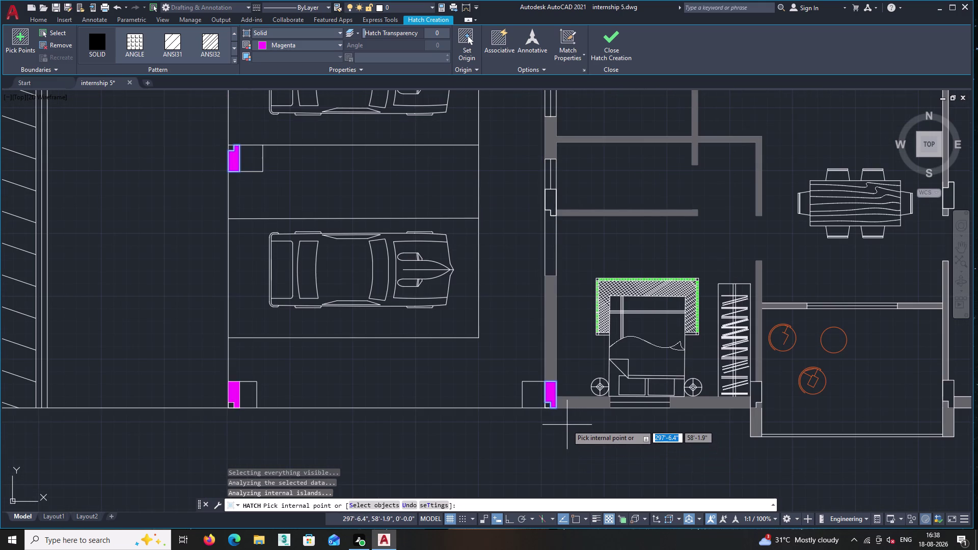
Undo the last notch fill, then fill the column notch beside the lower bedroom's wardrobe magenta.
key(ctrl+z)
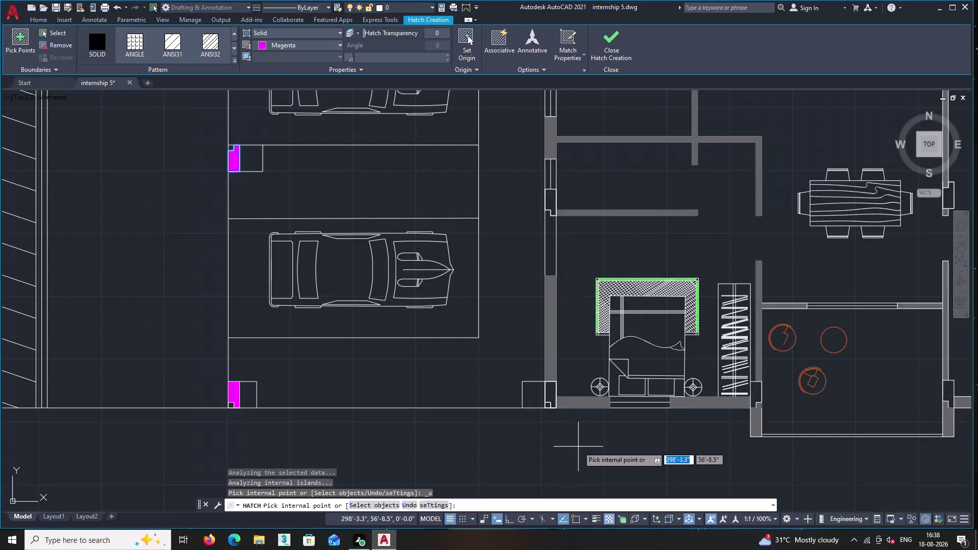
middle_drag(576, 448, 494, 438)
middle_drag(562, 457, 421, 527)
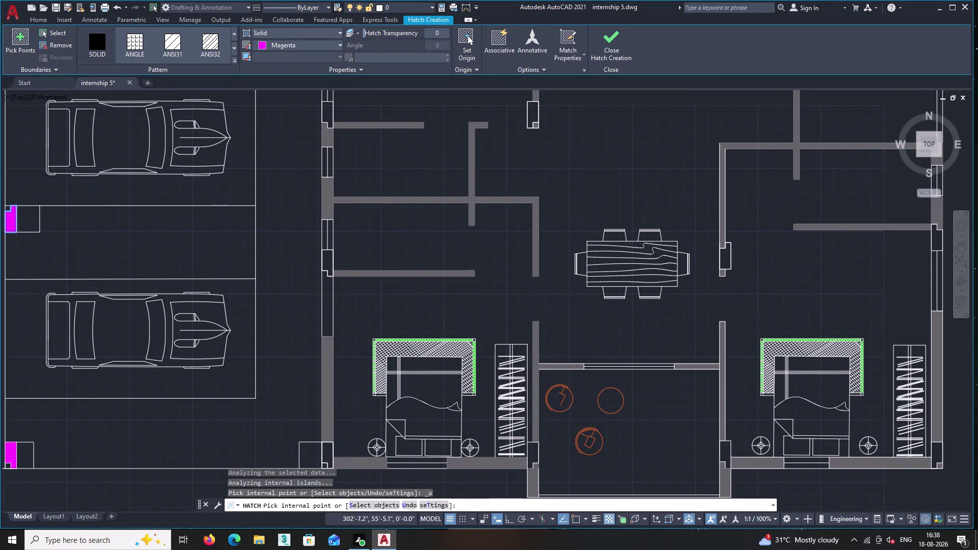
middle_drag(420, 526, 418, 474)
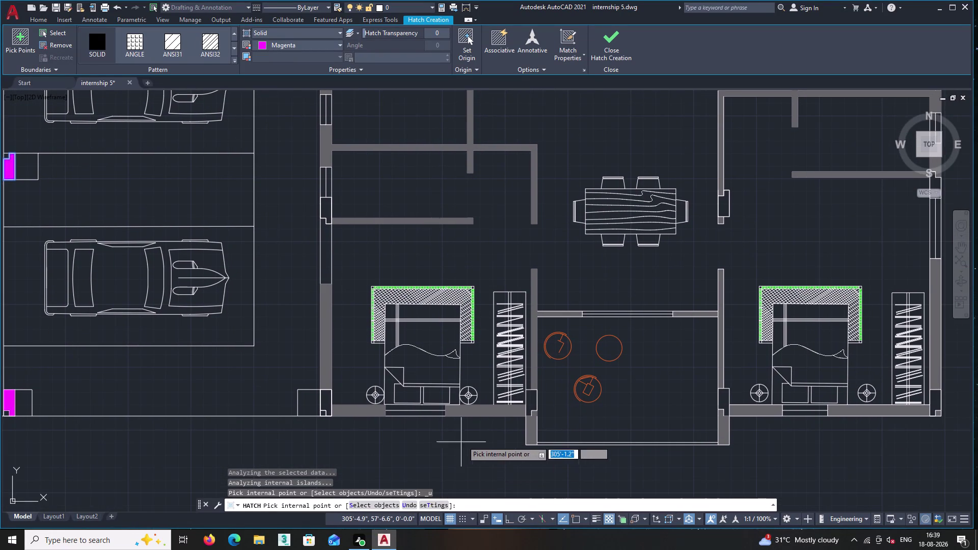
click(528, 400)
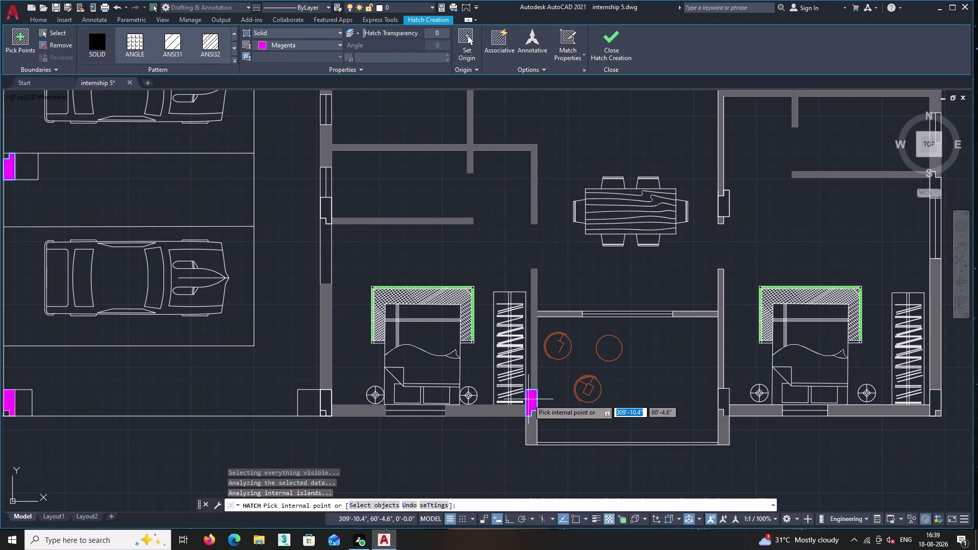
Fill the notch at the right bedroom's corner and a nearby column notch.
middle_drag(581, 271, 507, 301)
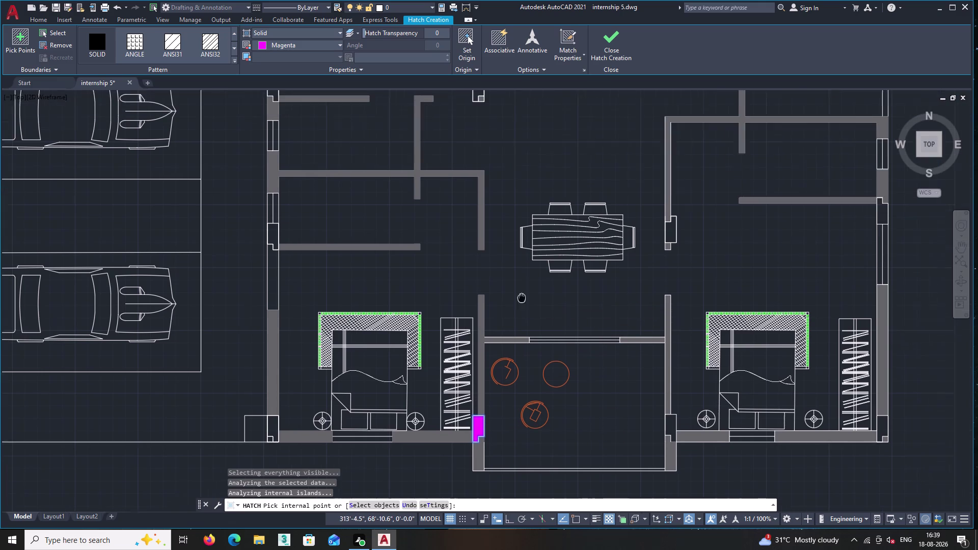
middle_drag(507, 301, 456, 310)
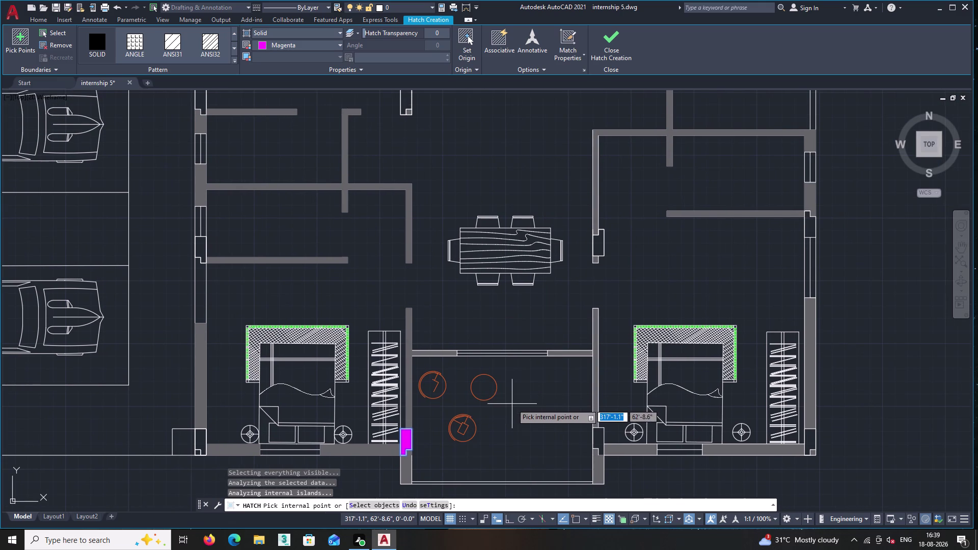
middle_drag(722, 468, 612, 454)
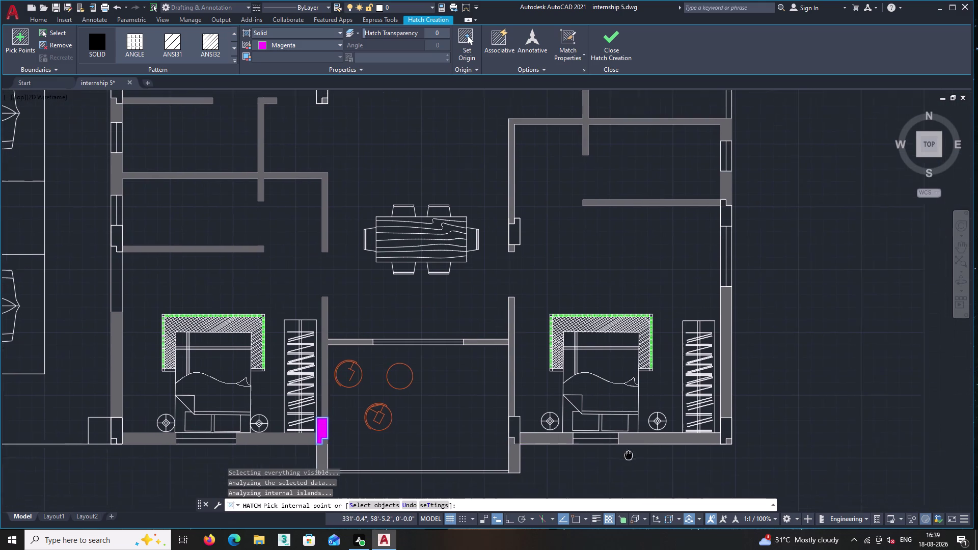
middle_drag(612, 453, 496, 450)
click(586, 424)
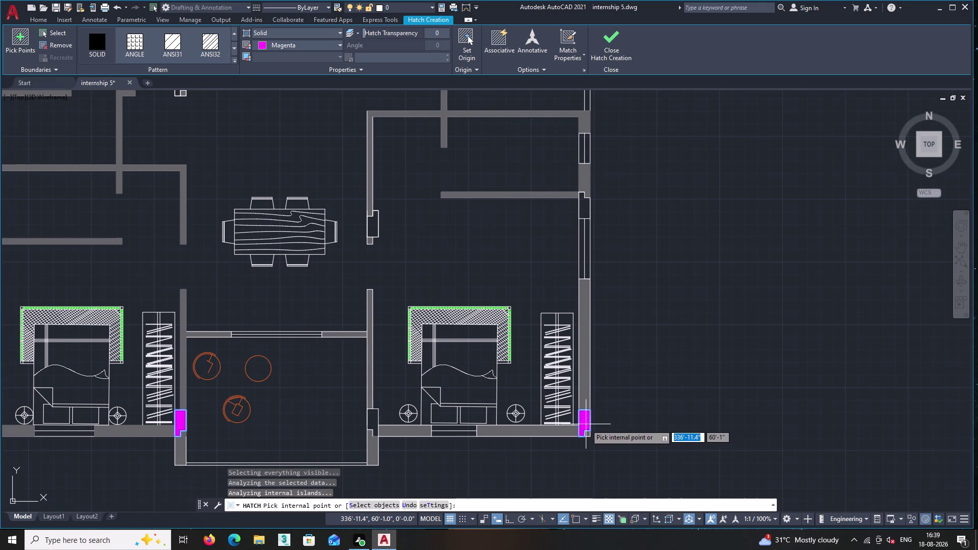
middle_drag(625, 357, 622, 536)
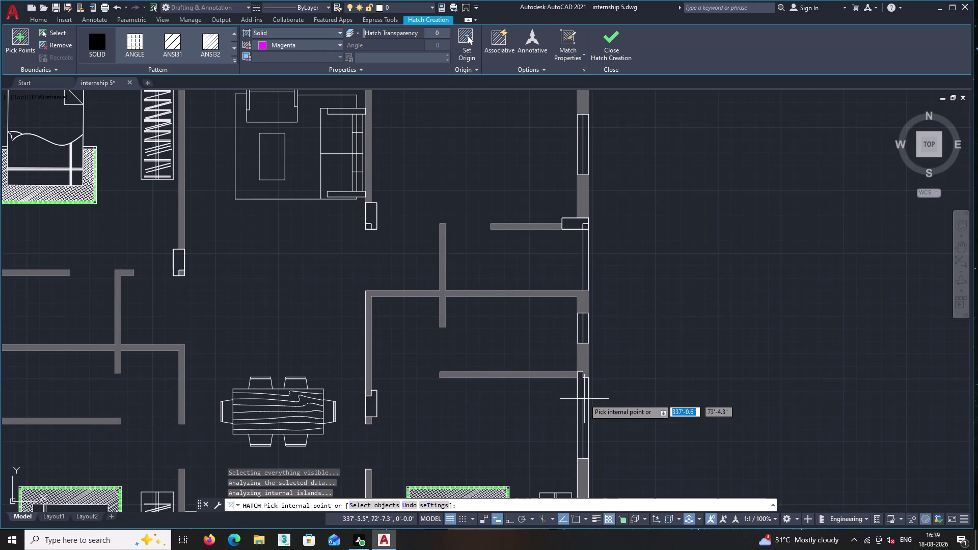
click(579, 386)
middle_drag(623, 368, 635, 465)
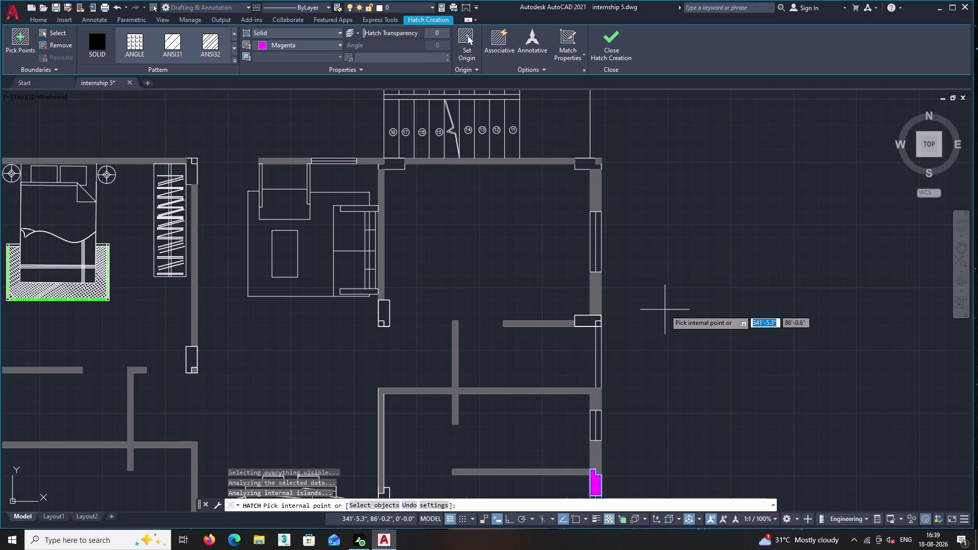
scroll(down, 3)
scroll(up, 3)
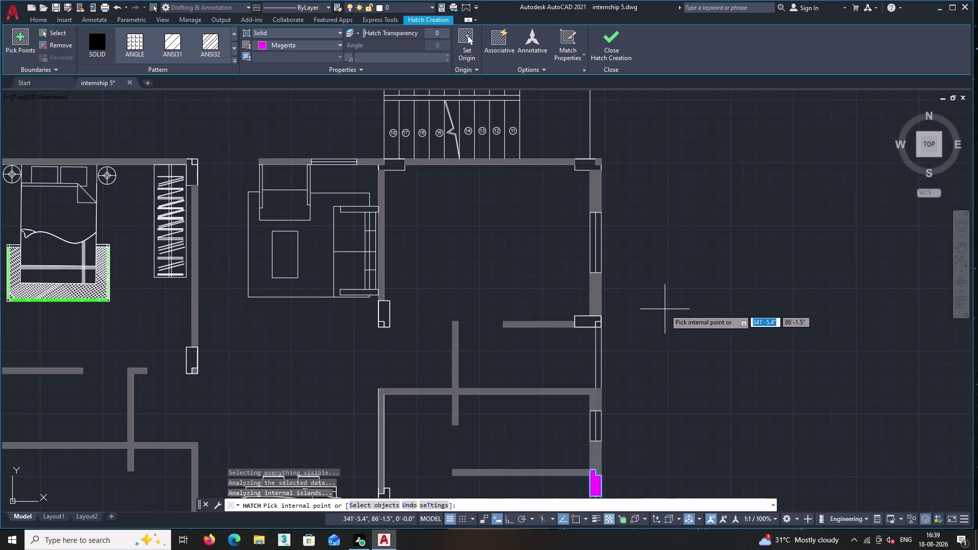
middle_drag(666, 342, 630, 356)
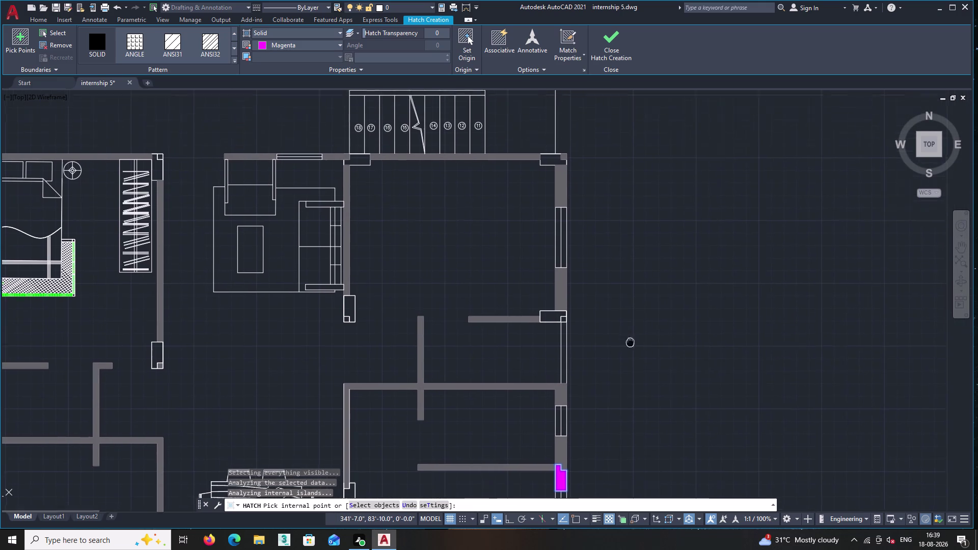
middle_drag(630, 356, 631, 419)
Fill the staircase column notches, including its lower-left corner, and the upper-left wardrobe notch.
click(546, 239)
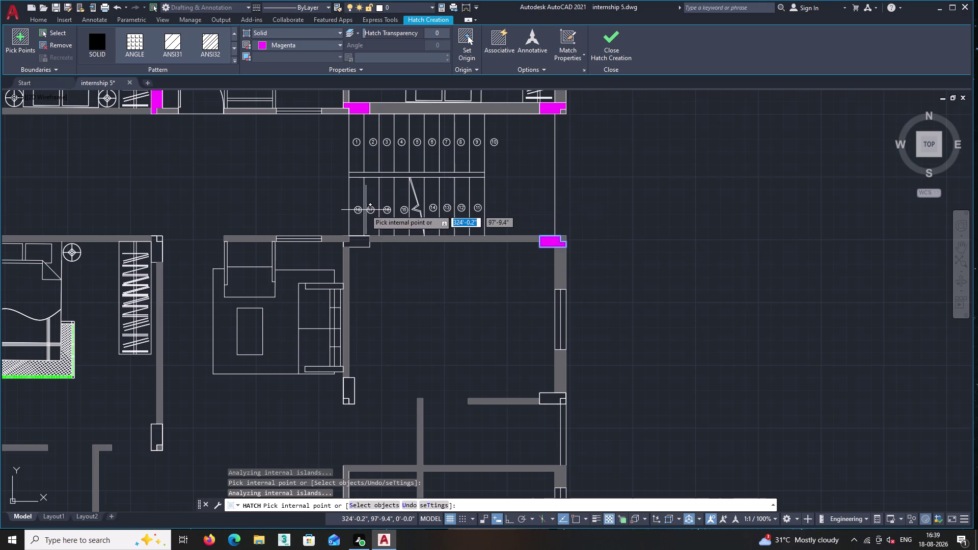
click(361, 240)
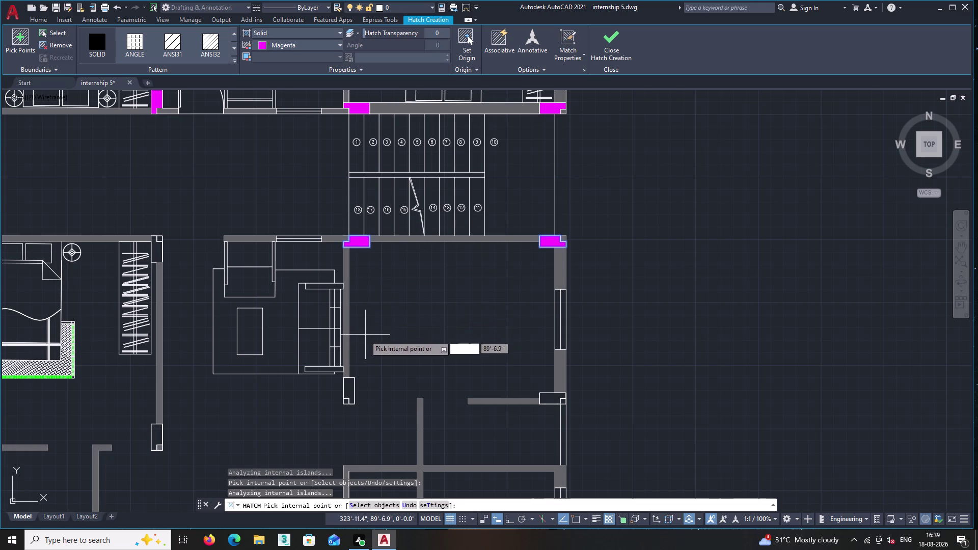
click(154, 255)
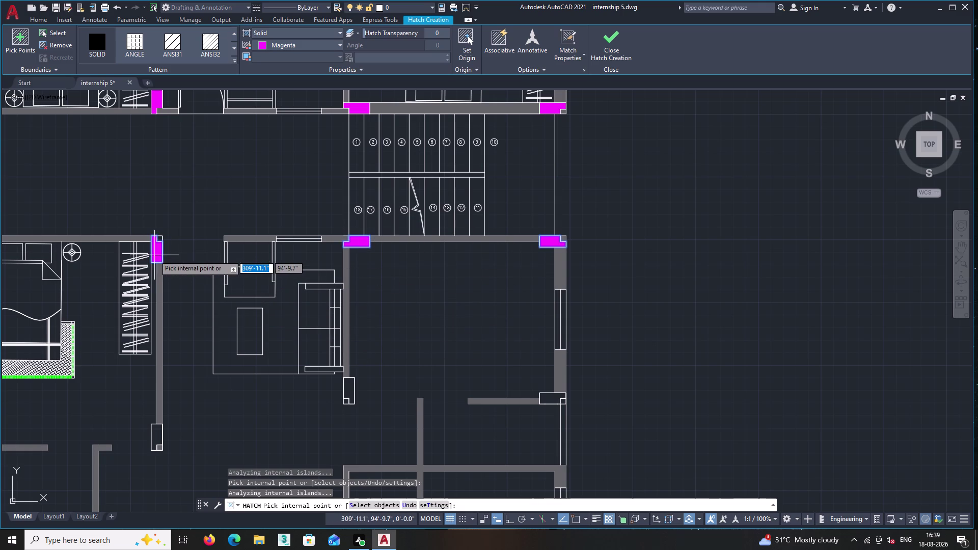
Fill the upper-left bedroom's corner notch, check the plan, and finish the hatch.
middle_drag(170, 328, 359, 308)
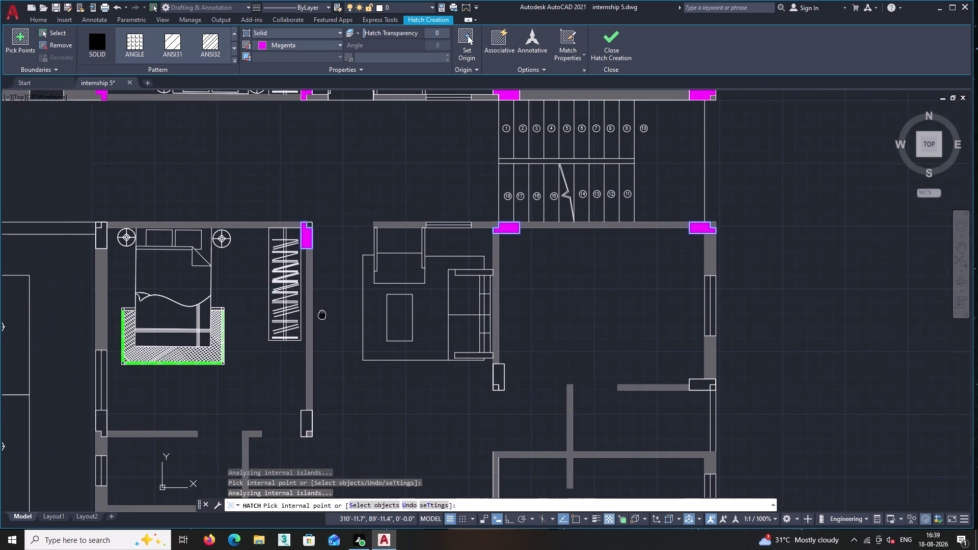
middle_drag(359, 309, 391, 305)
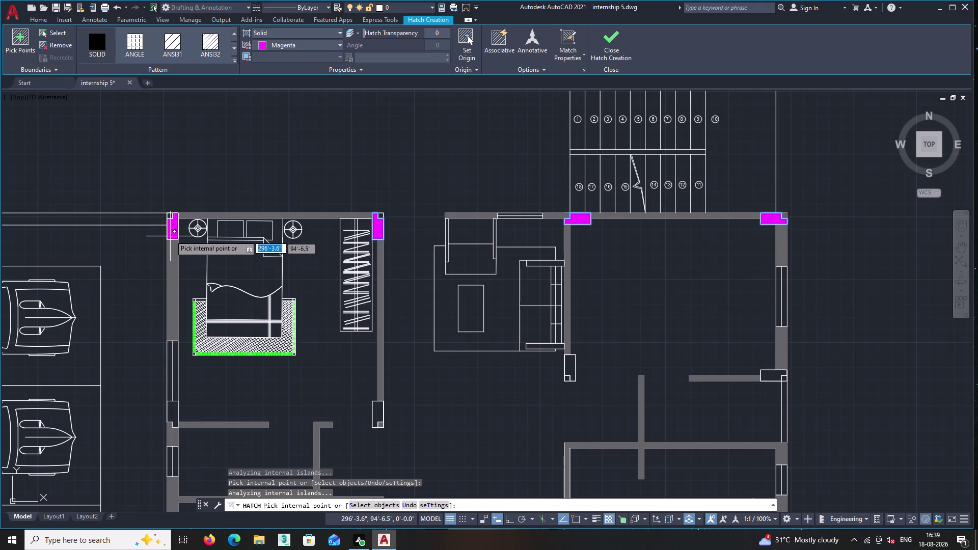
click(172, 232)
middle_drag(279, 360, 419, 348)
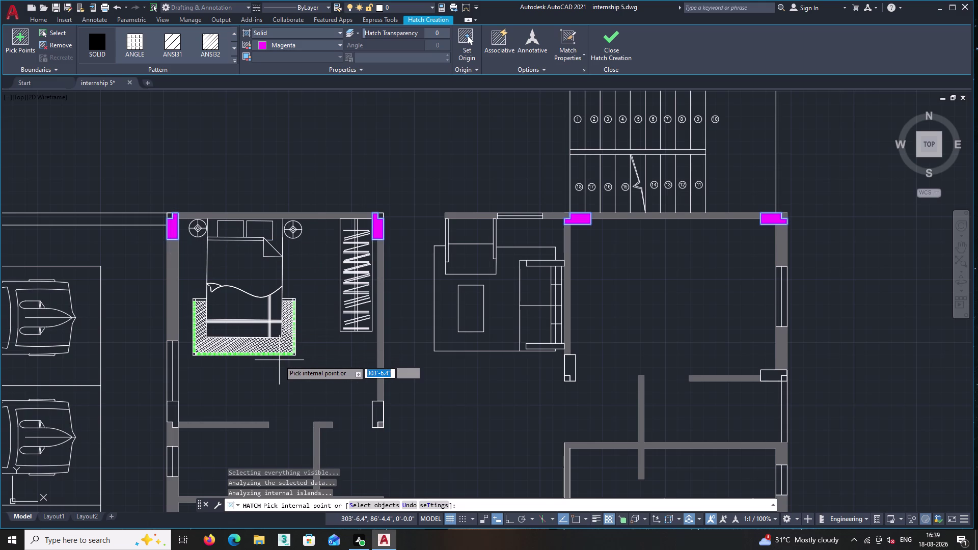
middle_drag(419, 347, 433, 345)
scroll(down, 3)
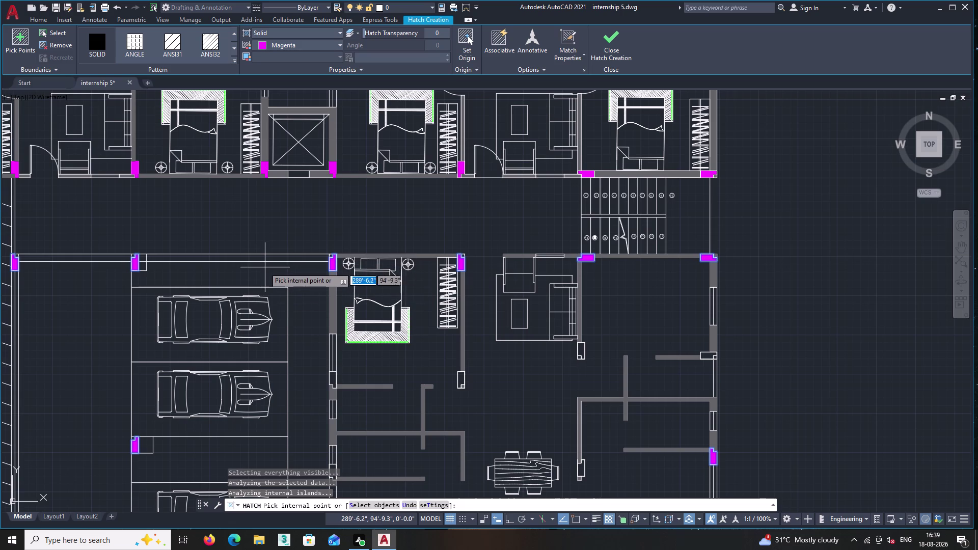
middle_drag(227, 270, 506, 267)
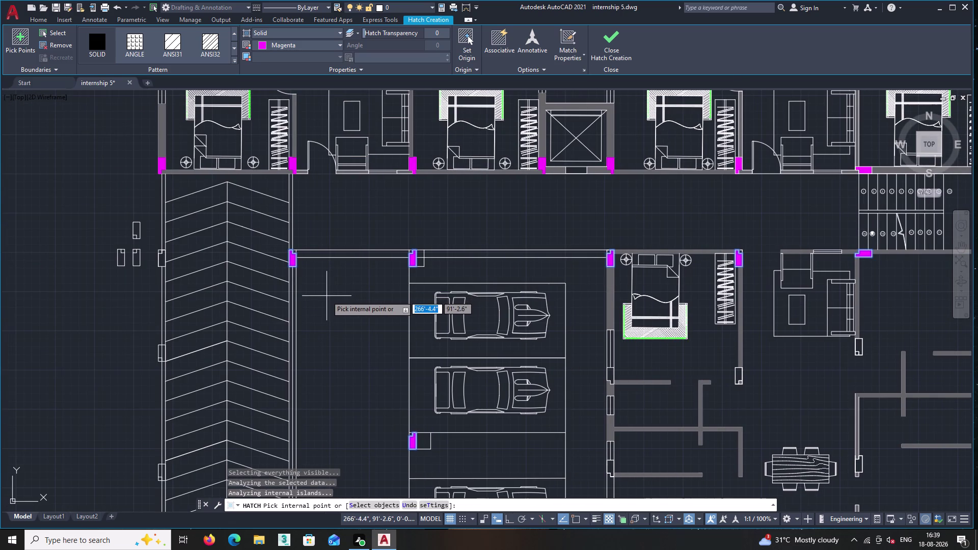
scroll(down, 3)
middle_drag(325, 302, 331, 247)
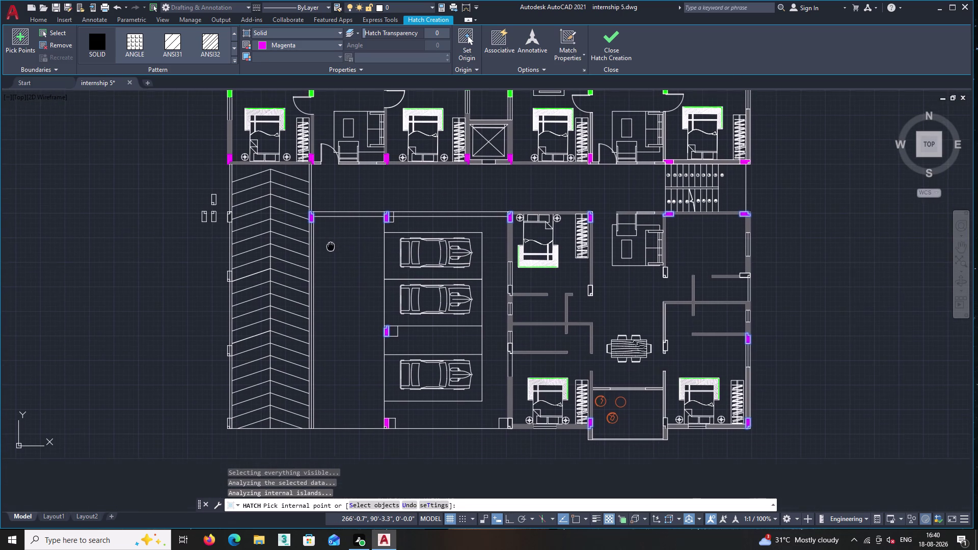
key(Return)
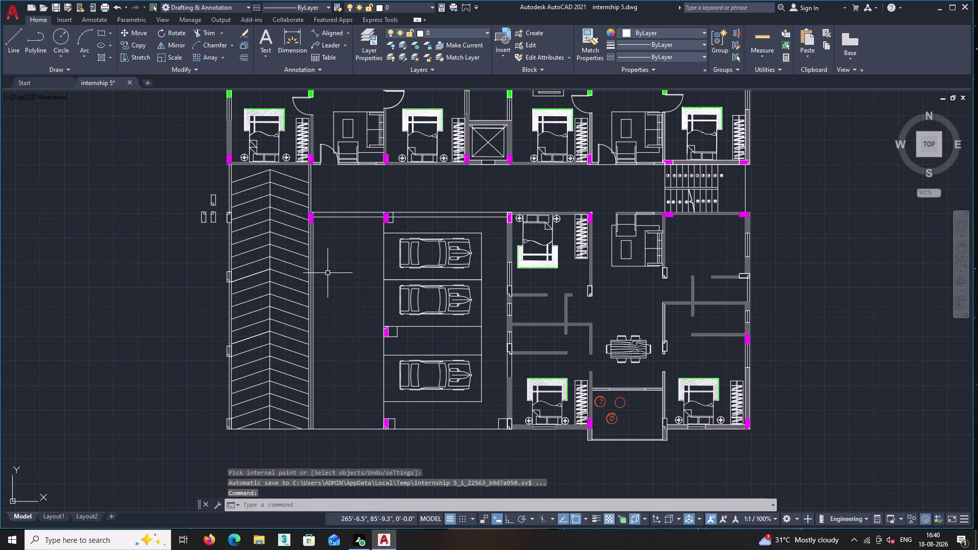
Select the small upper rectangle left of the parking ramp.
scroll(up, 3)
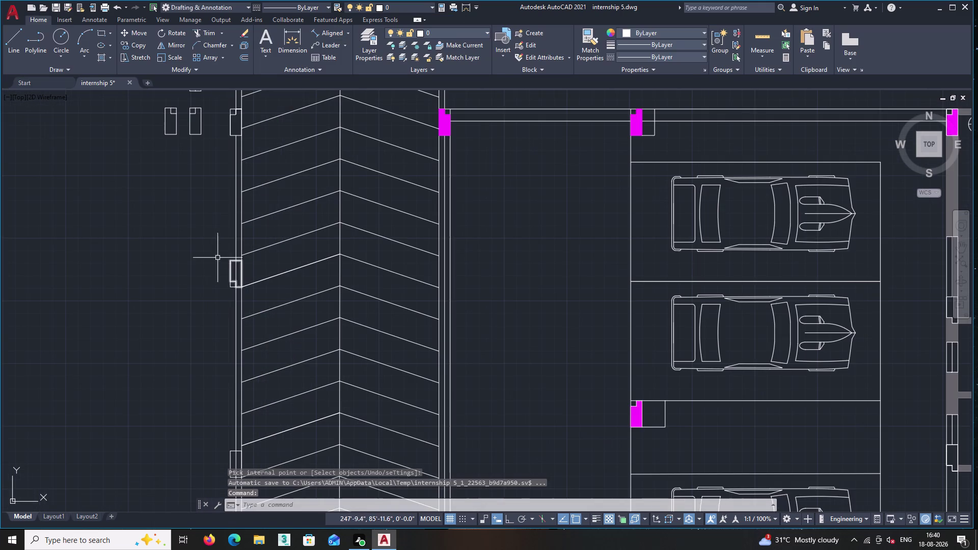
middle_drag(197, 227, 214, 293)
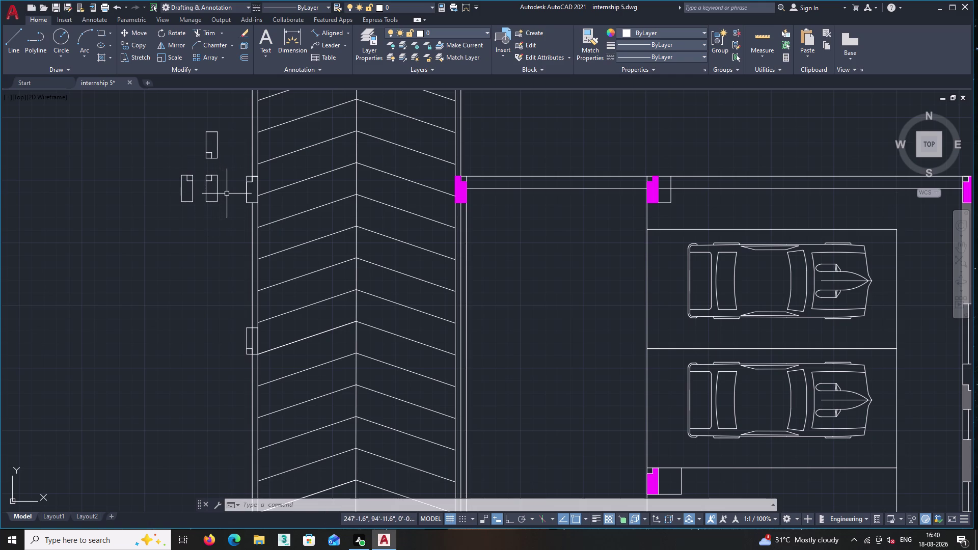
middle_drag(220, 211, 229, 239)
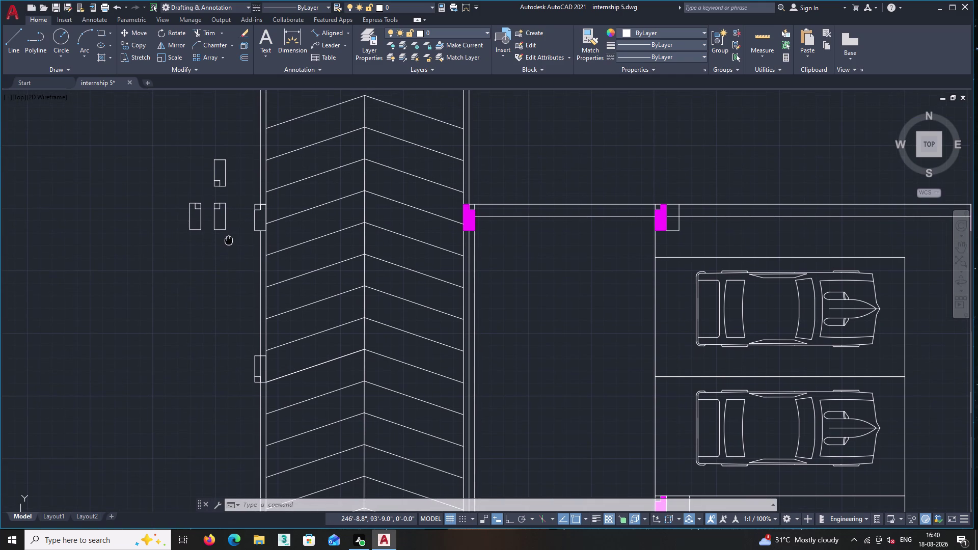
middle_drag(229, 239, 226, 223)
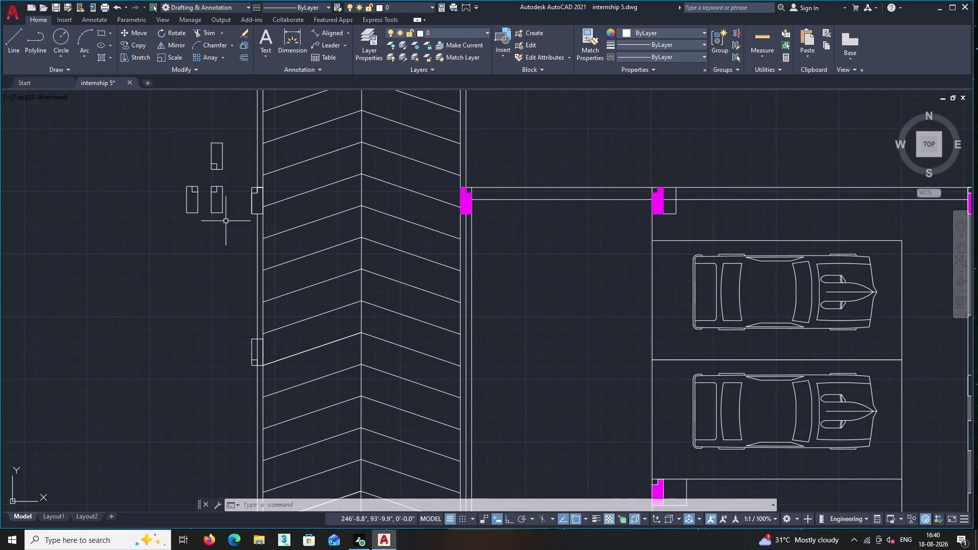
scroll(up, 3)
middle_drag(218, 174, 216, 278)
click(234, 261)
click(169, 148)
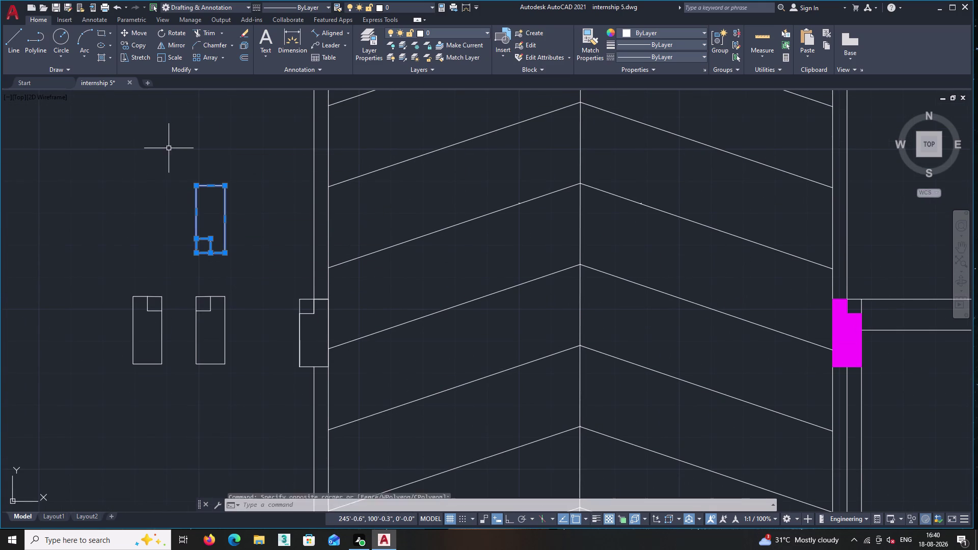
Mirror the rectangle about a vertical axis, erasing the original, and reselect the flipped element.
click(171, 45)
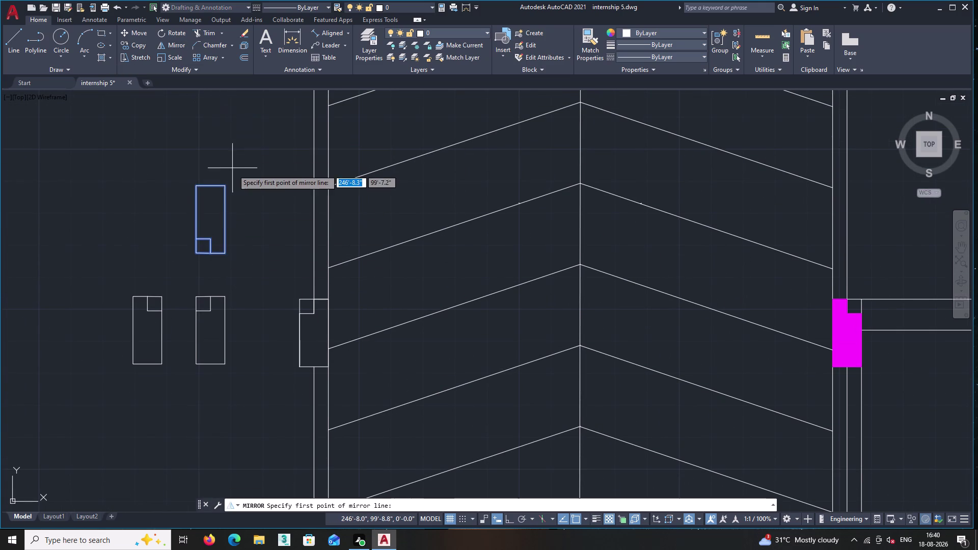
click(224, 187)
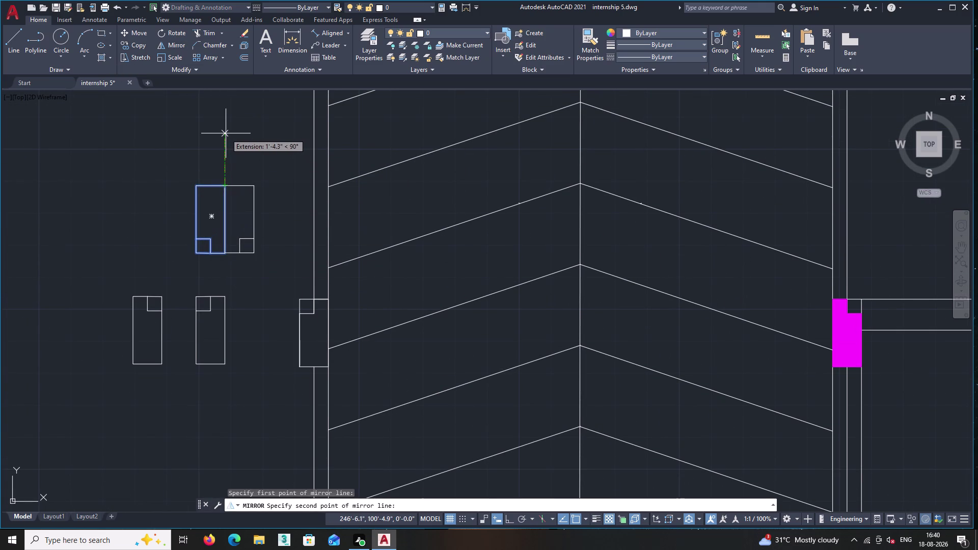
click(225, 133)
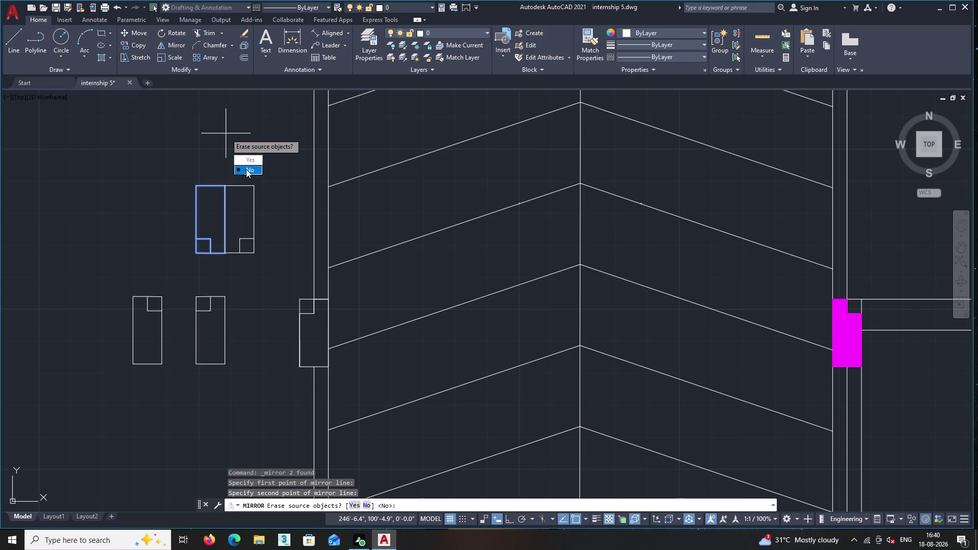
drag(250, 158, 226, 133)
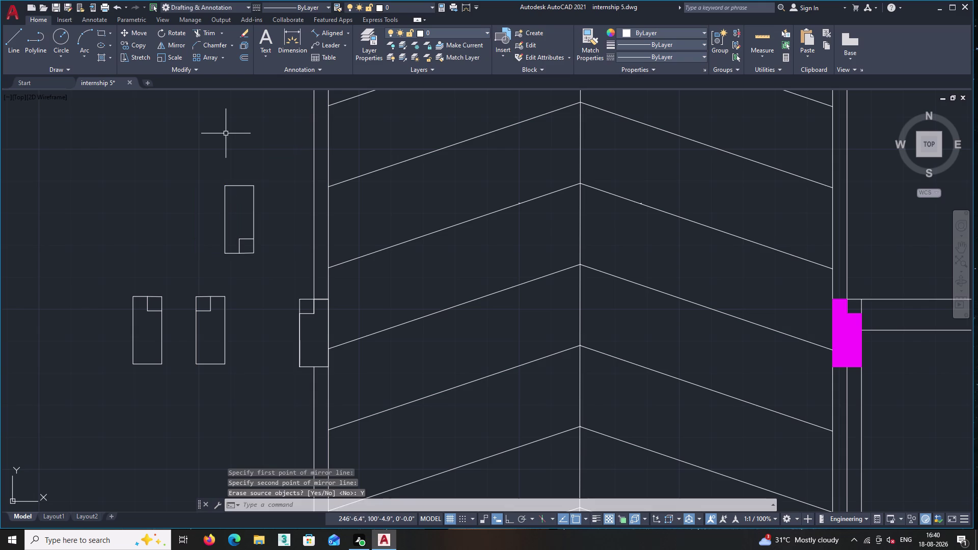
click(272, 261)
click(215, 158)
Copy the selected element from its corner and place one copy against the ramp wall.
right_click(214, 152)
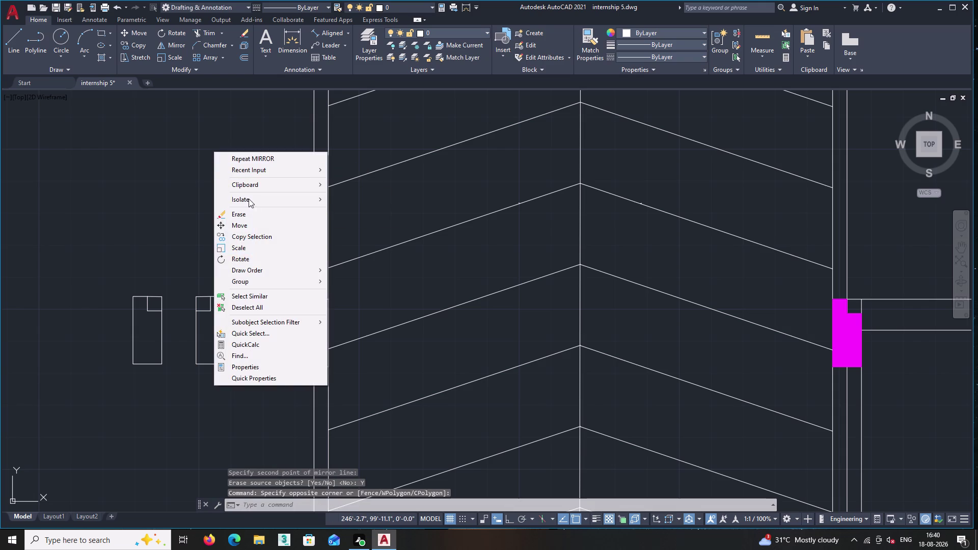
click(251, 234)
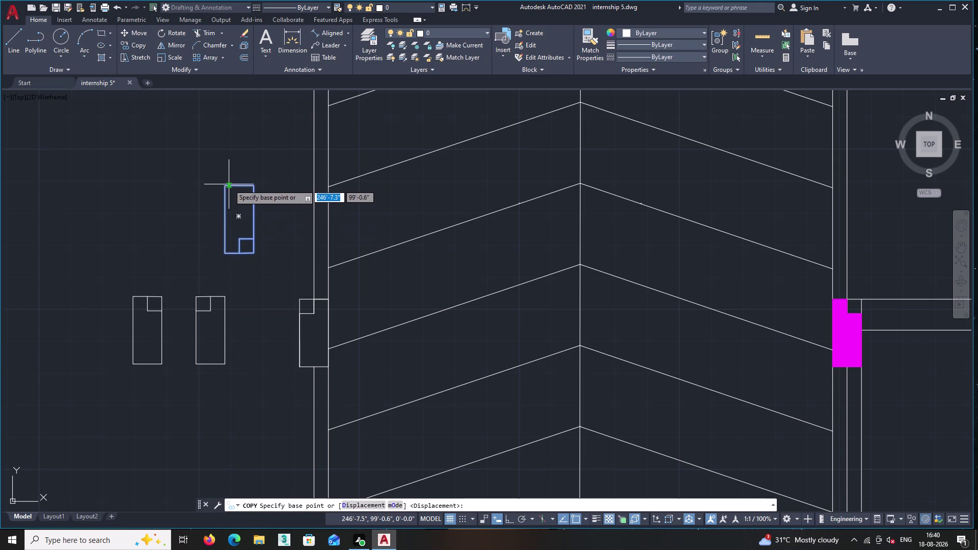
click(225, 185)
middle_drag(363, 283, 199, 179)
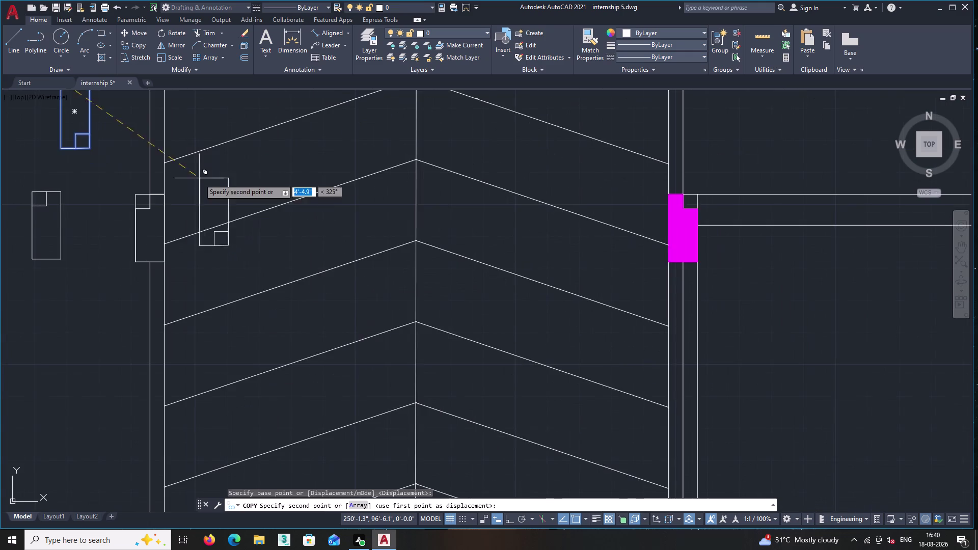
scroll(down, 3)
scroll(down, 3)
middle_drag(424, 284, 381, 235)
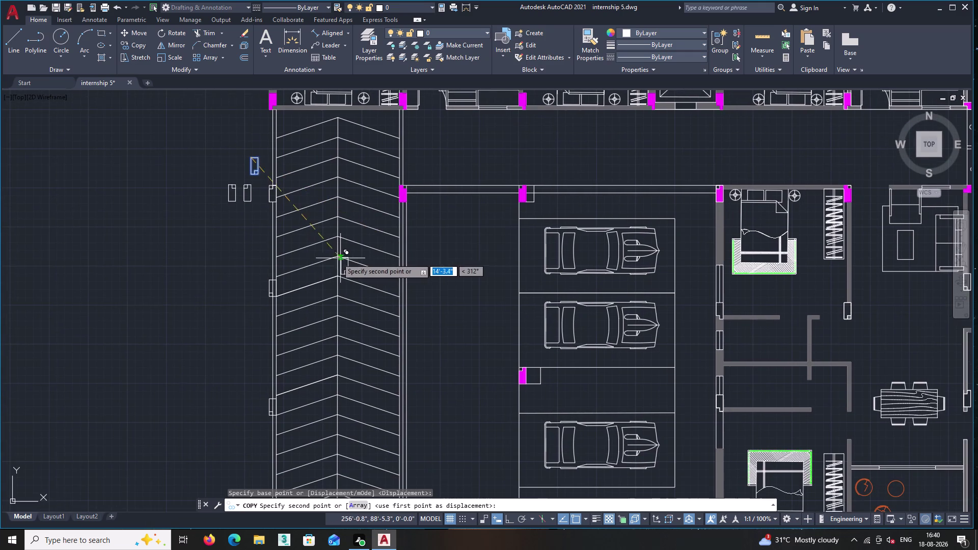
scroll(up, 3)
middle_drag(296, 252, 347, 175)
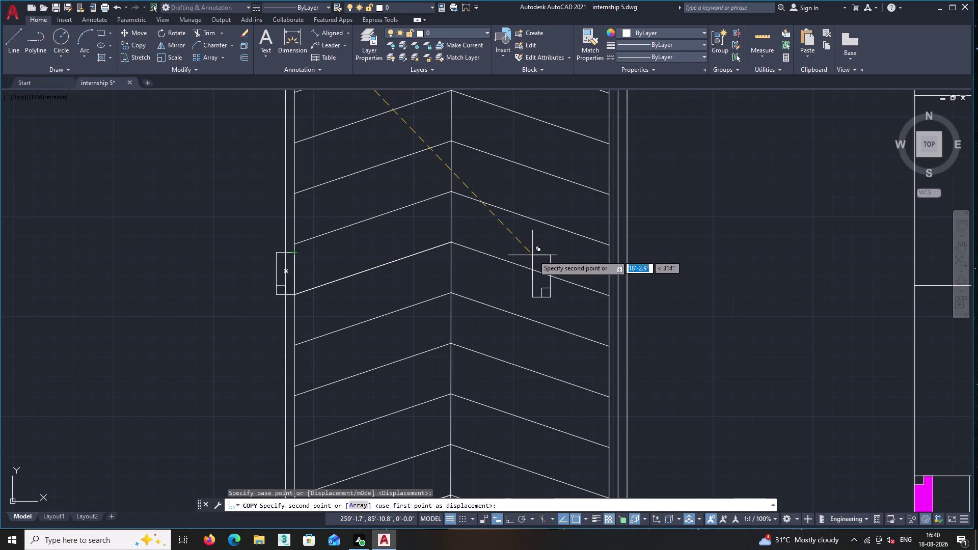
click(609, 251)
Place a second copy on the right ramp wall and end copying.
middle_drag(563, 269, 543, 259)
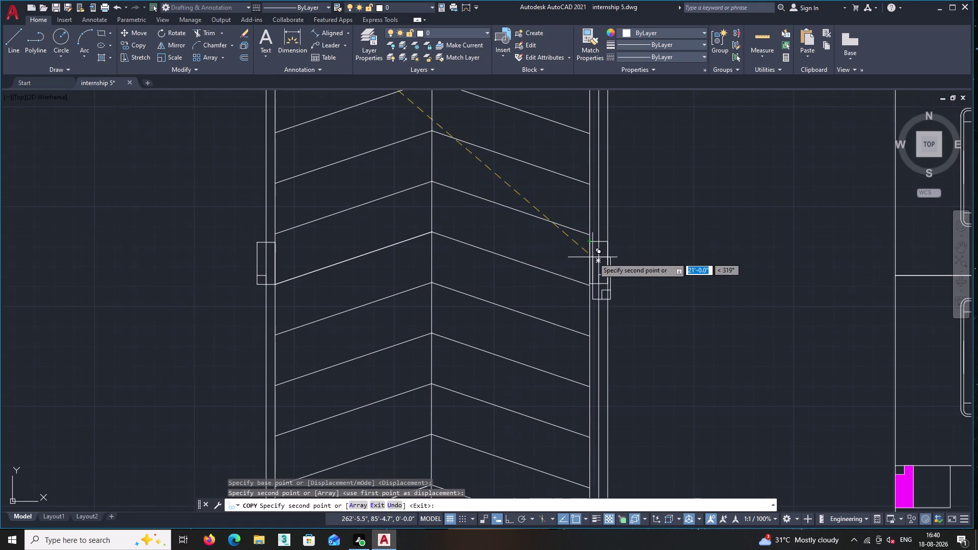
scroll(up, 3)
middle_drag(532, 295, 541, 272)
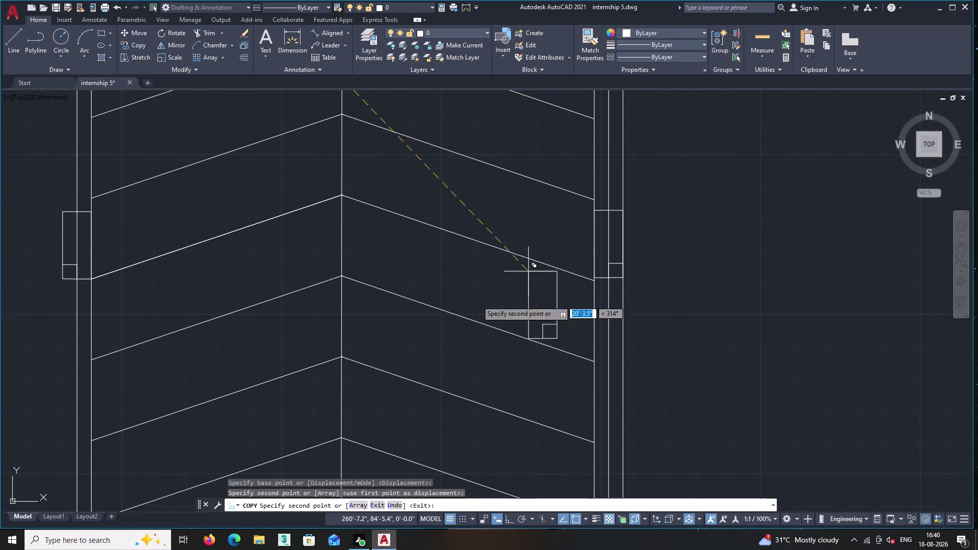
middle_drag(376, 360, 421, 192)
scroll(down, 3)
middle_drag(320, 333, 316, 207)
scroll(up, 3)
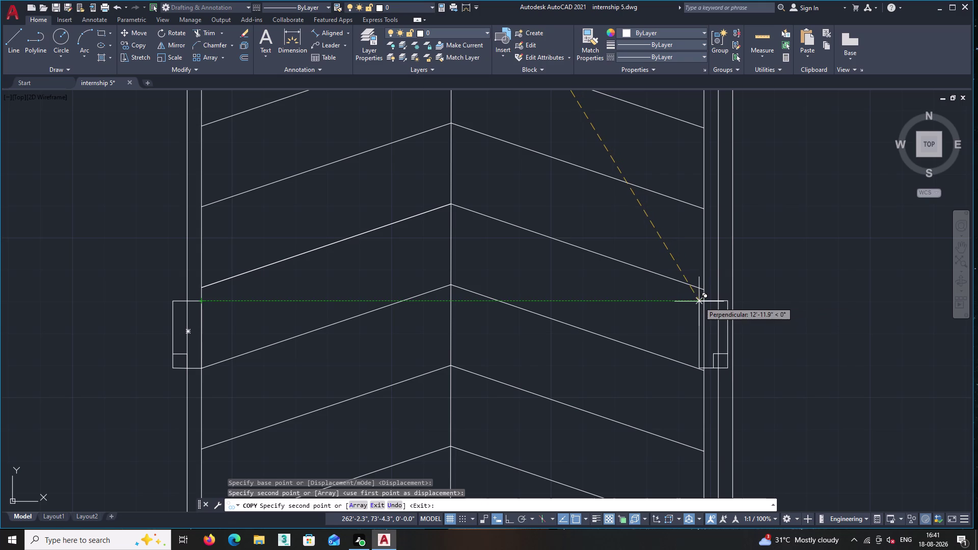
click(702, 302)
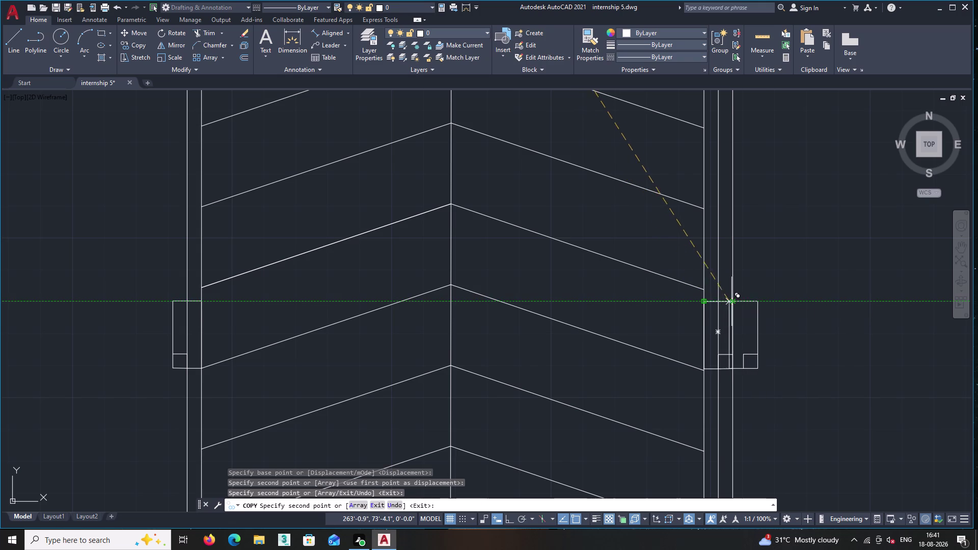
key(Escape)
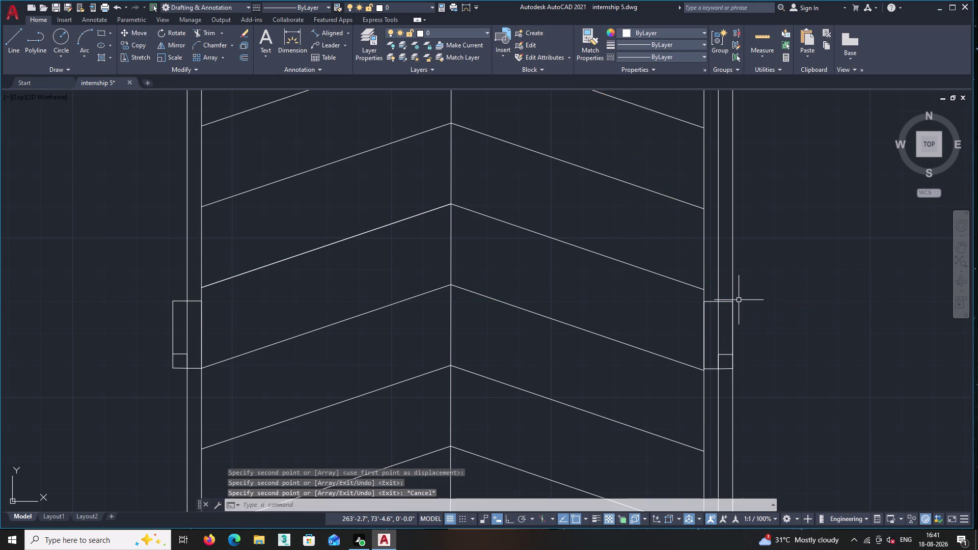
With TR, fence-trim the wall lines crossing the first ramp element.
middle_drag(723, 293, 639, 240)
scroll(down, 3)
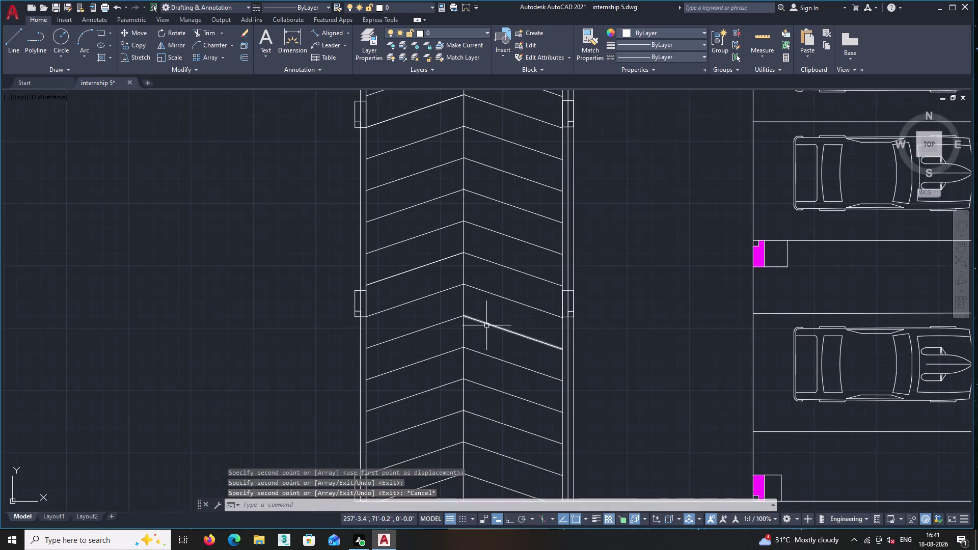
middle_drag(486, 325, 465, 203)
scroll(up, 3)
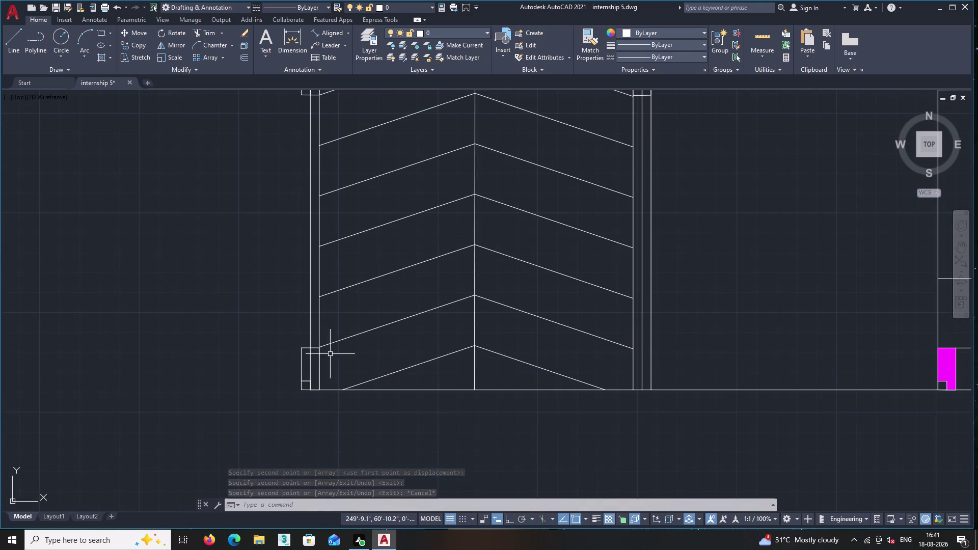
middle_drag(611, 252, 618, 355)
scroll(down, 3)
middle_drag(368, 201, 394, 362)
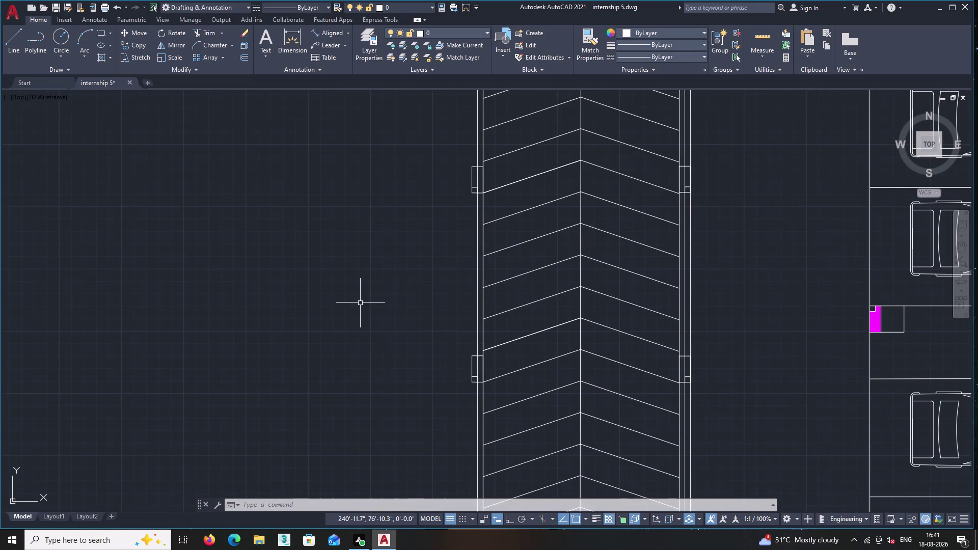
text(tr)
key(Return)
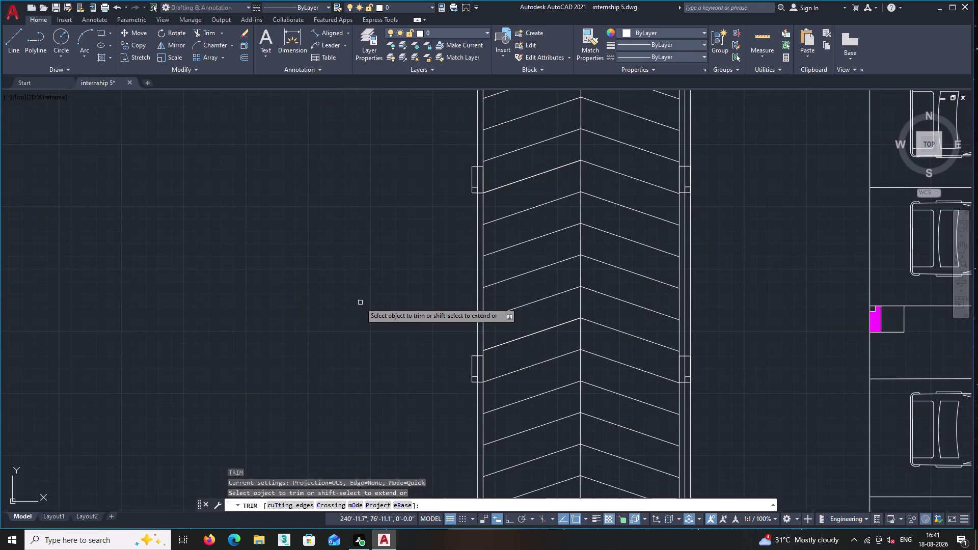
scroll(up, 3)
scroll(up, 3)
click(503, 207)
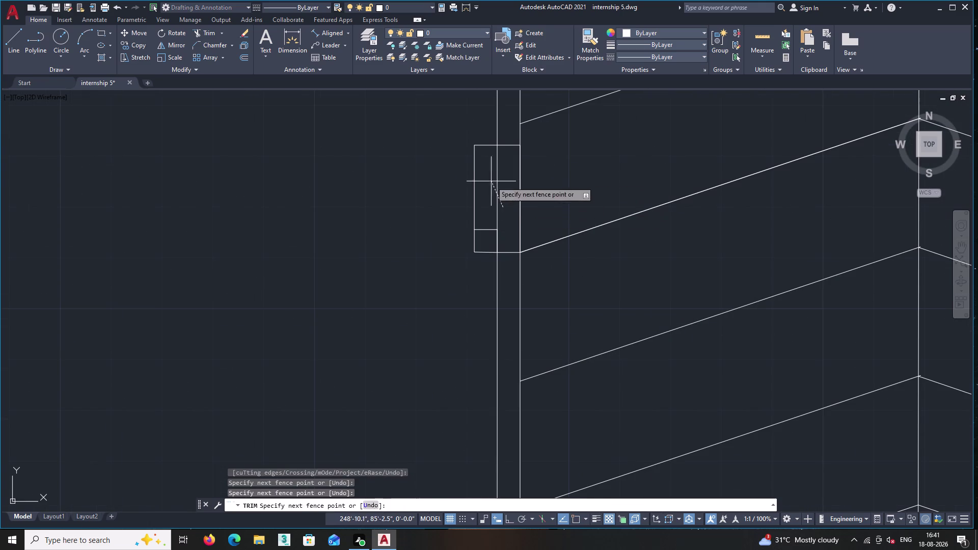
click(486, 174)
scroll(down, 3)
scroll(down, 3)
middle_drag(394, 253, 387, 331)
scroll(up, 3)
scroll(up, 3)
click(554, 341)
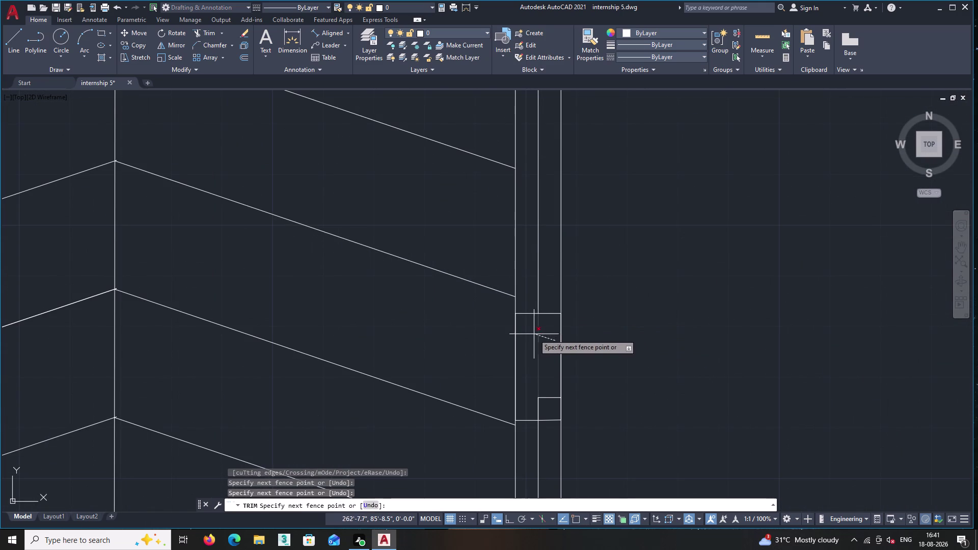
double_click(532, 334)
Trim the line inside the next element and the wall line at the bottom element.
scroll(down, 3)
middle_drag(608, 333, 586, 224)
middle_drag(595, 302, 533, 142)
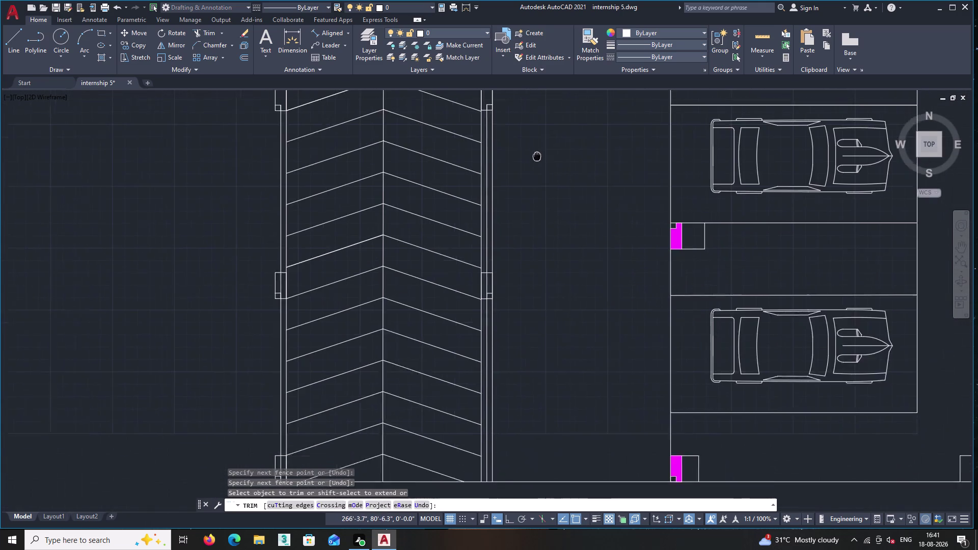
scroll(up, 3)
click(465, 258)
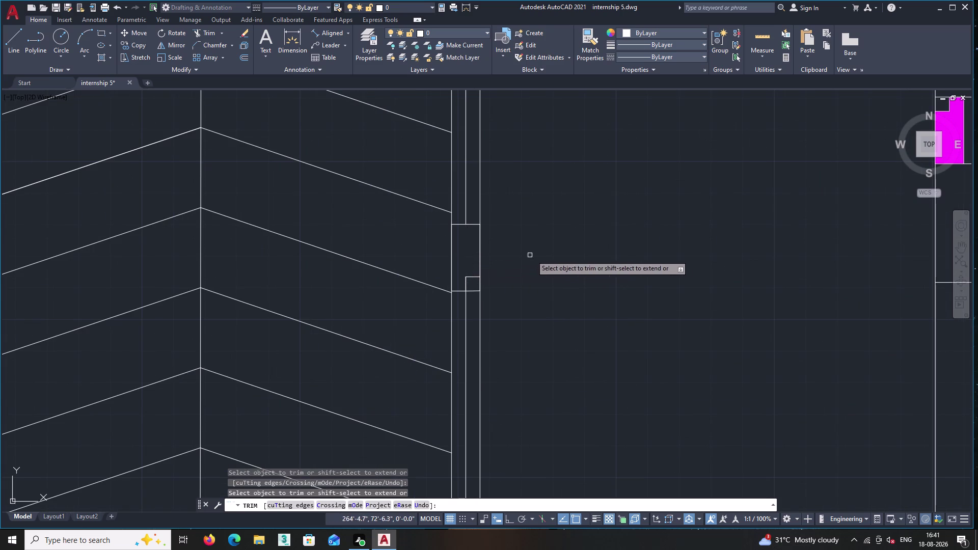
middle_drag(545, 271, 640, 125)
scroll(down, 3)
scroll(up, 3)
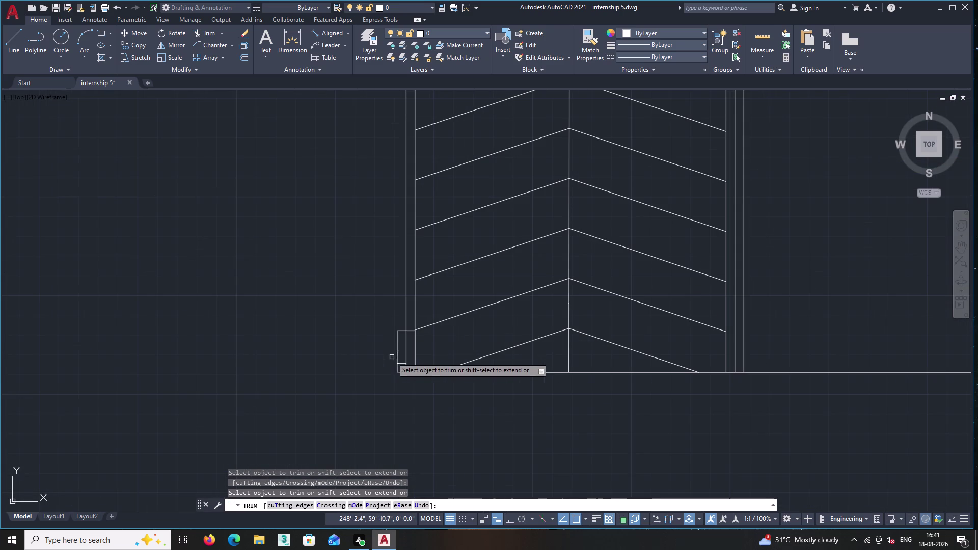
click(404, 349)
Trim the line through the left element, check the trims, and end Trim.
scroll(down, 3)
middle_drag(322, 317, 322, 405)
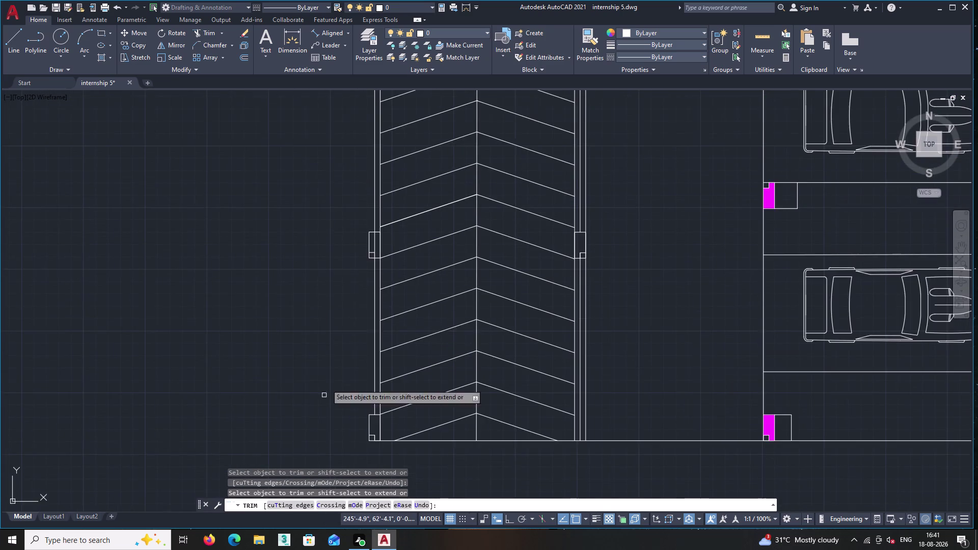
scroll(up, 3)
click(399, 236)
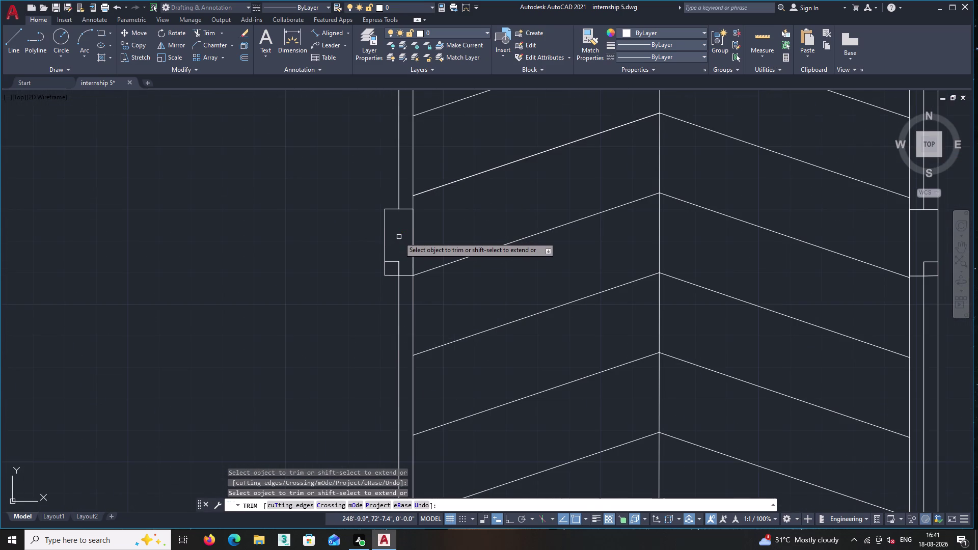
scroll(down, 3)
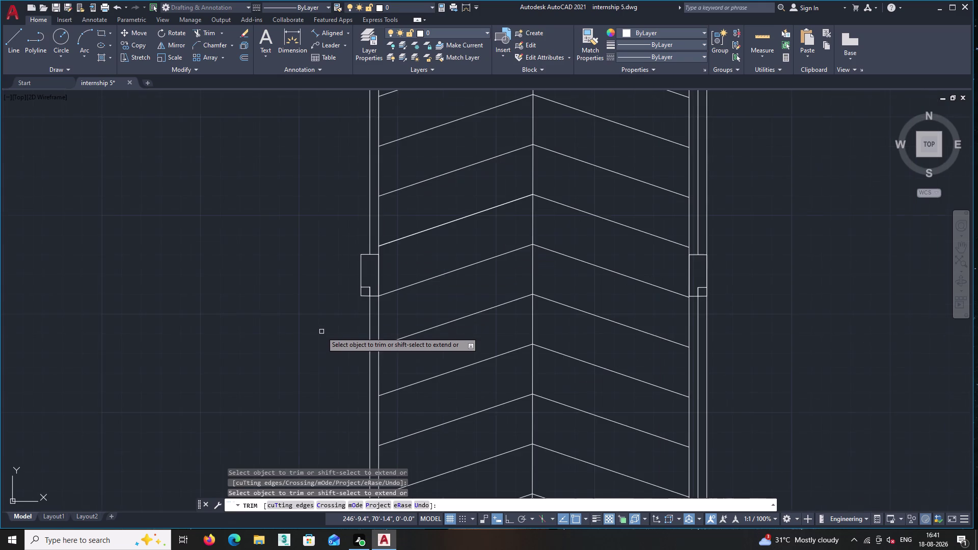
middle_drag(320, 332, 273, 371)
scroll(down, 3)
scroll(up, 3)
middle_drag(474, 345, 463, 246)
middle_drag(460, 212, 458, 183)
key(Return)
scroll(down, 3)
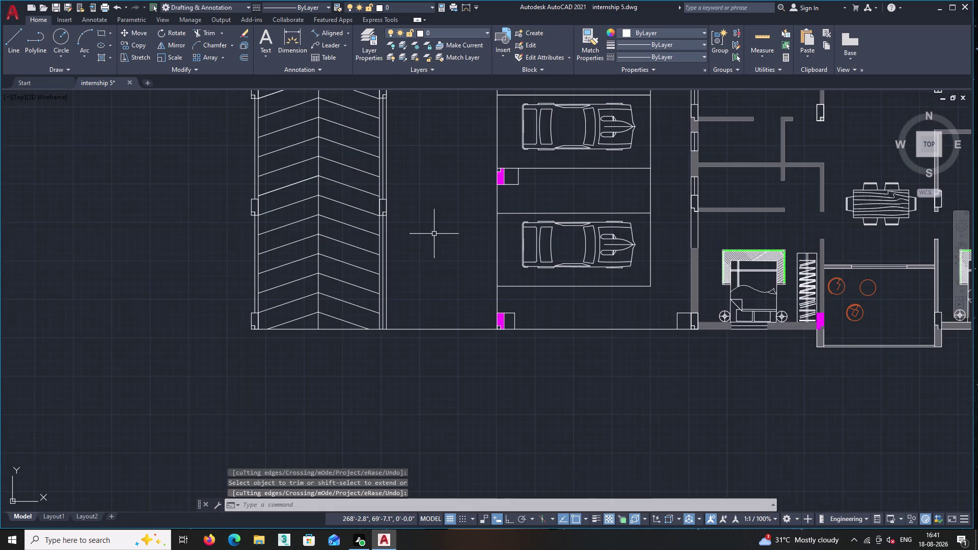
middle_drag(434, 234, 431, 321)
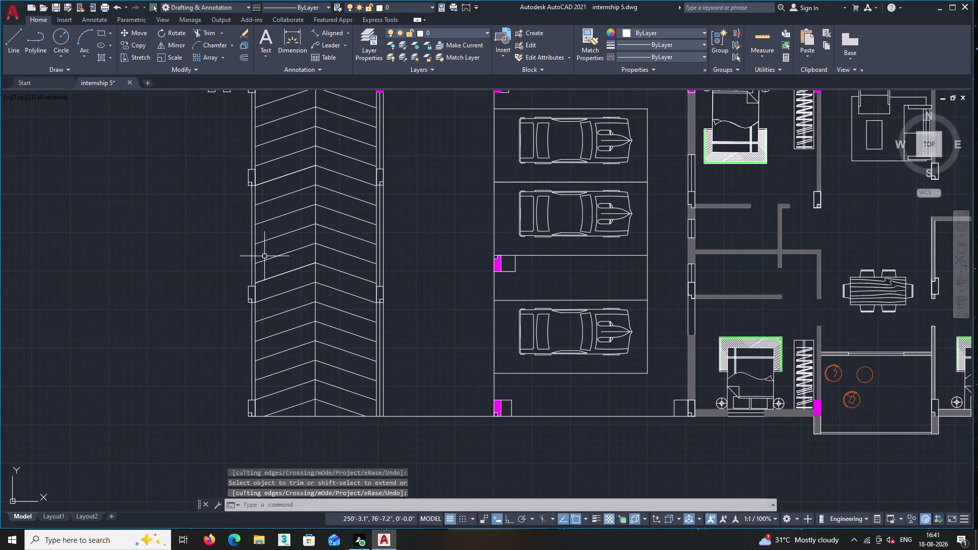
middle_drag(166, 227, 197, 359)
scroll(up, 3)
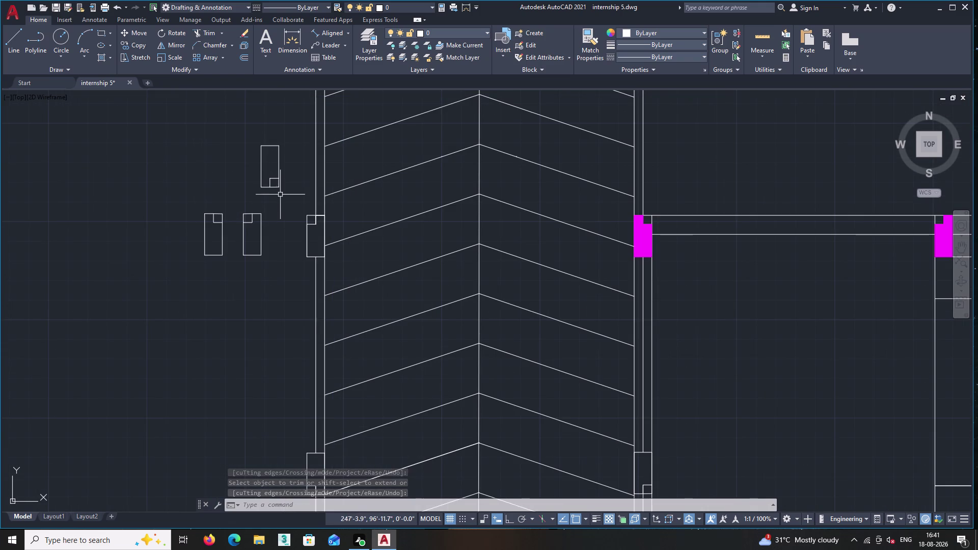
Copy the rectangular element and place the copy near the bottom wall.
click(280, 195)
click(239, 131)
right_click(237, 131)
double_click(274, 212)
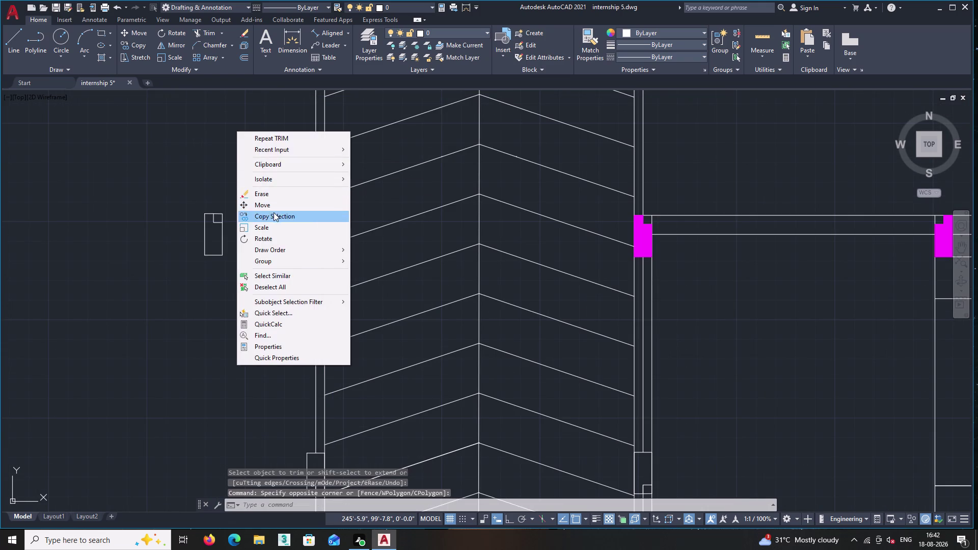
middle_drag(296, 302, 145, 186)
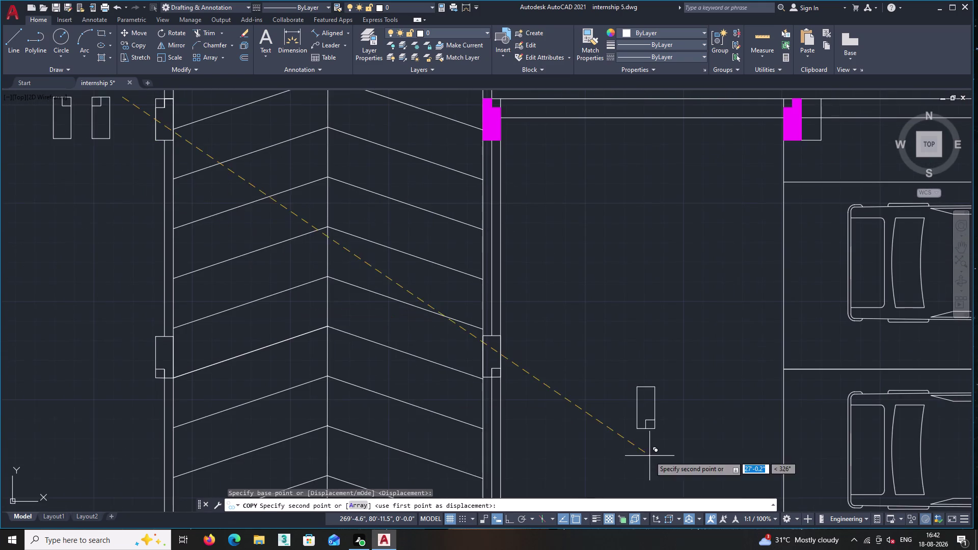
middle_drag(649, 455, 534, 178)
middle_drag(445, 409, 473, 111)
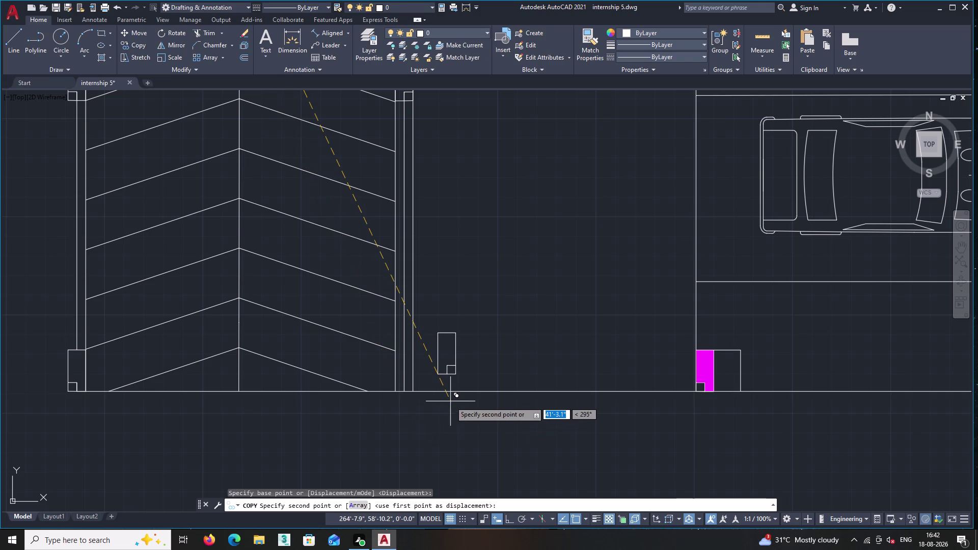
click(450, 401)
key(Escape)
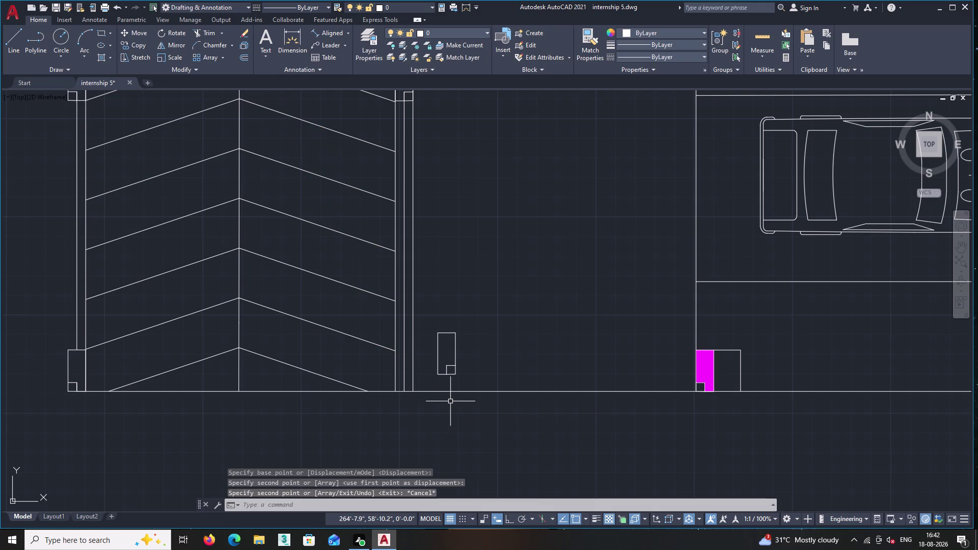
Move the copied column outline against the vertical column line at the bottom wall.
scroll(up, 3)
click(461, 354)
click(372, 196)
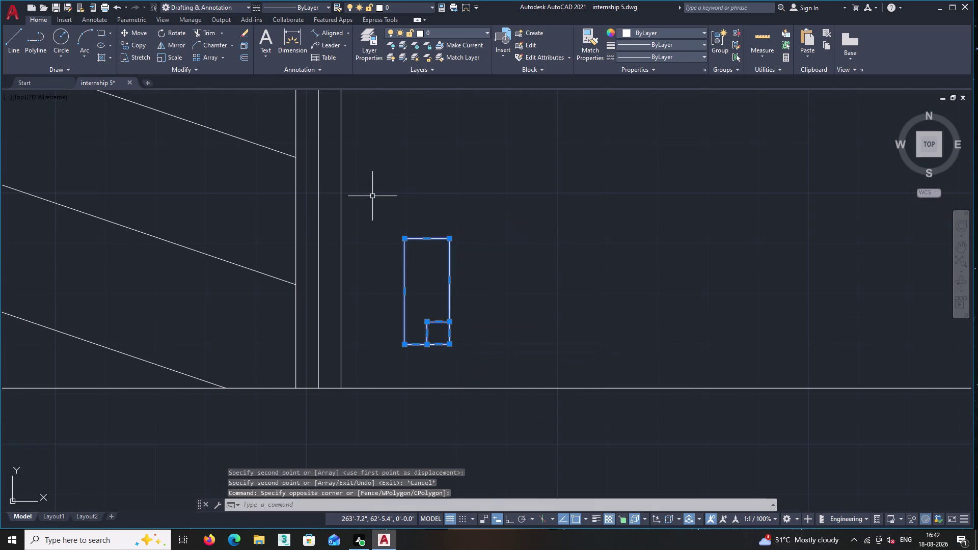
right_click(372, 195)
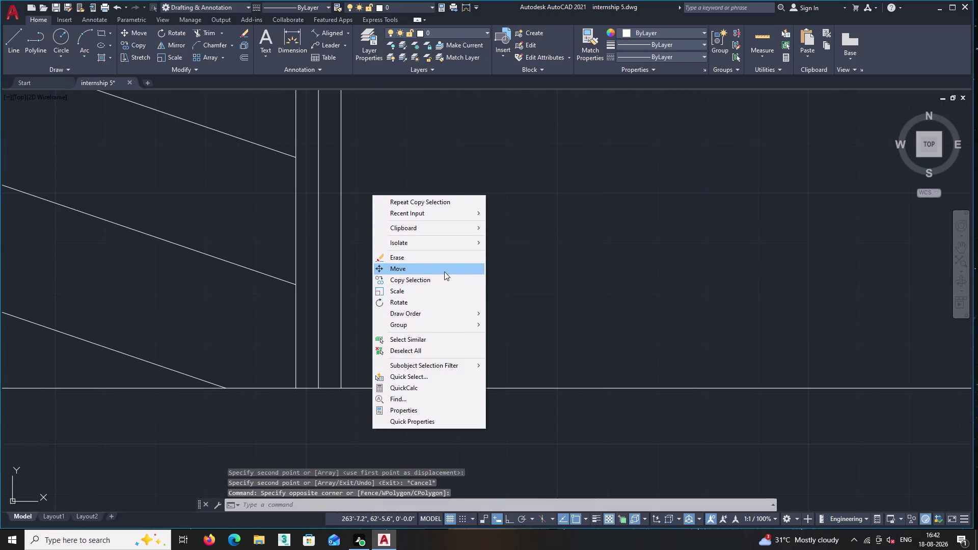
click(445, 271)
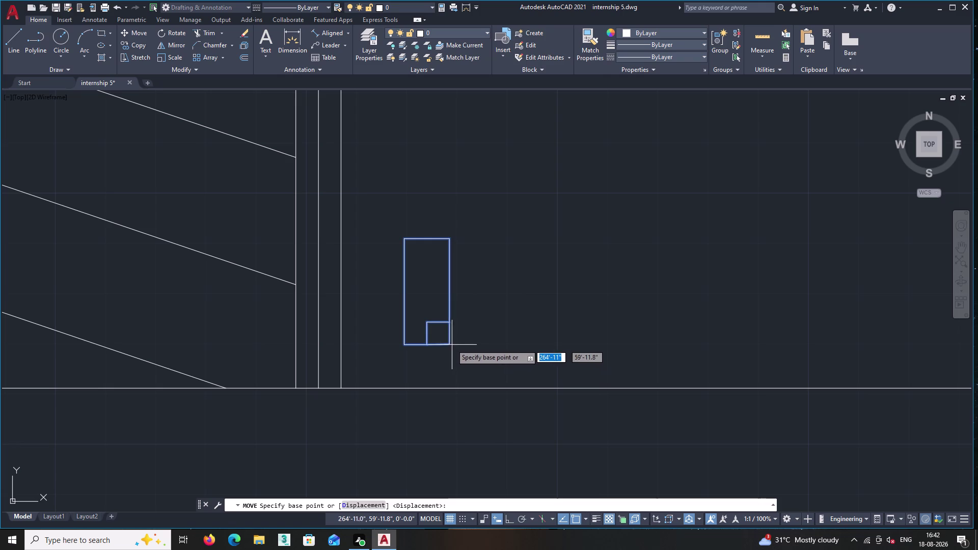
click(448, 344)
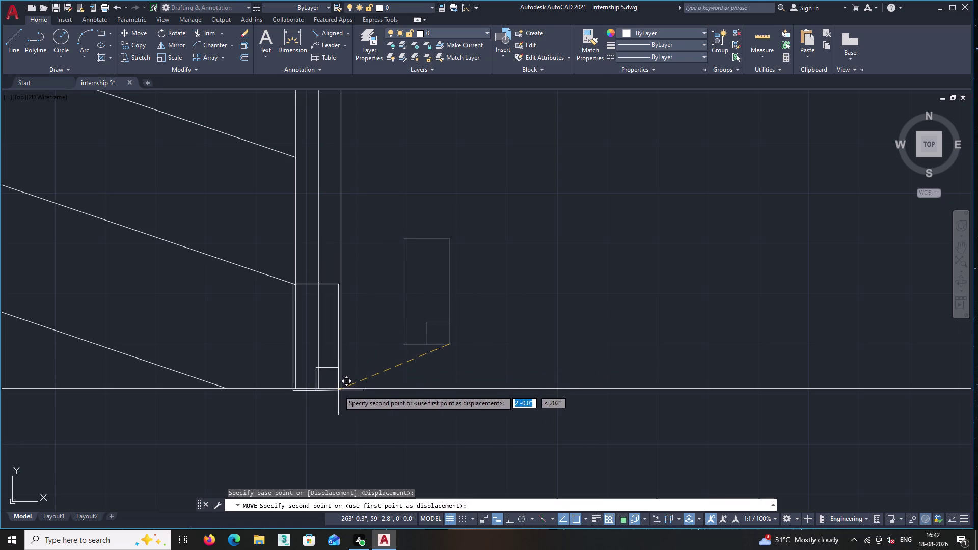
click(340, 387)
scroll(down, 3)
middle_drag(412, 329, 452, 323)
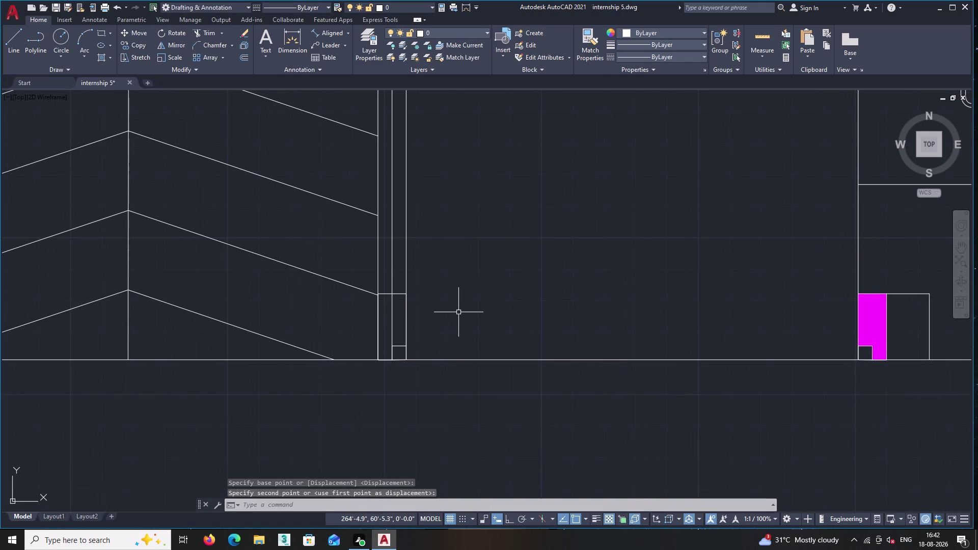
Run a brief TR trim around the new ramp-wall element, then end it.
text(tr)
key(Return)
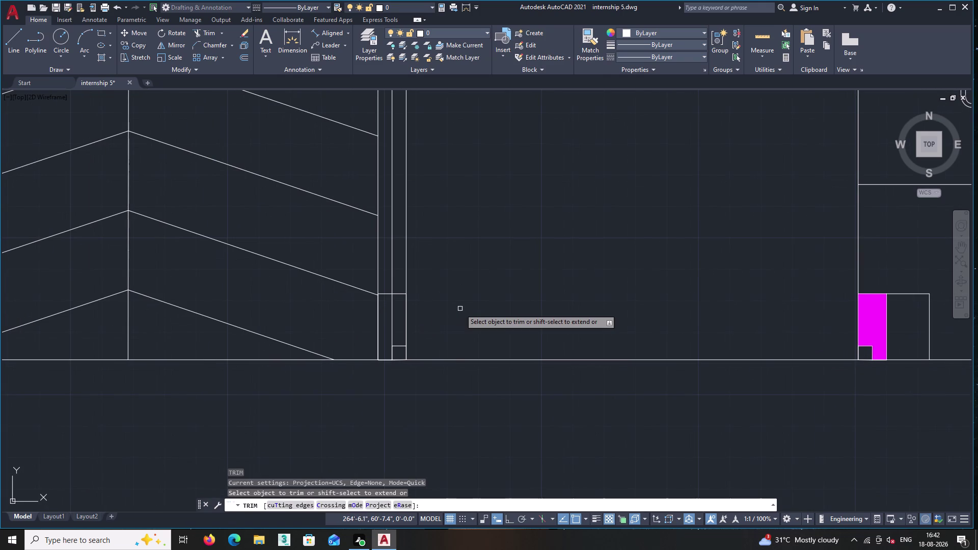
double_click(392, 329)
scroll(down, 3)
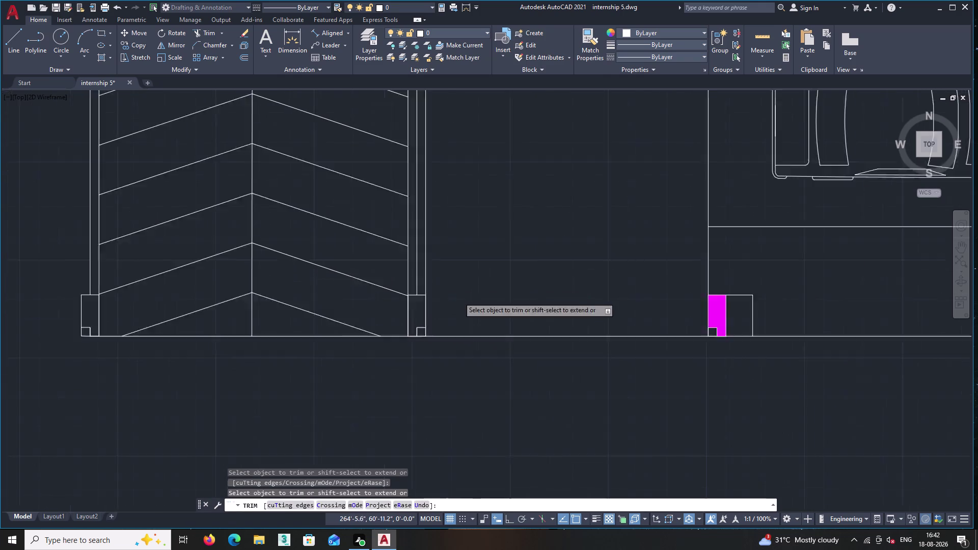
scroll(down, 3)
middle_drag(465, 292, 462, 355)
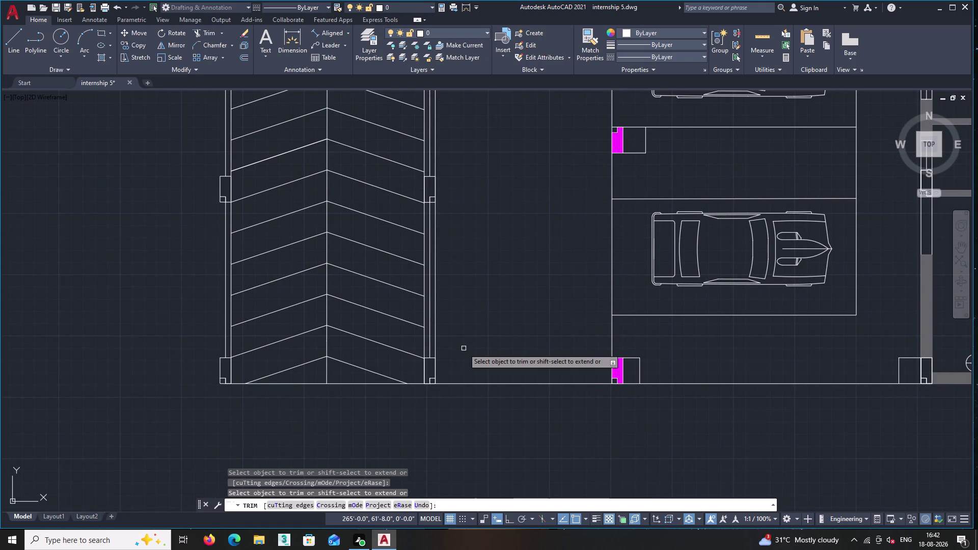
key(Return)
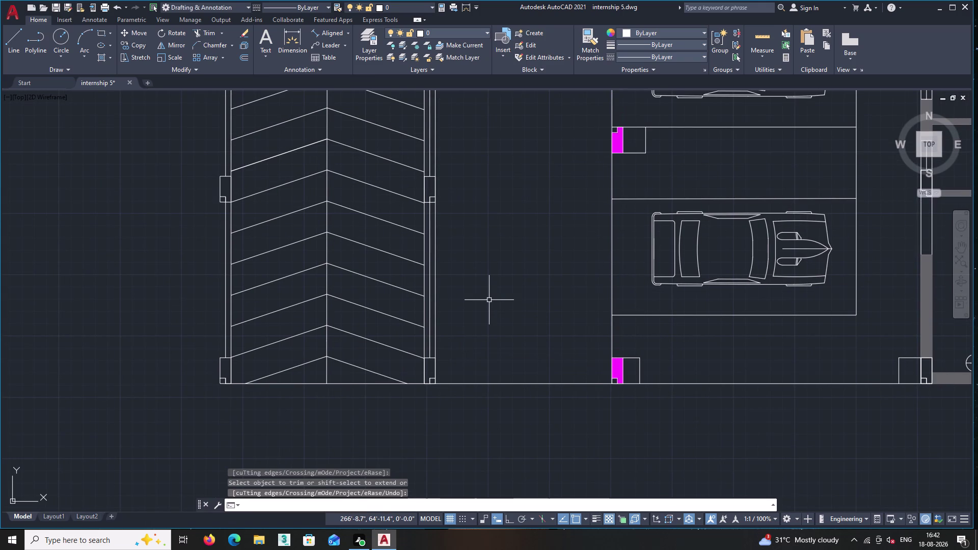
Hatch the four corner ramp columns solid magenta: upper and lower, right and left.
key(h)
key(Return)
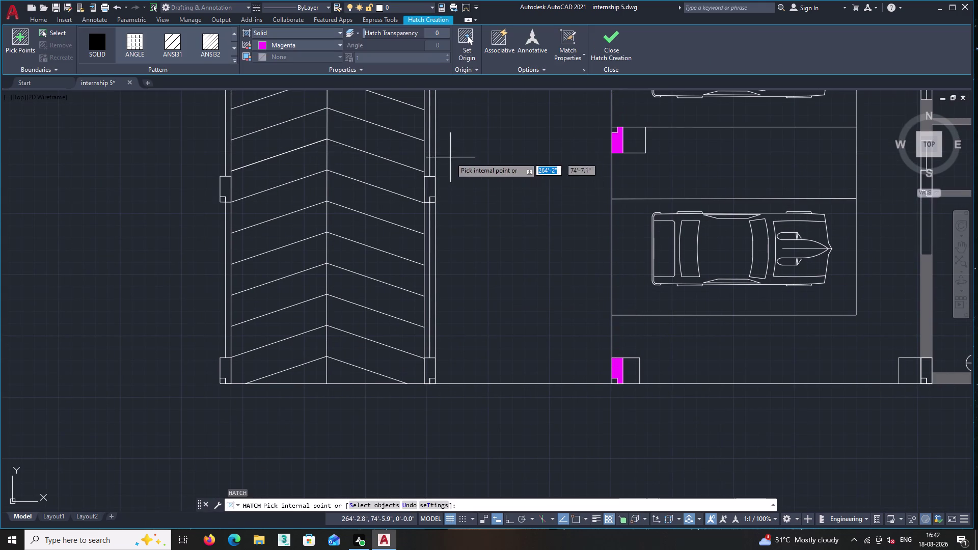
click(428, 187)
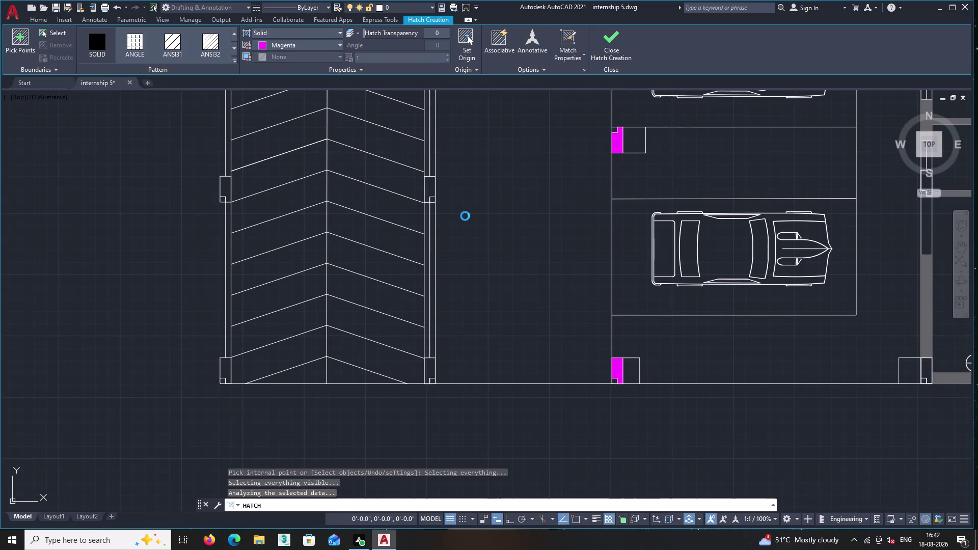
click(432, 367)
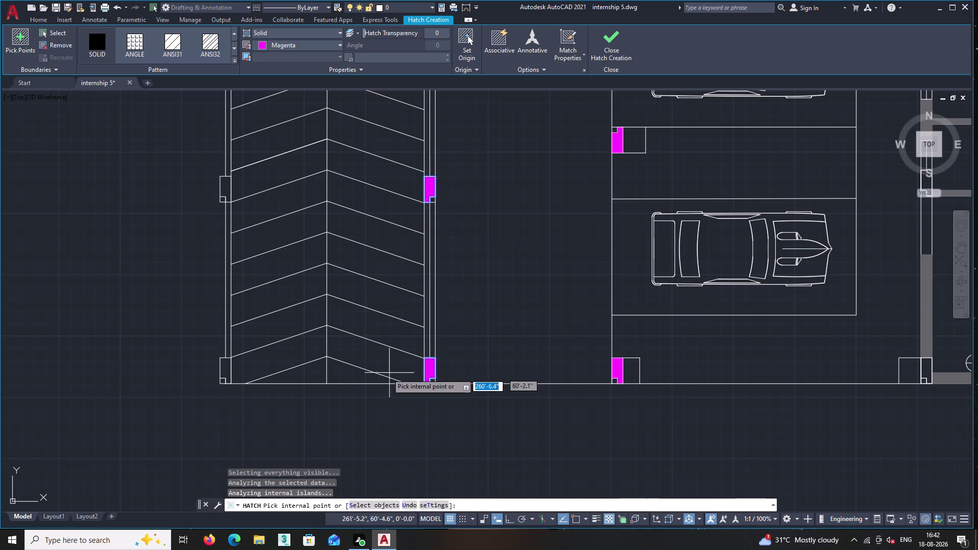
click(226, 370)
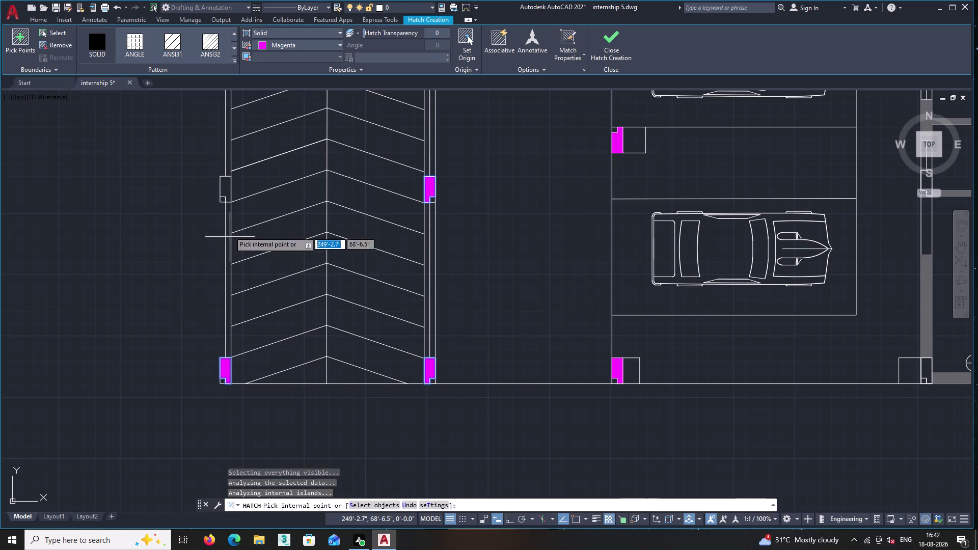
click(225, 188)
Fill the remaining right, left and top ramp columns, then cancel the stray aisle fill.
scroll(down, 3)
middle_drag(468, 185, 482, 389)
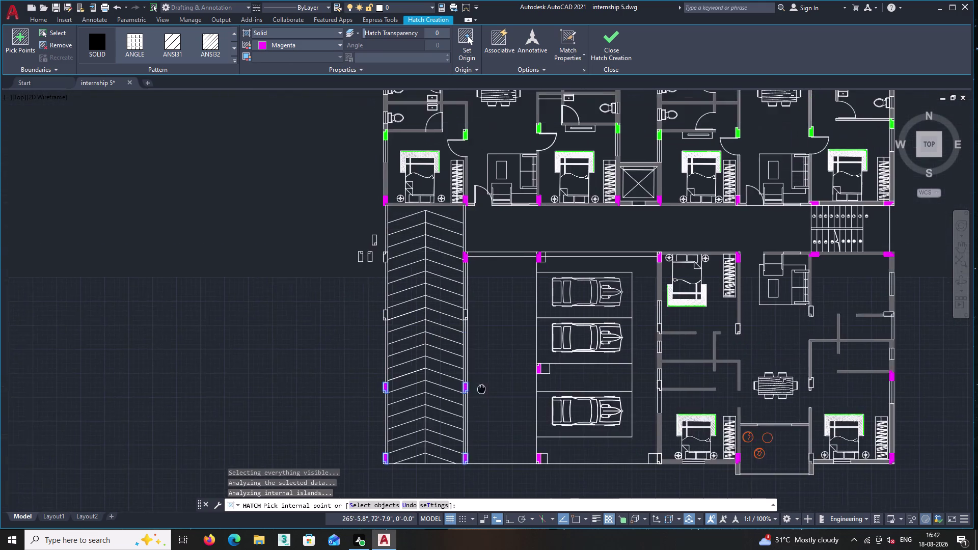
scroll(up, 3)
click(443, 267)
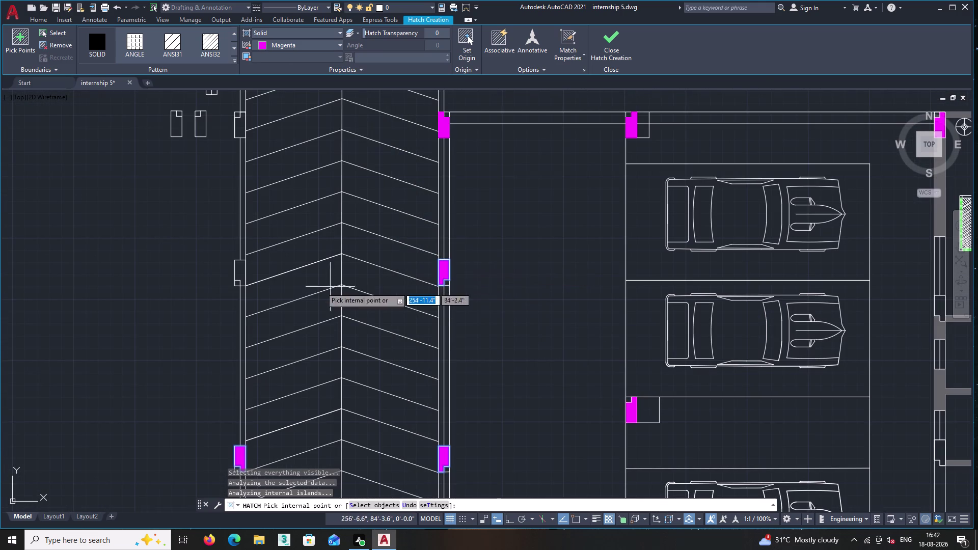
click(242, 274)
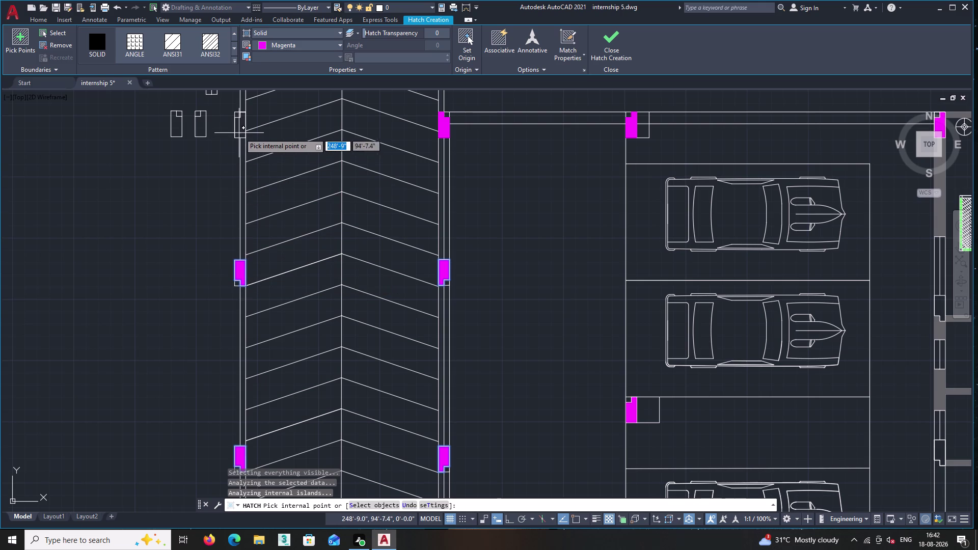
double_click(240, 132)
scroll(down, 3)
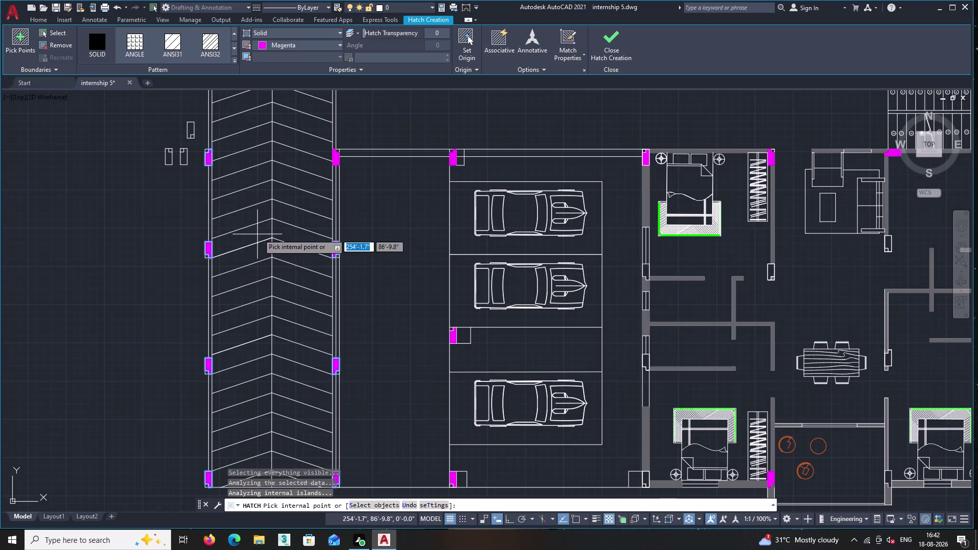
scroll(down, 3)
middle_drag(361, 229, 329, 236)
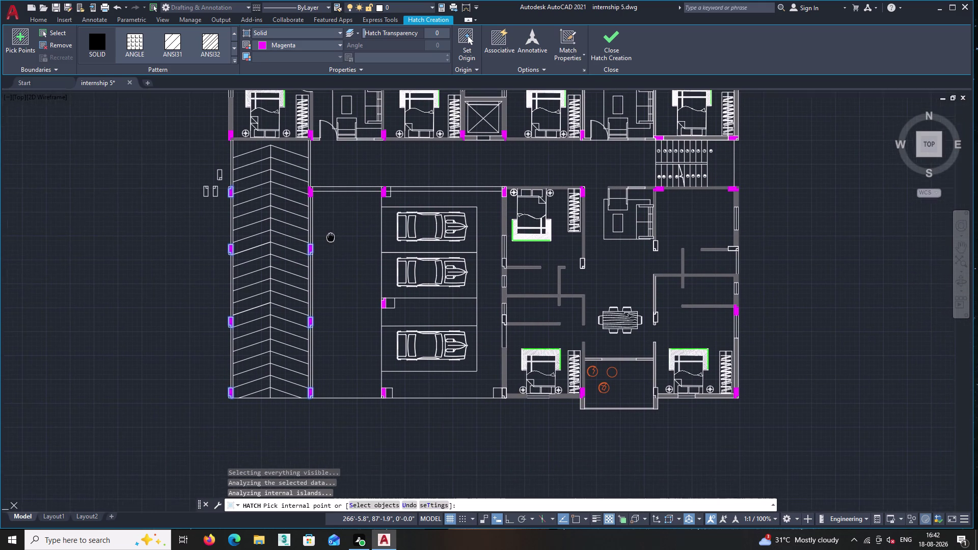
middle_drag(329, 236, 279, 212)
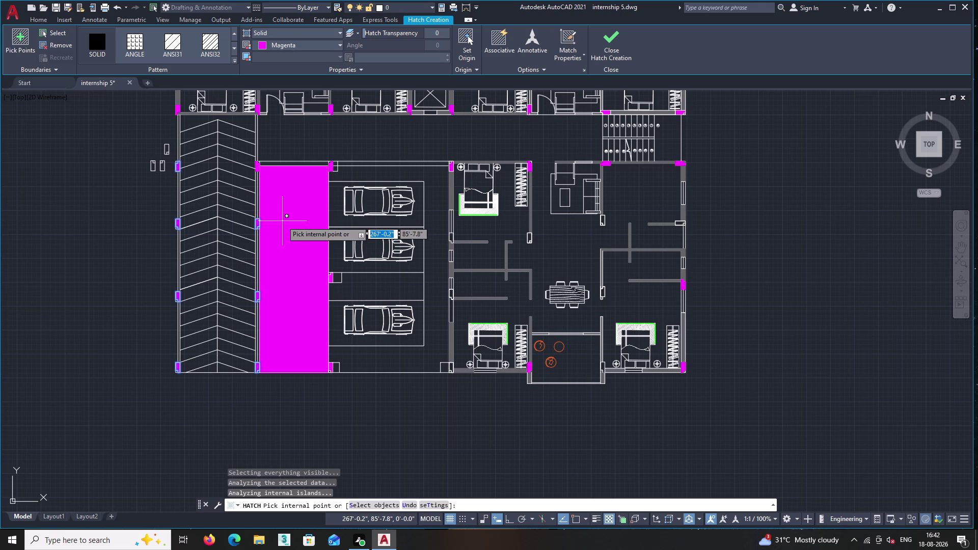
key(Escape)
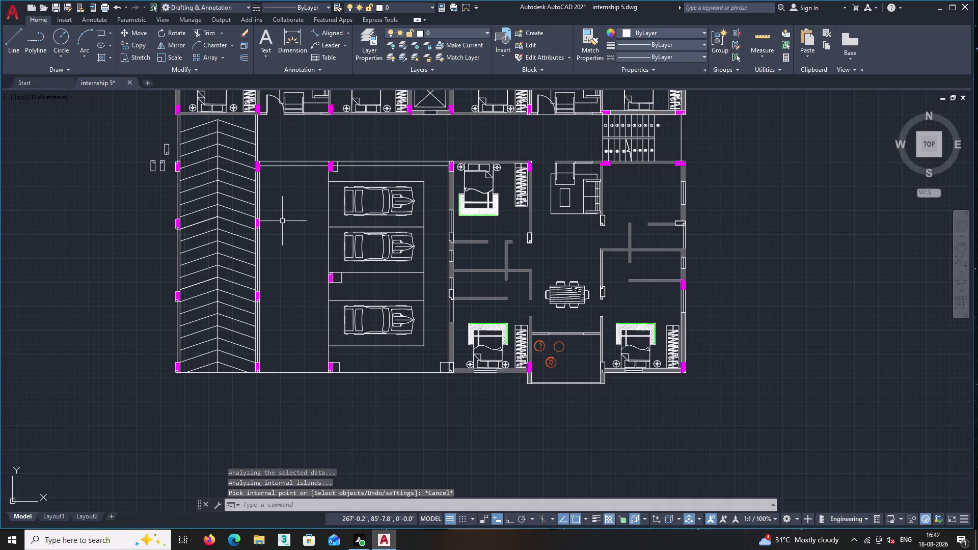
middle_drag(293, 239, 210, 213)
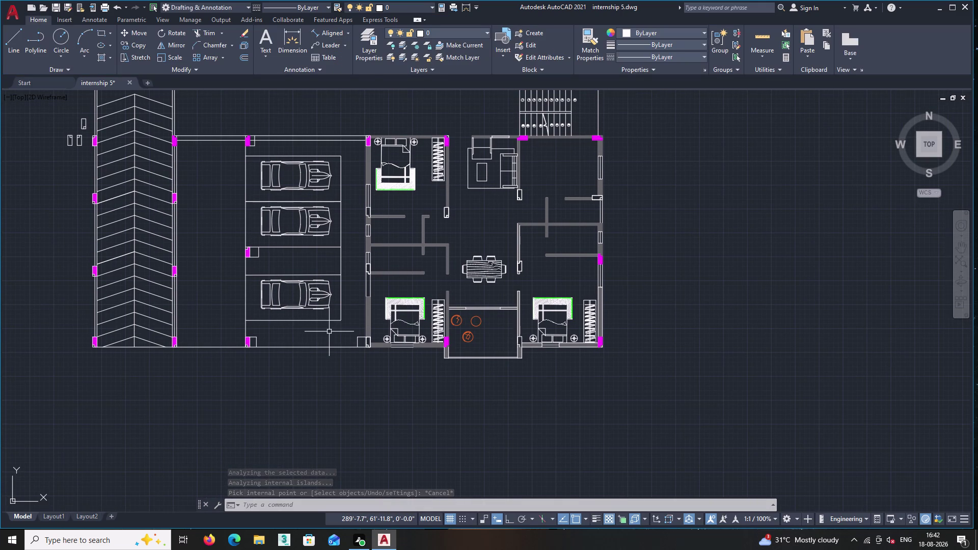
middle_drag(329, 331, 305, 399)
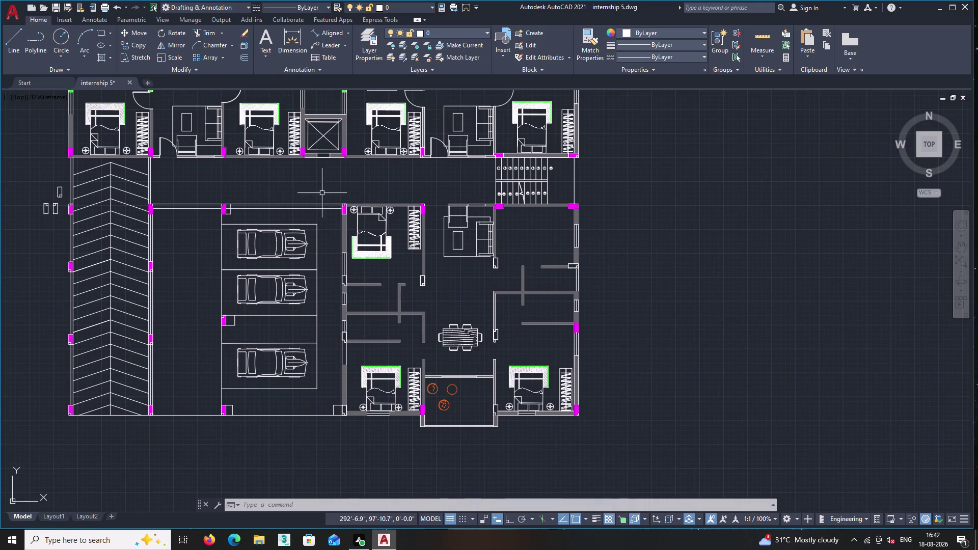
scroll(up, 3)
scroll(down, 3)
middle_drag(240, 182, 268, 182)
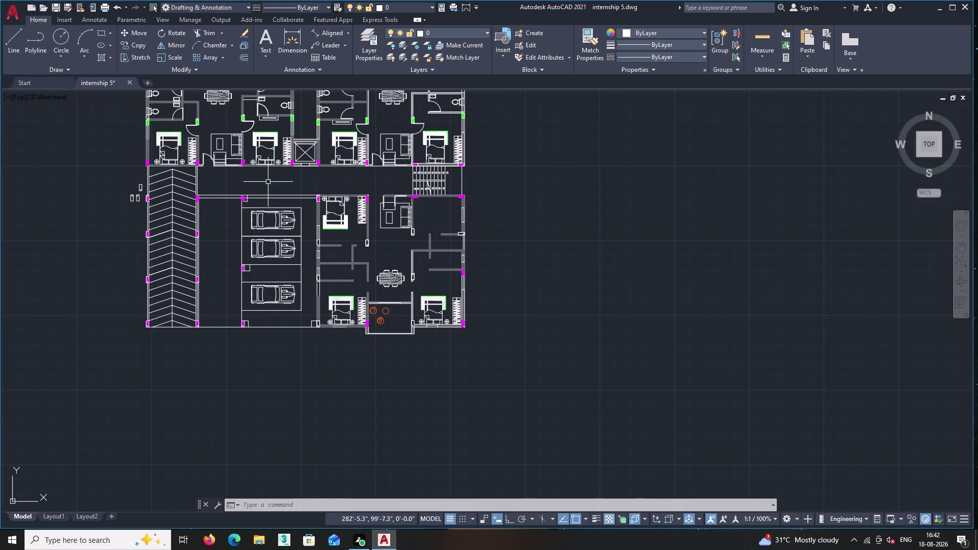
middle_drag(93, 191, 126, 191)
scroll(up, 3)
scroll(up, 3)
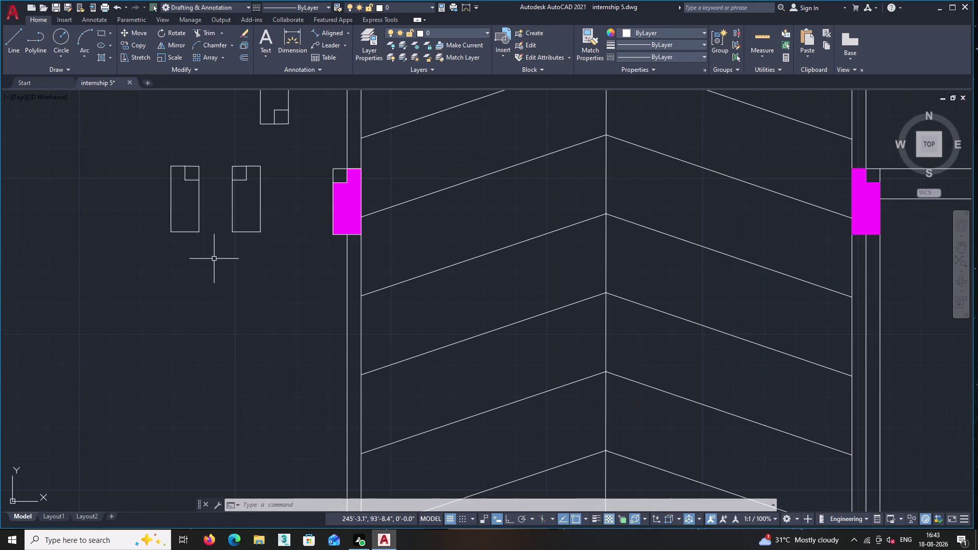
Copy the small column outline beside the ramp onto the wall near the apartments.
drag(212, 253, 208, 244)
click(137, 117)
right_click(138, 116)
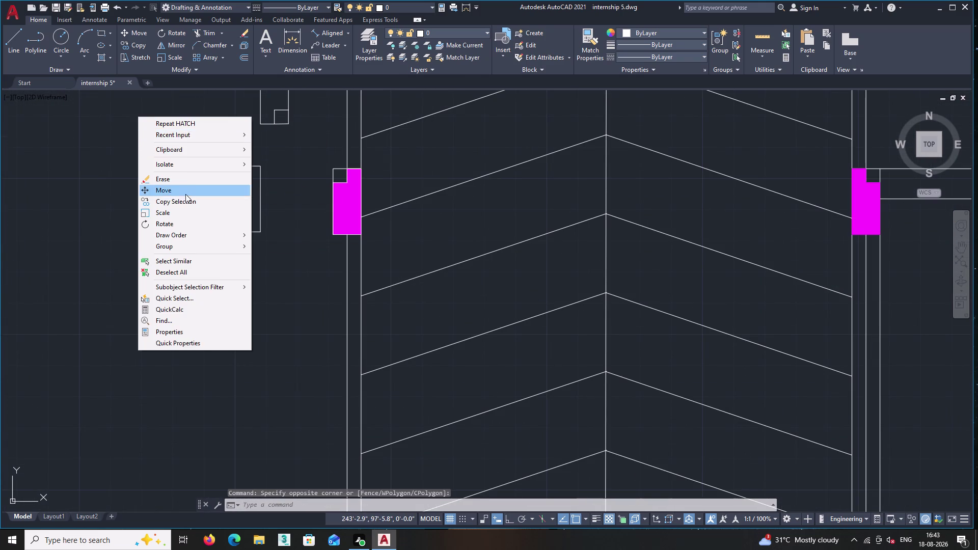
click(186, 199)
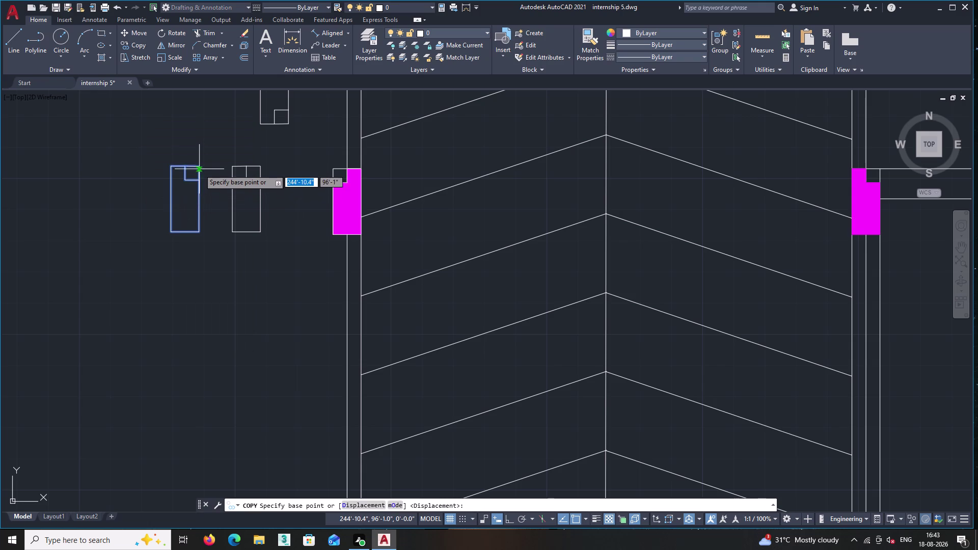
click(198, 166)
middle_drag(319, 167, 93, 178)
scroll(down, 3)
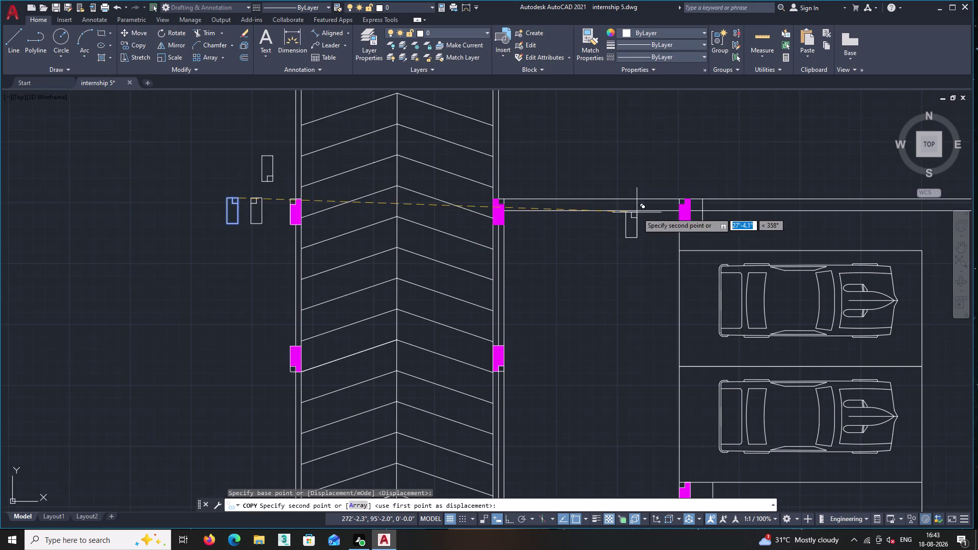
middle_drag(637, 212, 351, 220)
scroll(down, 3)
scroll(up, 3)
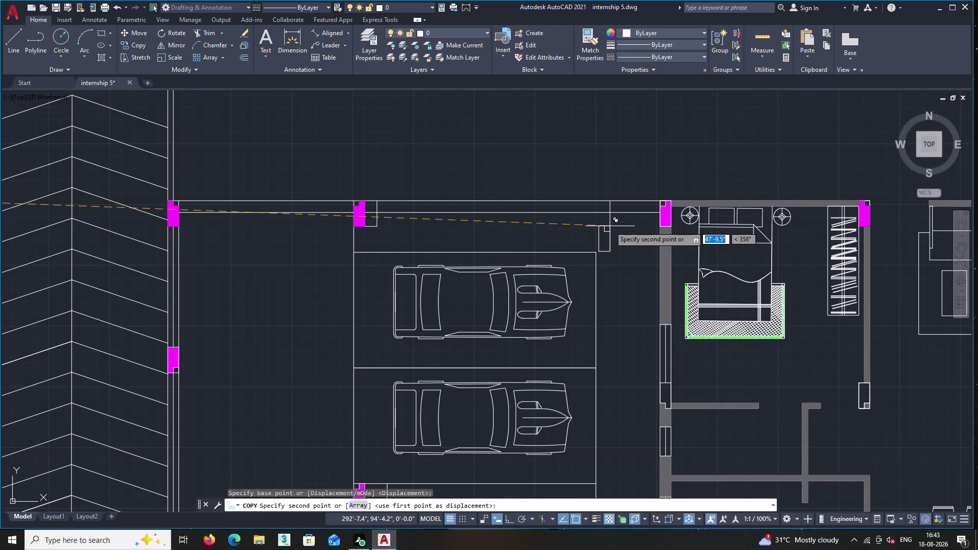
middle_drag(575, 155, 532, 252)
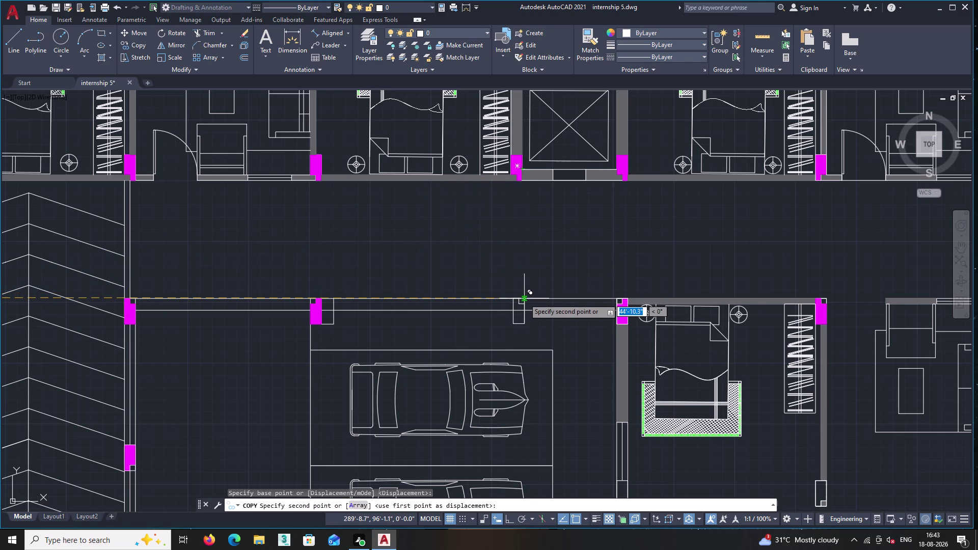
click(524, 299)
middle_drag(542, 330, 532, 202)
middle_drag(527, 309, 542, 202)
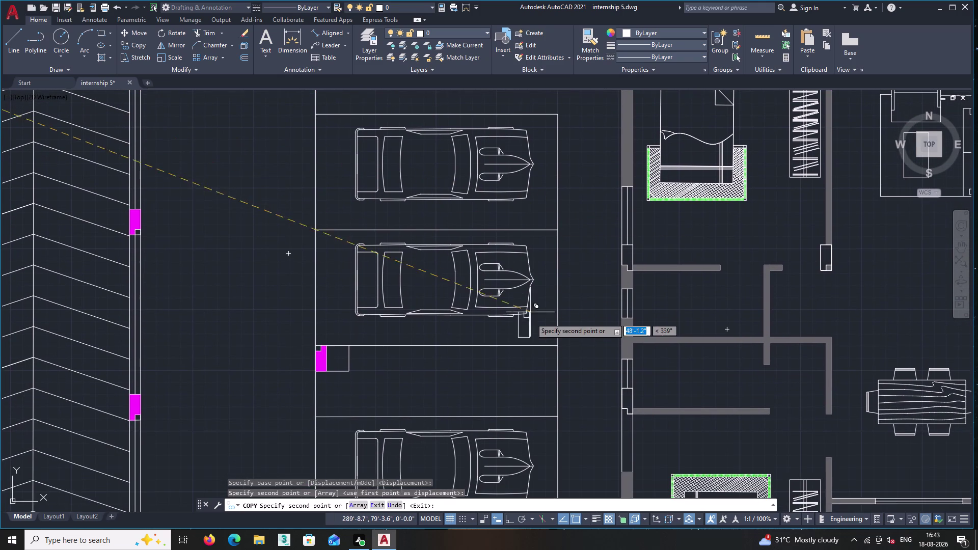
middle_drag(532, 333, 532, 308)
scroll(down, 3)
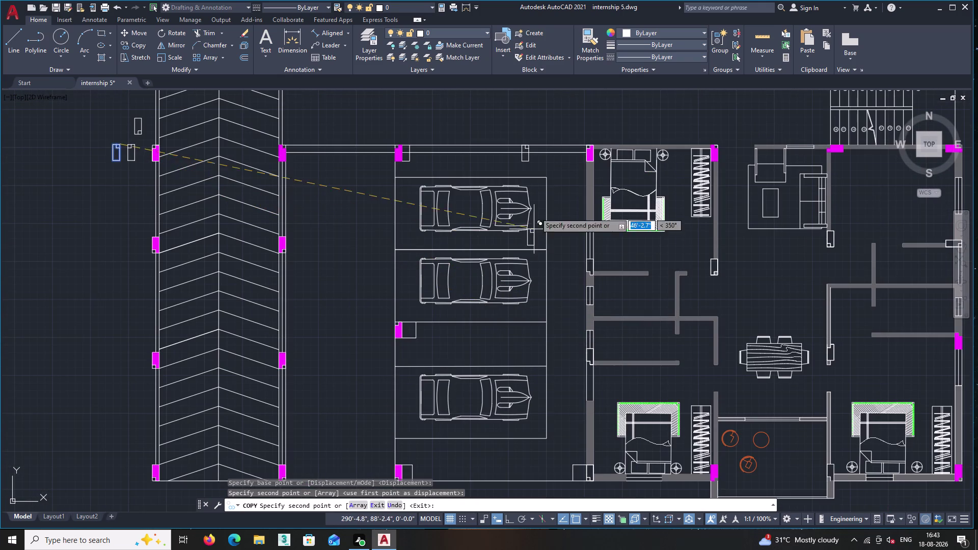
scroll(up, 3)
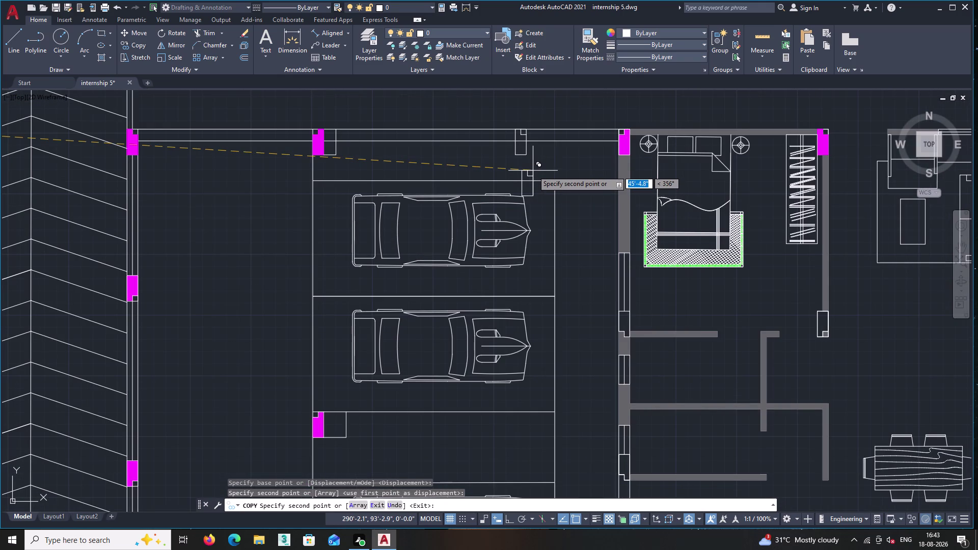
key(Escape)
With Ortho on, copy the notched rectangle from its top-right corner to below the car.
scroll(up, 3)
double_click(531, 158)
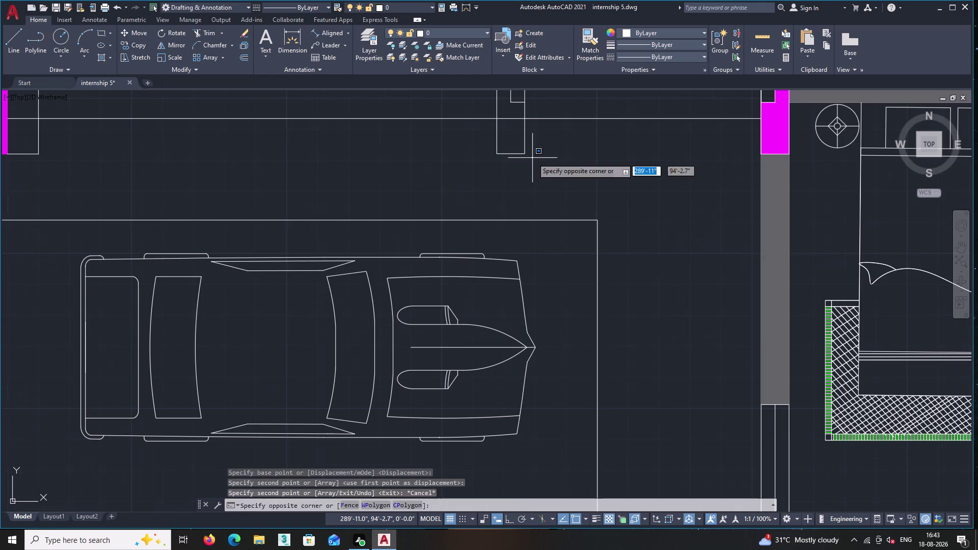
click(508, 125)
middle_drag(508, 125, 524, 223)
scroll(up, 3)
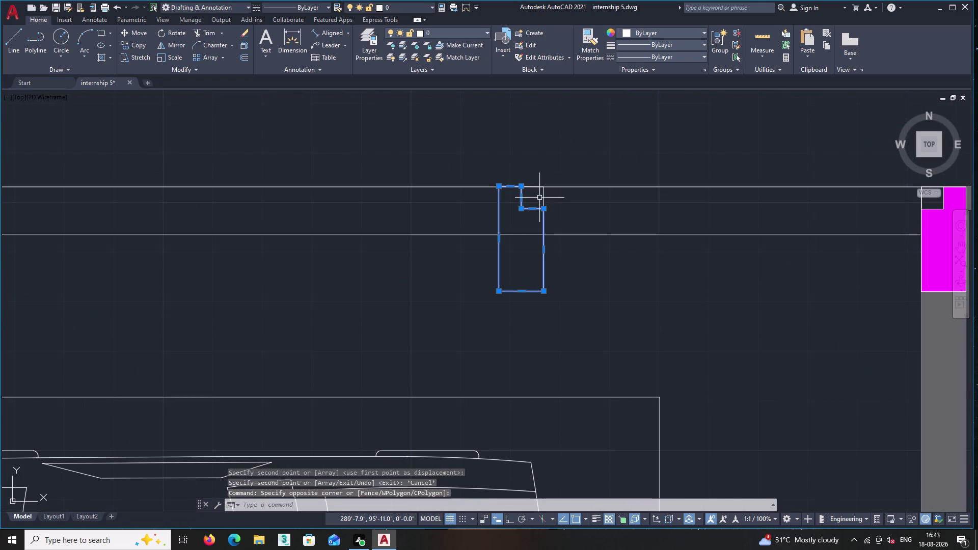
double_click(542, 198)
right_click(544, 169)
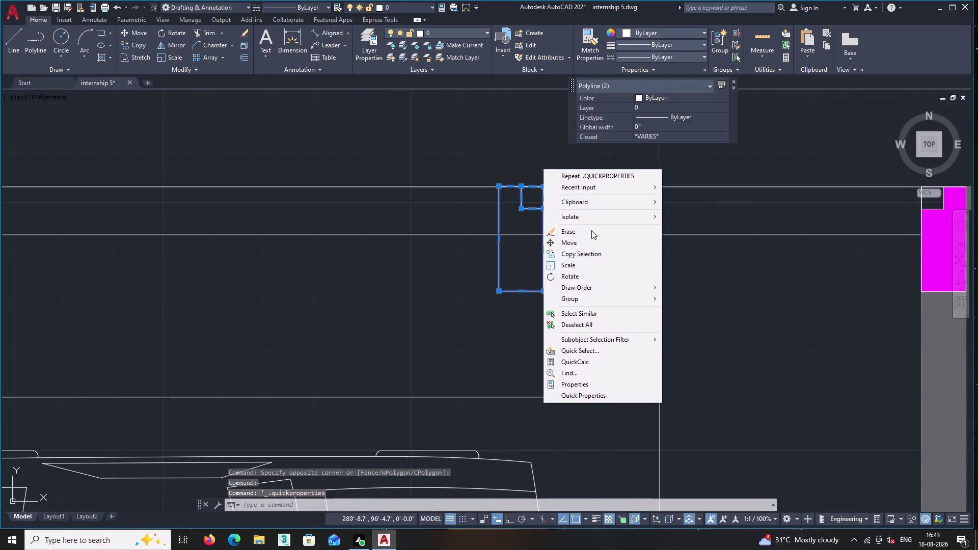
click(583, 254)
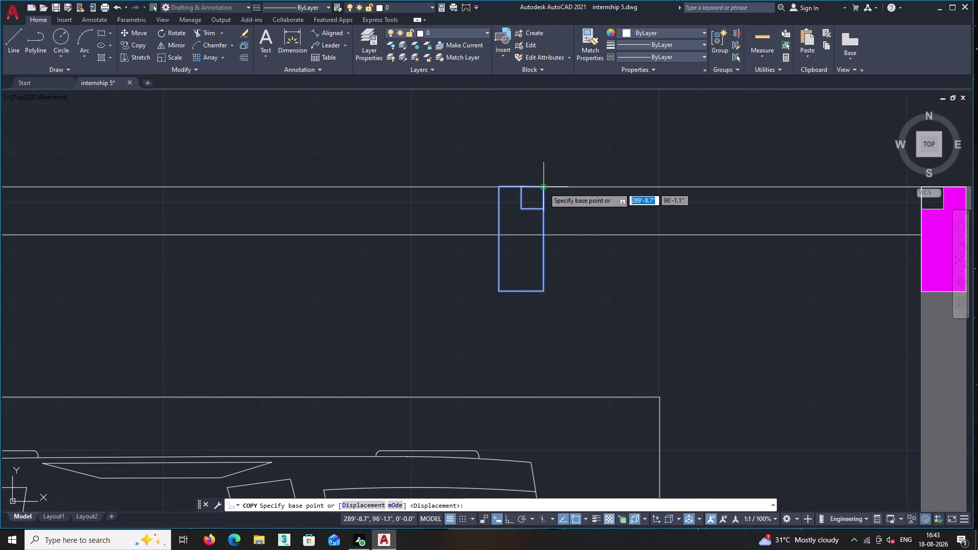
click(542, 187)
middle_drag(545, 323, 499, 83)
middle_drag(504, 326, 506, 130)
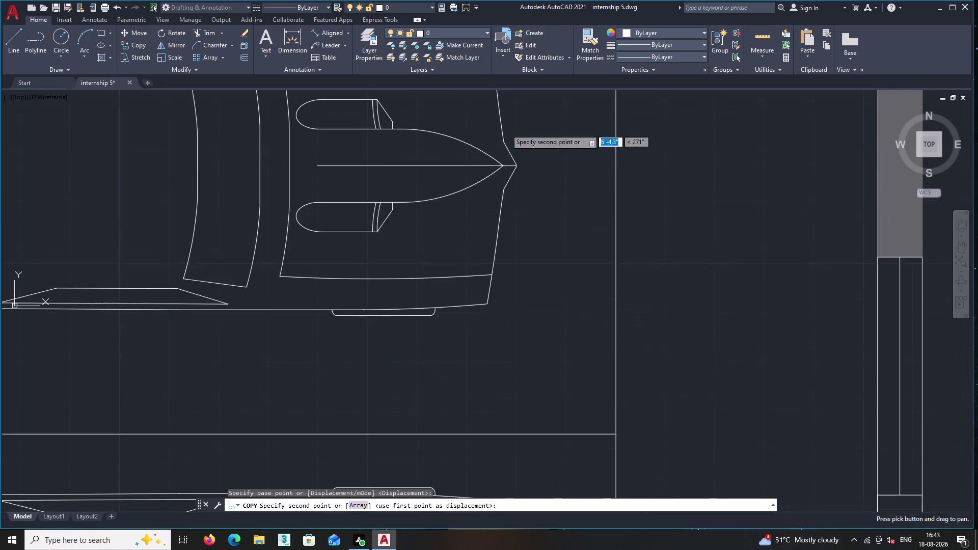
scroll(down, 3)
middle_drag(501, 309, 513, 209)
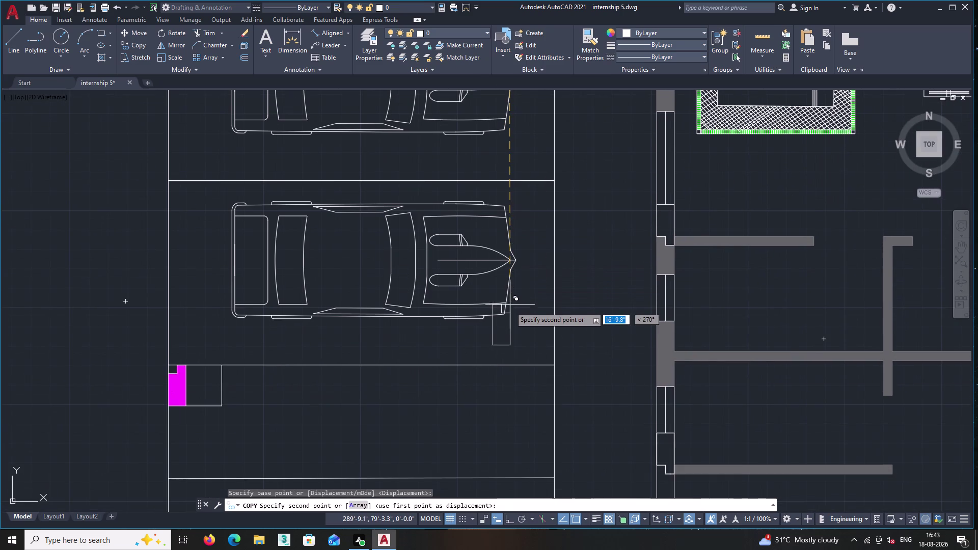
key(F8)
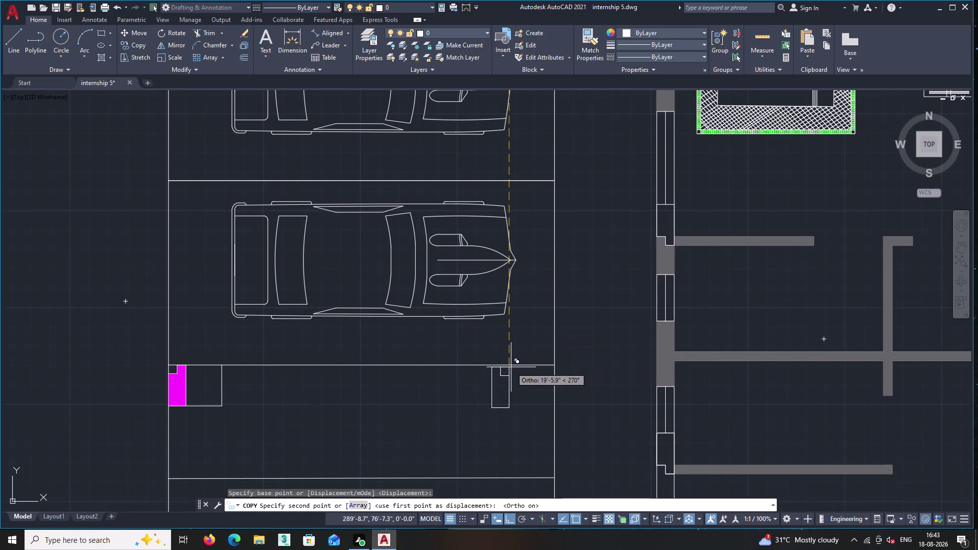
scroll(up, 3)
click(509, 364)
Place another copy on the parking bay's bottom edge and window-select the two stray copies.
middle_drag(509, 421, 470, 183)
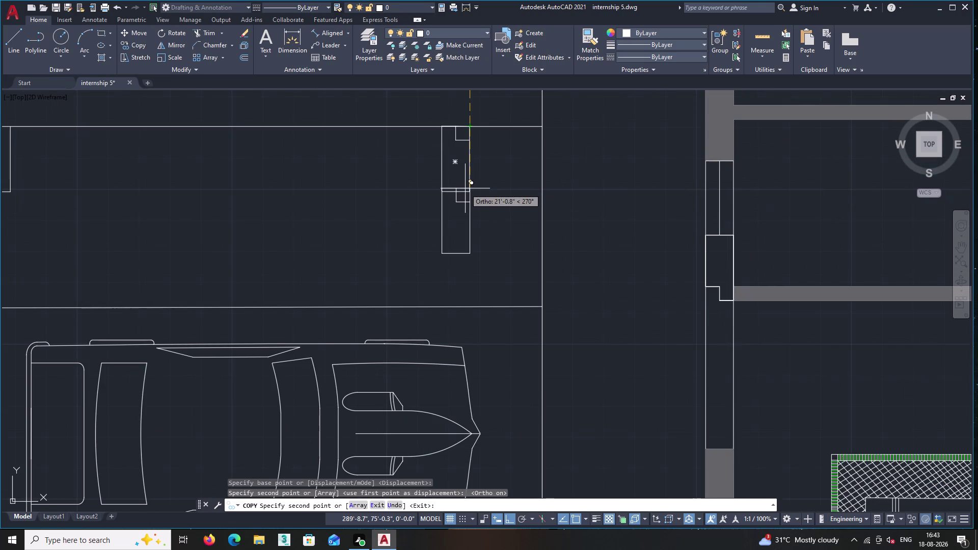
middle_drag(458, 161, 429, 60)
scroll(down, 3)
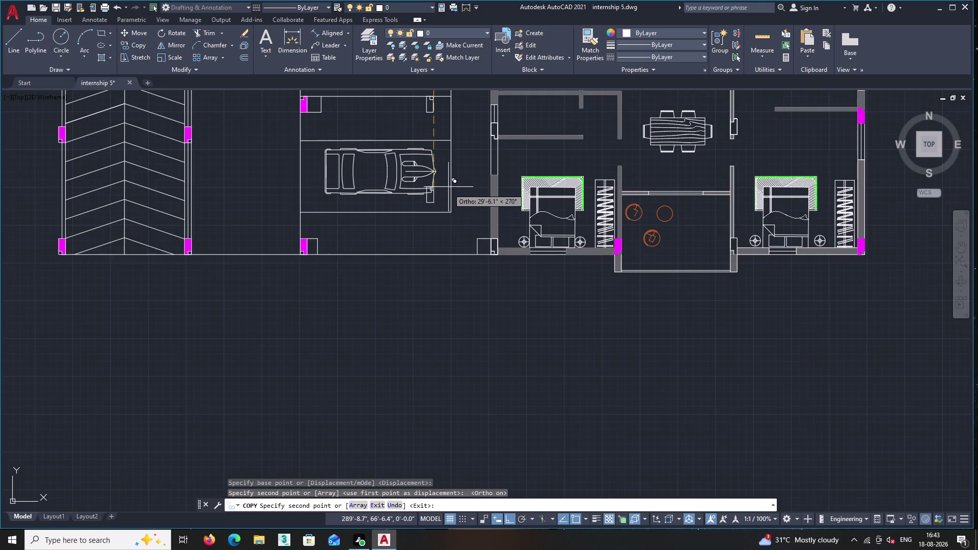
middle_drag(448, 232, 449, 269)
scroll(up, 3)
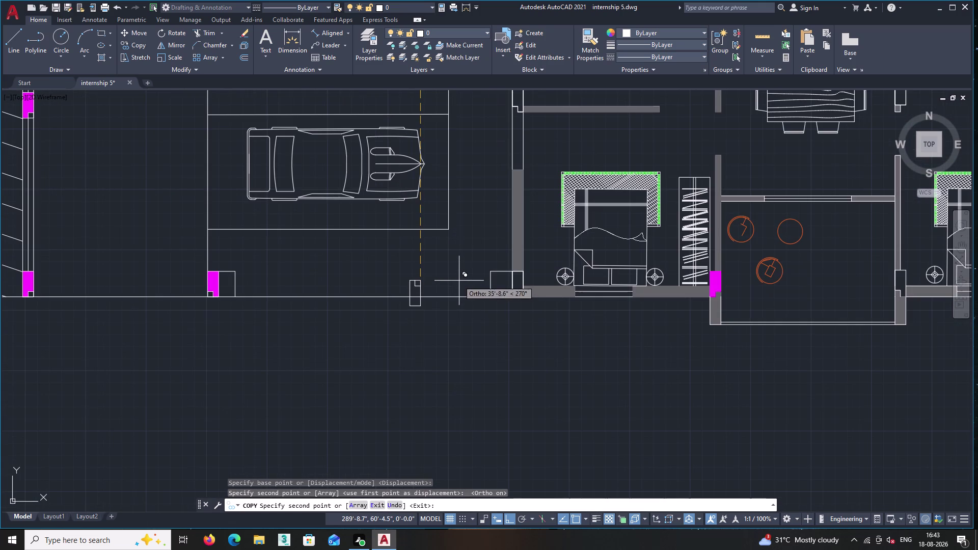
click(426, 272)
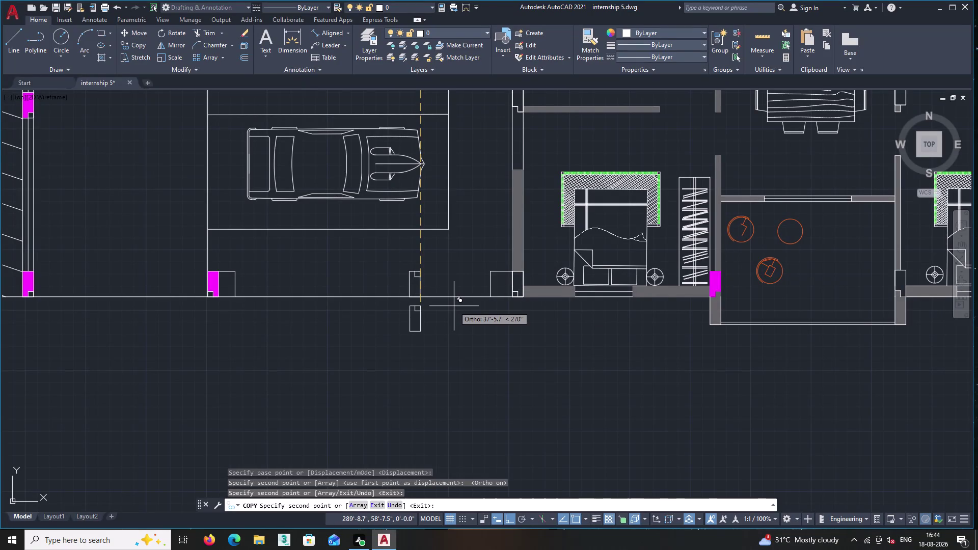
key(Escape)
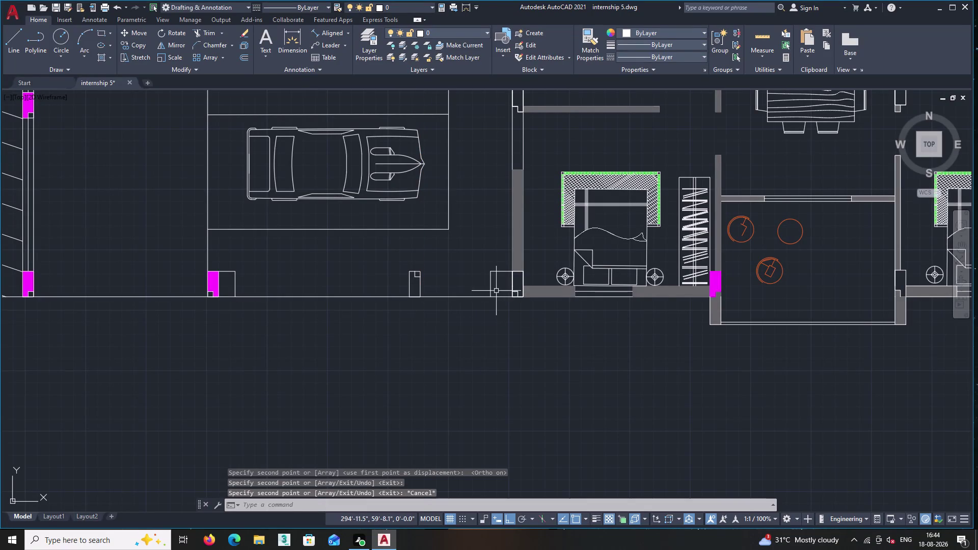
click(496, 290)
click(482, 263)
Erase the two stray copies and return to the rectangle beside the ramp.
key(Delete)
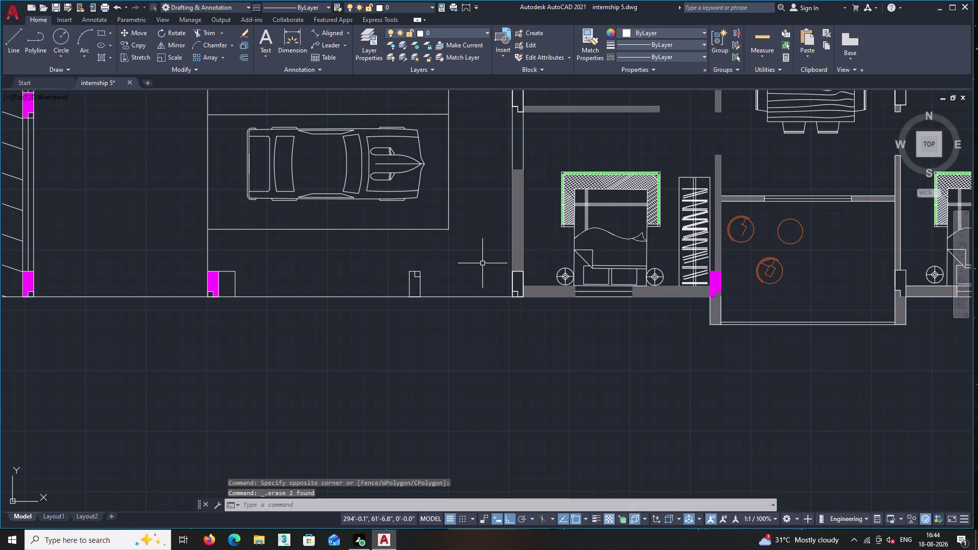
scroll(up, 3)
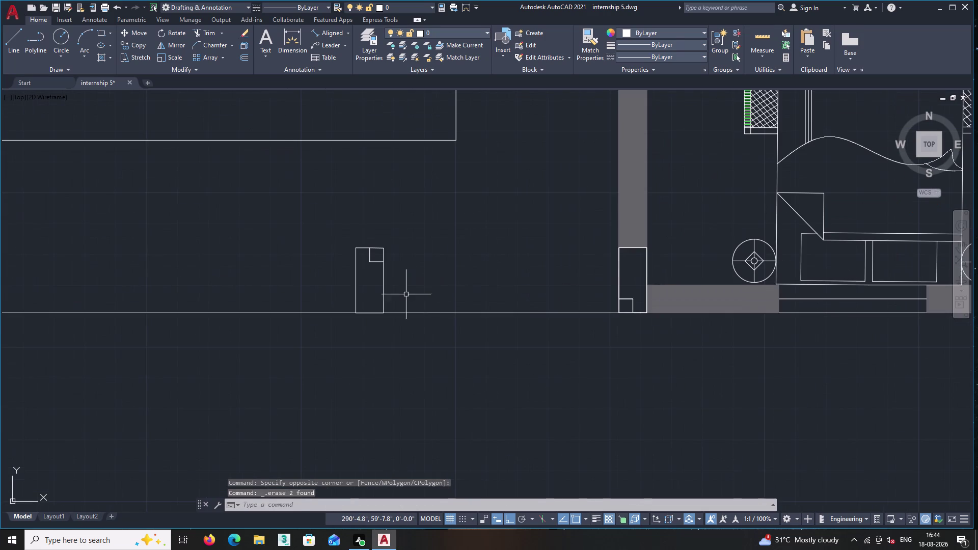
scroll(down, 3)
scroll(down, 3)
middle_drag(297, 249, 444, 420)
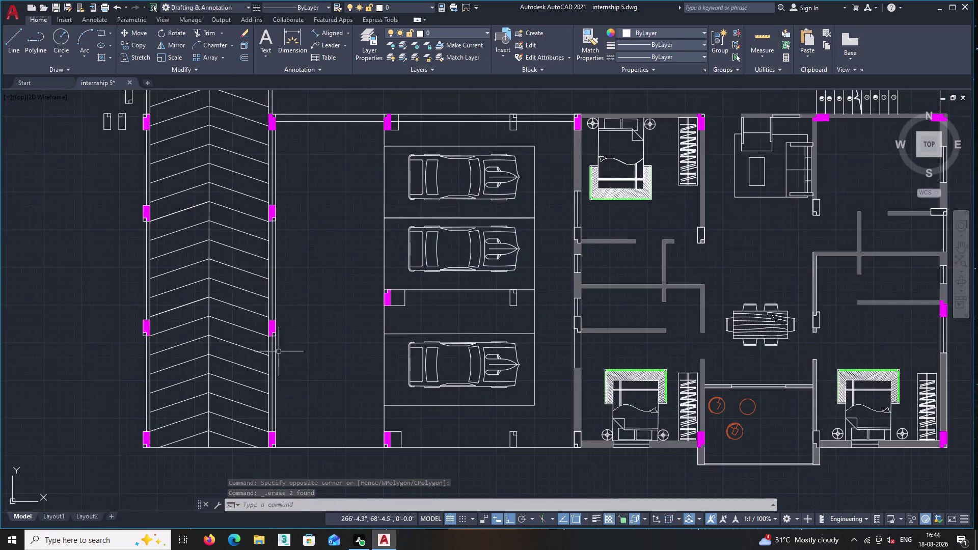
scroll(down, 3)
scroll(up, 3)
scroll(up, 3)
middle_drag(159, 144, 188, 273)
With Ortho off, copy the rectangle beside the ramp to the column corner.
drag(183, 248, 180, 243)
click(125, 152)
right_click(122, 150)
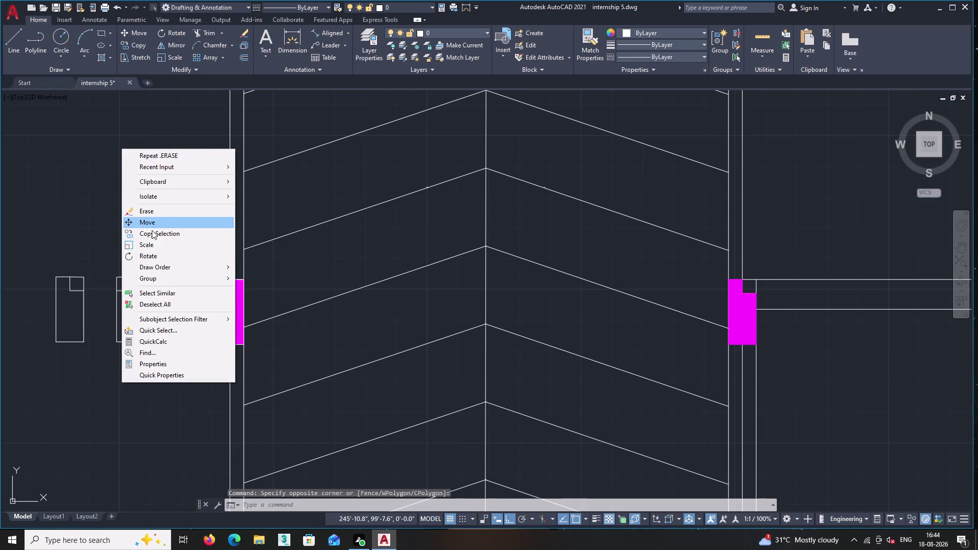
click(166, 235)
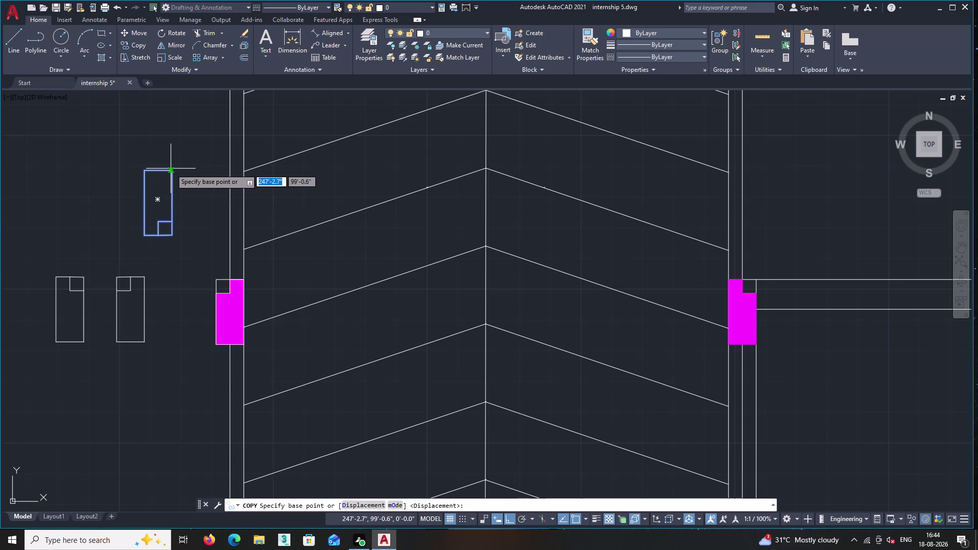
click(171, 172)
middle_drag(219, 285, 127, 194)
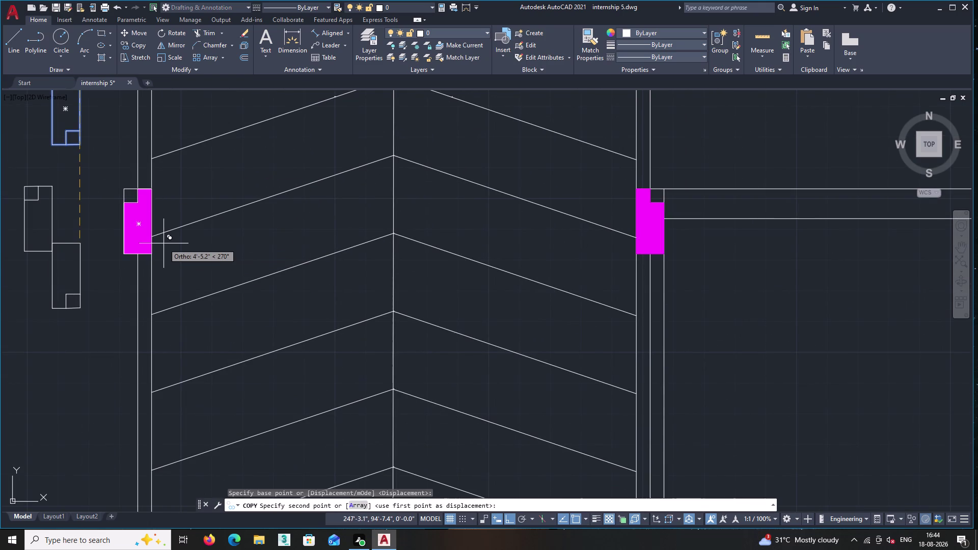
key(F8)
scroll(down, 3)
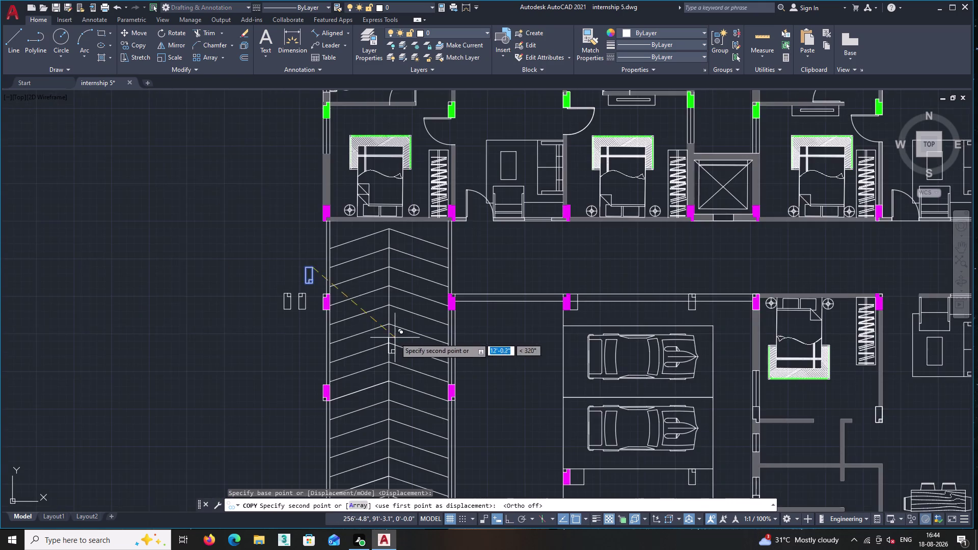
middle_drag(394, 338, 261, 124)
scroll(up, 3)
scroll(up, 3)
scroll(up, 3)
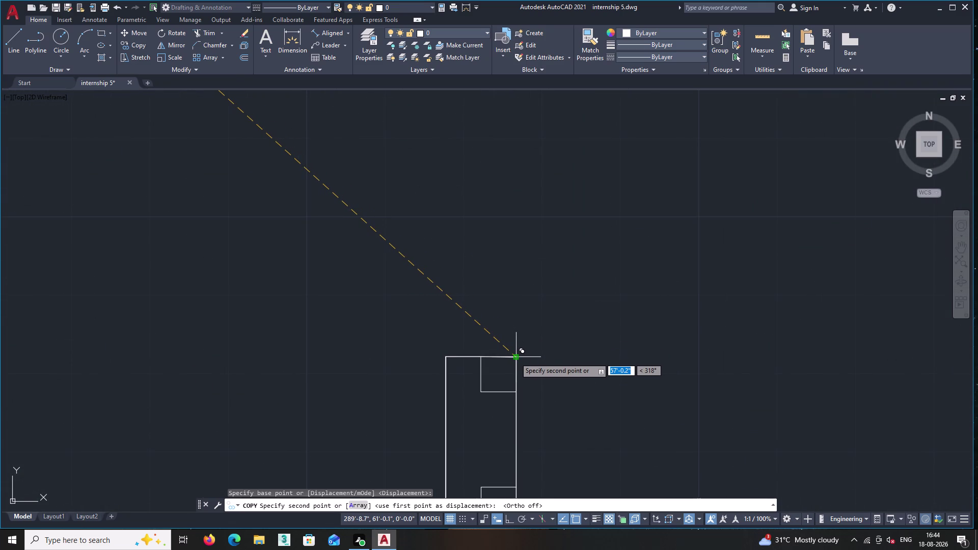
click(515, 358)
key(Return)
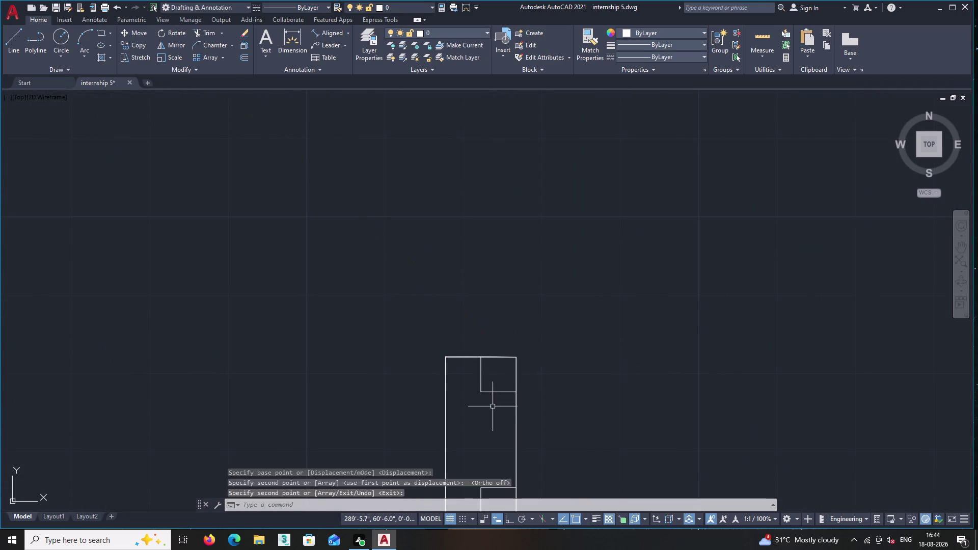
Erase the misplaced copy and another stray object.
drag(492, 415, 491, 408)
click(483, 379)
key(Delete)
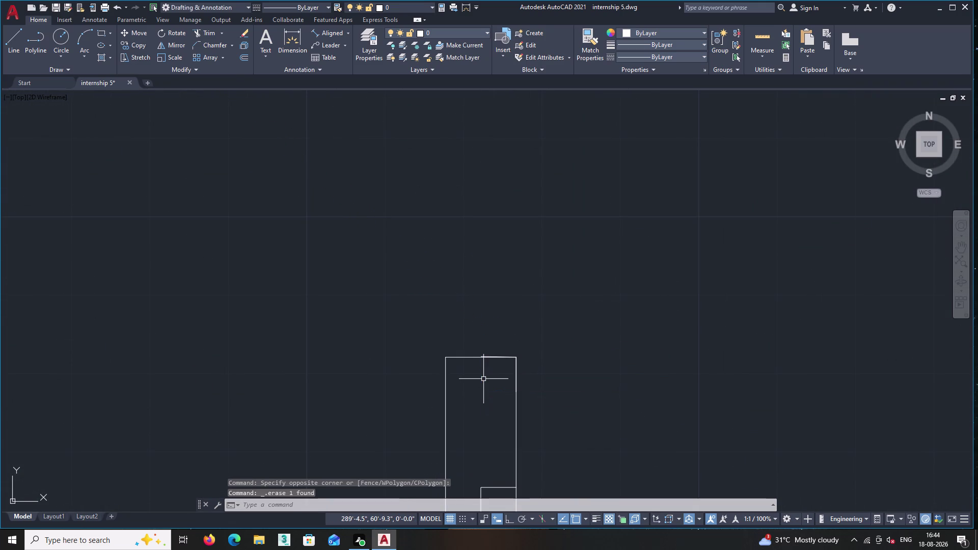
scroll(up, 3)
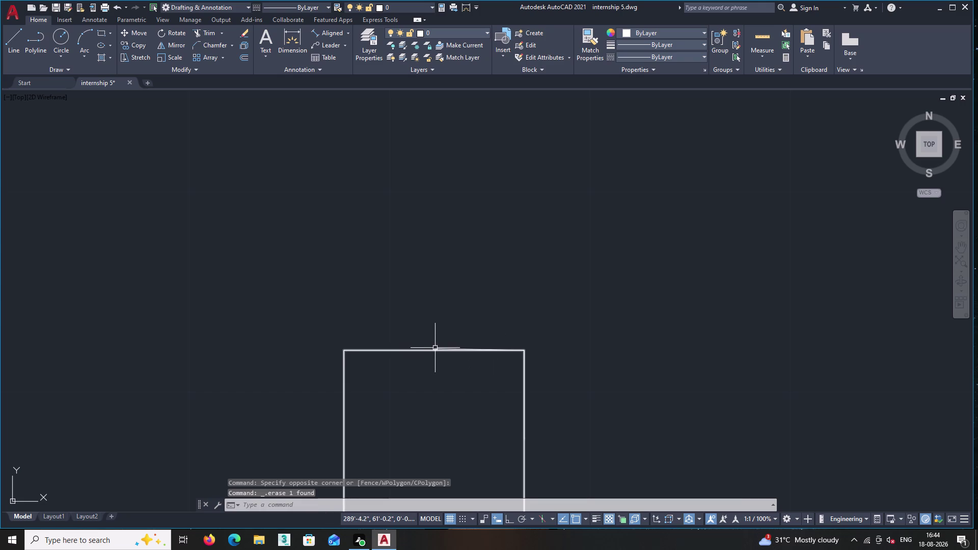
click(437, 347)
key(Delete)
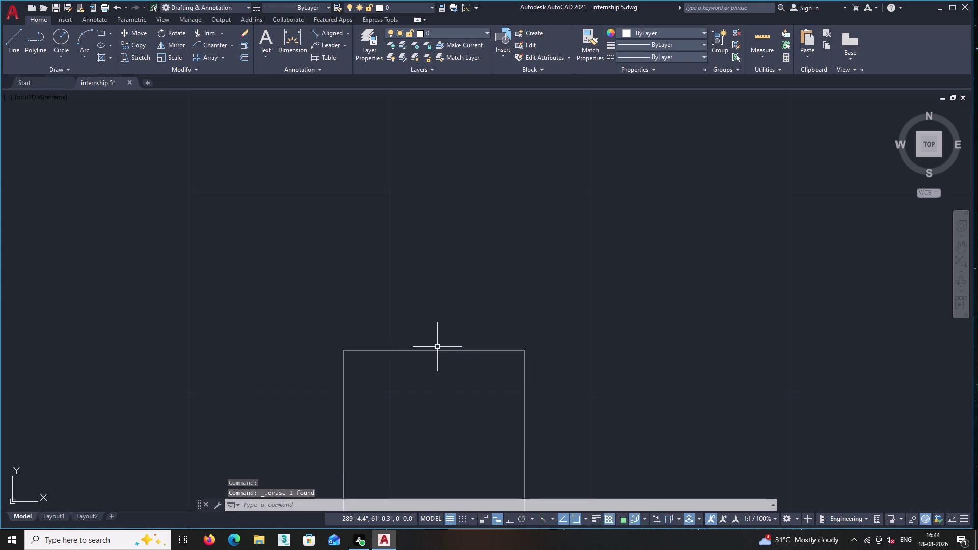
scroll(down, 3)
middle_drag(472, 386, 420, 193)
scroll(up, 3)
scroll(up, 3)
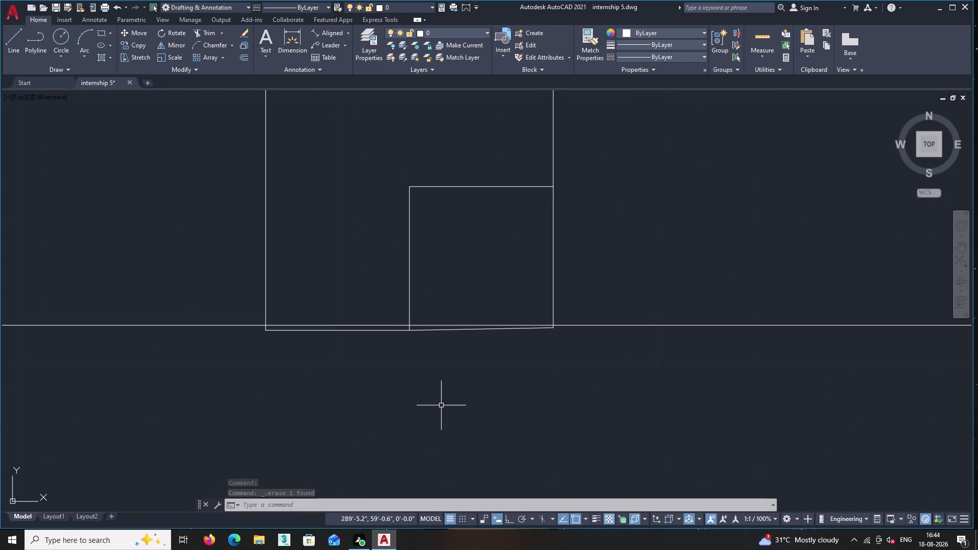
Trim the rectangle's edges and leftover stubs below the boundary line.
text(tr)
key(Return)
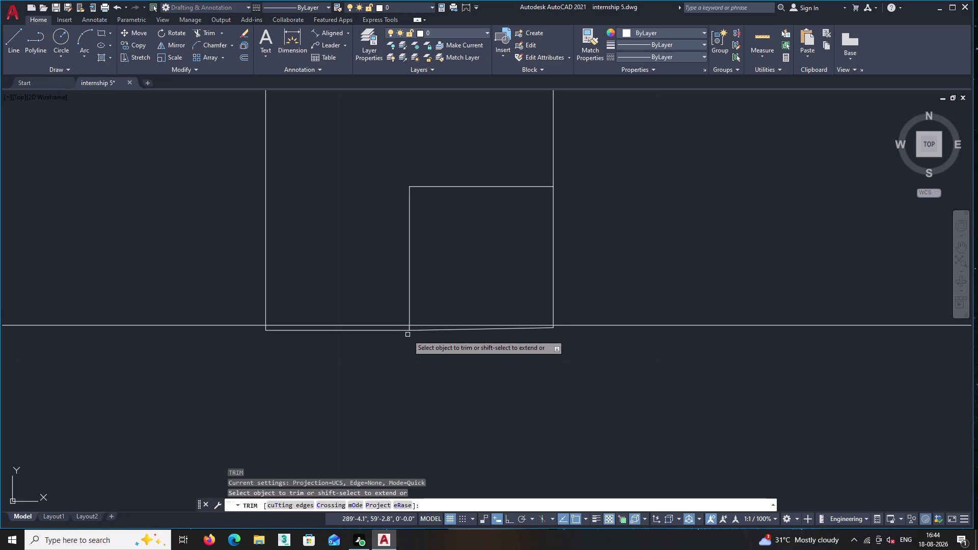
click(407, 332)
click(408, 329)
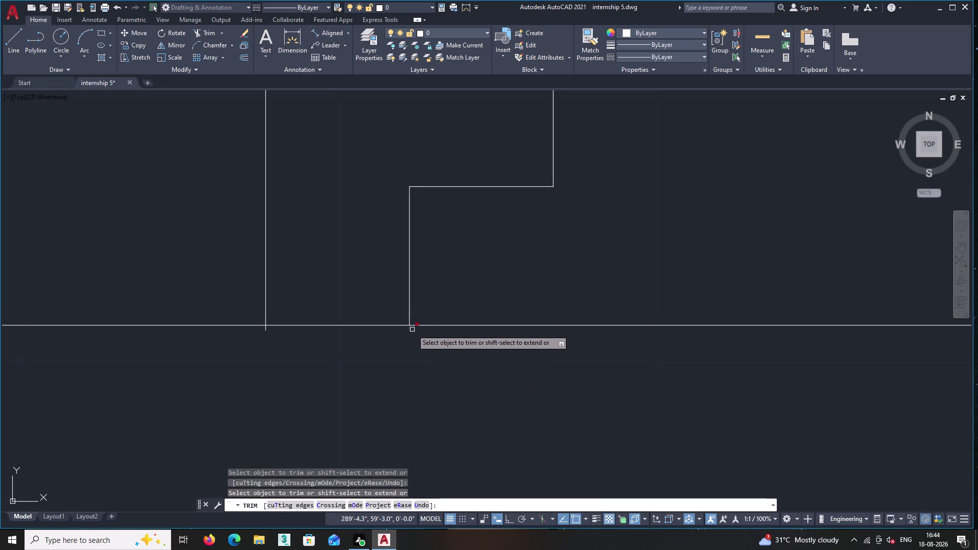
click(408, 330)
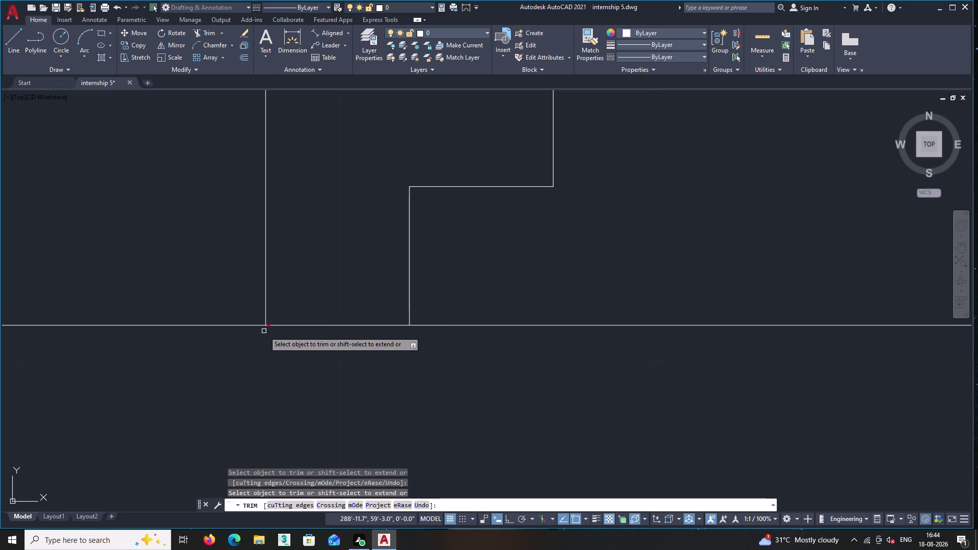
scroll(up, 3)
scroll(up, 3)
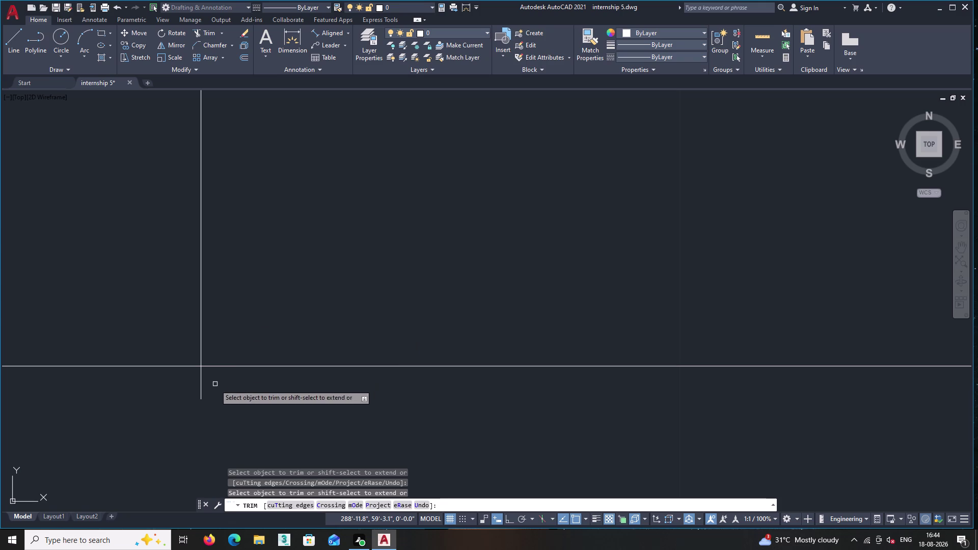
click(217, 388)
click(186, 381)
scroll(down, 3)
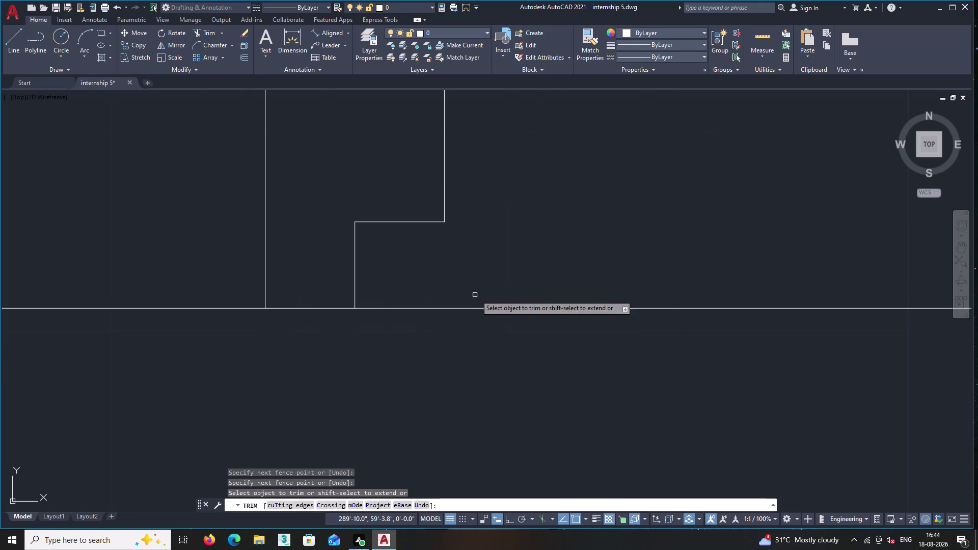
key(Return)
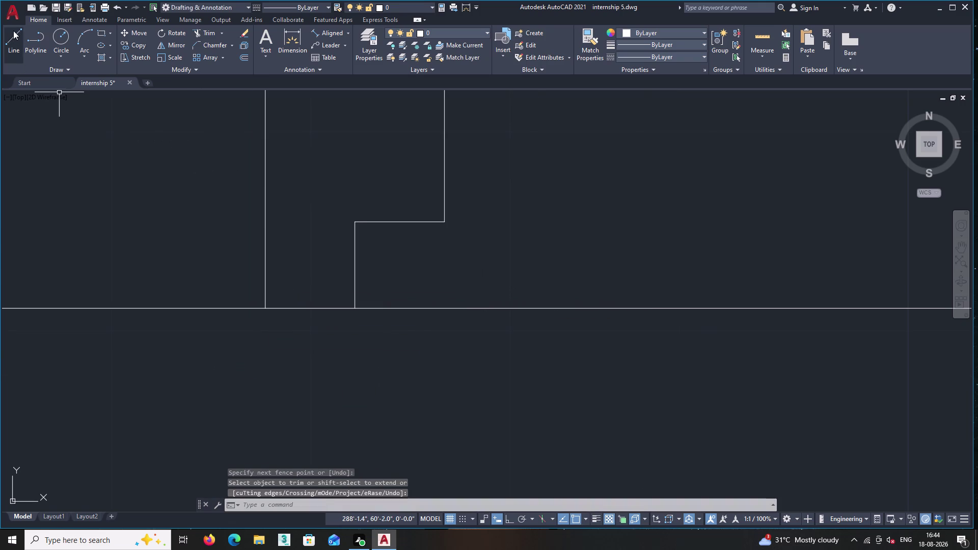
Draw a vertical line from the notch corner down to the boundary line.
double_click(14, 31)
click(444, 223)
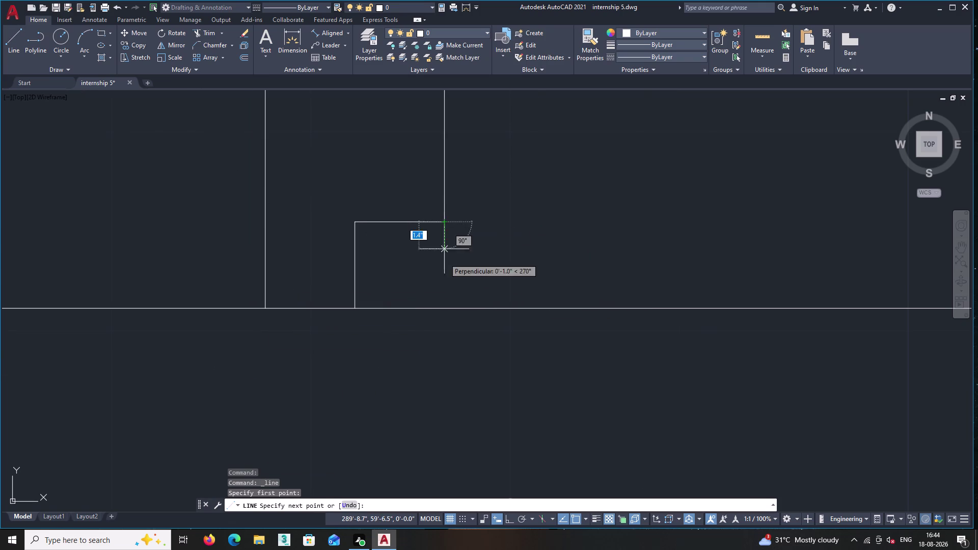
click(444, 309)
key(Return)
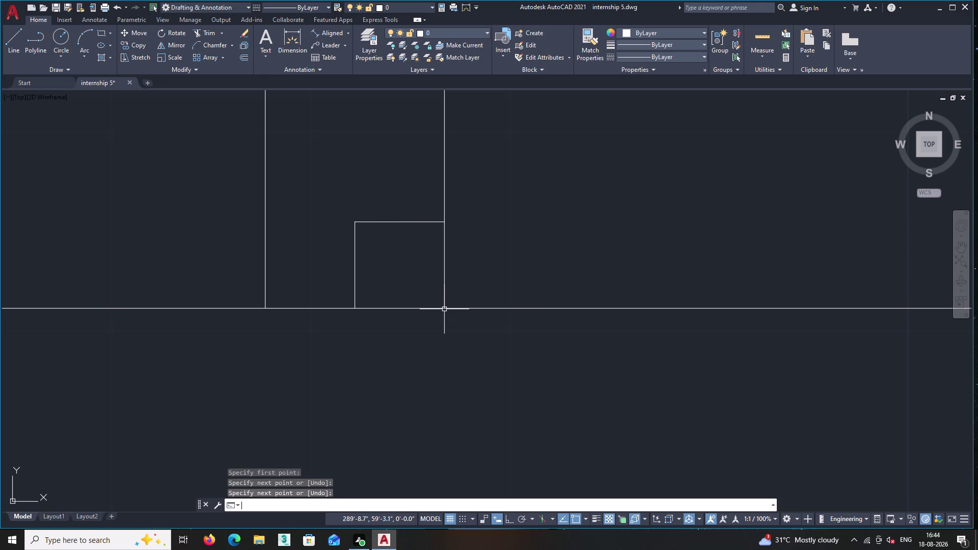
scroll(down, 3)
middle_drag(479, 291, 511, 430)
scroll(down, 3)
scroll(down, 3)
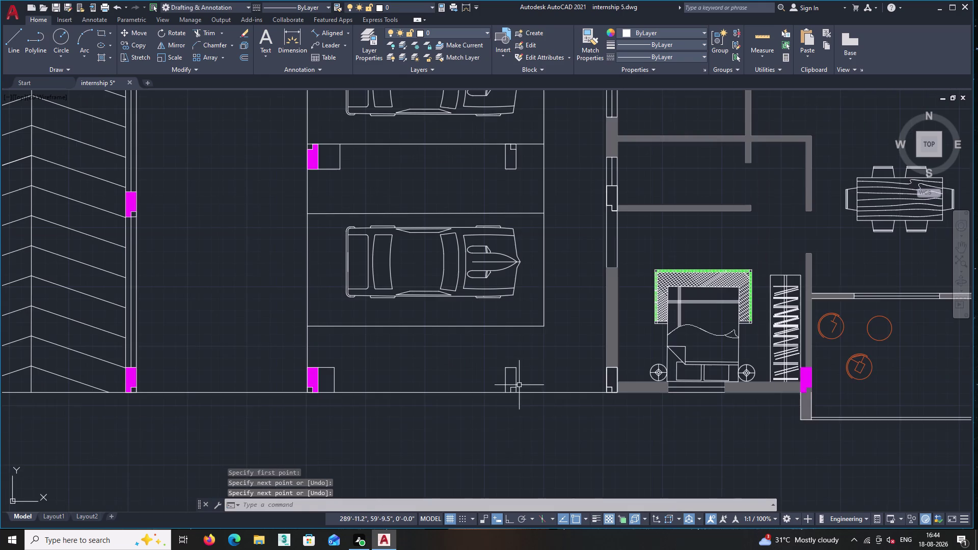
scroll(up, 3)
scroll(down, 3)
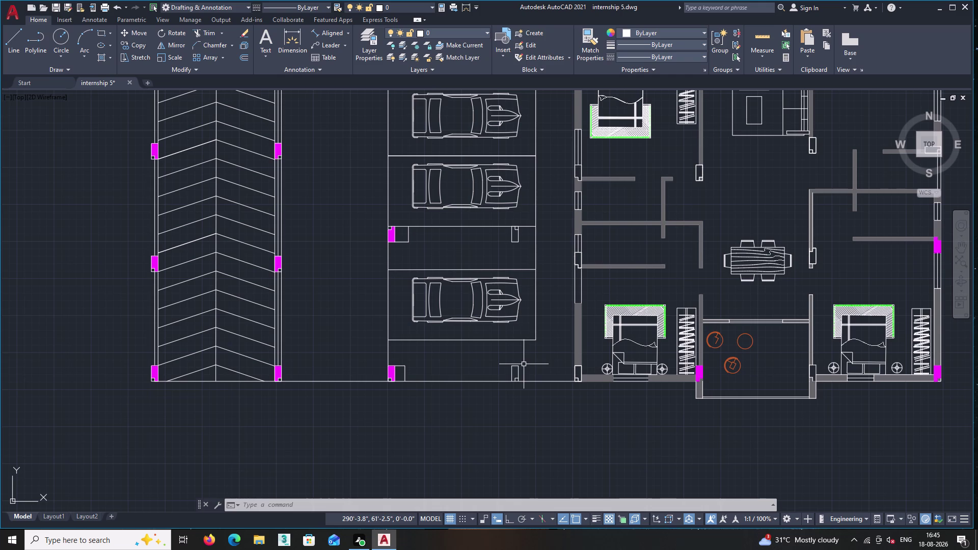
Hatch the next wall column and the column on the parking bay's right solid magenta.
key(h)
key(Return)
scroll(up, 3)
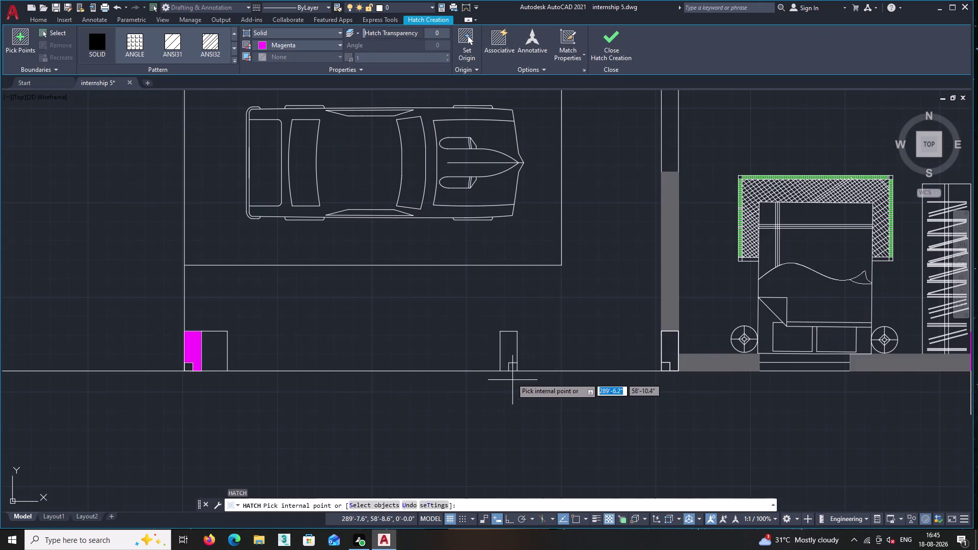
click(508, 352)
middle_drag(502, 423, 500, 430)
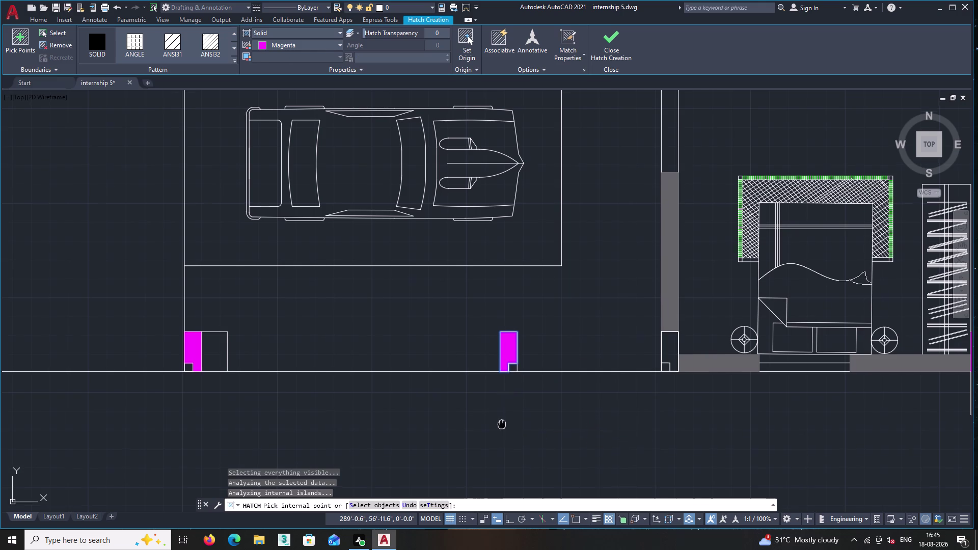
middle_drag(500, 429, 483, 521)
middle_drag(524, 288, 512, 504)
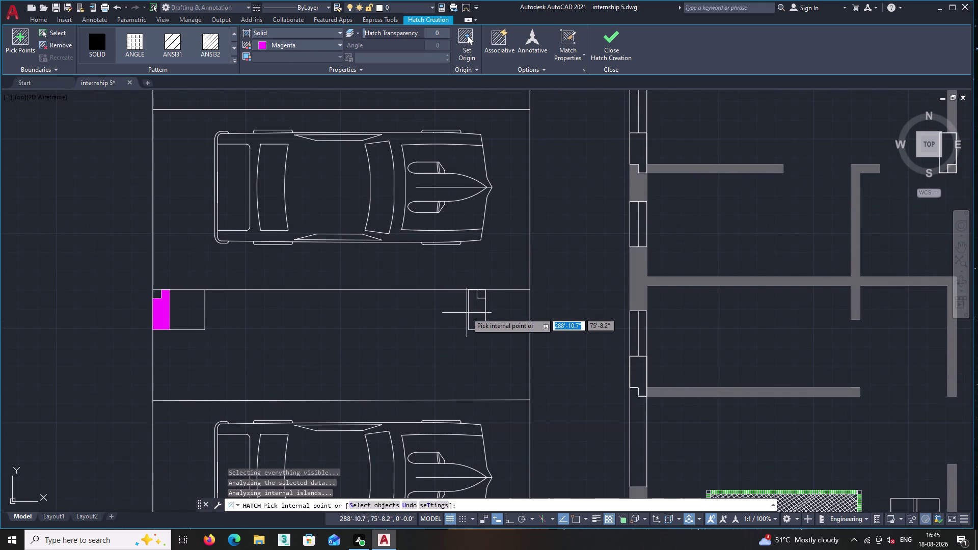
click(476, 317)
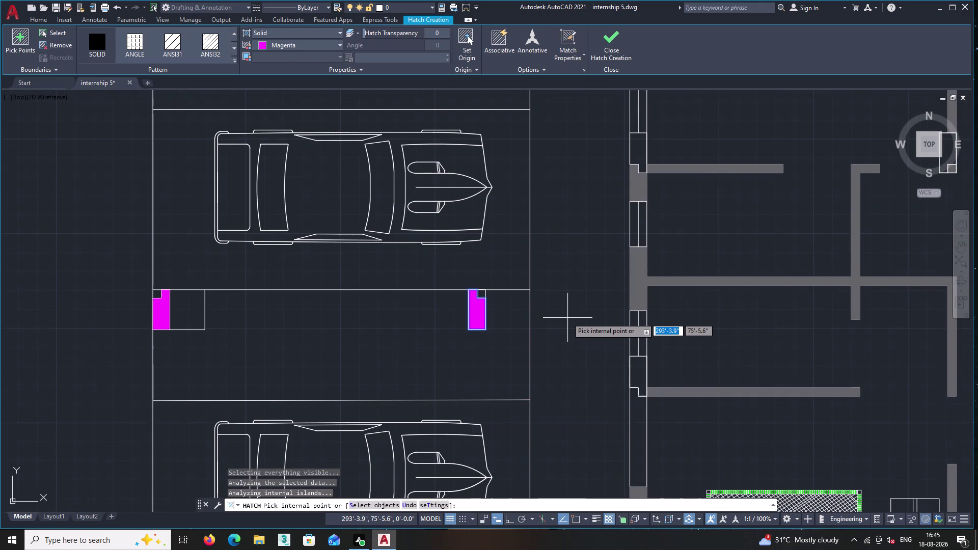
Fill the upper bedroom-wall column magenta, check for unfilled columns, and end hatching.
middle_drag(546, 331, 497, 549)
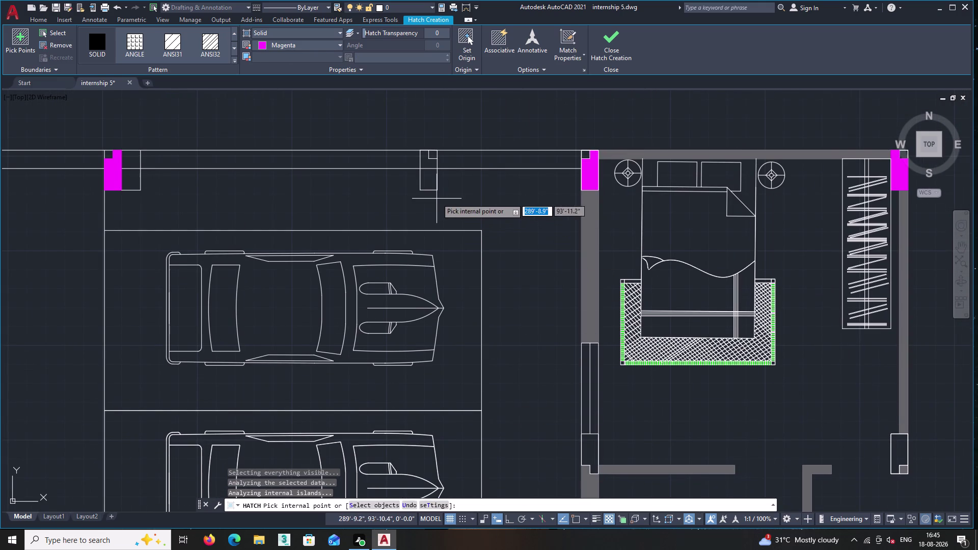
scroll(up, 3)
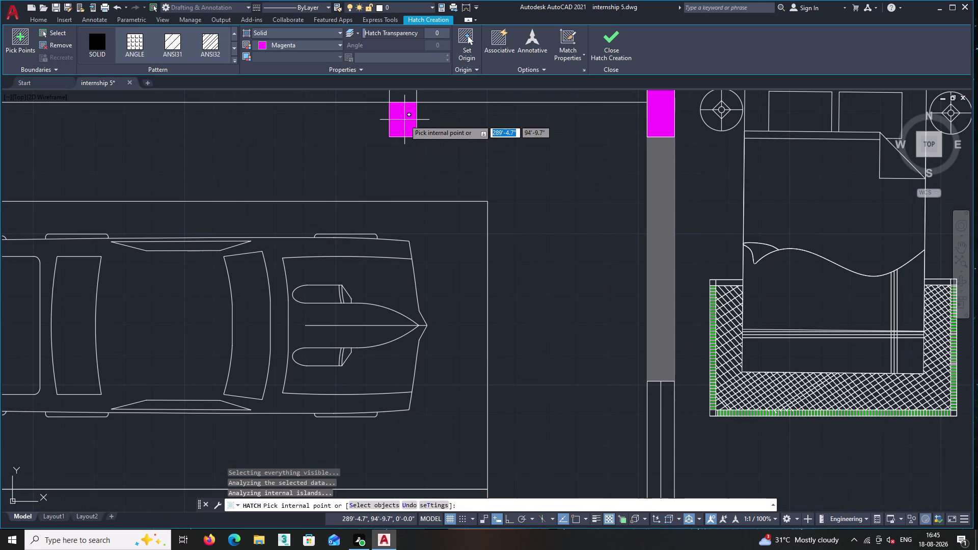
click(404, 120)
middle_drag(434, 188, 445, 293)
double_click(408, 205)
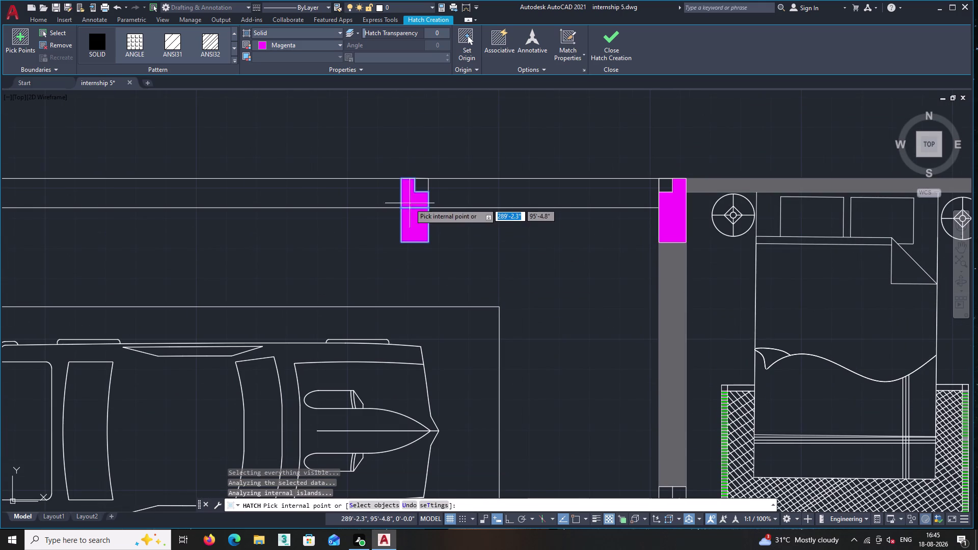
scroll(down, 3)
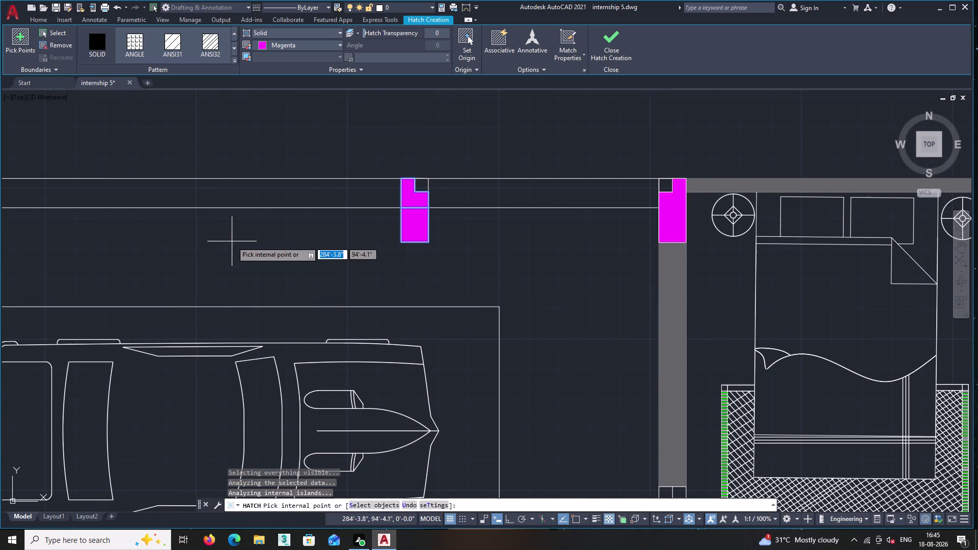
middle_drag(232, 242, 325, 240)
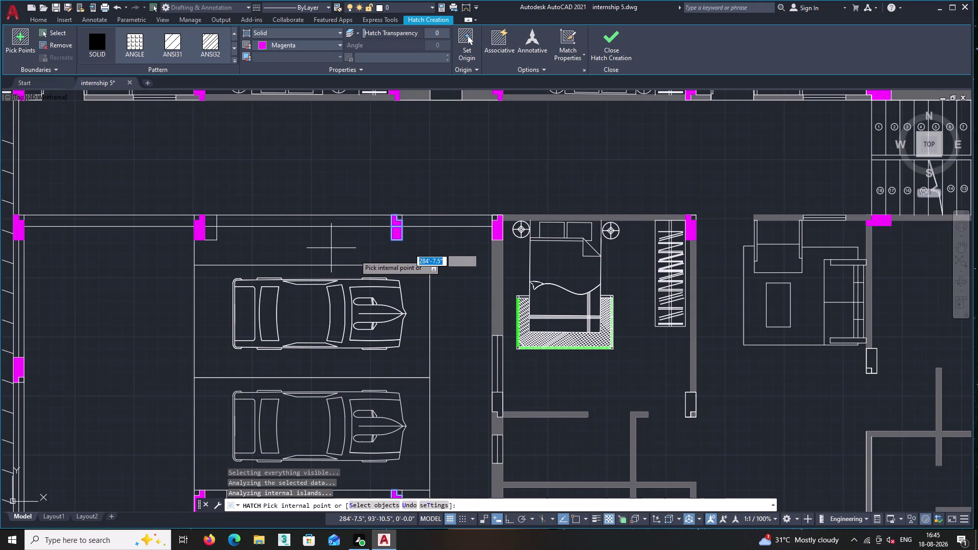
scroll(down, 3)
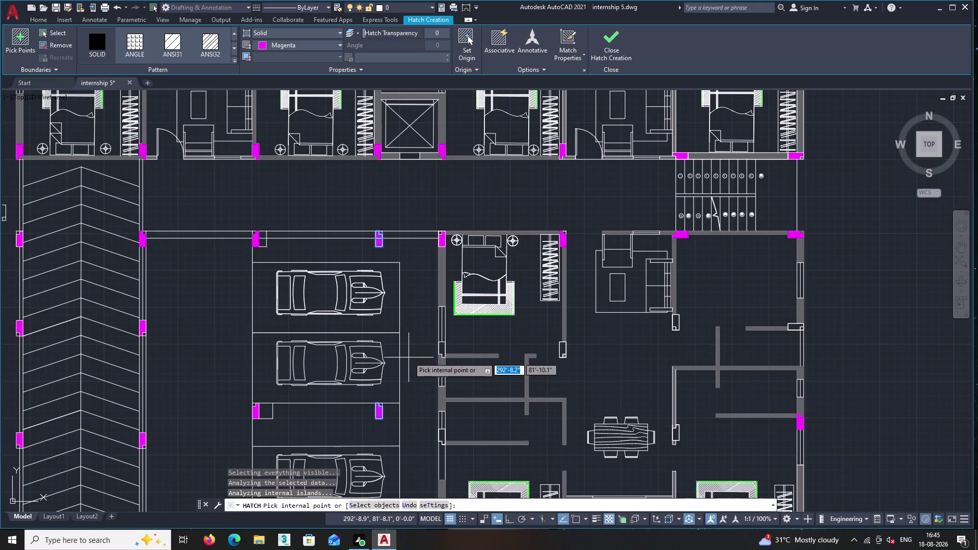
scroll(up, 3)
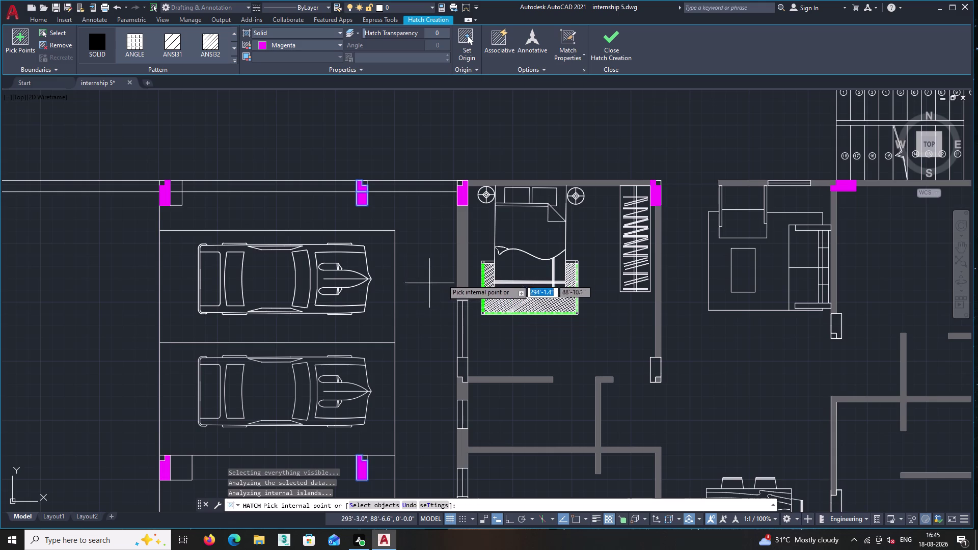
middle_drag(429, 242, 397, 408)
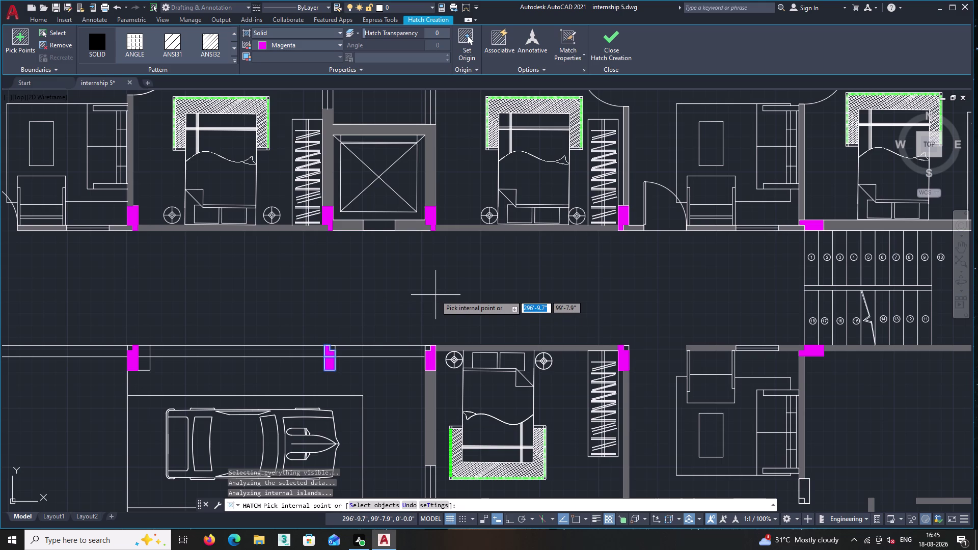
scroll(down, 3)
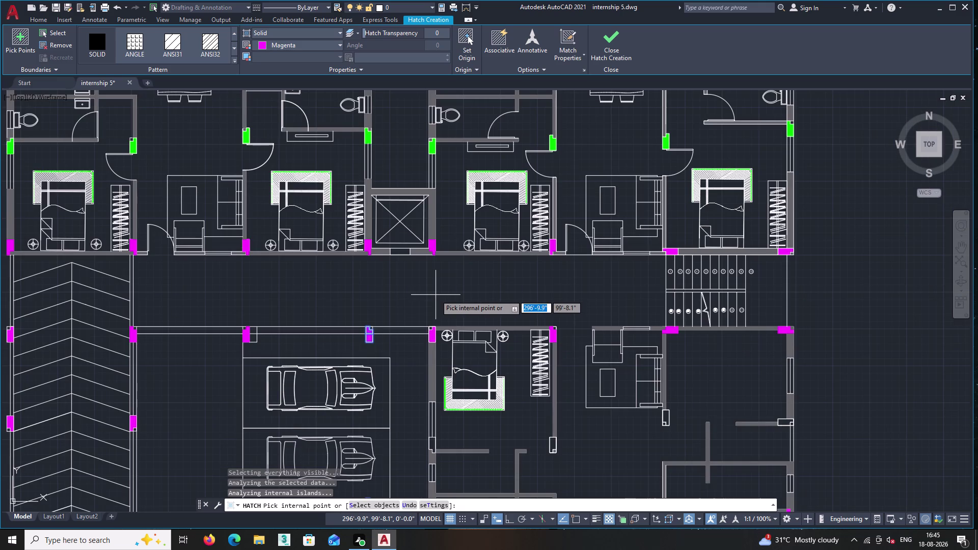
key(Return)
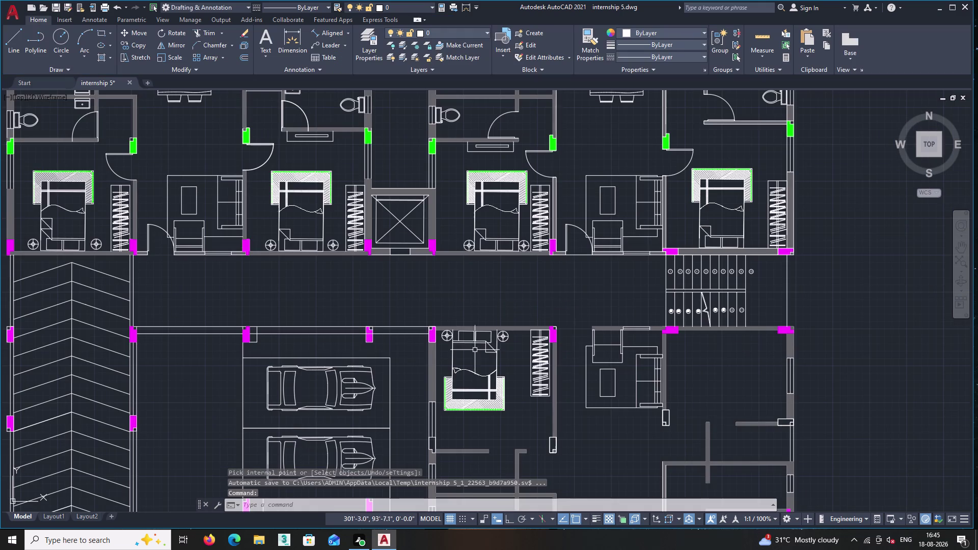
Trim the magenta hatch off the bedroom's upper-left corner column, leaving an empty outline.
scroll(up, 3)
middle_drag(434, 378, 404, 306)
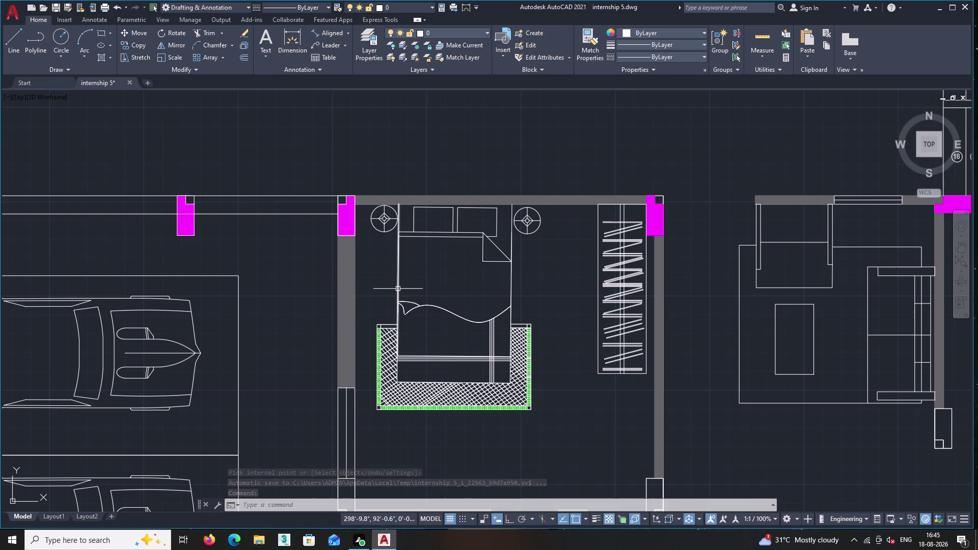
middle_drag(396, 289, 376, 268)
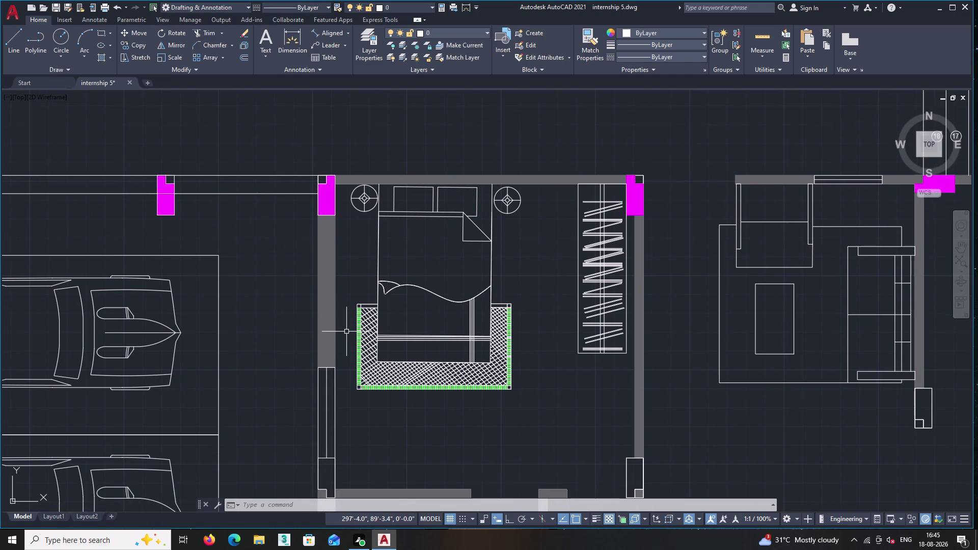
scroll(up, 3)
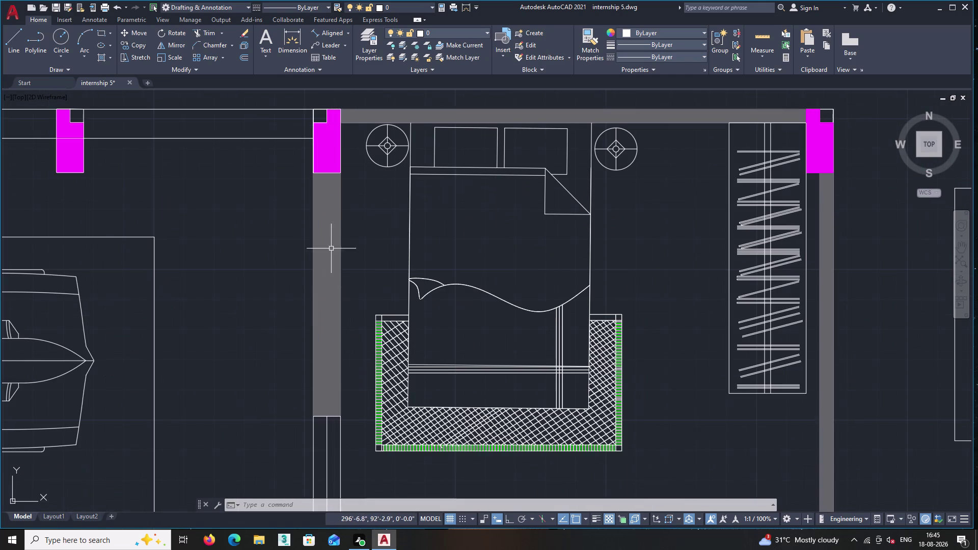
middle_drag(372, 269, 417, 391)
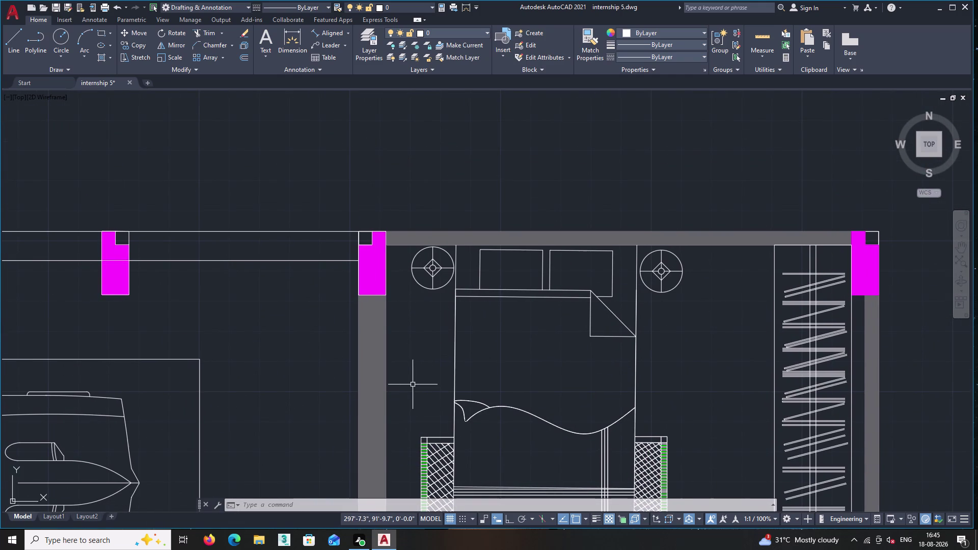
scroll(down, 3)
scroll(up, 3)
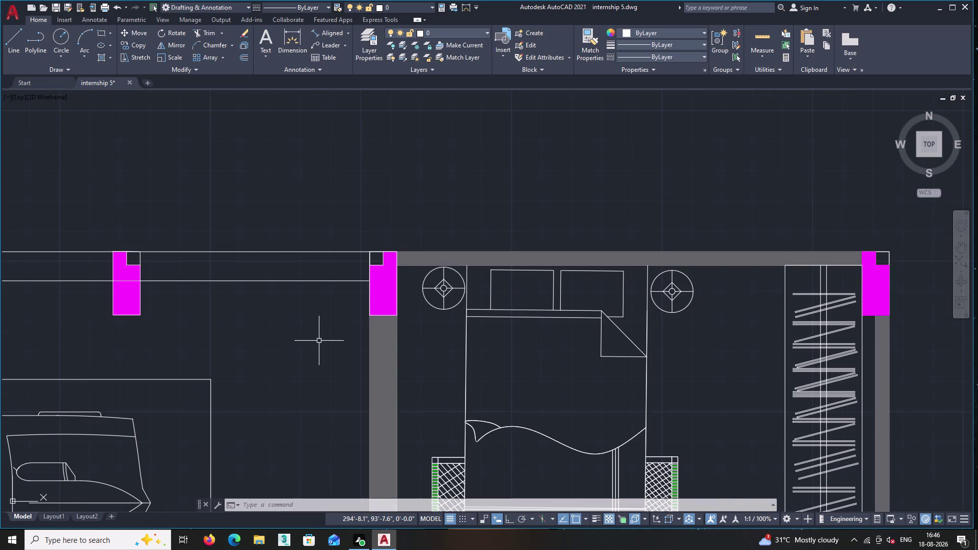
text(tr)
key(Return)
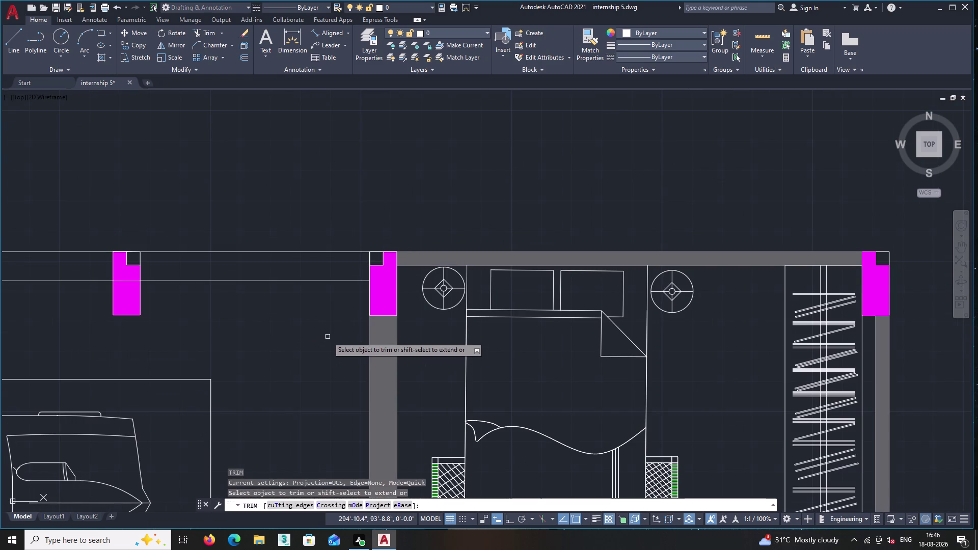
click(391, 306)
middle_drag(220, 367, 230, 358)
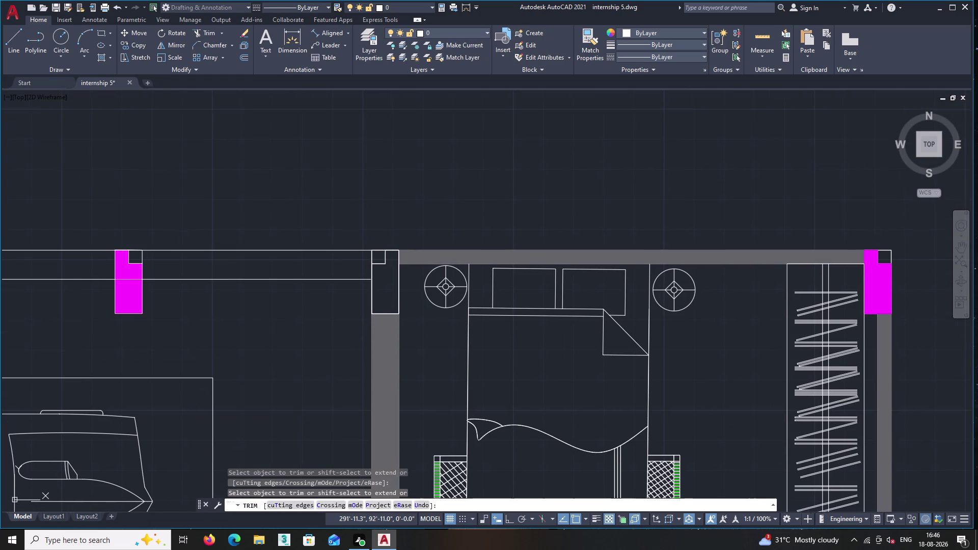
middle_drag(231, 358, 260, 336)
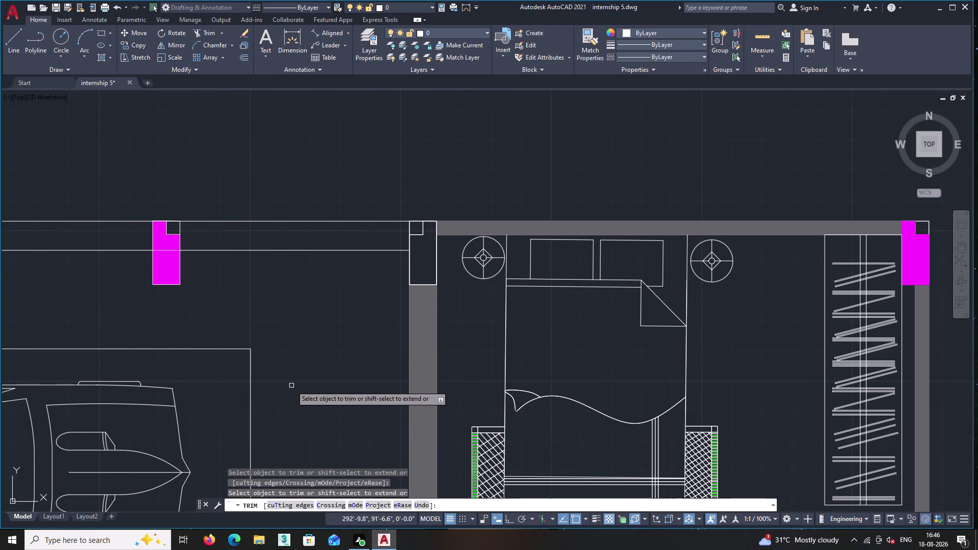
key(Return)
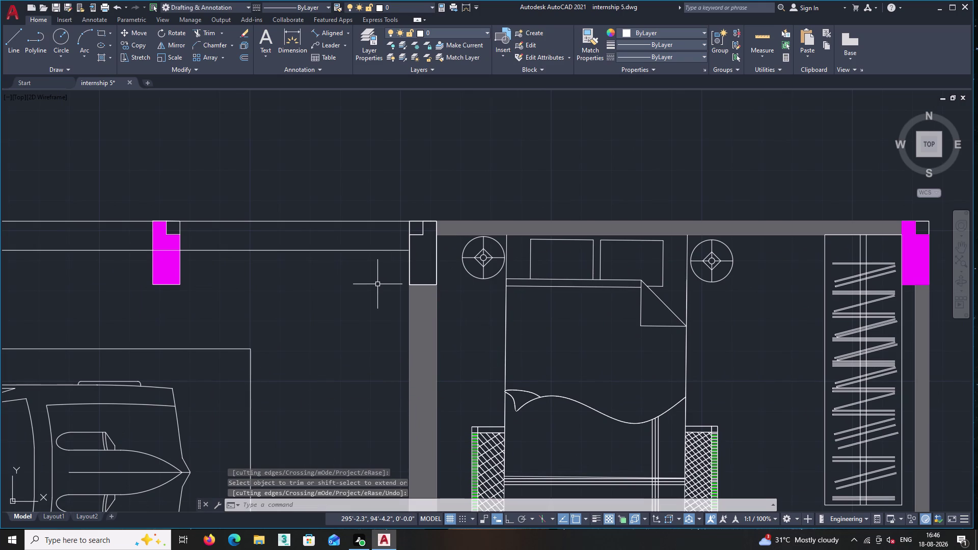
key(h)
key(Return)
Hatch the empty bedroom corner column with a solid Green fill.
click(427, 264)
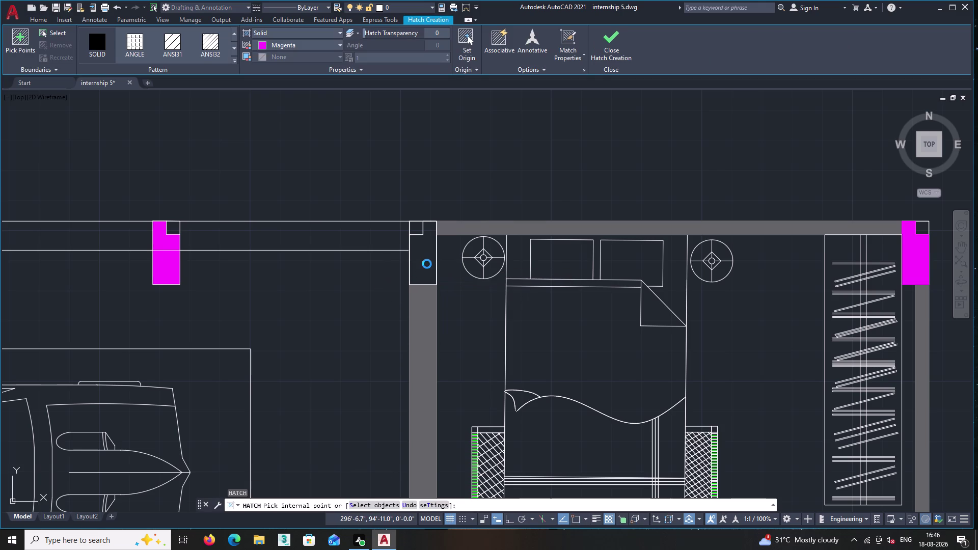
double_click(340, 44)
click(338, 45)
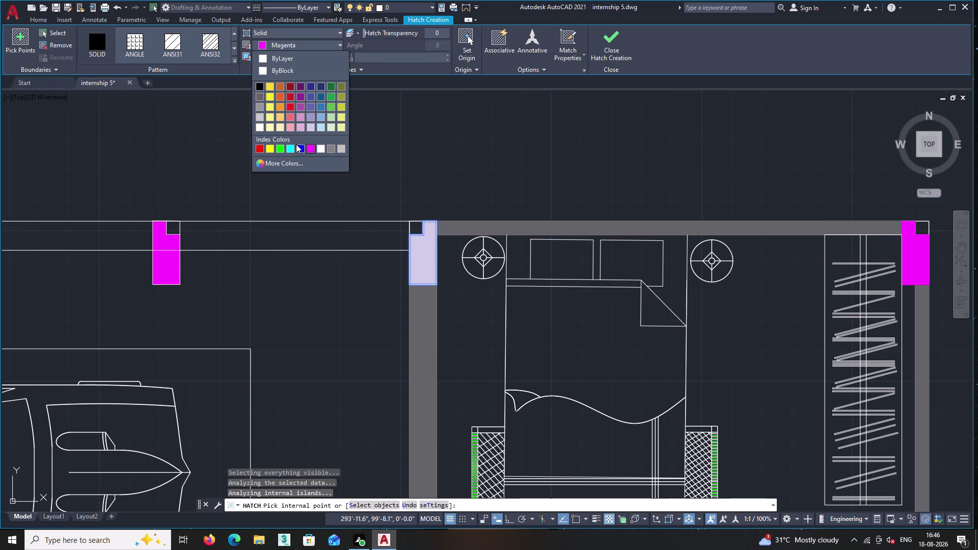
double_click(279, 148)
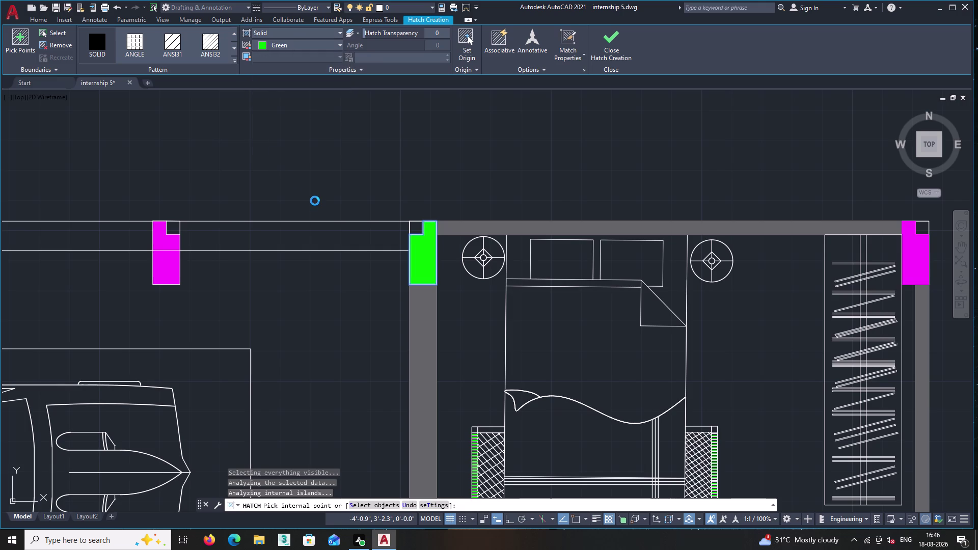
key(Escape)
key(Escape)
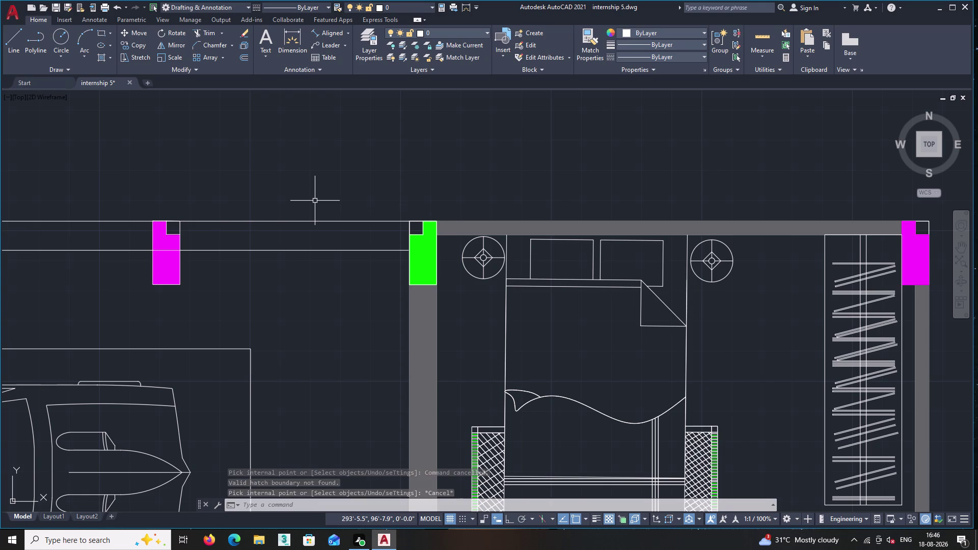
middle_drag(367, 198, 321, 156)
Fill the corridor wall column and the next column outline solid green.
key(Return)
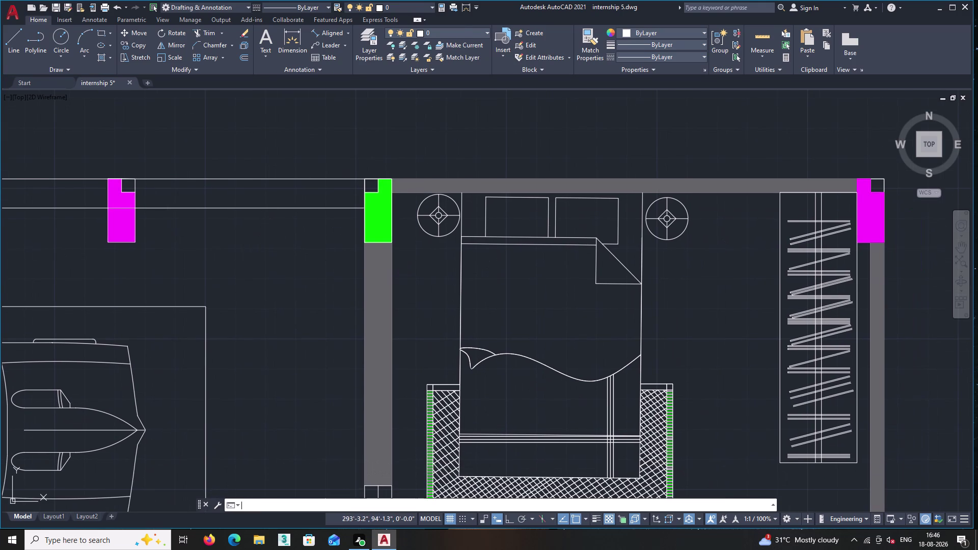
middle_drag(302, 375, 287, 181)
scroll(down, 3)
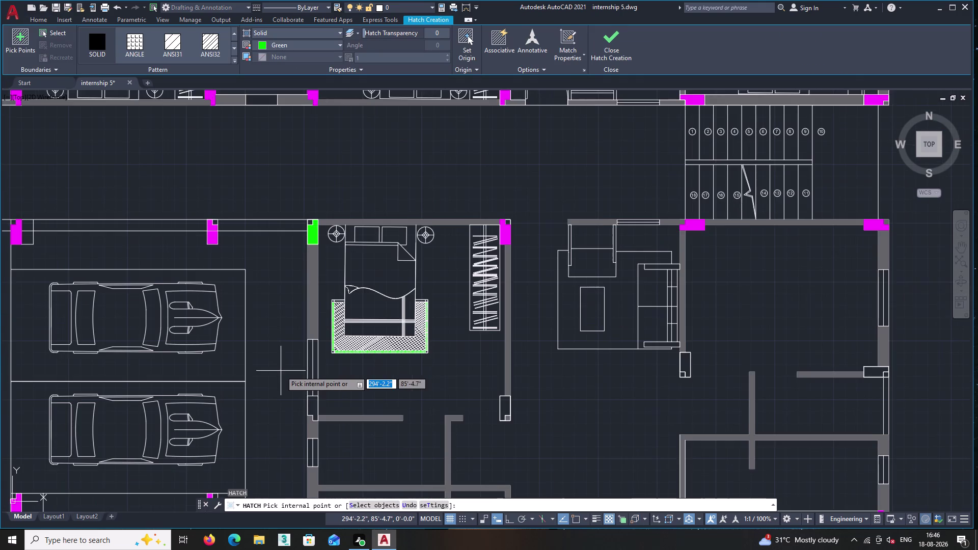
middle_drag(281, 370, 260, 293)
scroll(up, 3)
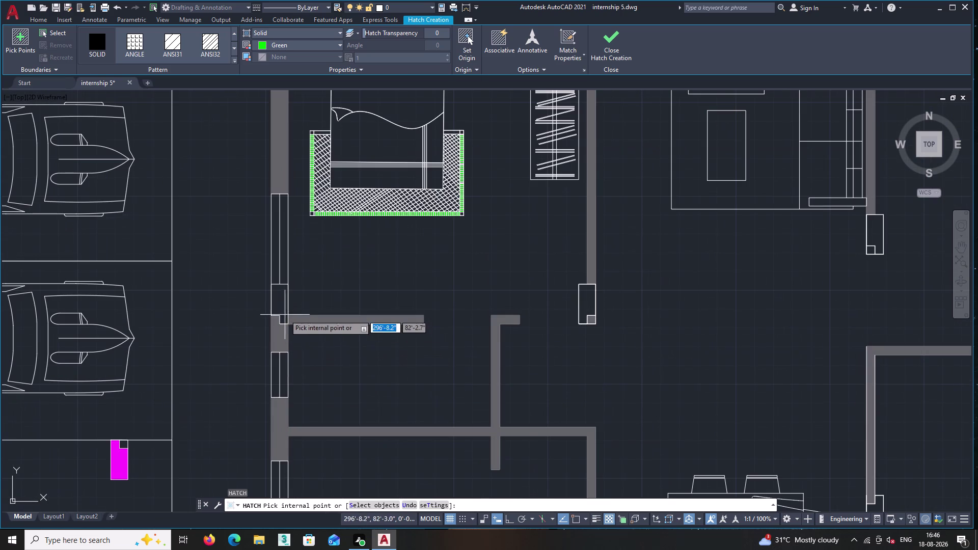
click(280, 305)
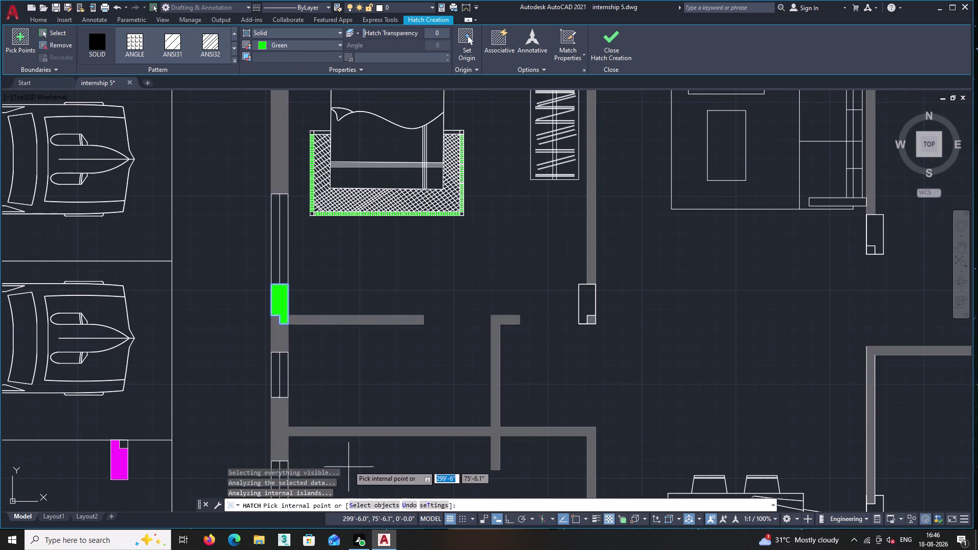
middle_drag(347, 453, 338, 306)
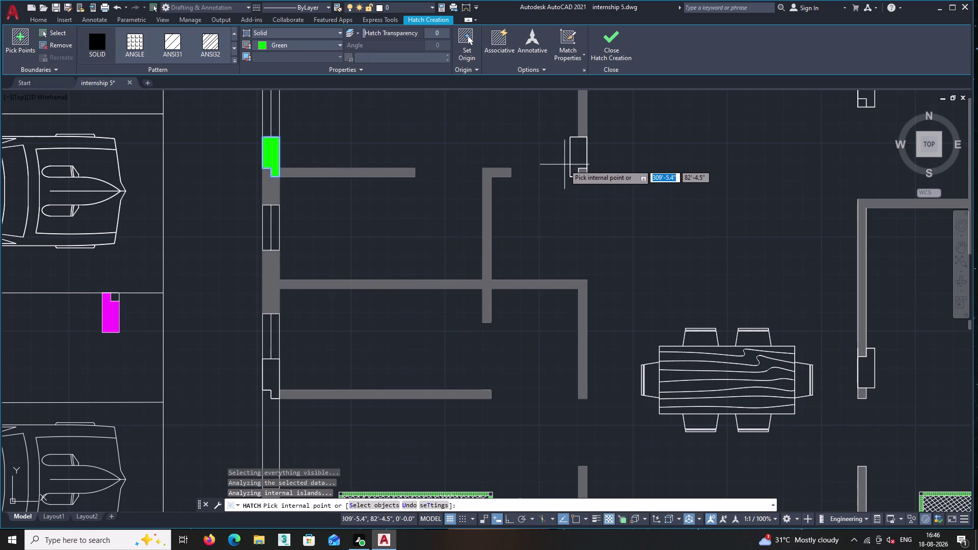
click(578, 157)
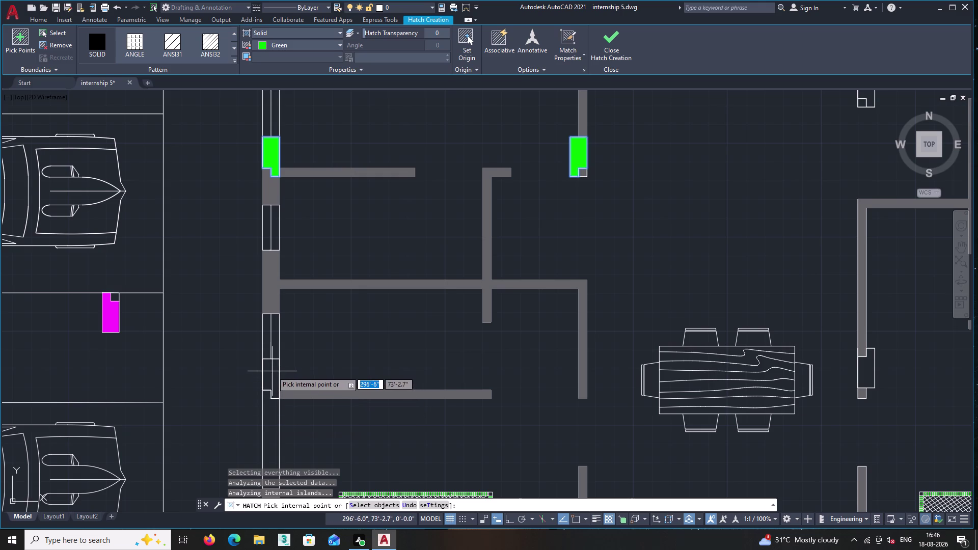
Fill the notch beside the bedroom solid green.
middle_drag(332, 364, 318, 334)
middle_click(306, 334)
middle_drag(306, 334, 303, 304)
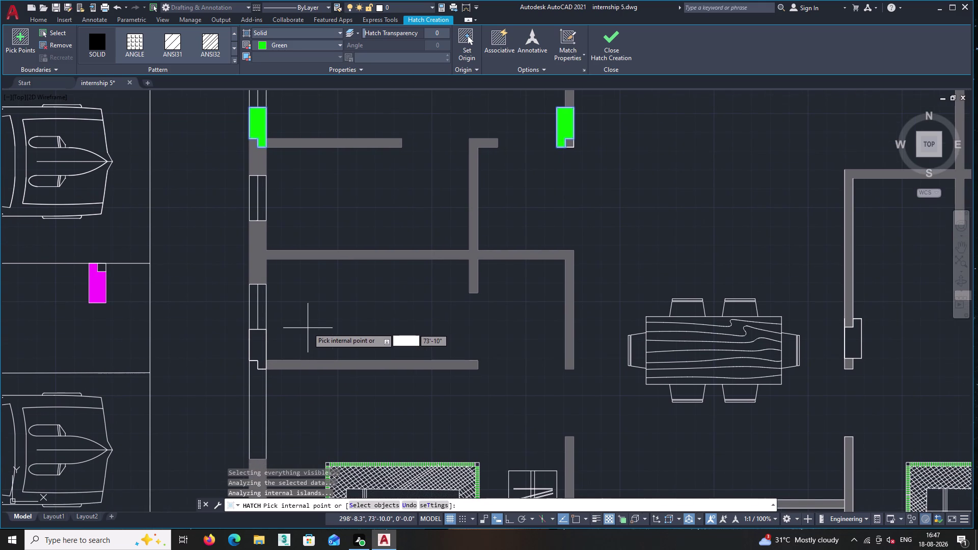
middle_drag(303, 304, 301, 247)
middle_drag(381, 403, 263, 241)
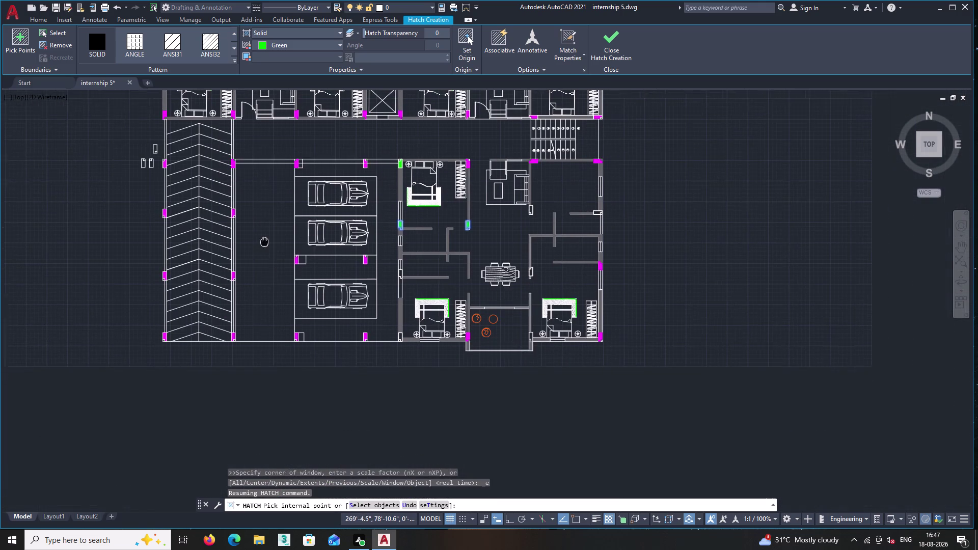
scroll(up, 3)
scroll(up, 3)
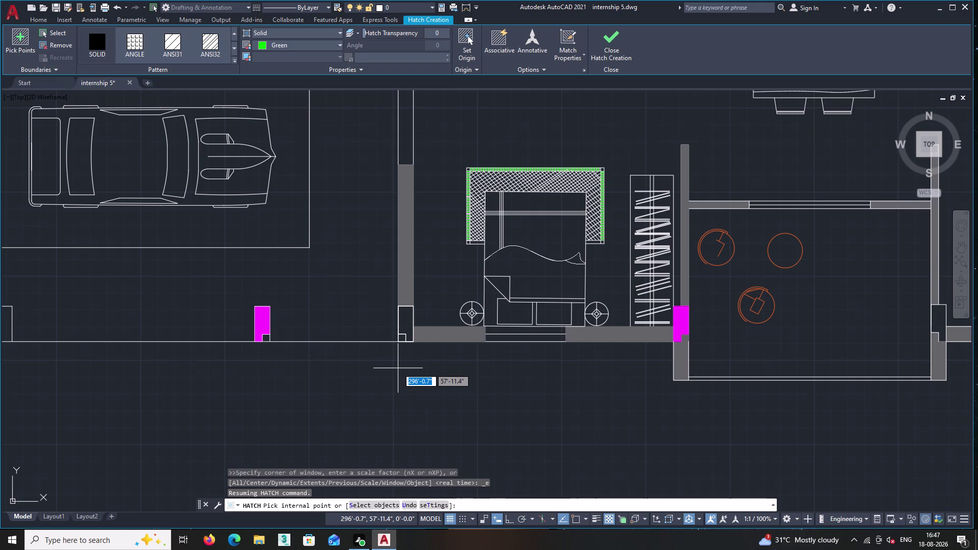
scroll(up, 3)
click(403, 282)
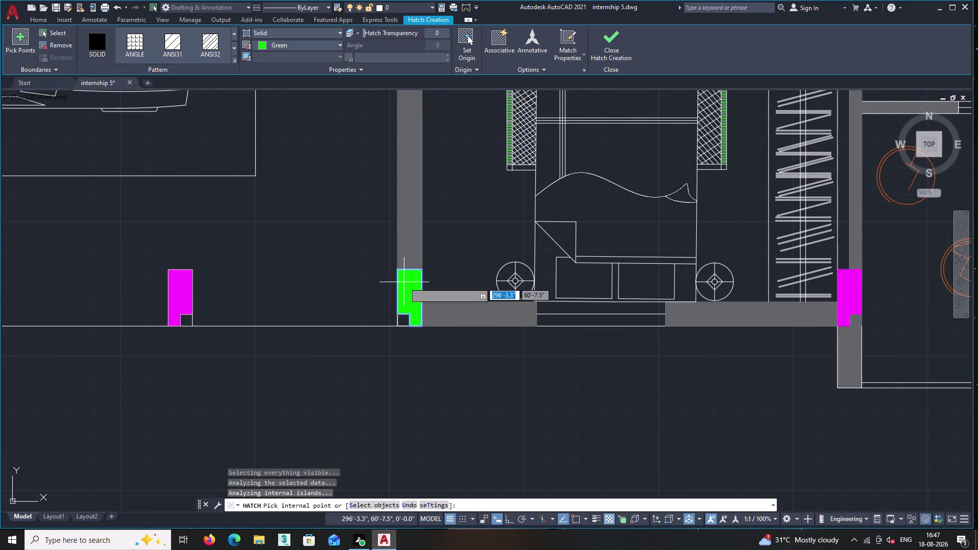
Fill the notch at the right unit's wall solid green.
middle_drag(430, 379, 308, 391)
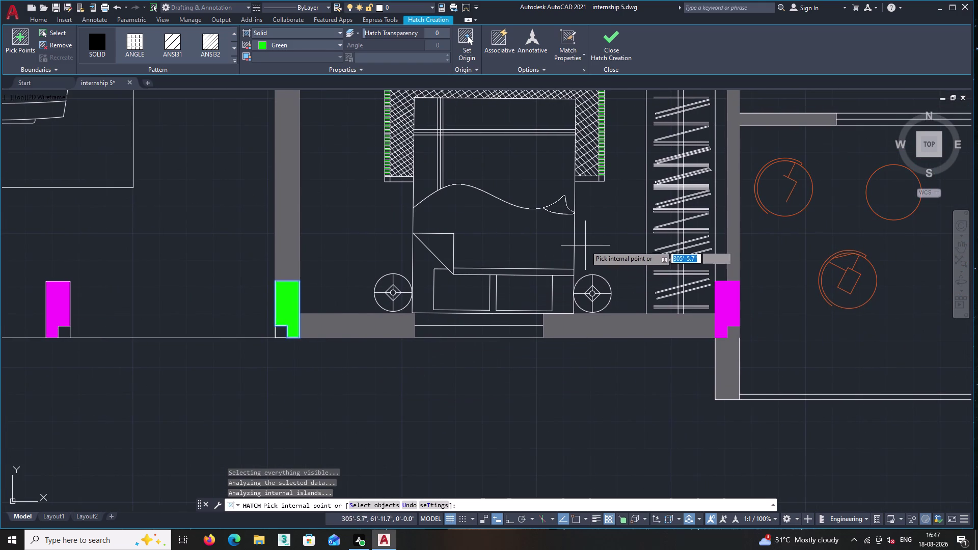
scroll(down, 3)
scroll(down, 3)
middle_drag(590, 242, 473, 346)
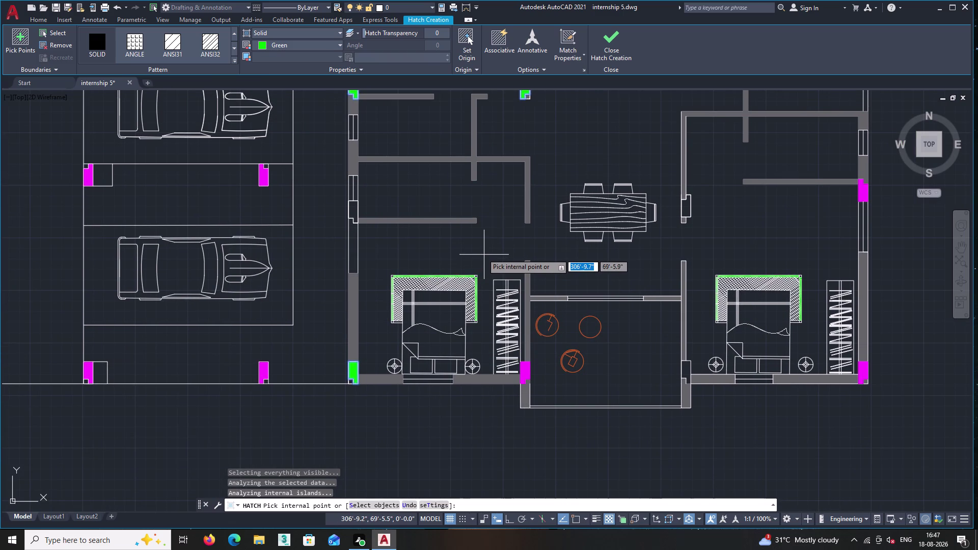
middle_drag(527, 197, 471, 250)
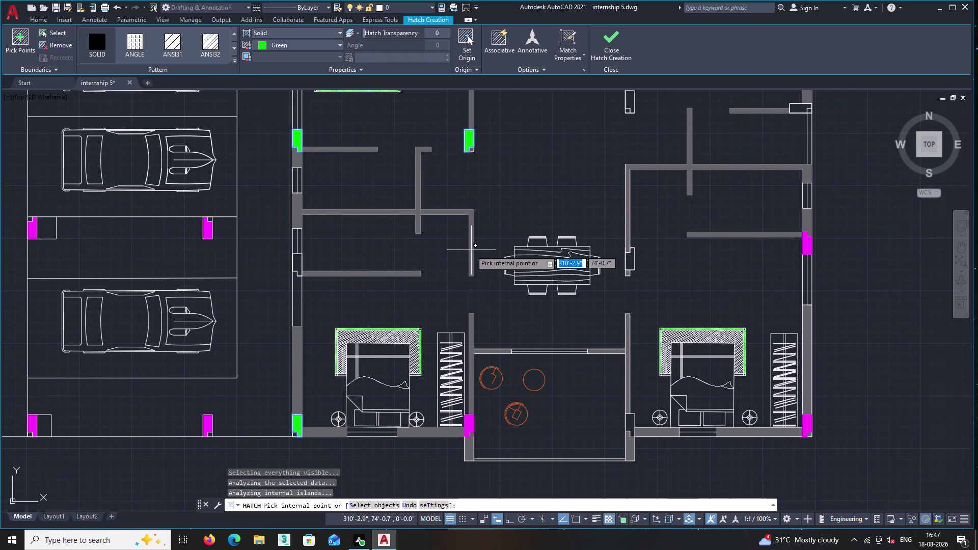
middle_drag(454, 299, 453, 285)
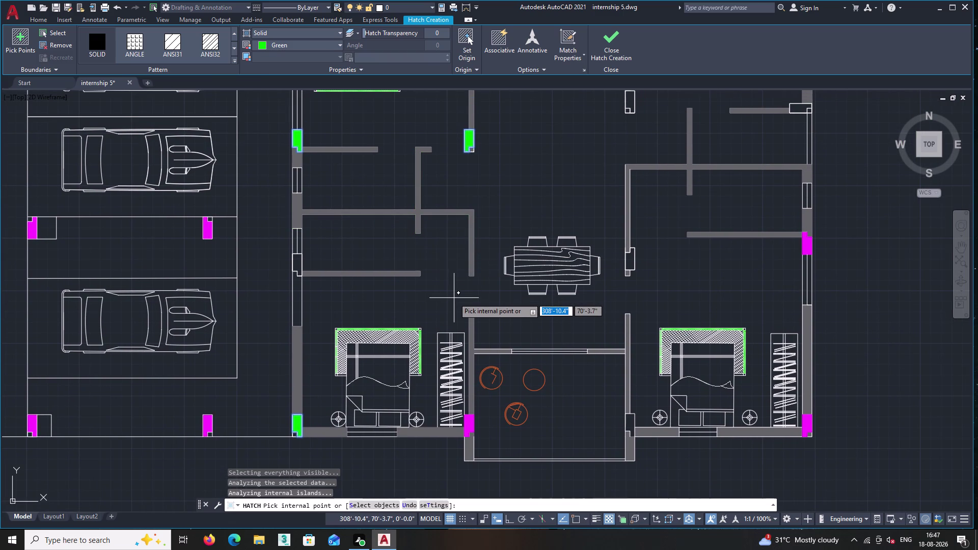
middle_drag(453, 285, 438, 256)
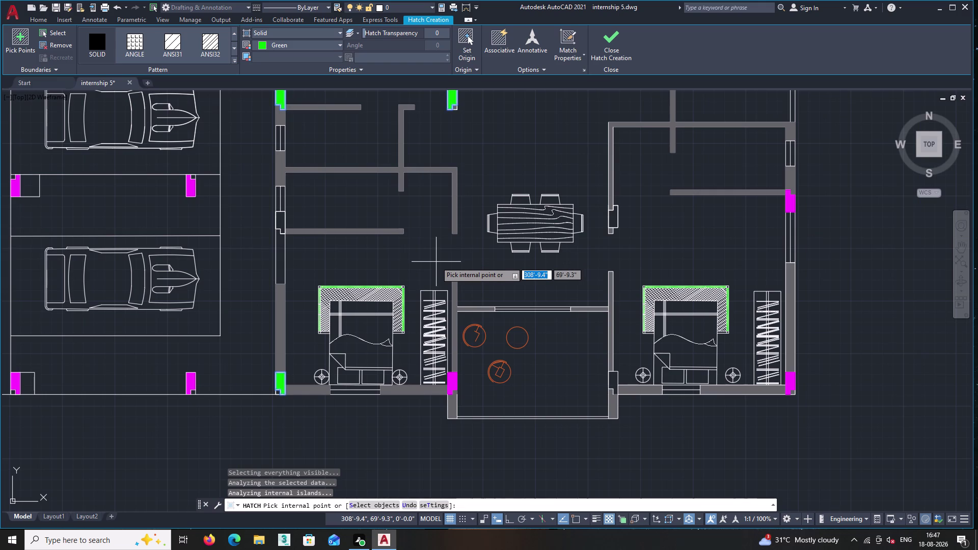
scroll(up, 3)
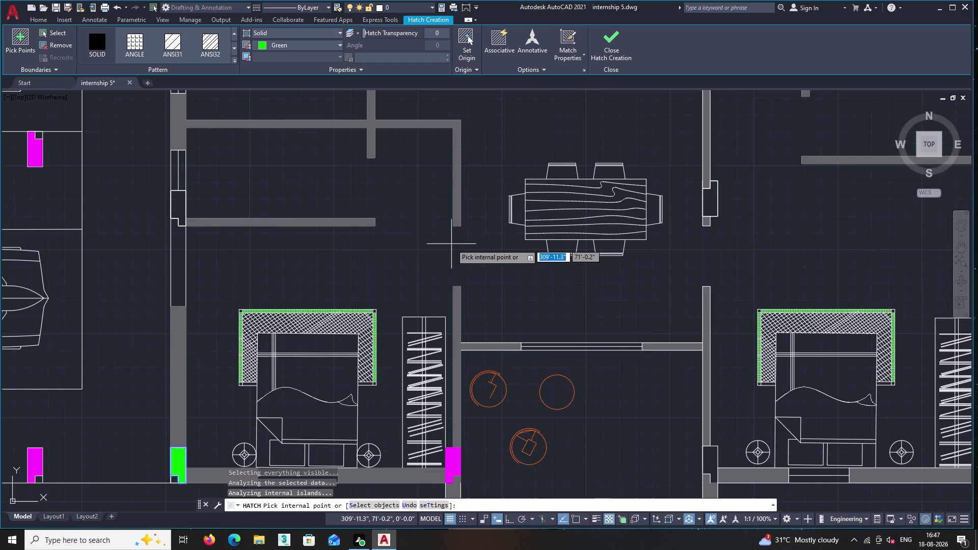
scroll(down, 3)
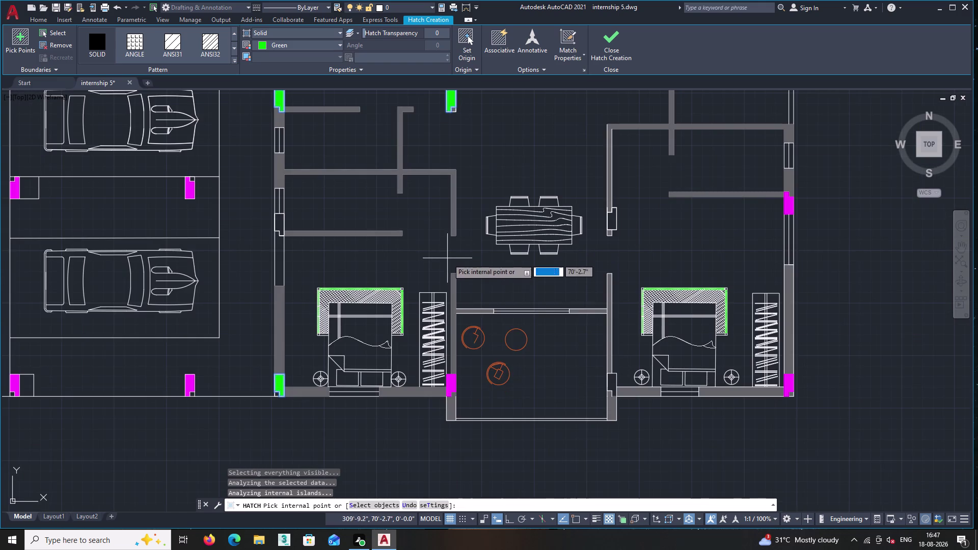
middle_drag(475, 388, 427, 377)
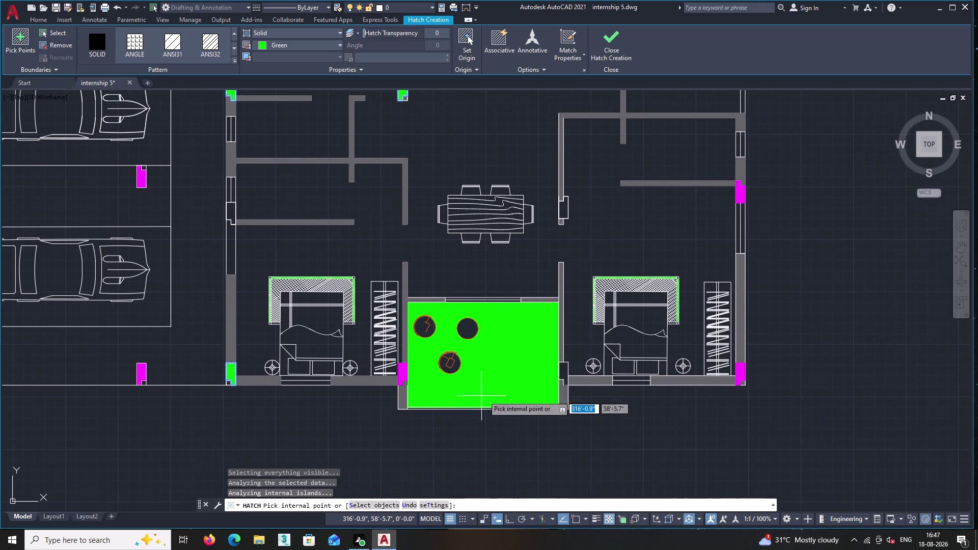
click(560, 374)
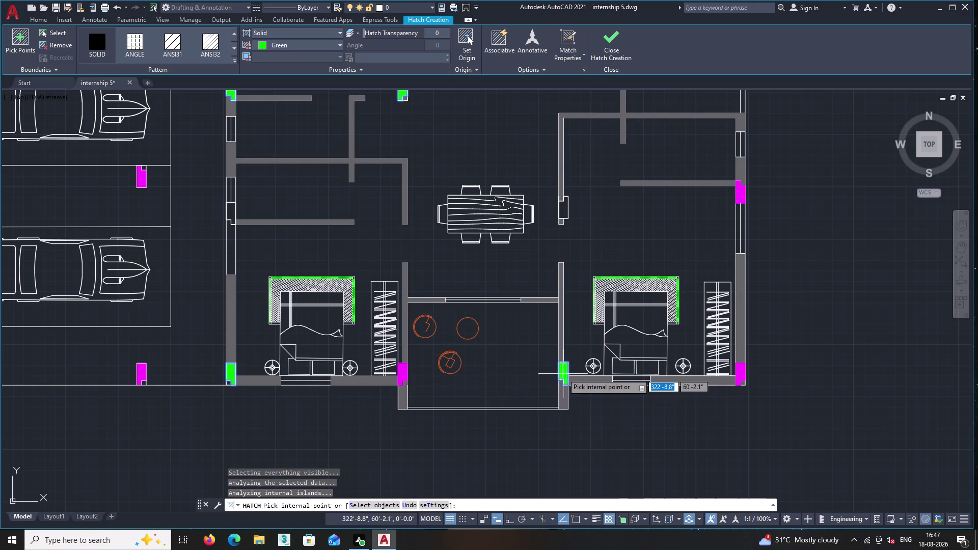
Fill the upper inner-wall, upper-right wall and upper-bedroom notches green, then end hatching.
middle_drag(501, 426, 483, 426)
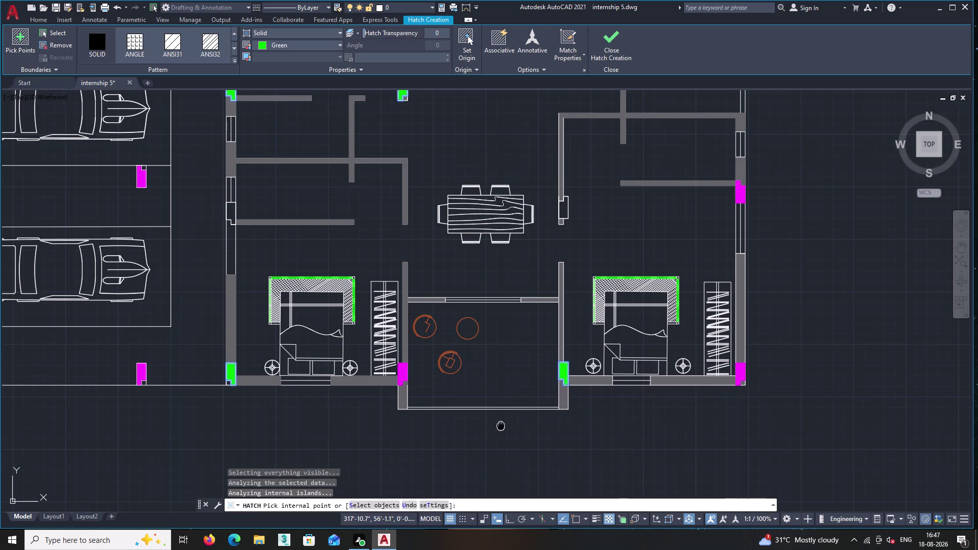
middle_drag(482, 426, 421, 436)
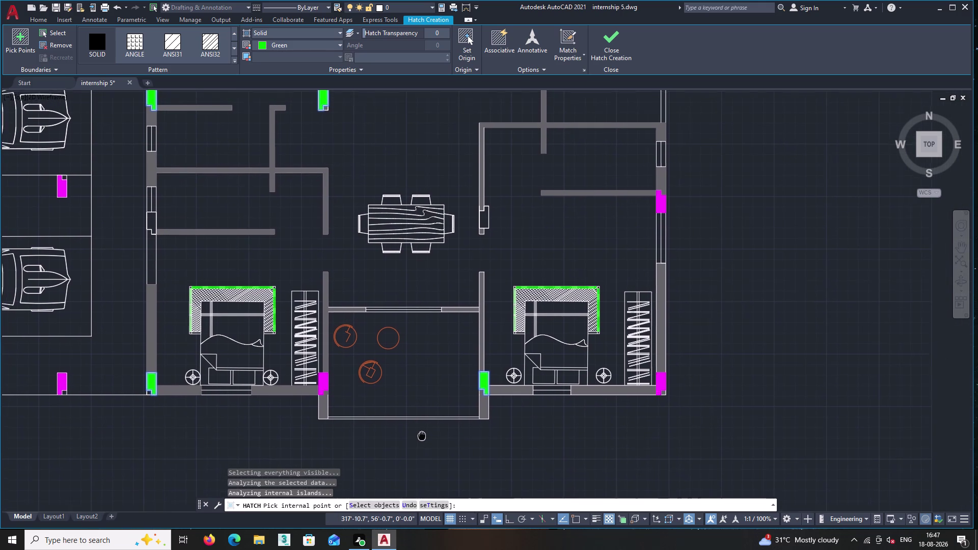
middle_drag(421, 436, 417, 438)
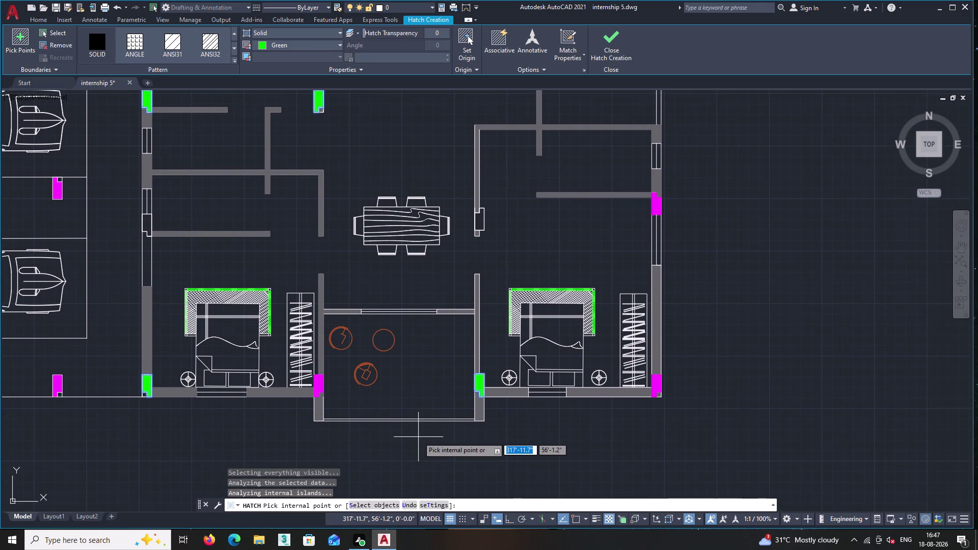
click(476, 220)
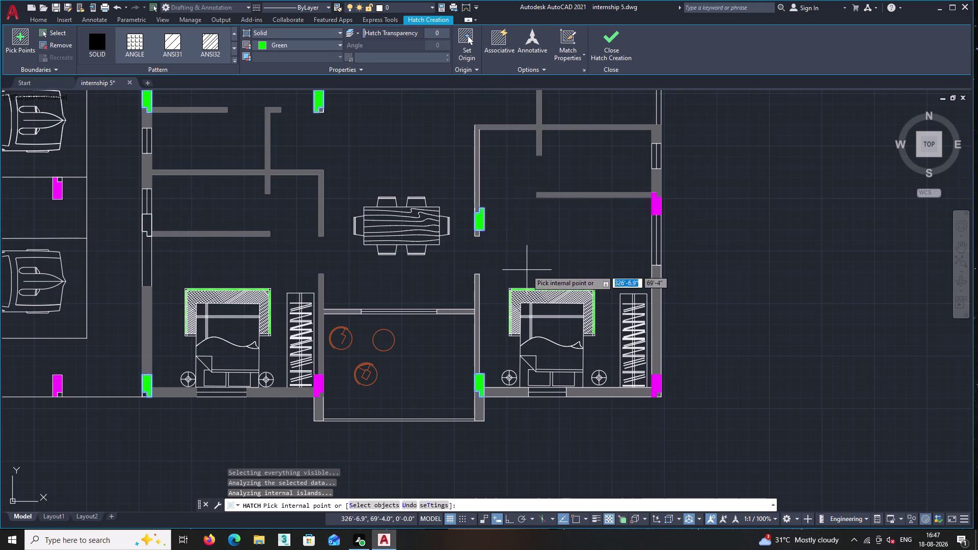
middle_drag(534, 258, 521, 353)
middle_click(525, 352)
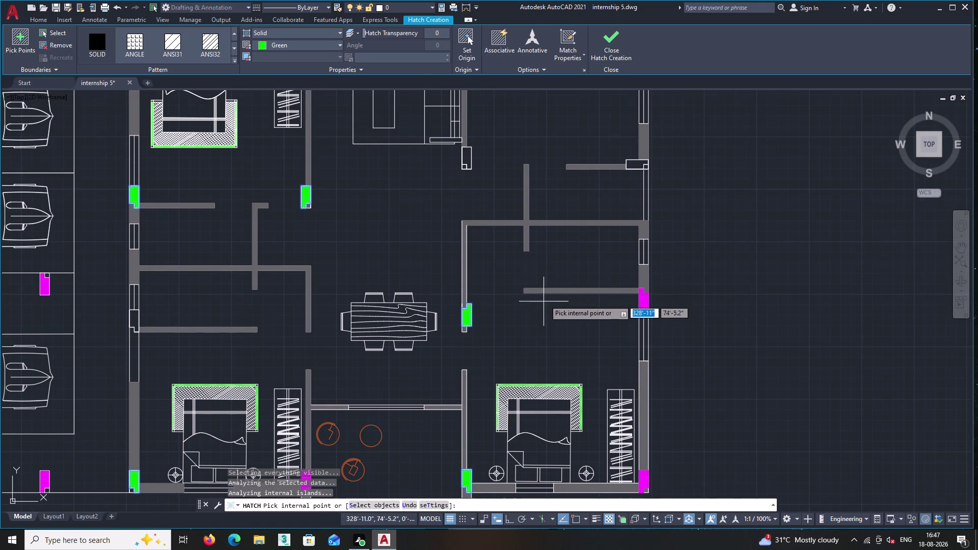
click(634, 164)
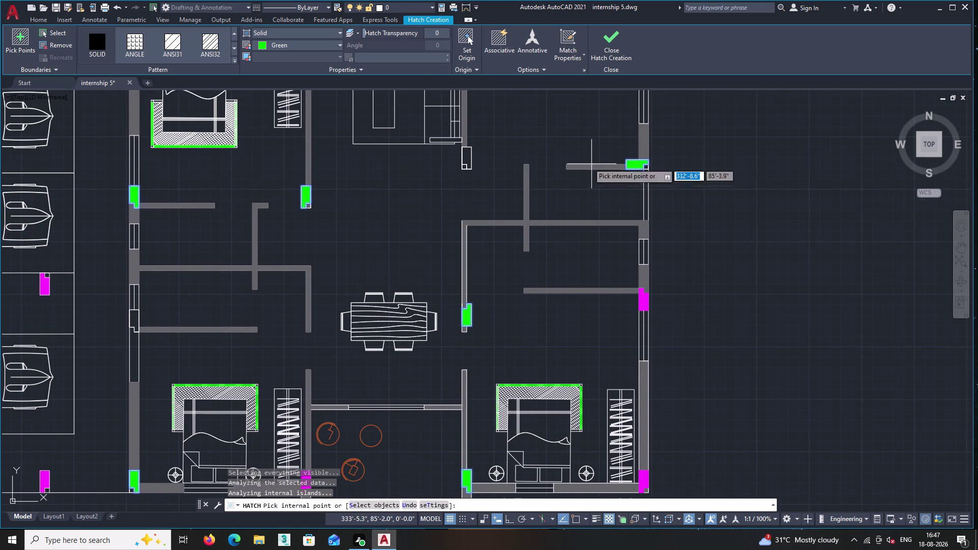
click(463, 153)
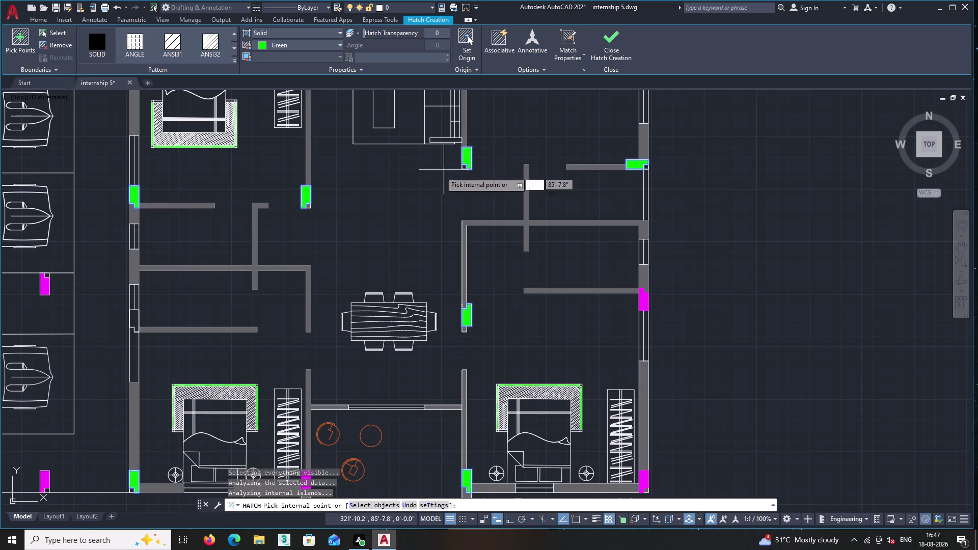
middle_drag(403, 213, 361, 283)
scroll(down, 3)
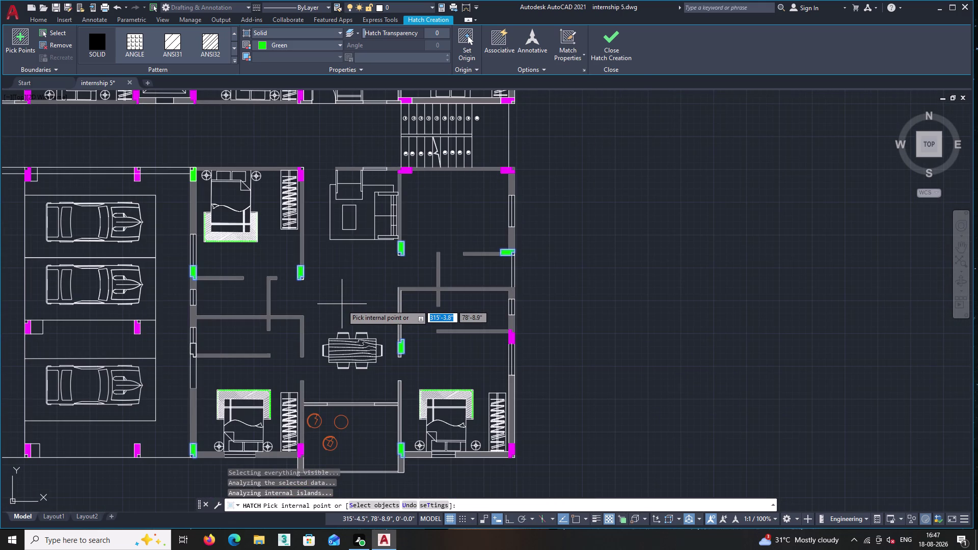
key(Return)
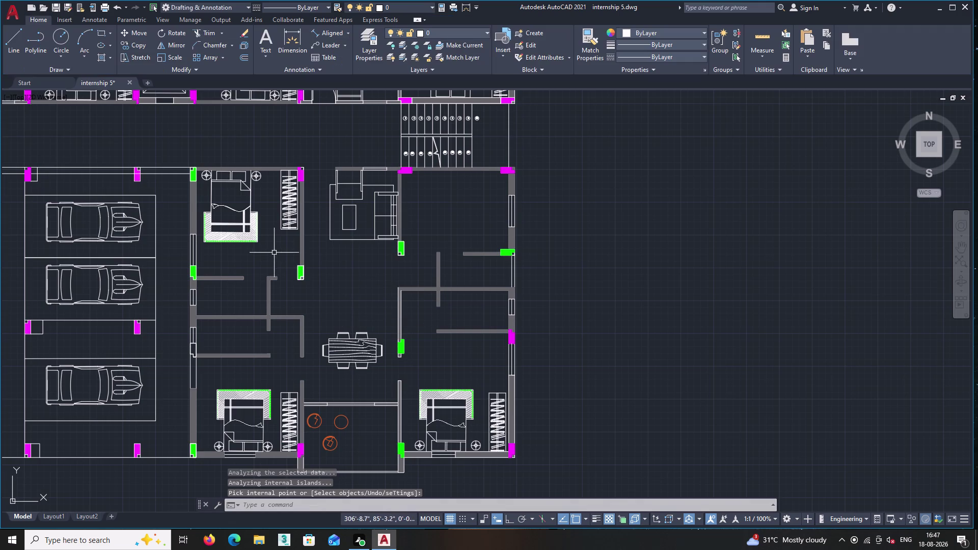
scroll(down, 3)
middle_drag(139, 194, 400, 222)
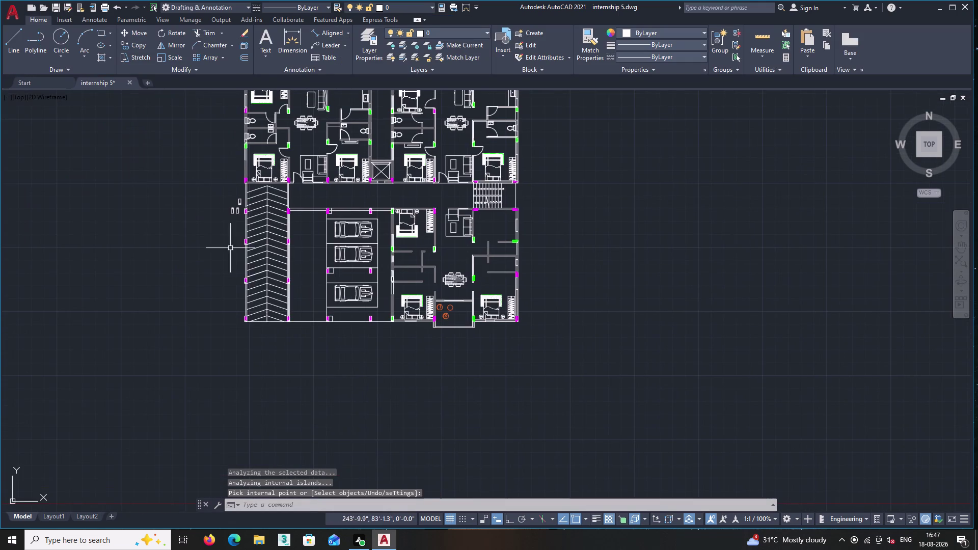
scroll(up, 3)
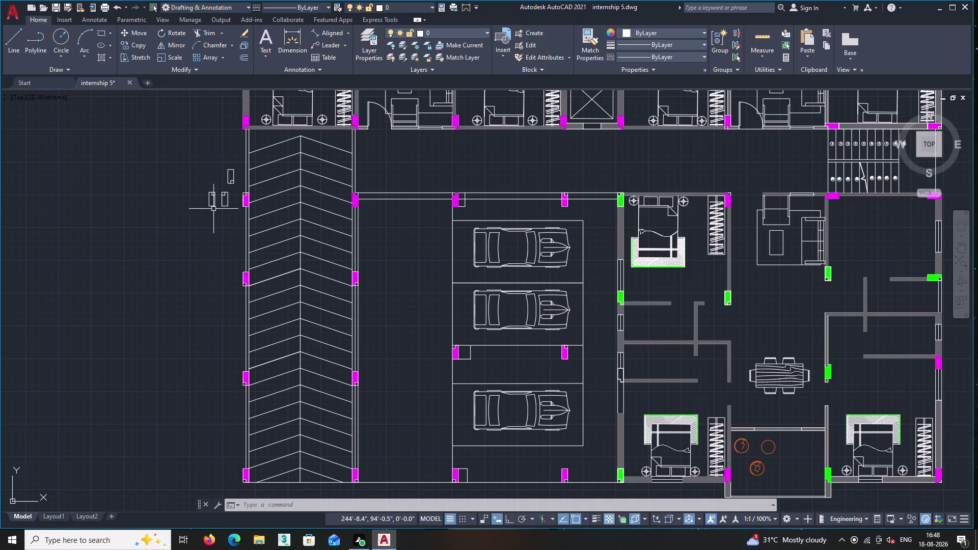
middle_drag(748, 380, 660, 353)
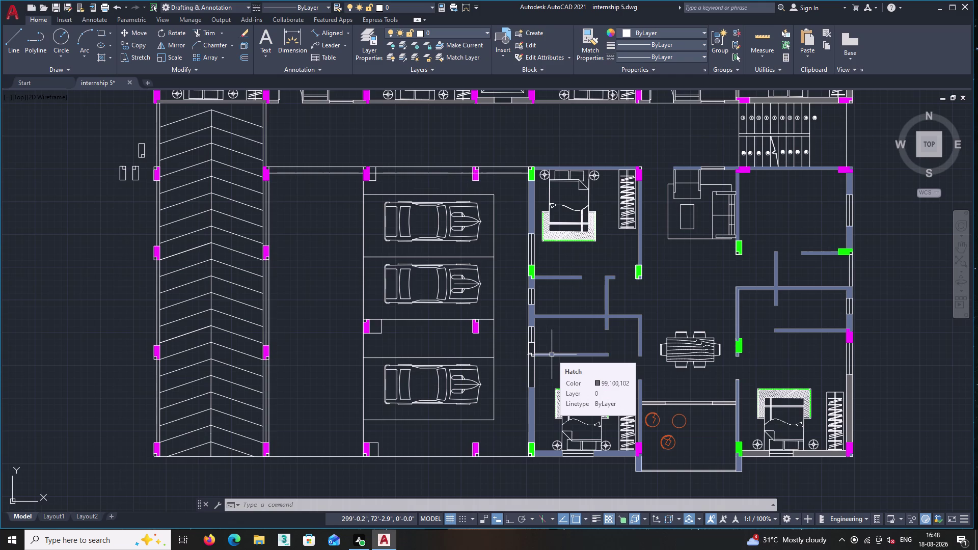
scroll(up, 3)
middle_drag(143, 216, 157, 232)
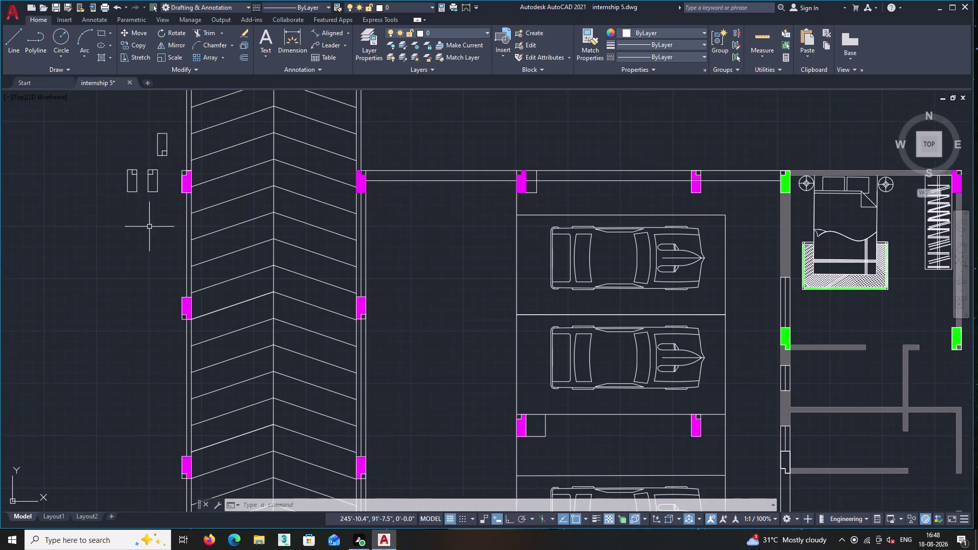
scroll(up, 3)
middle_drag(137, 210, 188, 304)
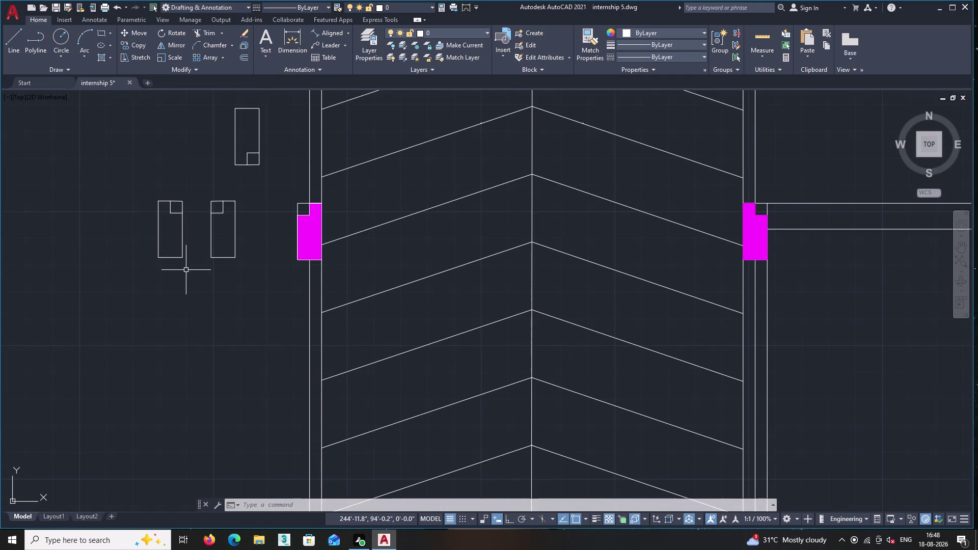
click(186, 270)
Move the small rectangle from its corner base point onto the column corner at the ramp wall.
click(144, 188)
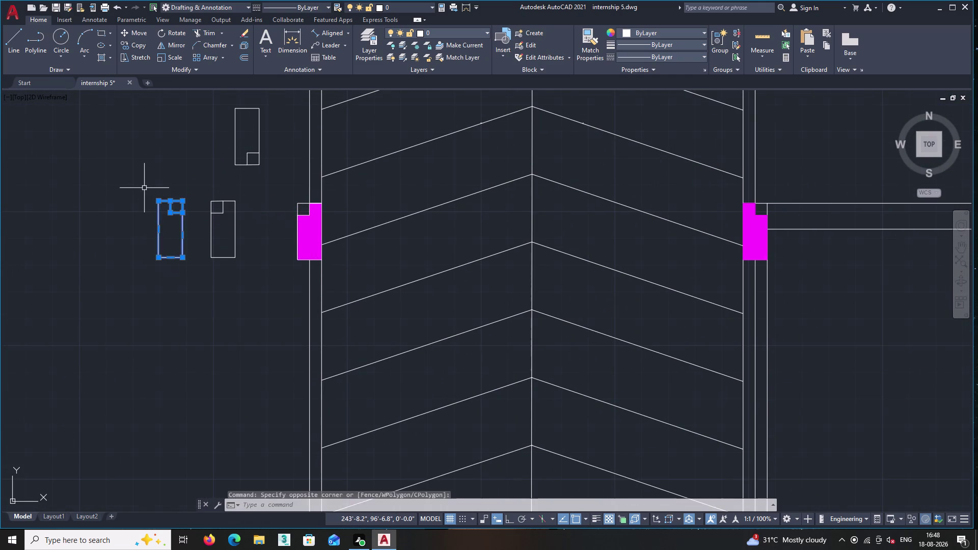
right_click(144, 188)
click(179, 260)
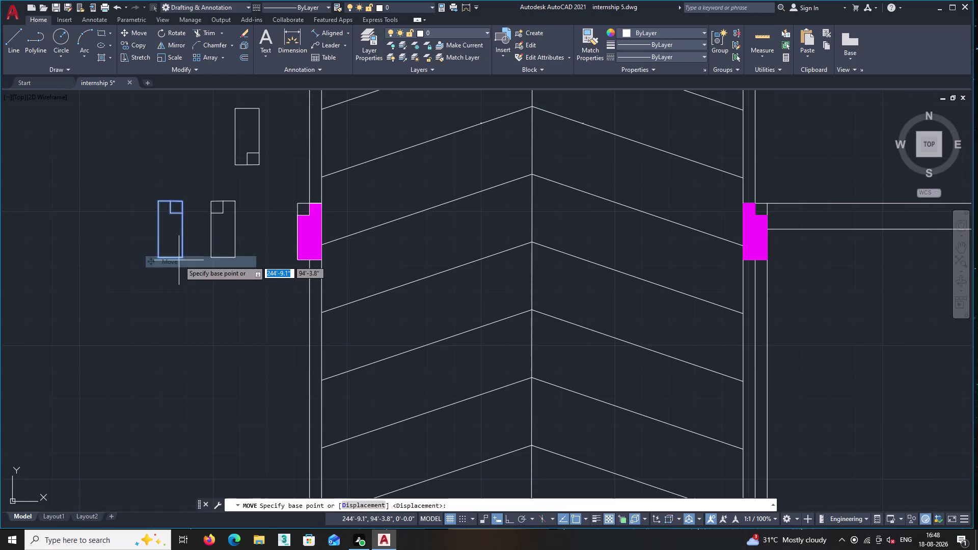
double_click(181, 202)
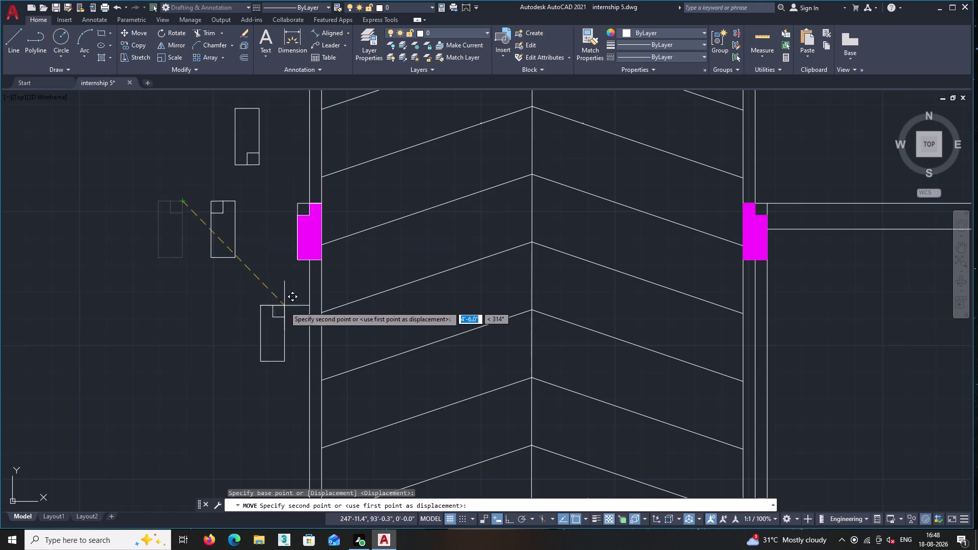
middle_drag(285, 306, 151, 254)
scroll(down, 3)
middle_drag(629, 344, 477, 261)
middle_drag(812, 375, 507, 282)
scroll(up, 3)
scroll(up, 3)
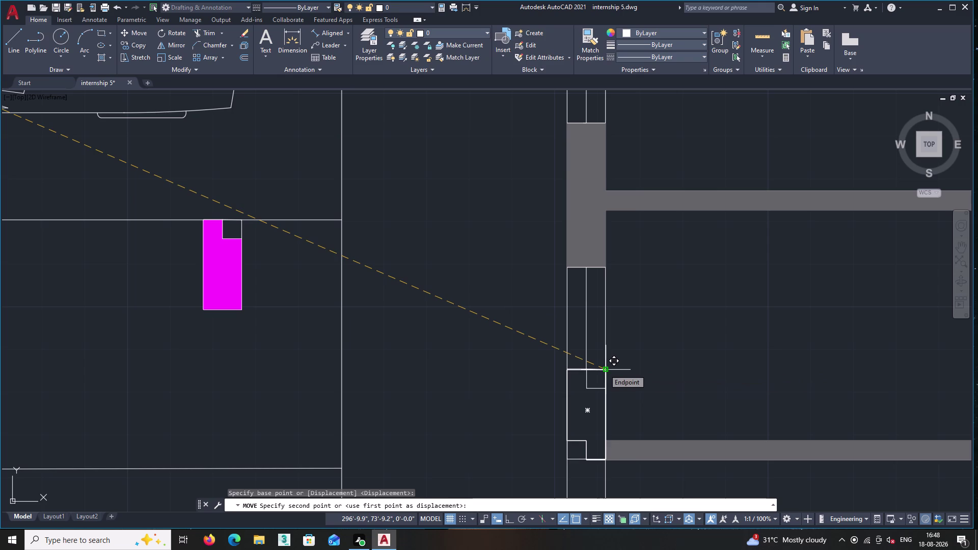
scroll(up, 3)
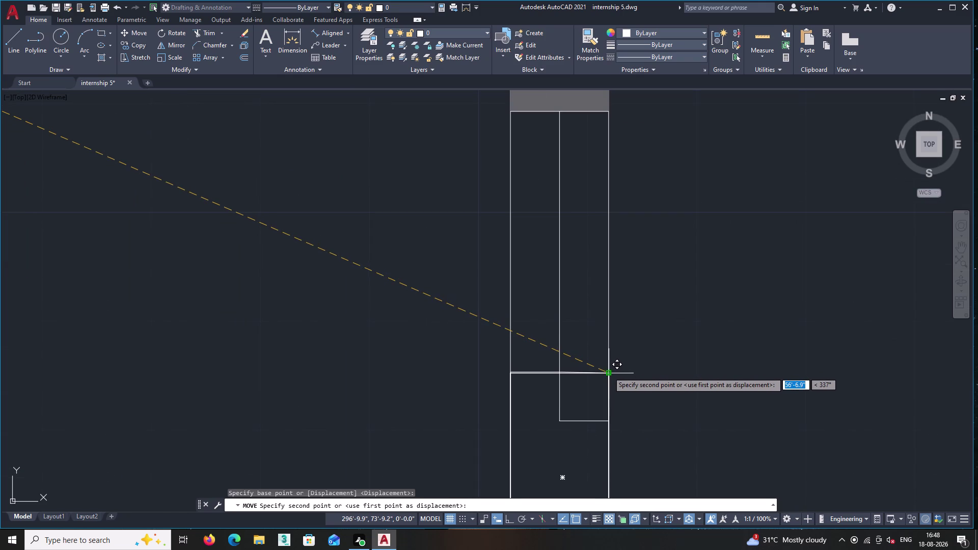
click(609, 373)
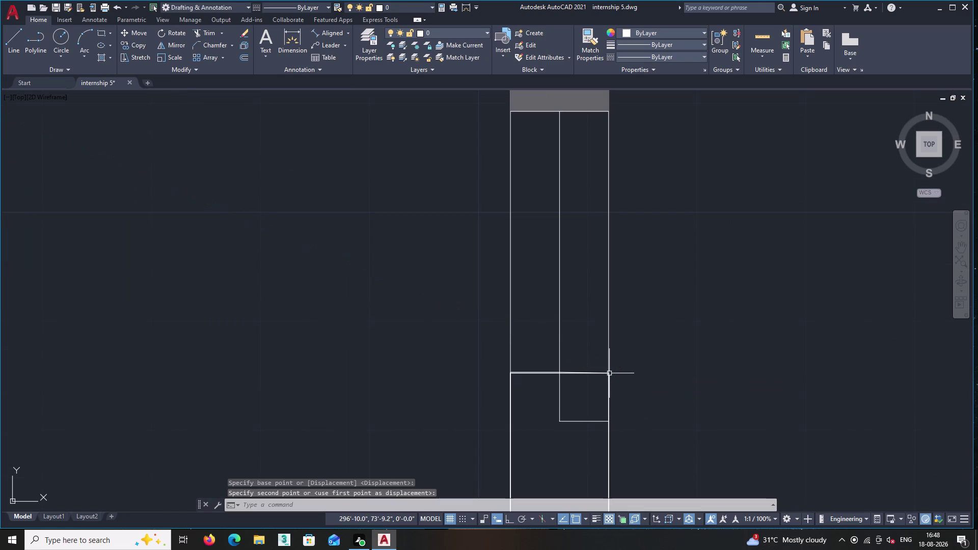
Erase the stray overlapping line at the column corner.
scroll(up, 3)
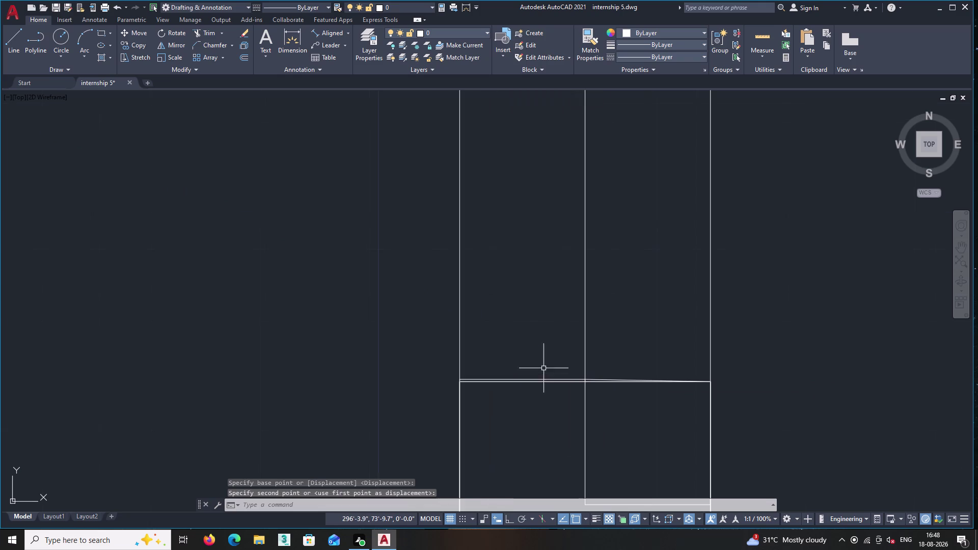
scroll(up, 3)
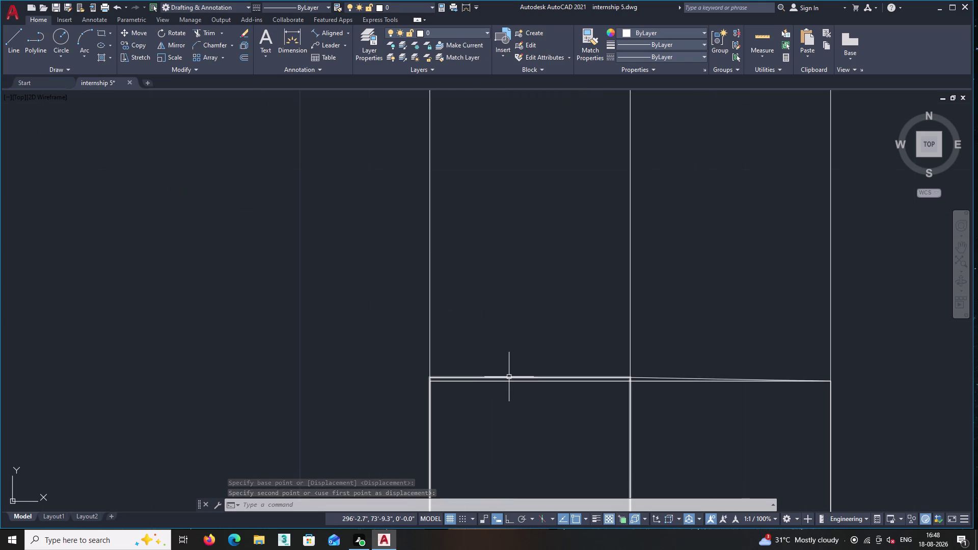
click(508, 377)
key(Delete)
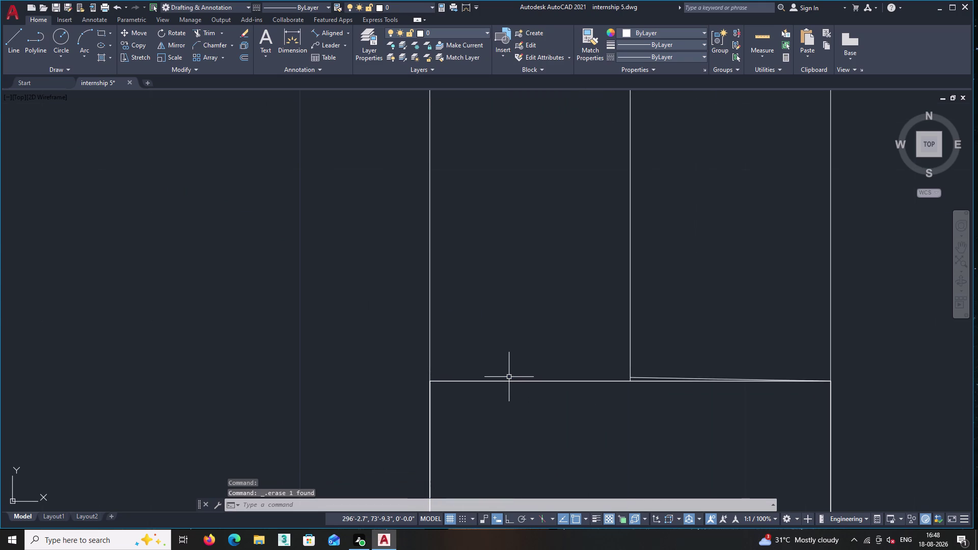
click(665, 377)
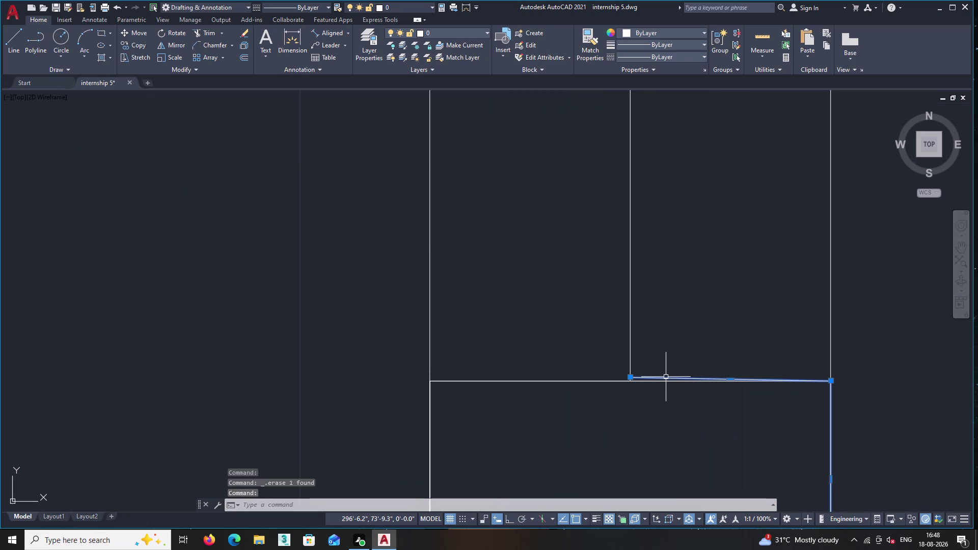
key(Delete)
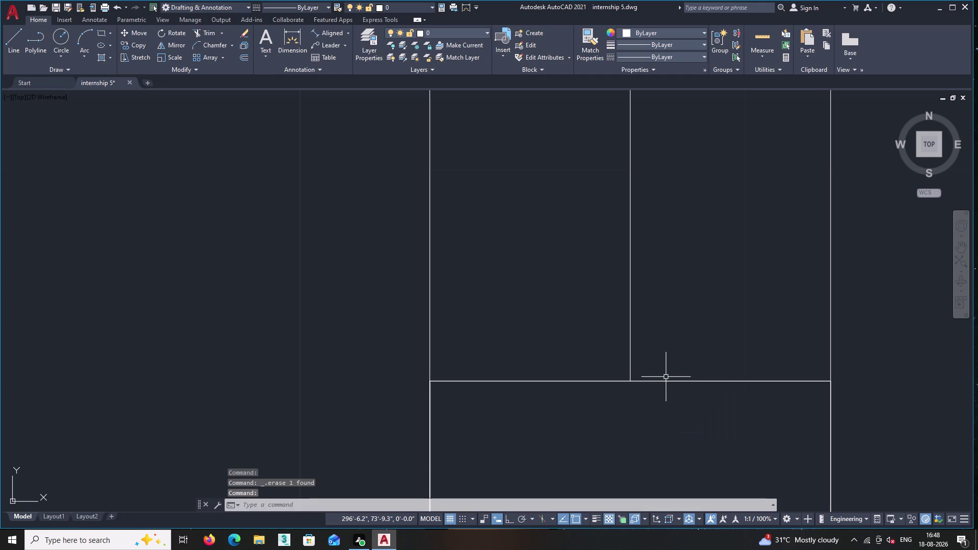
Draw a line from the notch corner to just past the column edge, closing the notch.
scroll(down, 3)
middle_drag(670, 438, 656, 272)
scroll(down, 3)
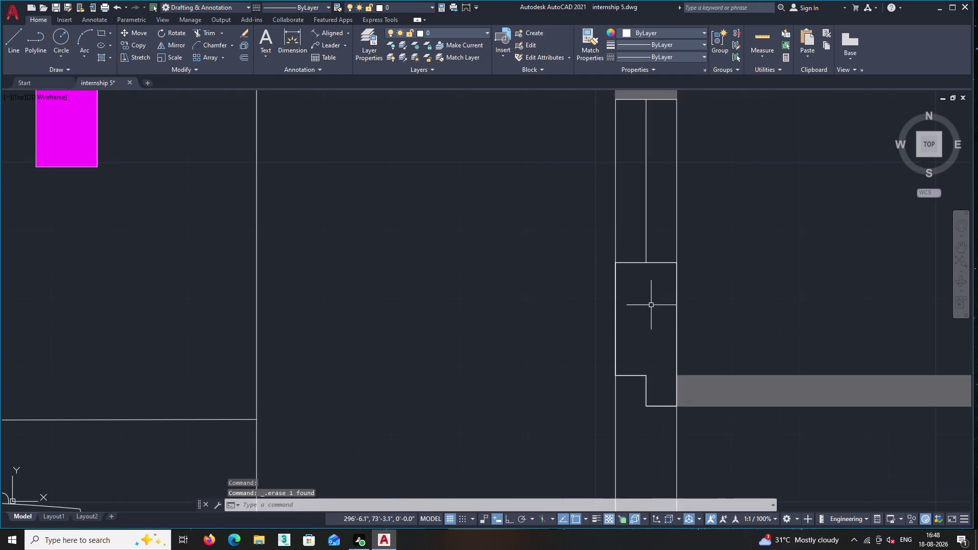
middle_drag(649, 345, 637, 336)
scroll(down, 3)
scroll(up, 3)
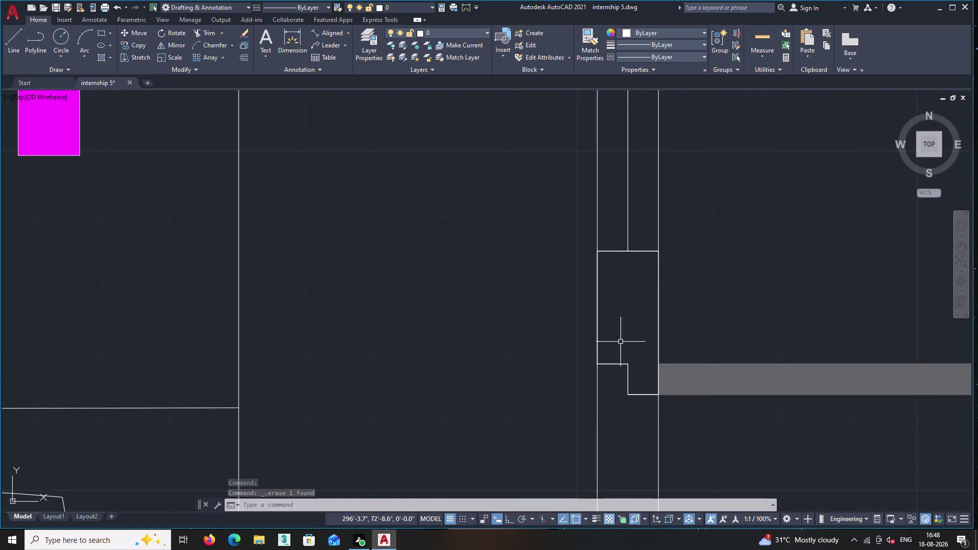
click(10, 47)
scroll(down, 3)
middle_drag(506, 413, 502, 351)
scroll(up, 3)
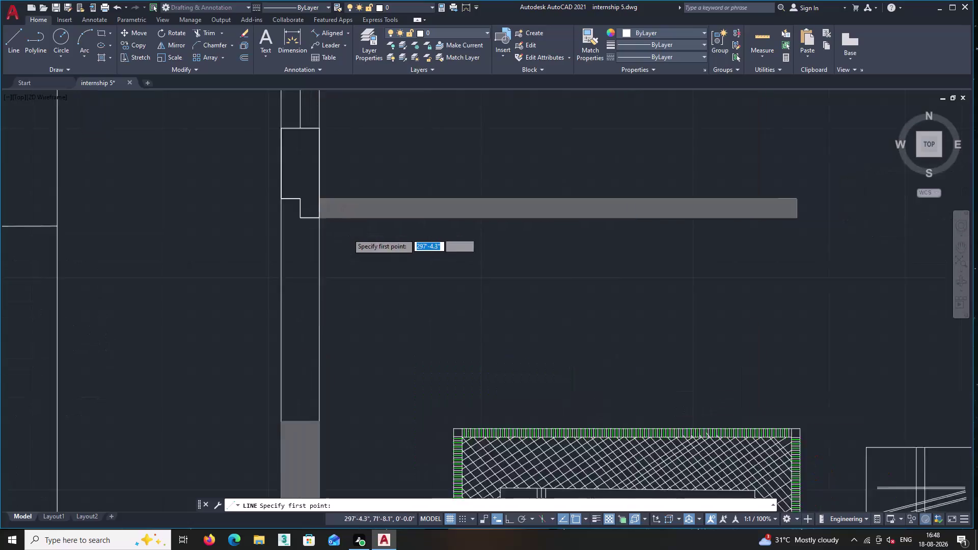
scroll(up, 3)
middle_drag(512, 372, 725, 470)
scroll(up, 3)
middle_drag(482, 356, 574, 430)
middle_drag(550, 382, 716, 477)
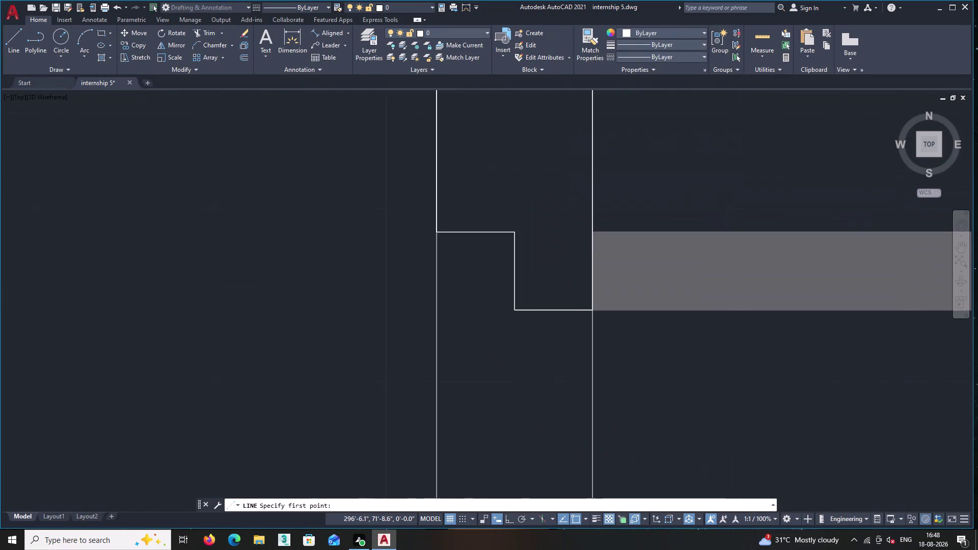
scroll(up, 3)
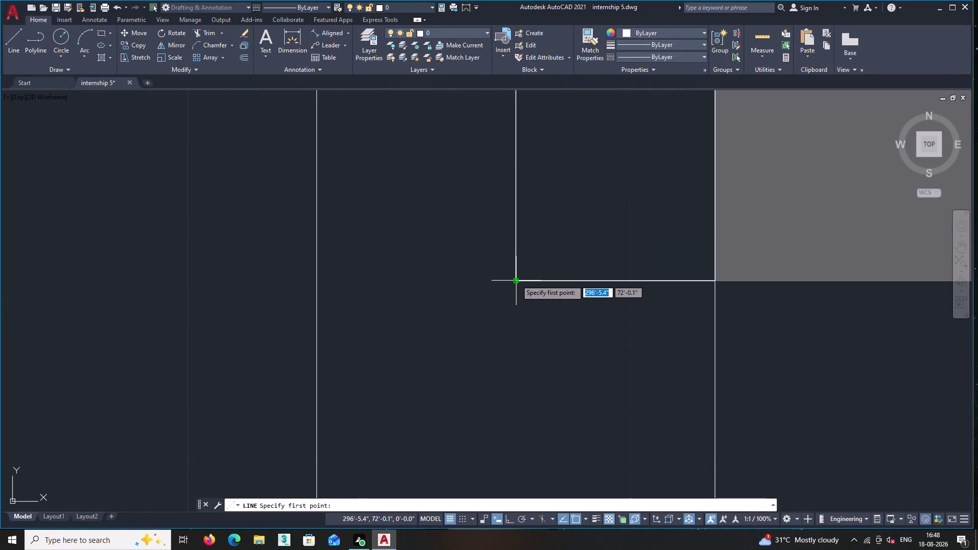
click(515, 280)
middle_drag(472, 339, 503, 355)
middle_drag(386, 326, 624, 435)
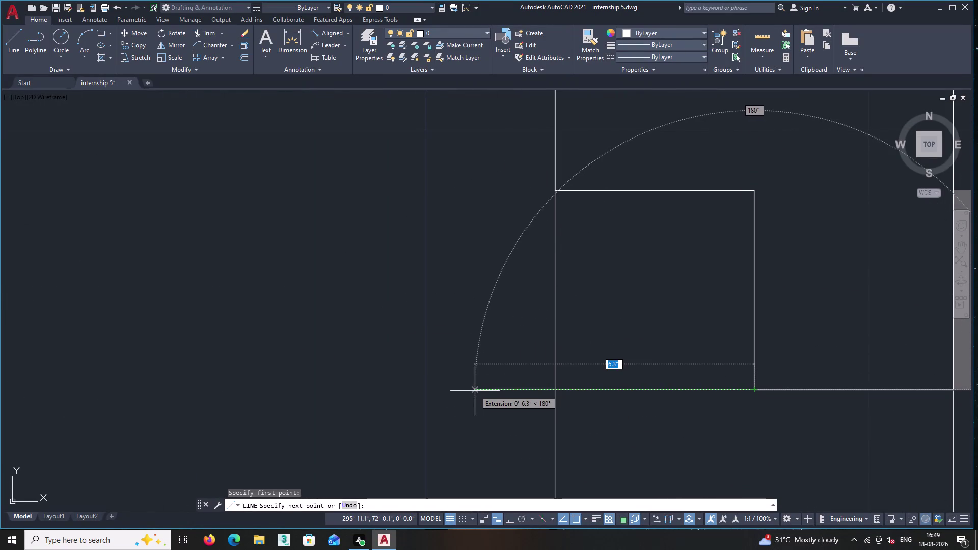
click(474, 390)
key(Return)
Trim the overshooting line ends at the notch with a fence.
text(tr)
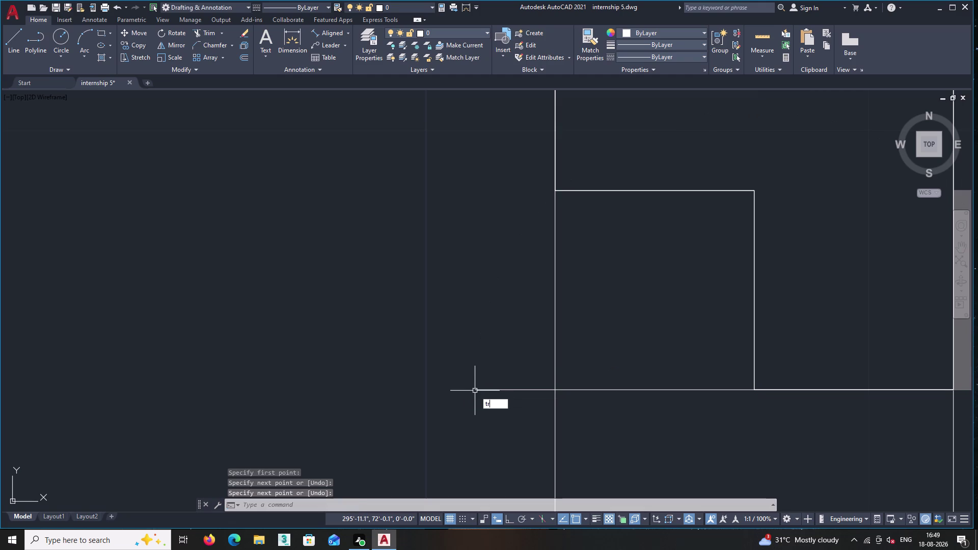
key(Return)
click(536, 351)
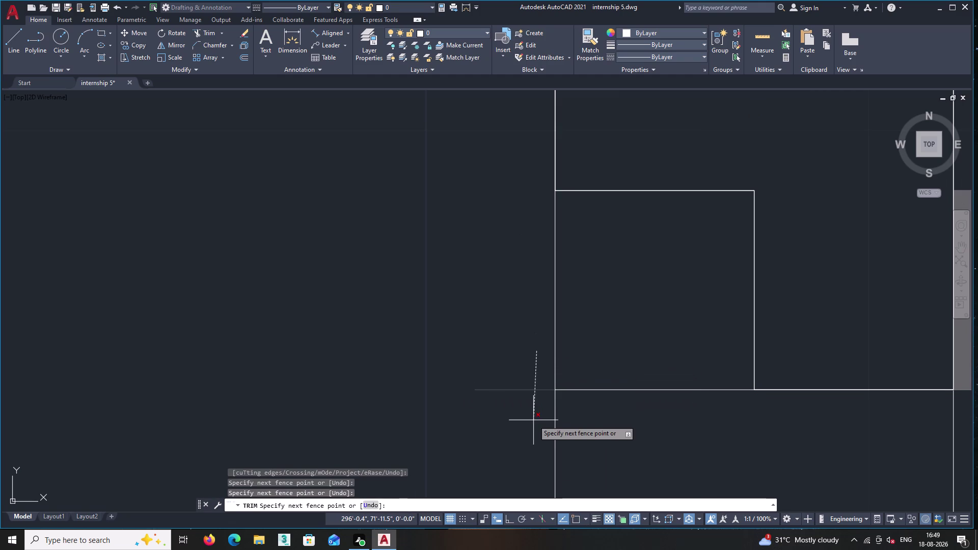
scroll(down, 3)
double_click(528, 419)
key(Return)
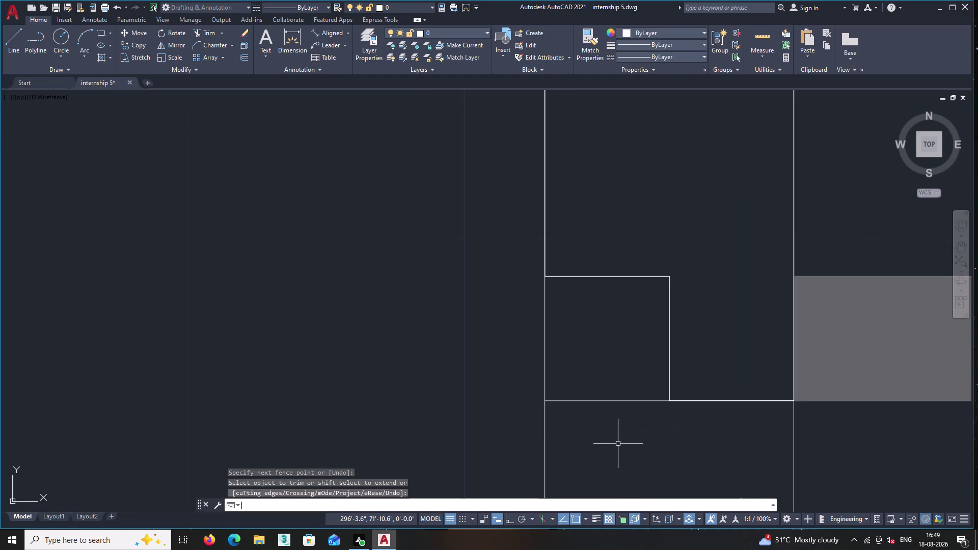
scroll(down, 3)
middle_drag(636, 400, 587, 389)
scroll(down, 3)
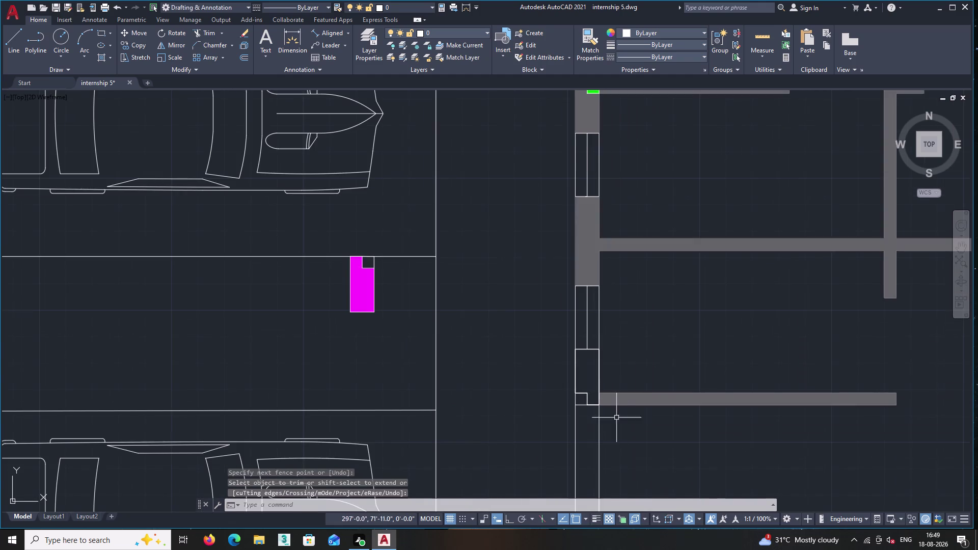
middle_drag(618, 442, 584, 372)
scroll(down, 3)
middle_drag(584, 354, 580, 412)
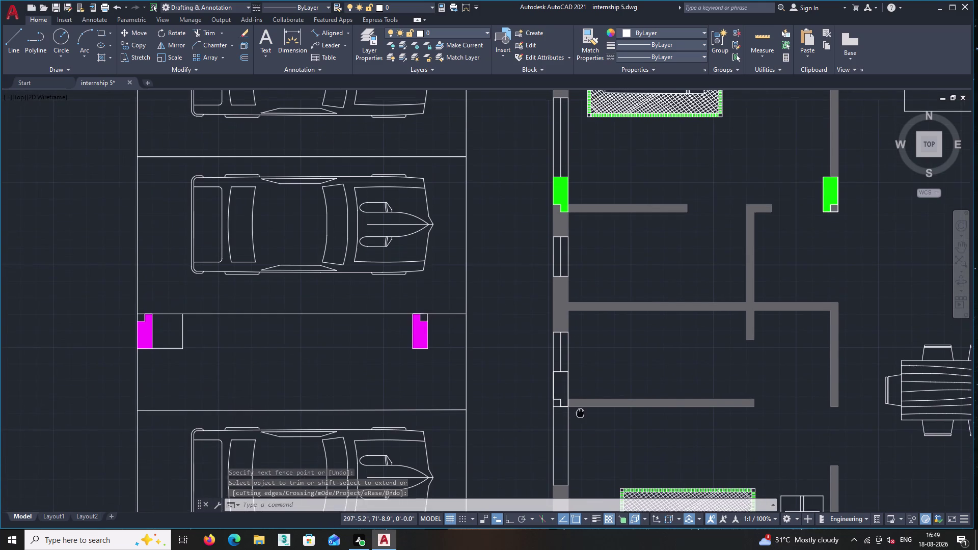
middle_drag(580, 412, 551, 345)
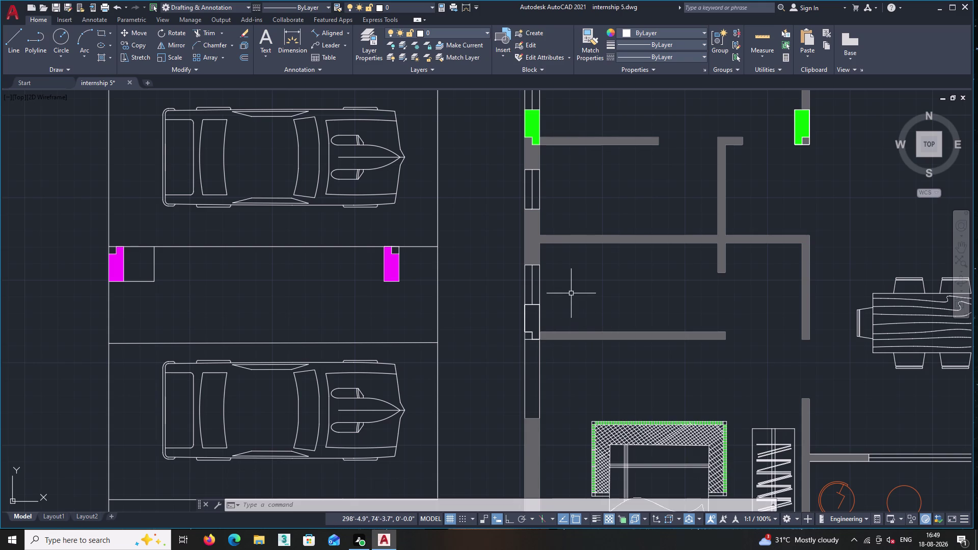
scroll(down, 3)
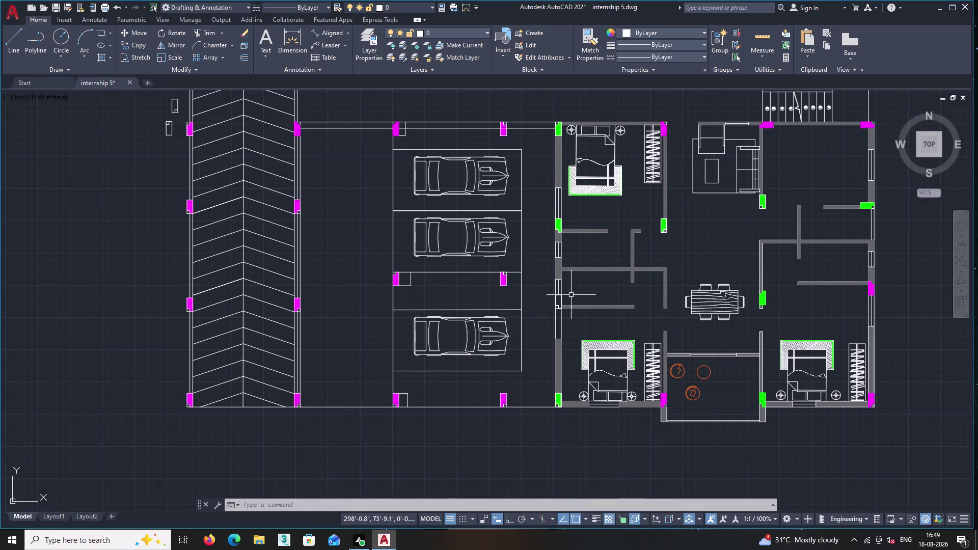
scroll(up, 3)
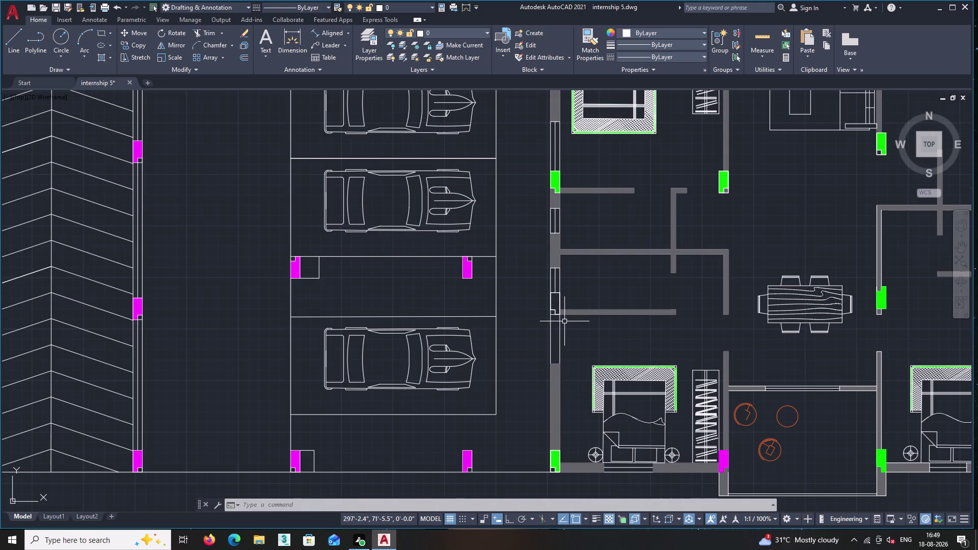
middle_drag(500, 298, 584, 388)
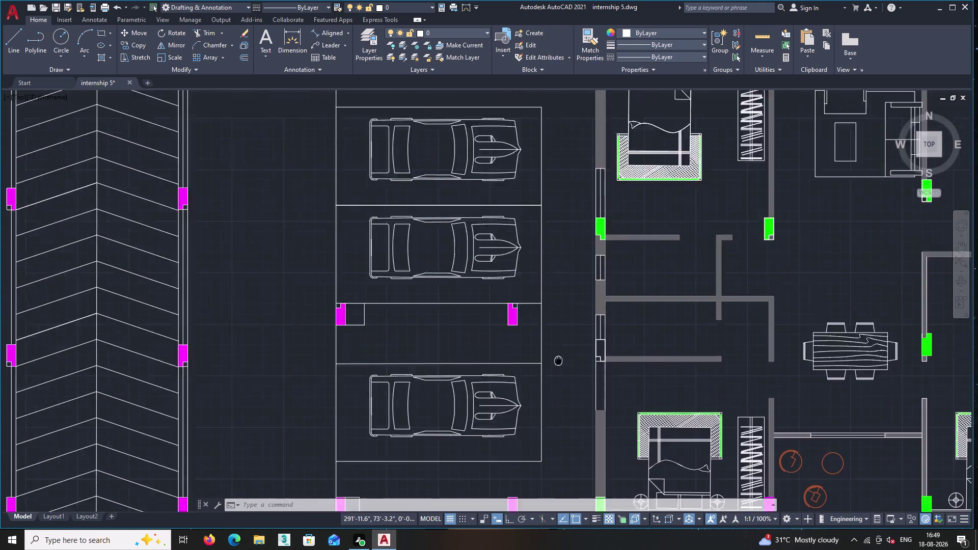
middle_drag(585, 388, 702, 495)
scroll(up, 3)
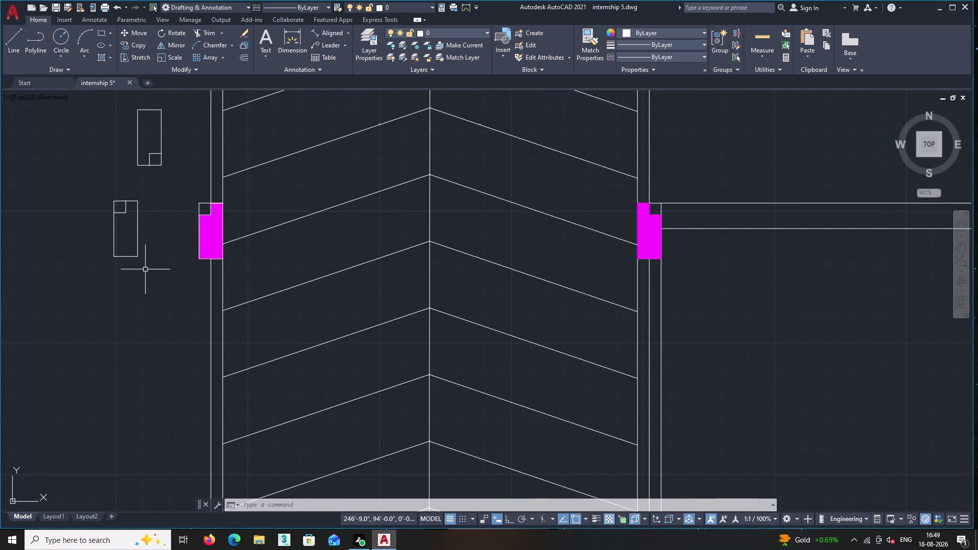
click(145, 270)
click(91, 173)
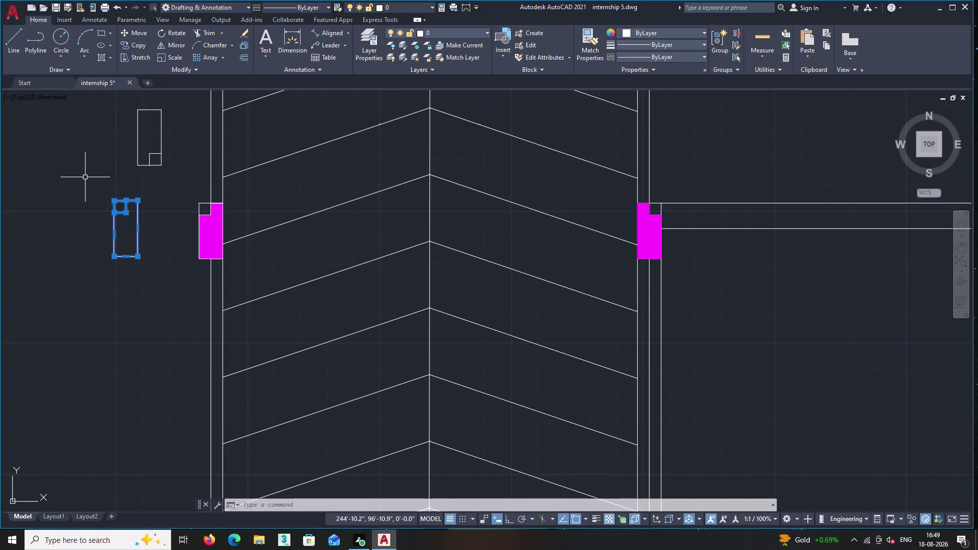
Mirror the ramp column outline across a two-point line, keeping the original.
scroll(down, 3)
scroll(down, 3)
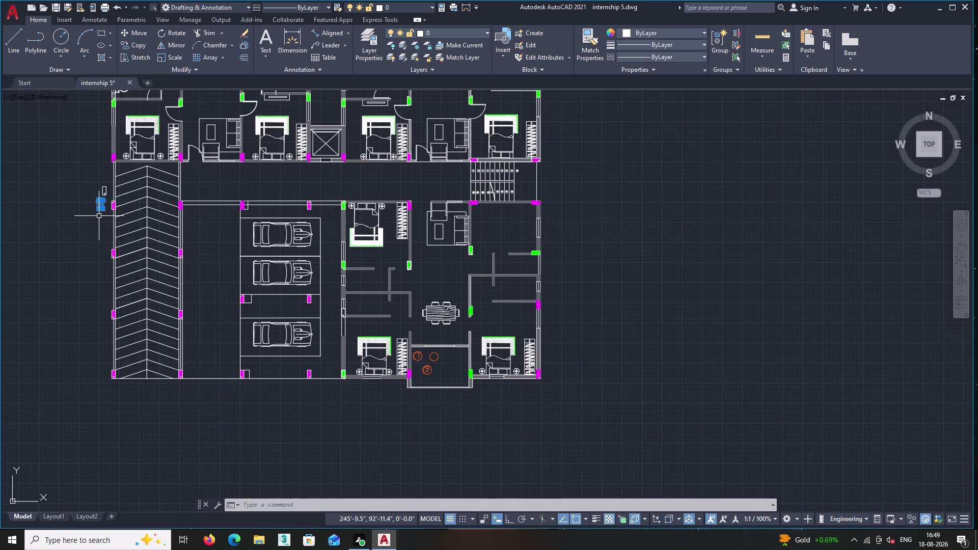
middle_drag(129, 228, 160, 246)
scroll(up, 3)
scroll(up, 3)
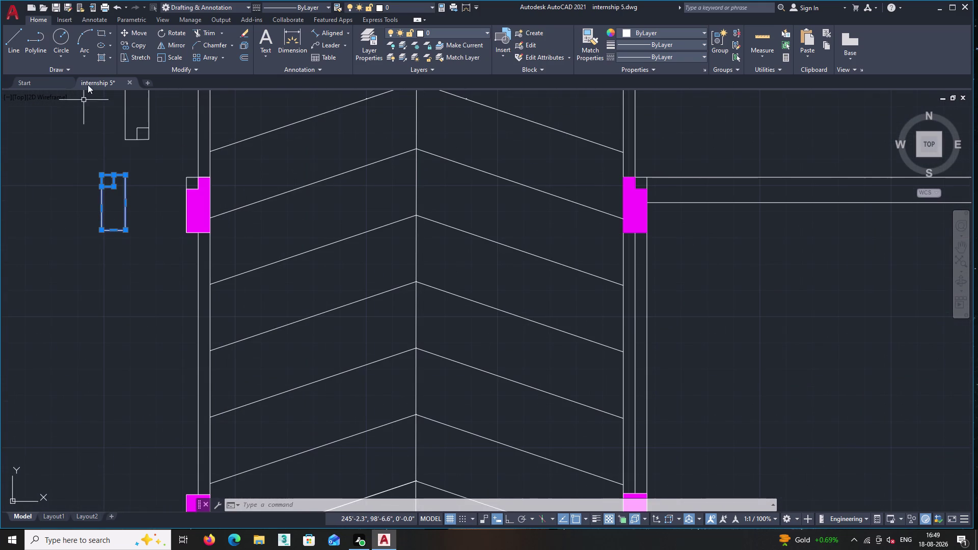
click(176, 47)
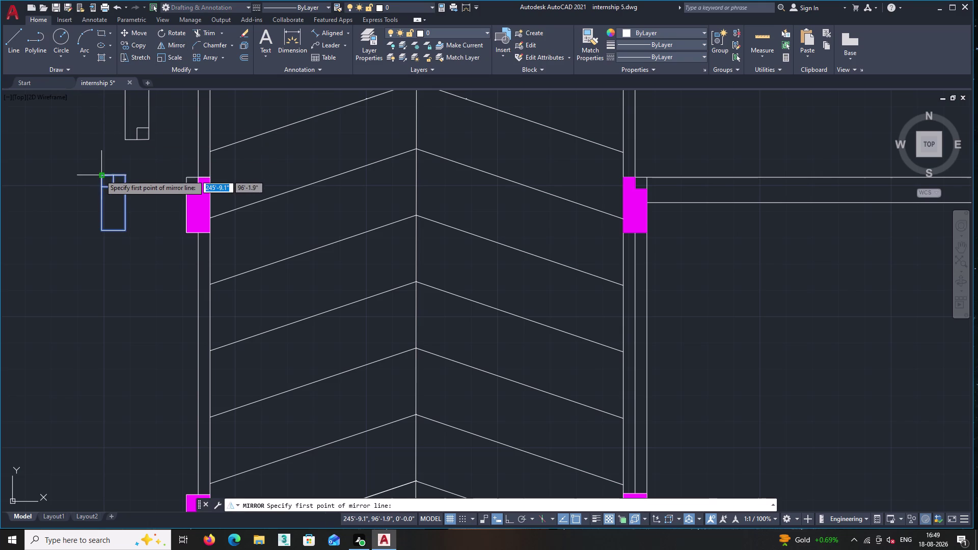
click(100, 175)
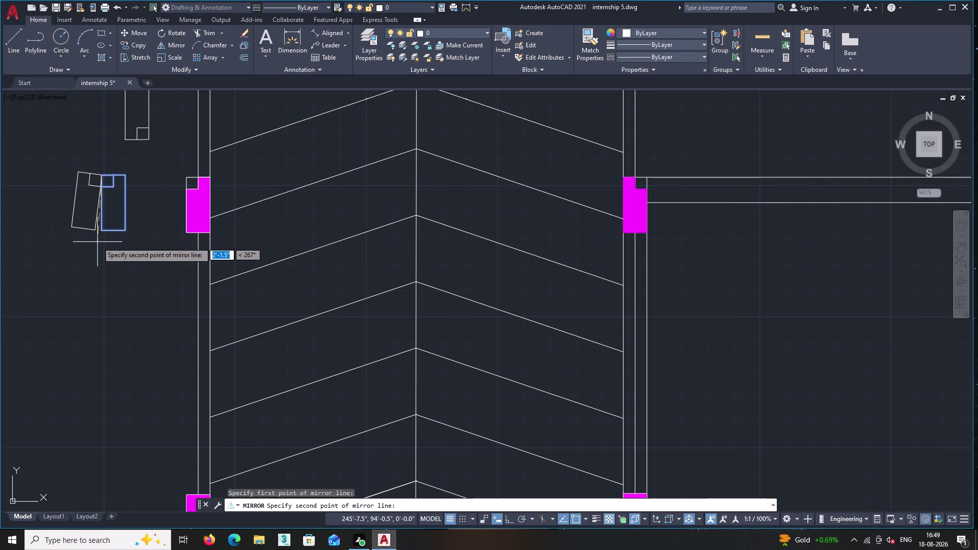
scroll(up, 3)
scroll(up, 3)
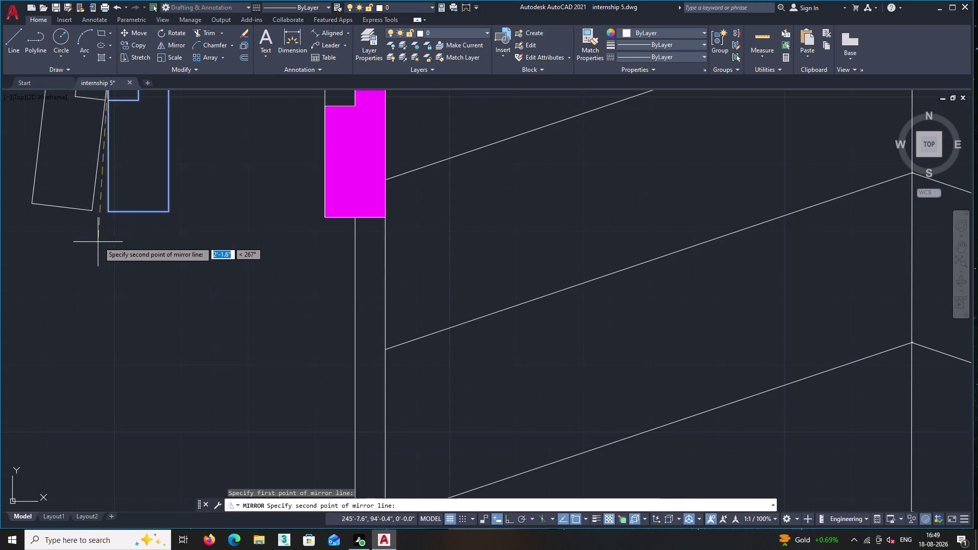
click(108, 211)
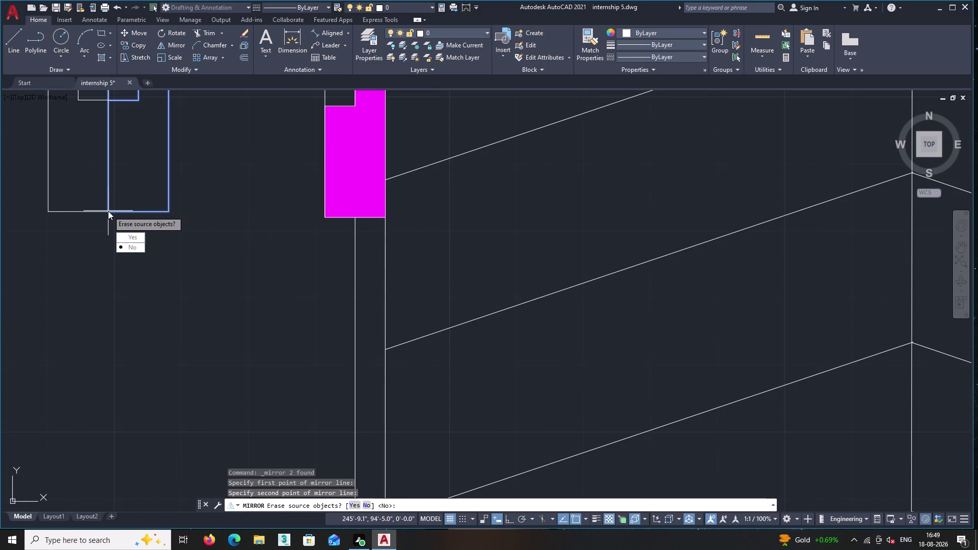
key(Return)
scroll(down, 3)
middle_drag(150, 241, 161, 268)
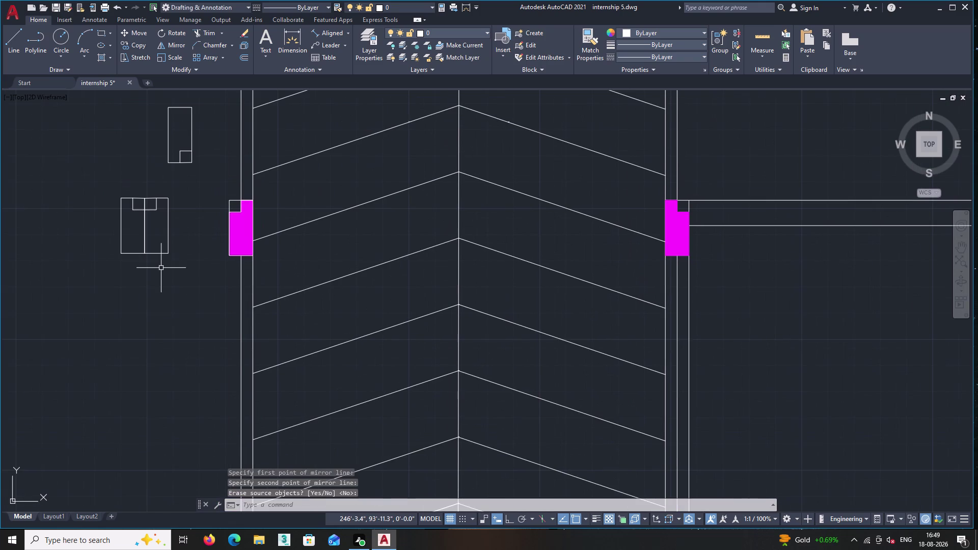
Trim the small outline with a fence and delete its leftover corner line.
text(tr)
key(Return)
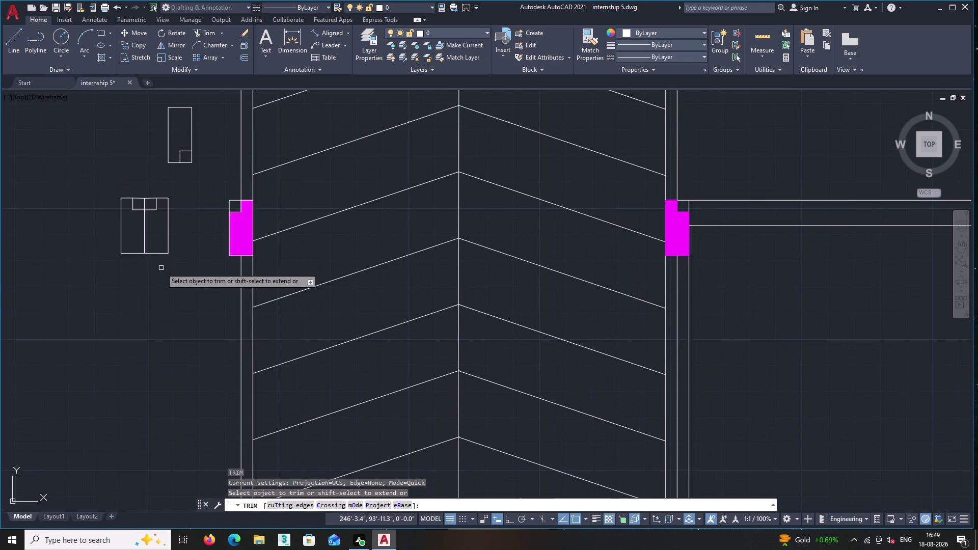
scroll(up, 3)
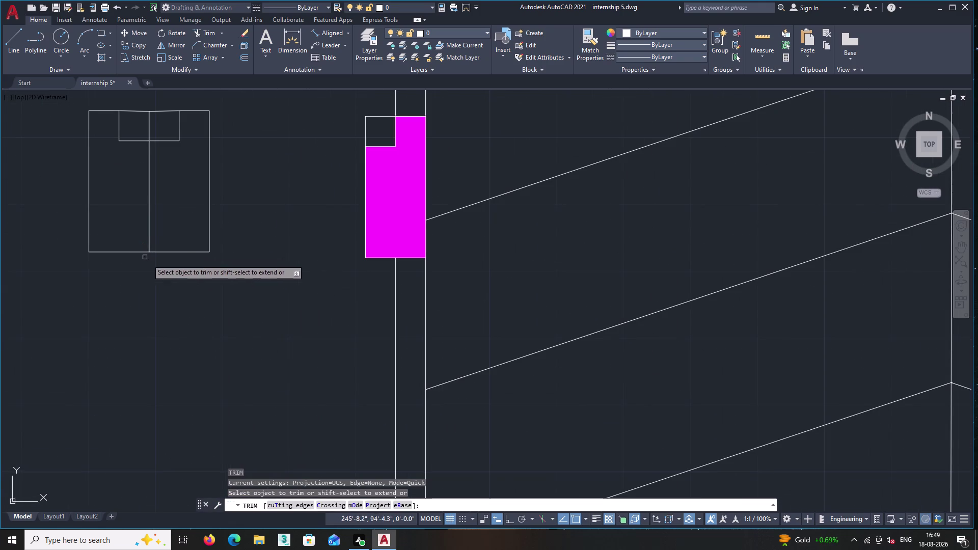
middle_drag(177, 281, 181, 341)
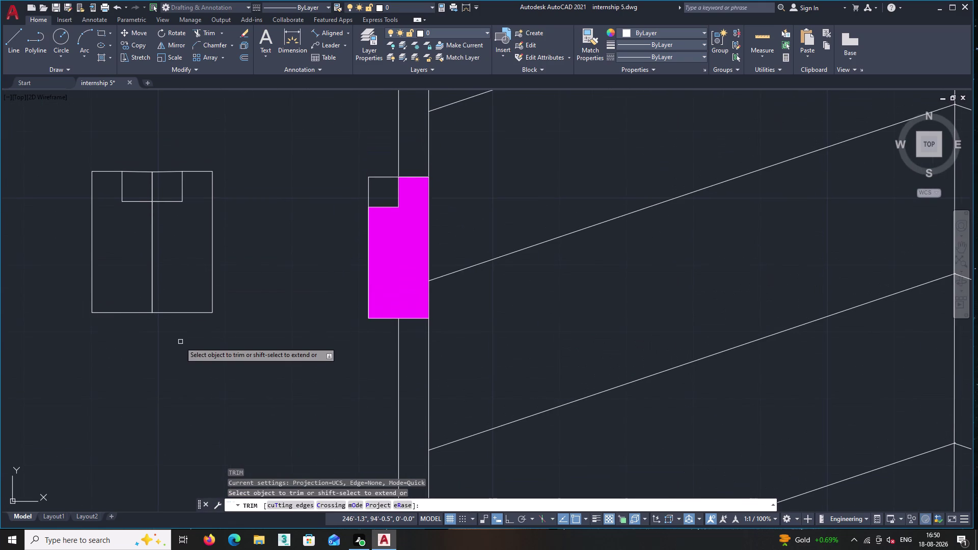
middle_drag(176, 335, 169, 377)
double_click(180, 370)
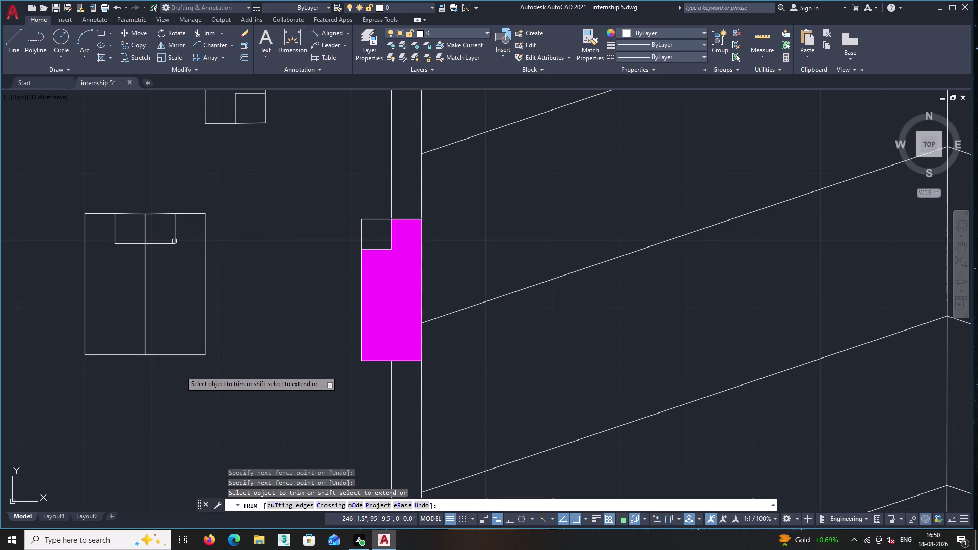
click(169, 194)
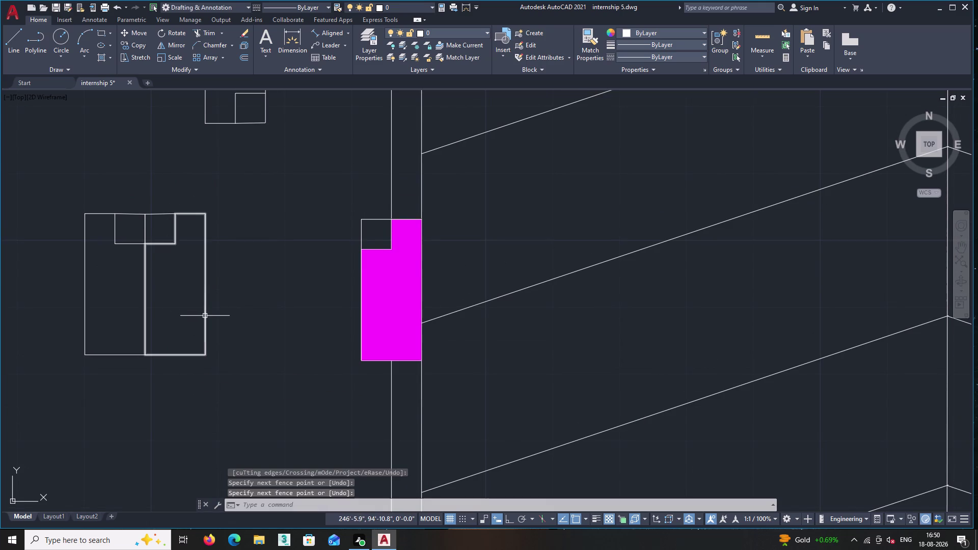
click(206, 317)
key(Delete)
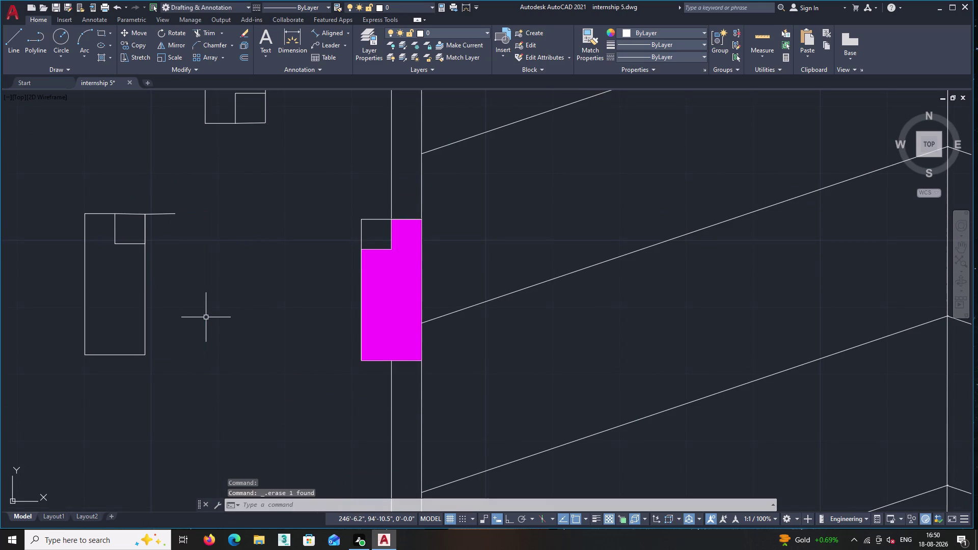
double_click(171, 214)
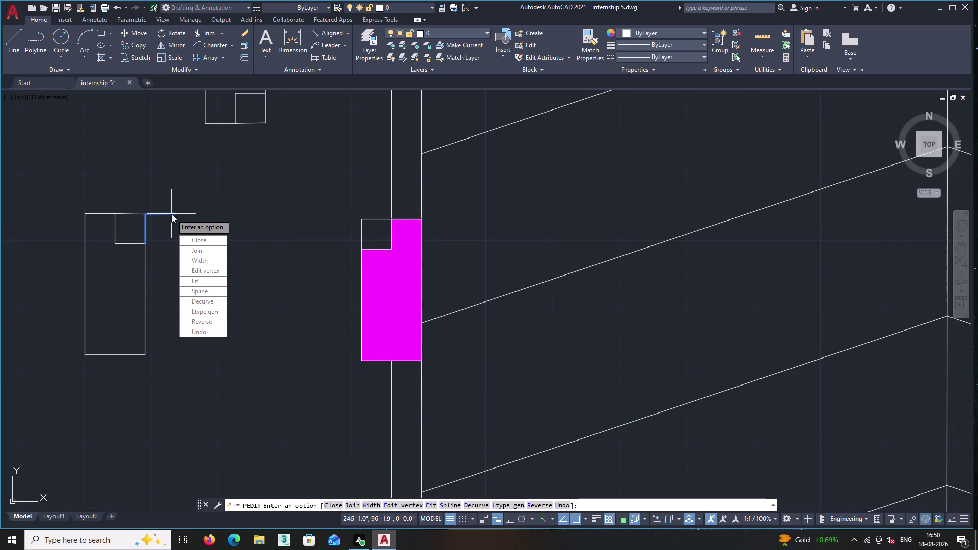
key(Delete)
right_click(187, 192)
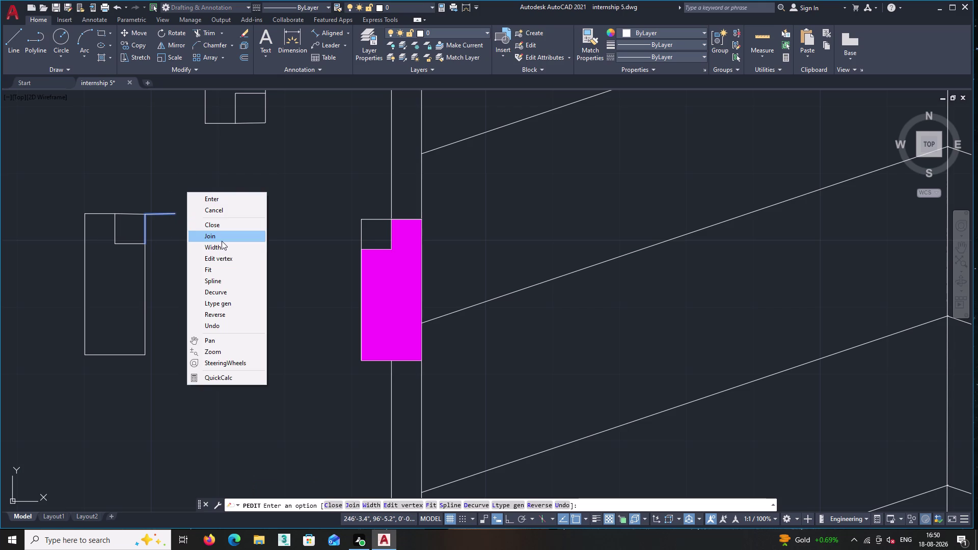
key(Escape)
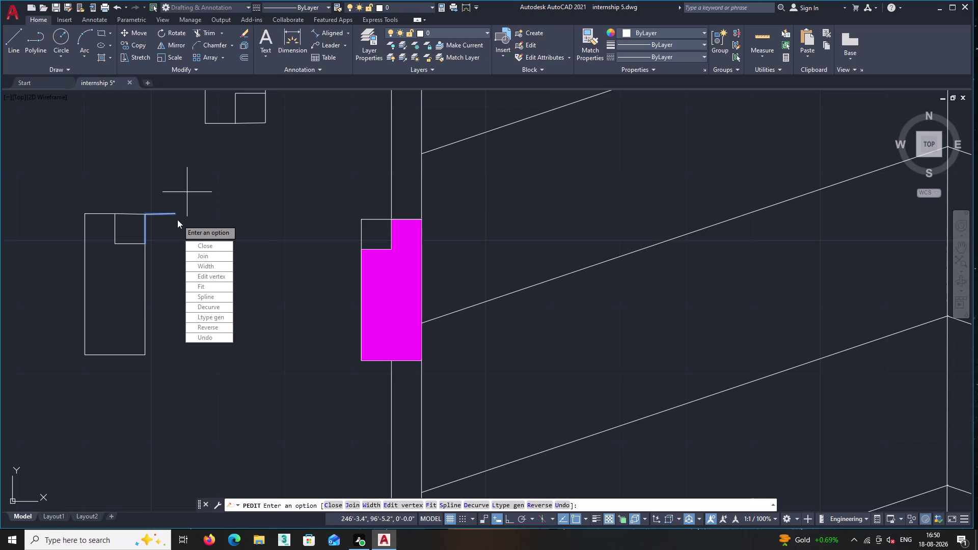
key(Escape)
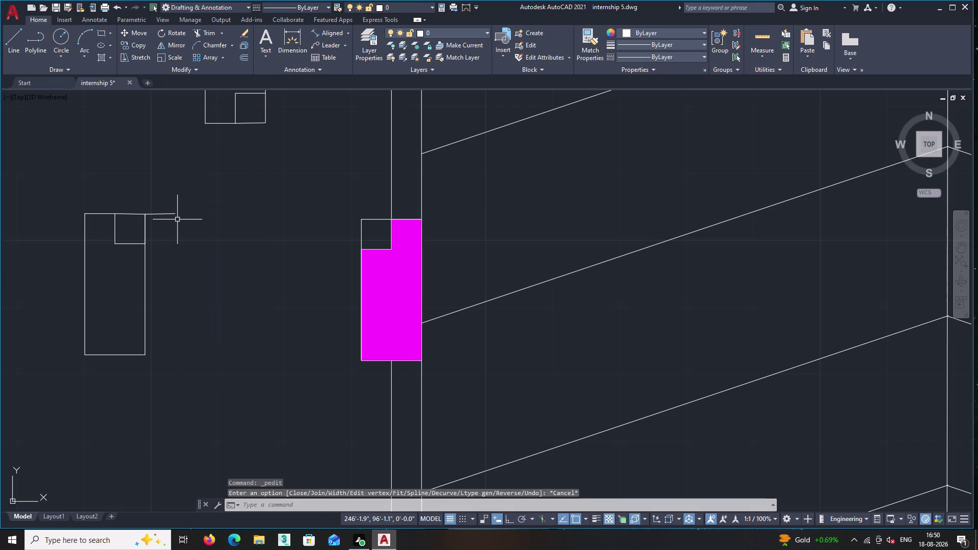
click(172, 219)
click(163, 190)
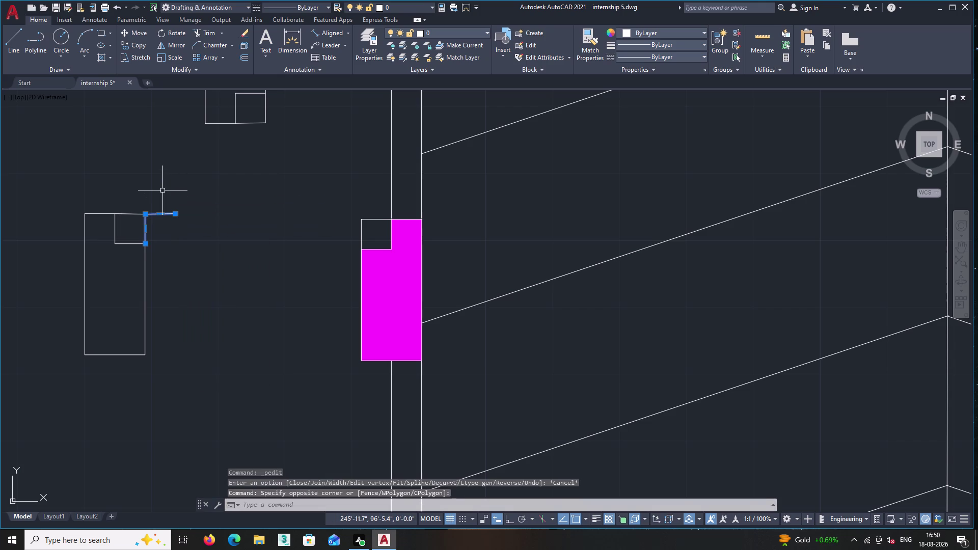
key(Delete)
Copy the small notched outline onto the grey wall junction beside the parking area.
scroll(down, 3)
scroll(down, 3)
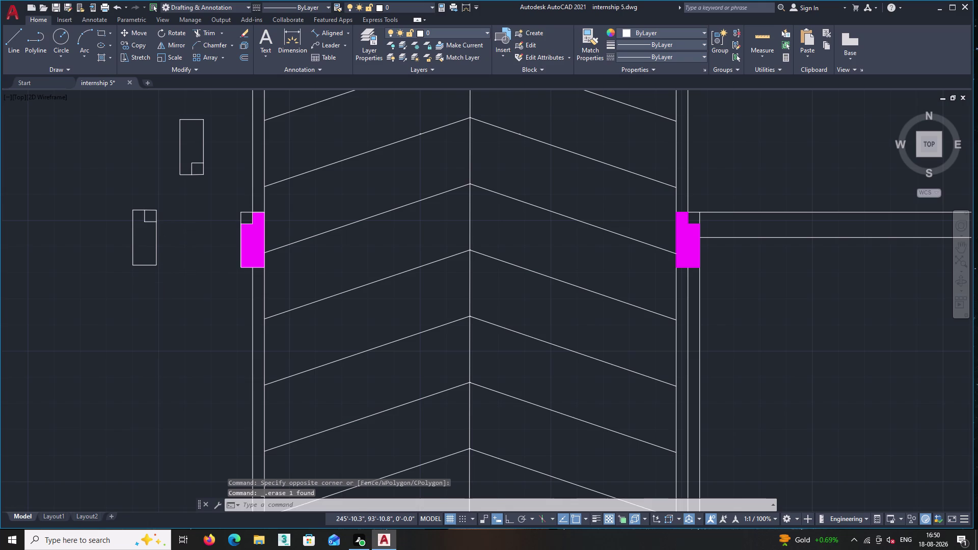
drag(164, 287, 164, 283)
click(97, 191)
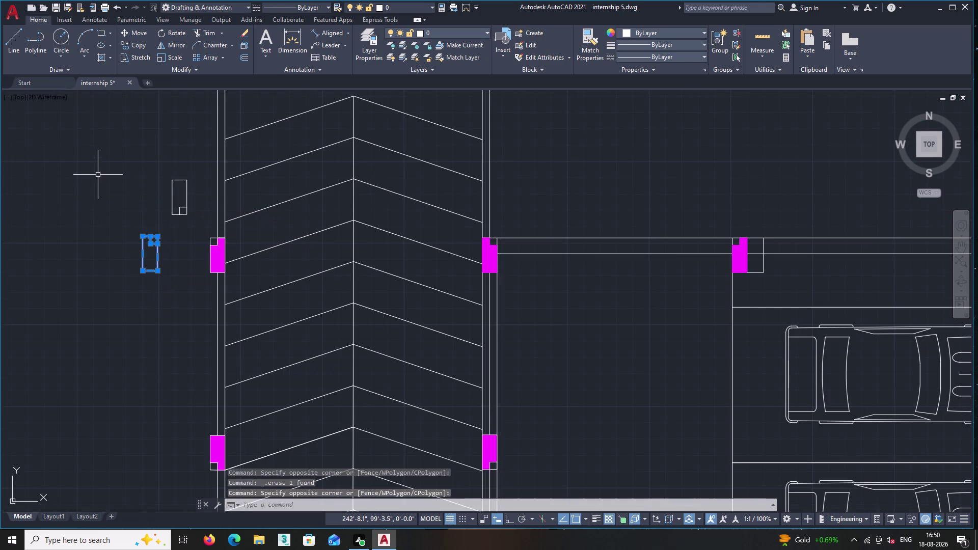
right_click(105, 202)
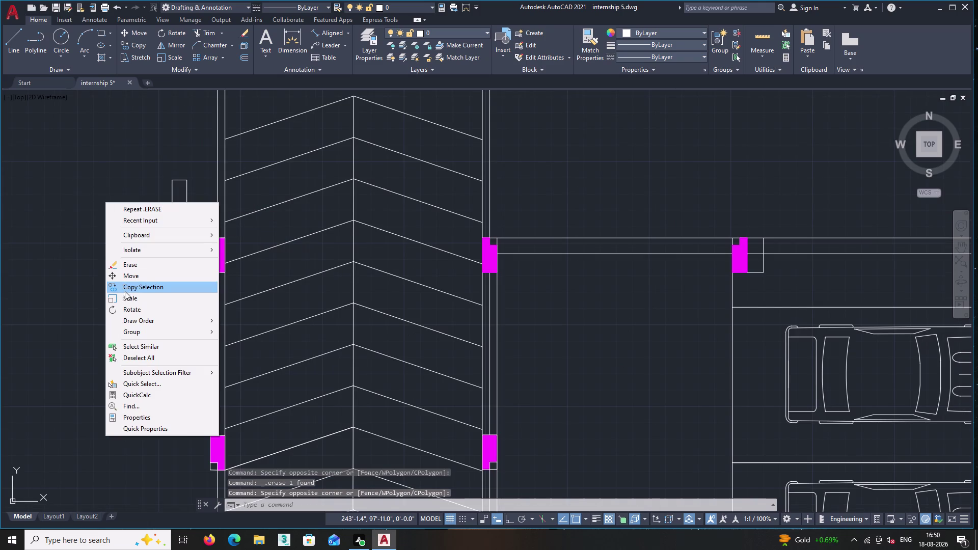
click(131, 288)
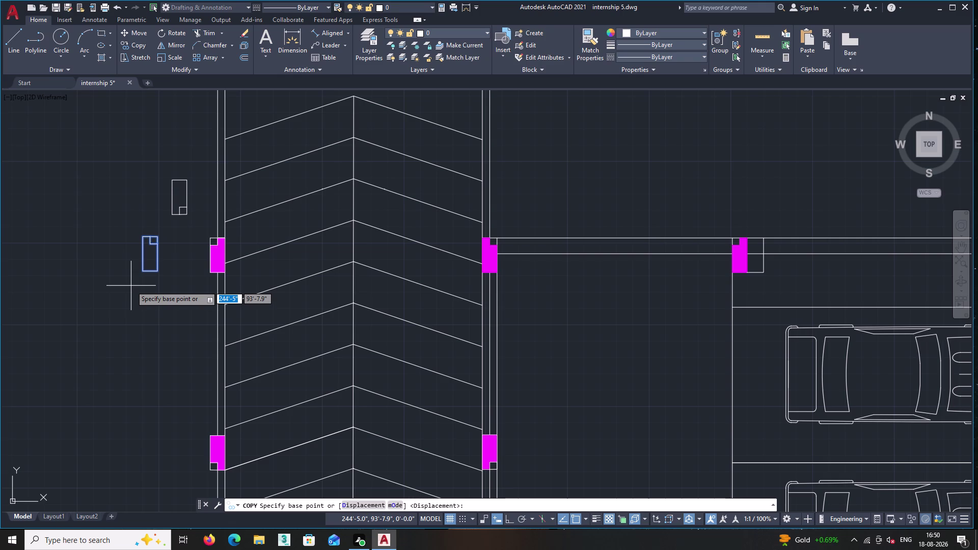
scroll(up, 3)
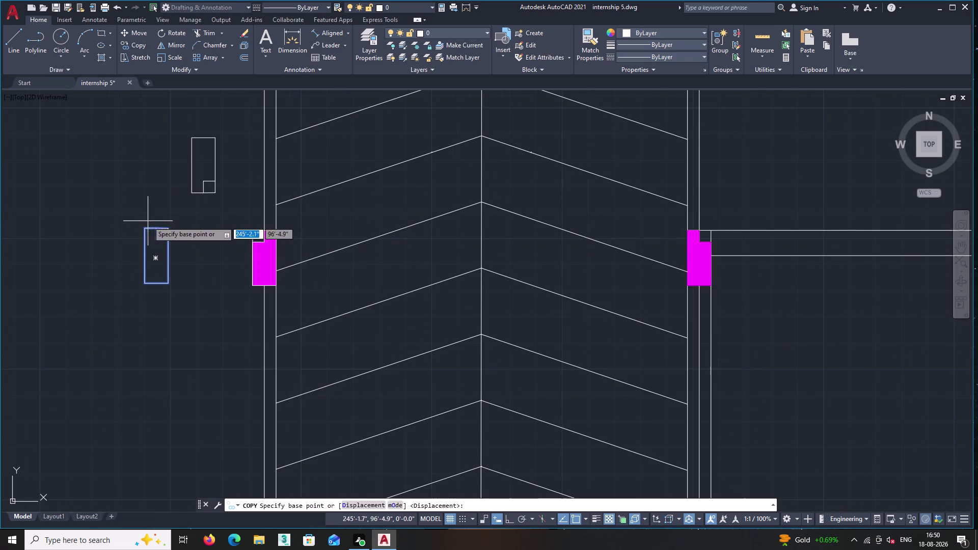
double_click(145, 228)
middle_drag(235, 309, 176, 287)
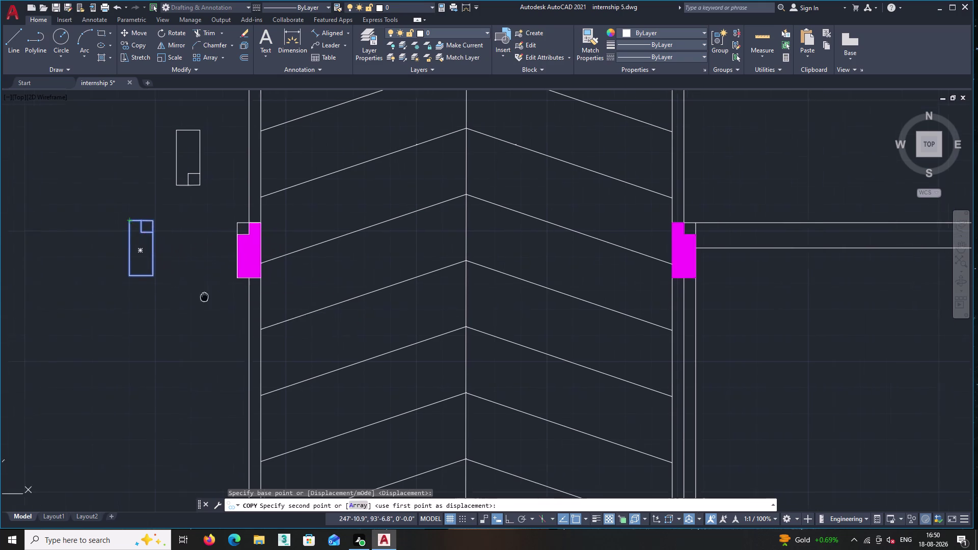
middle_drag(175, 287, 133, 272)
middle_drag(584, 363, 533, 307)
scroll(down, 3)
middle_drag(617, 344, 472, 294)
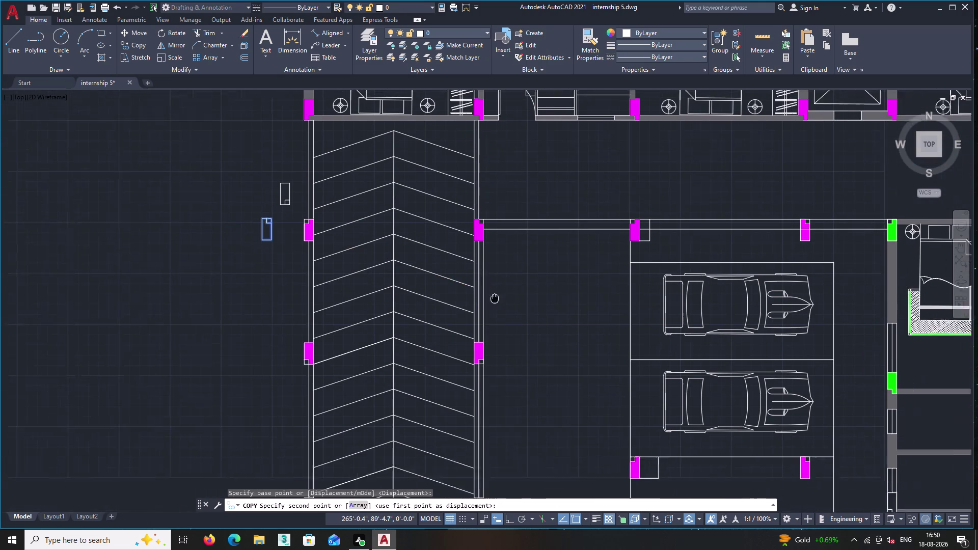
middle_drag(472, 294, 448, 287)
middle_drag(799, 386, 645, 284)
scroll(up, 3)
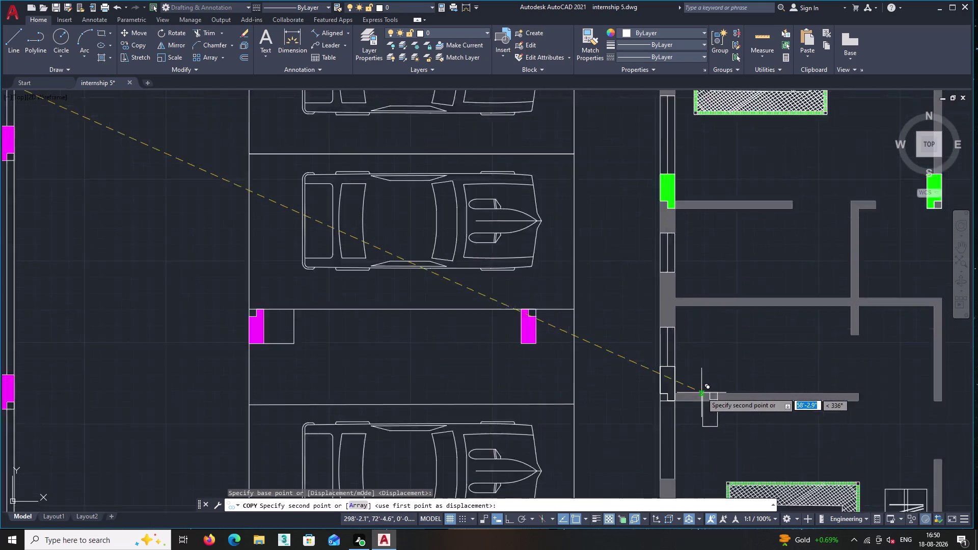
scroll(up, 3)
scroll(up, 3)
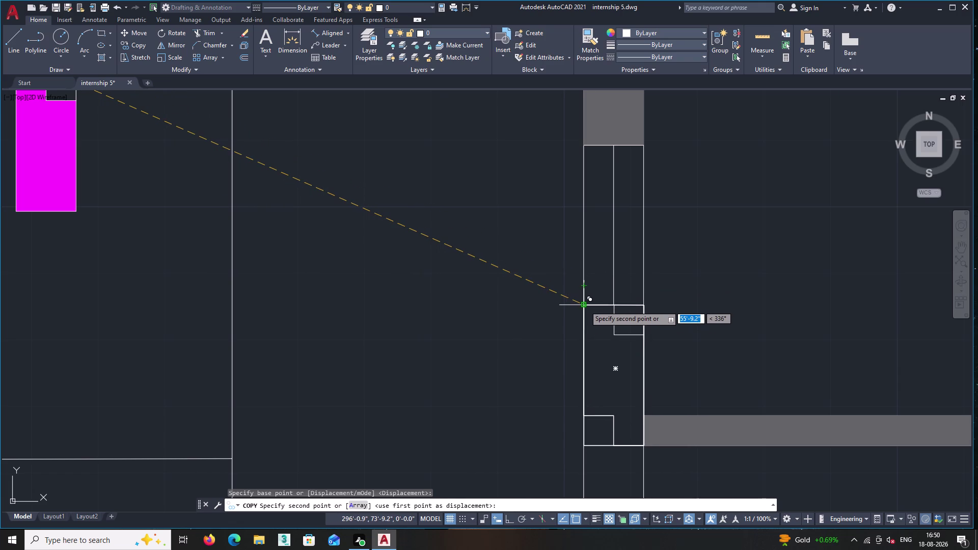
click(585, 305)
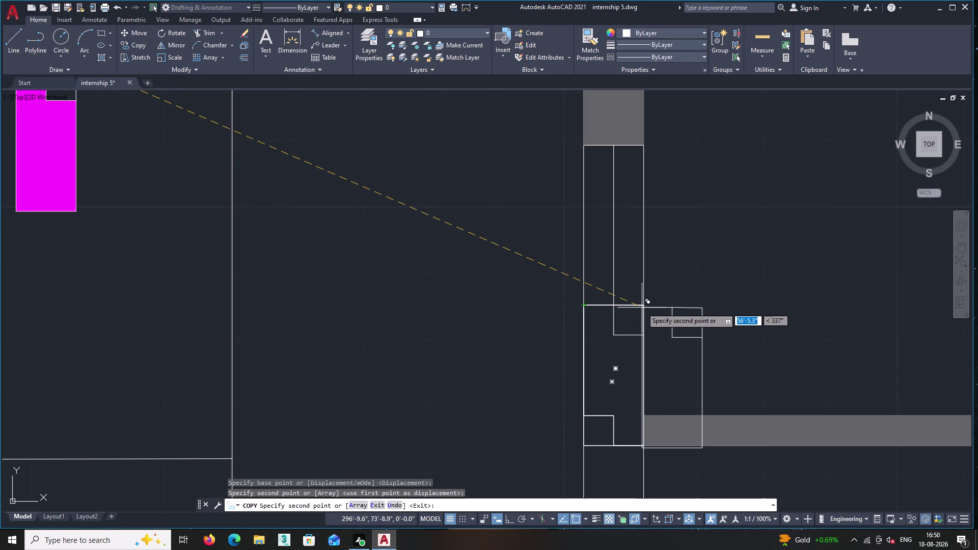
key(Escape)
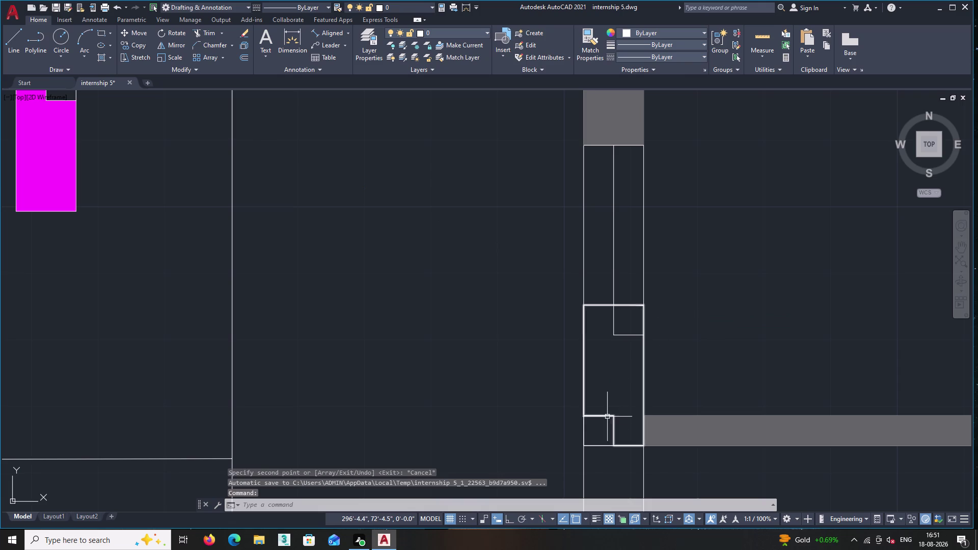
click(607, 416)
Erase the stray lines below the copied outline and the extra line above its notch.
key(Delete)
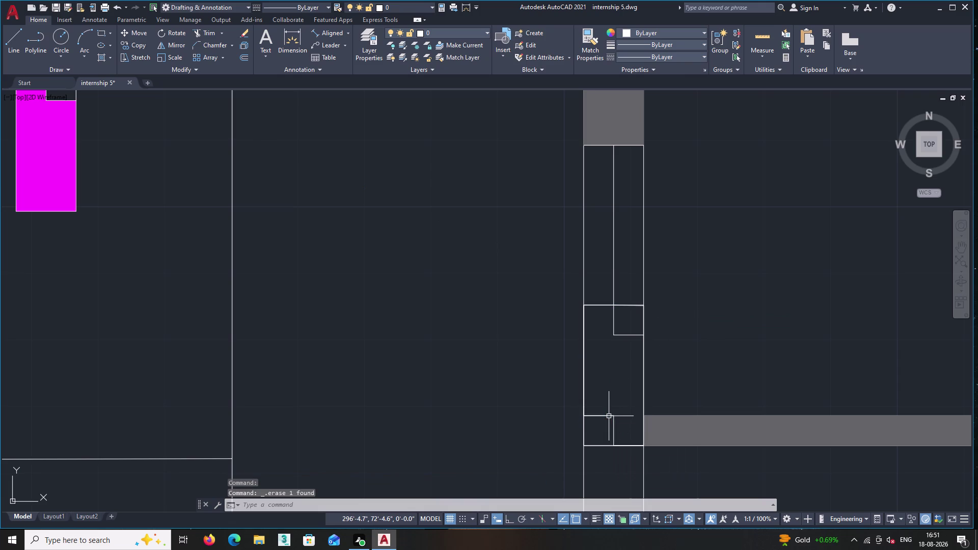
click(604, 416)
key(Delete)
scroll(down, 3)
scroll(up, 3)
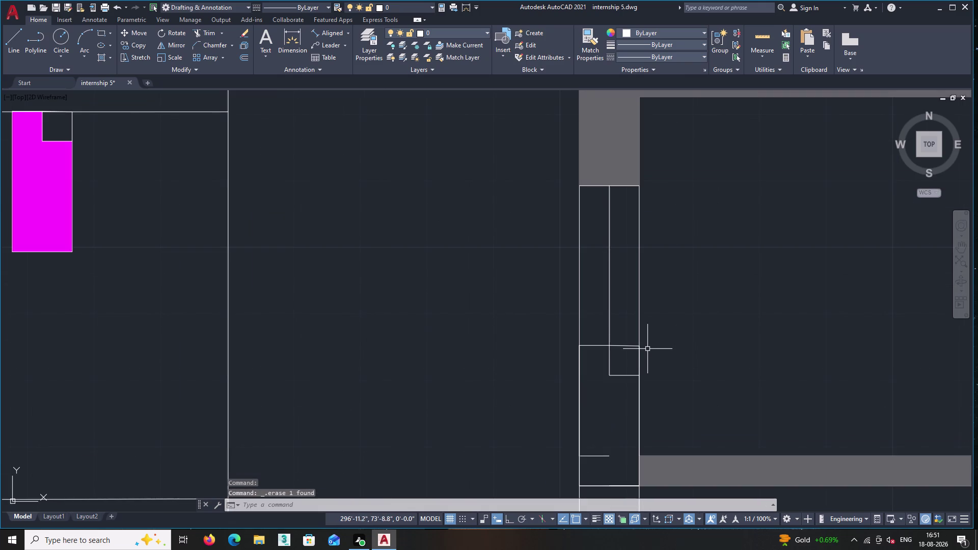
scroll(up, 3)
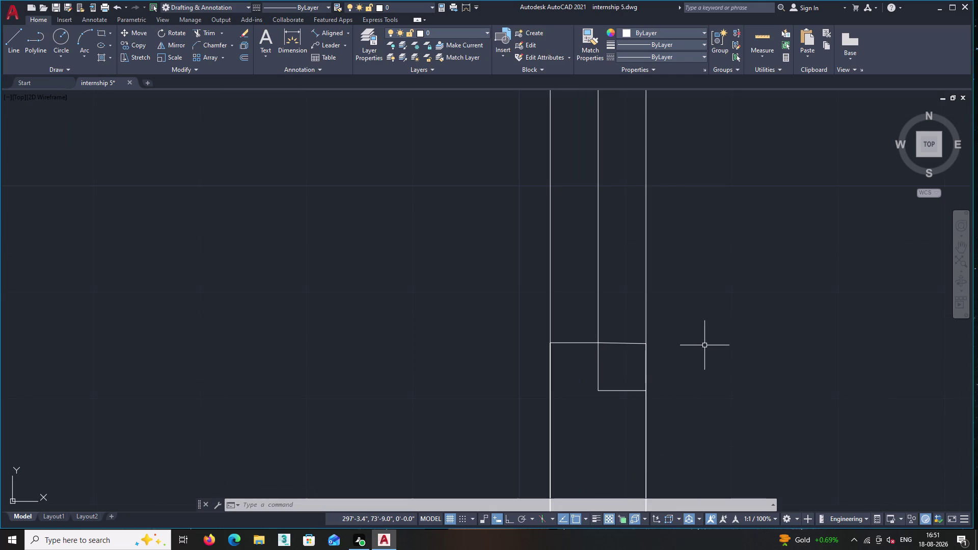
click(623, 344)
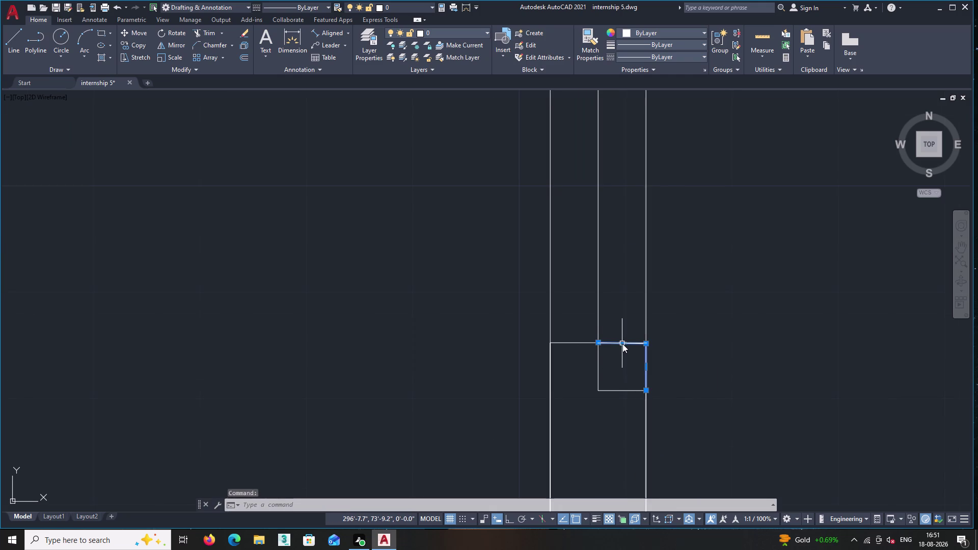
key(Delete)
key(Delete)
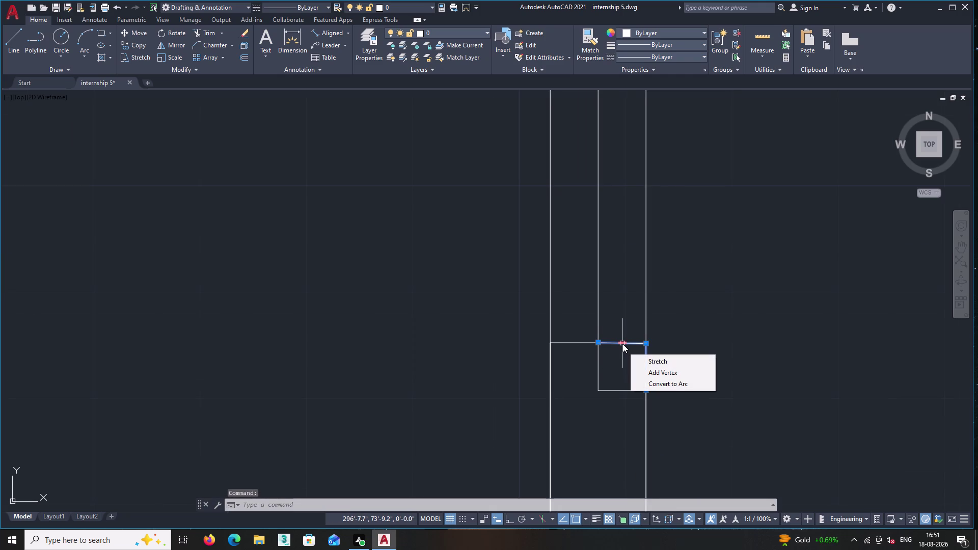
Erase the short stray line at the junction, then hatch inside the new column.
right_click(697, 303)
double_click(725, 116)
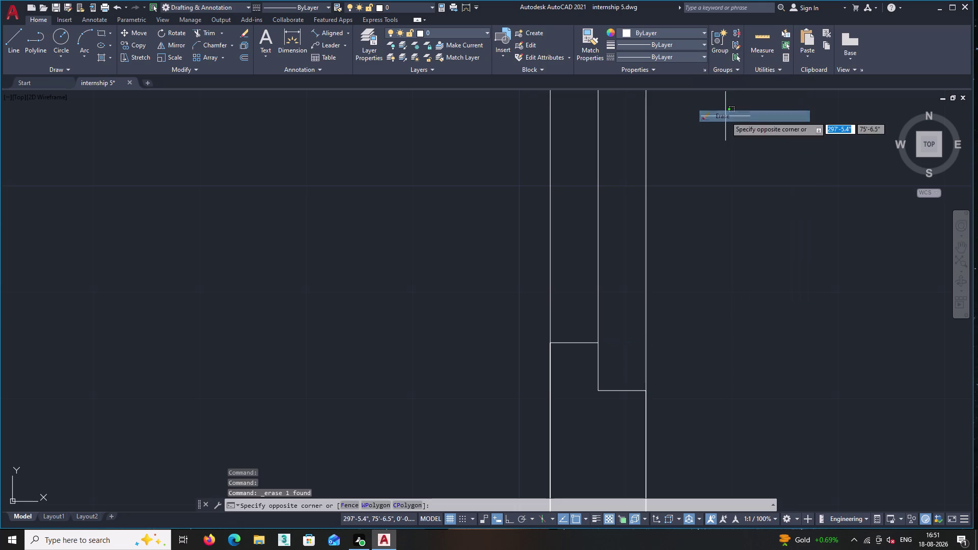
key(Escape)
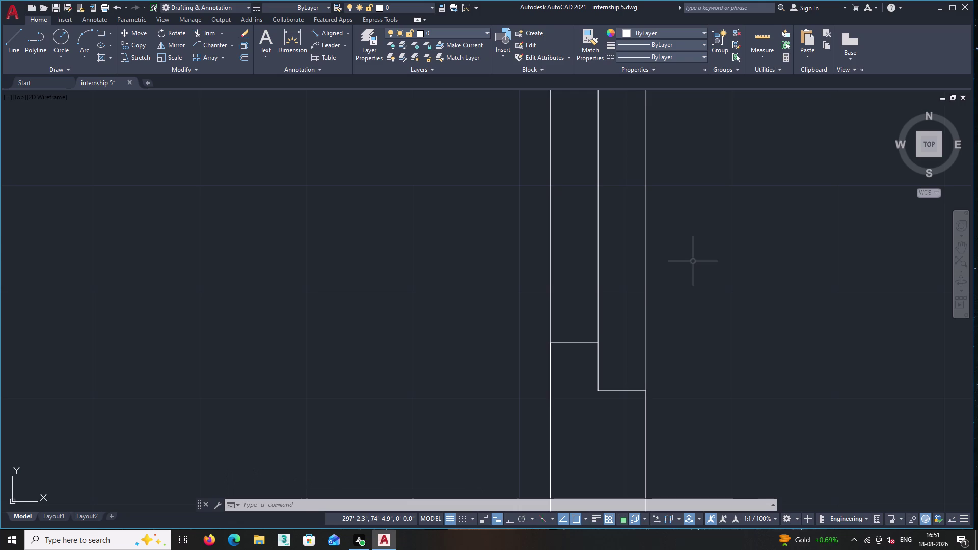
scroll(down, 3)
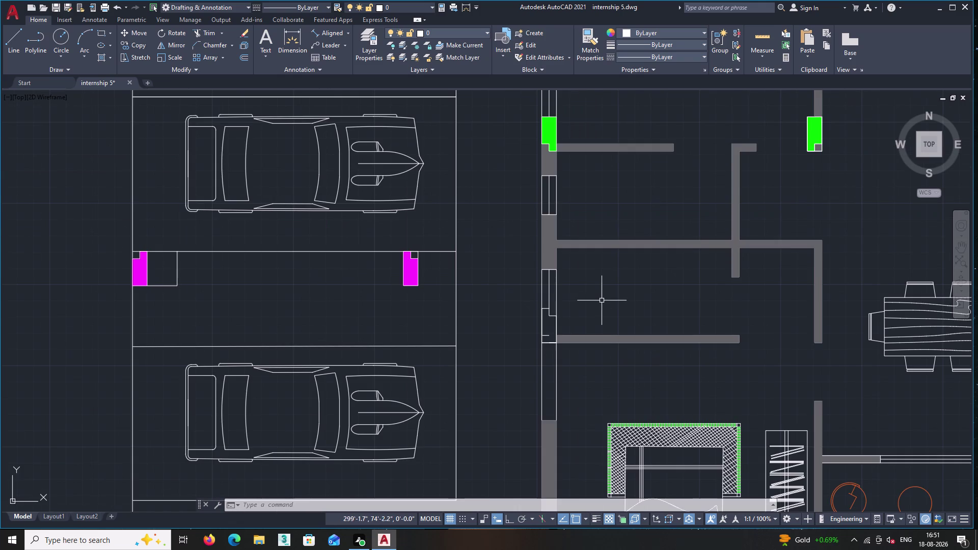
scroll(up, 3)
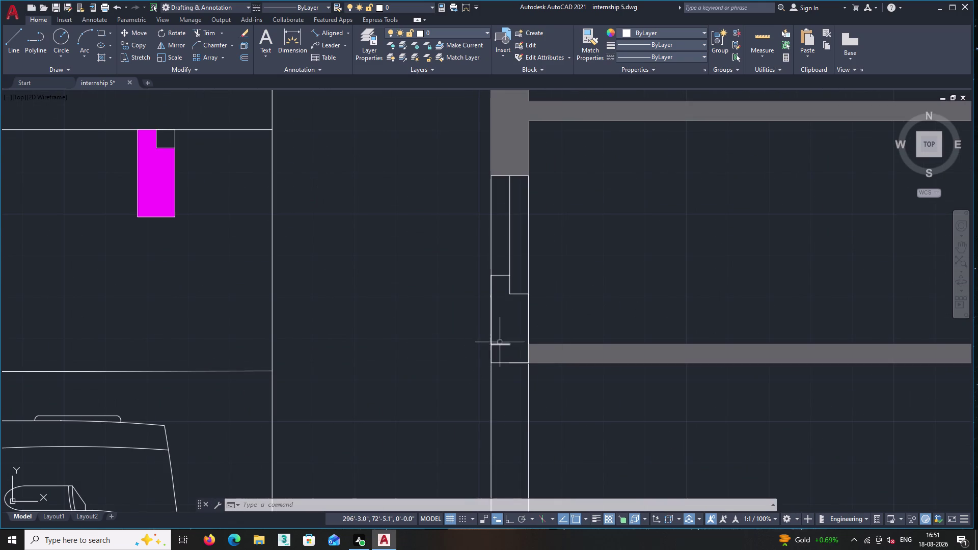
click(500, 345)
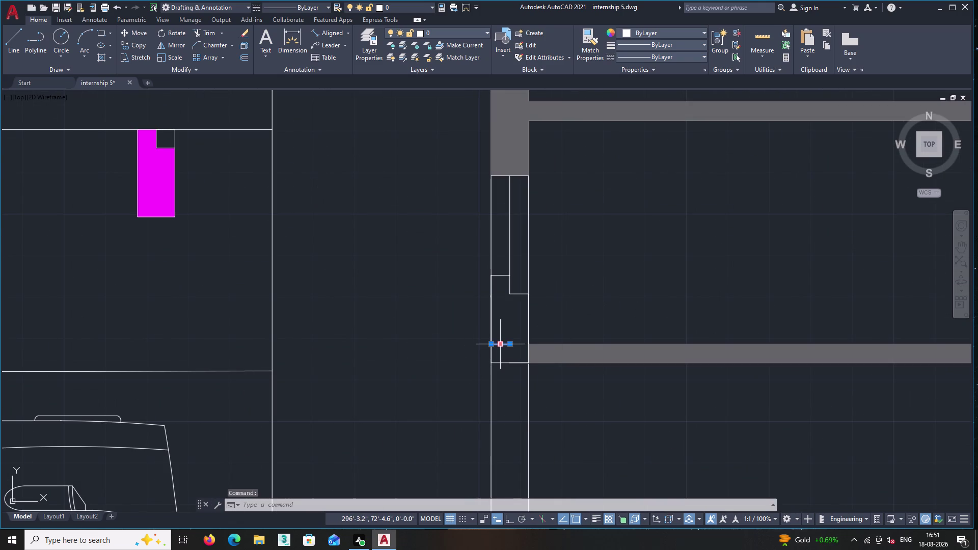
key(Delete)
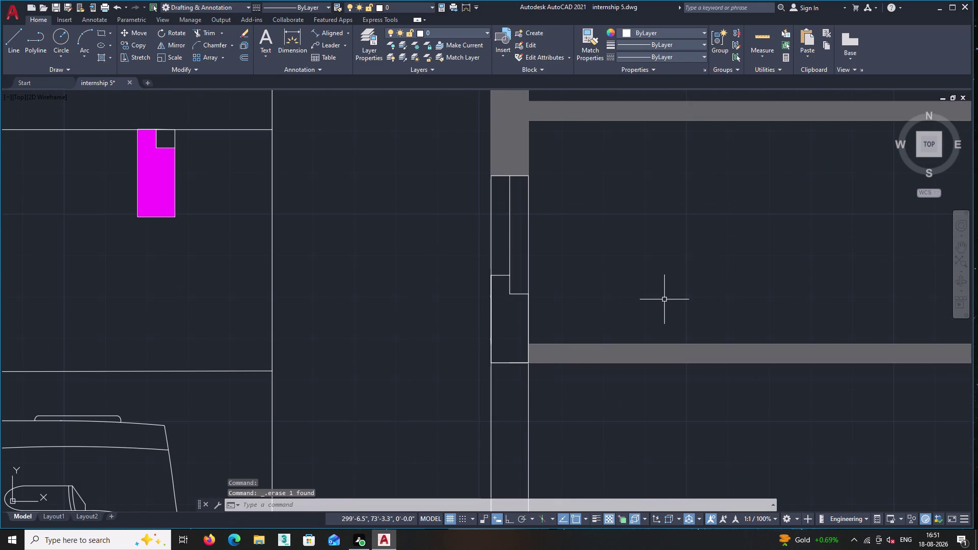
key(h)
key(Return)
click(493, 328)
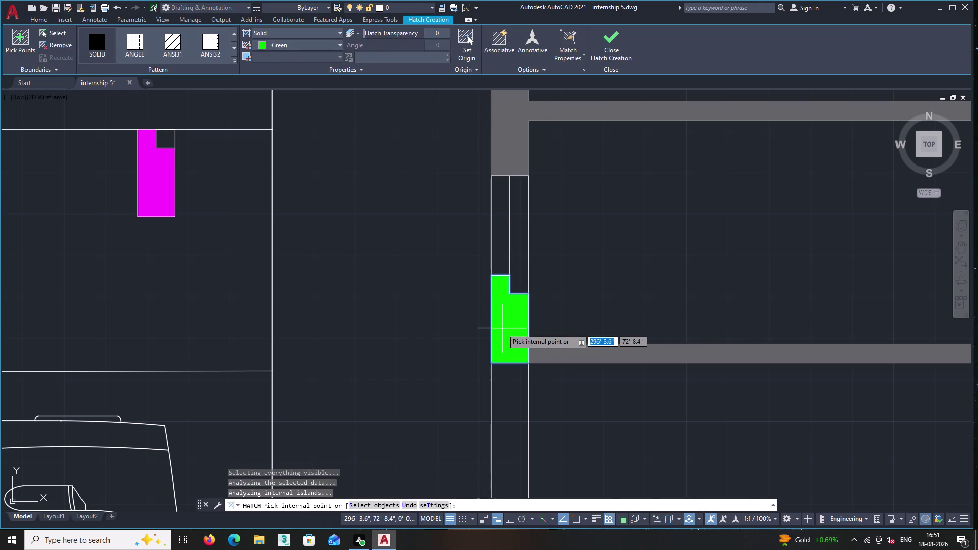
Close the green hatch creation, then start a line at the column and cancel it.
scroll(down, 3)
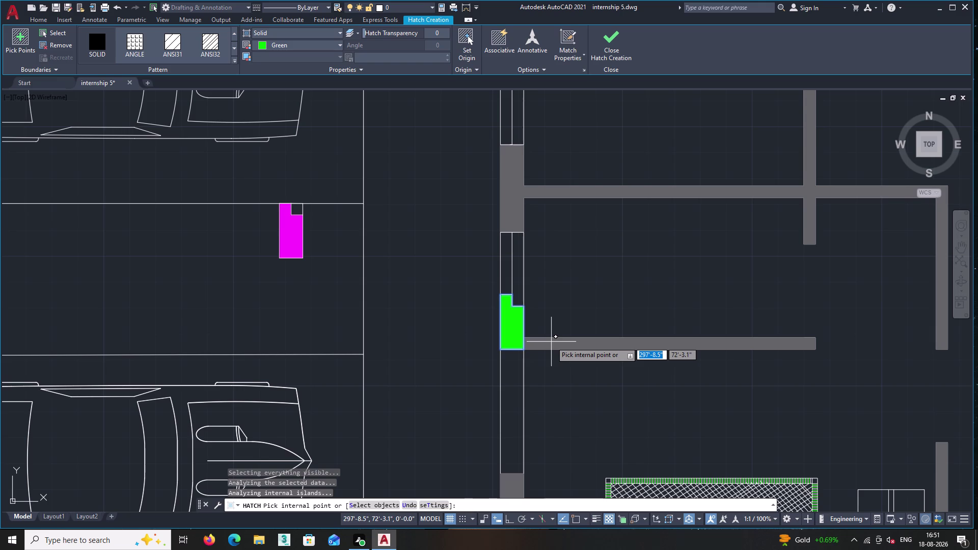
scroll(down, 3)
middle_drag(627, 251, 625, 277)
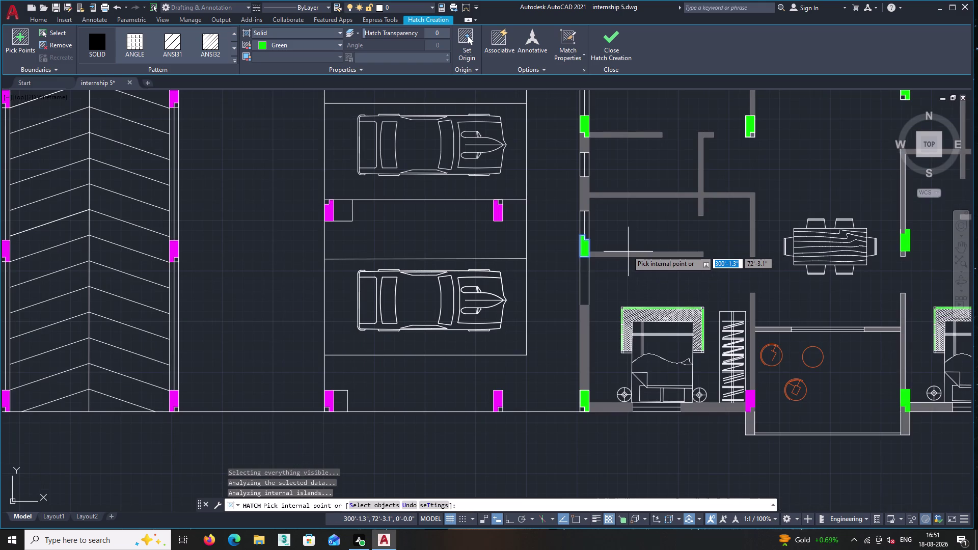
middle_drag(625, 277, 622, 316)
middle_drag(621, 328, 619, 350)
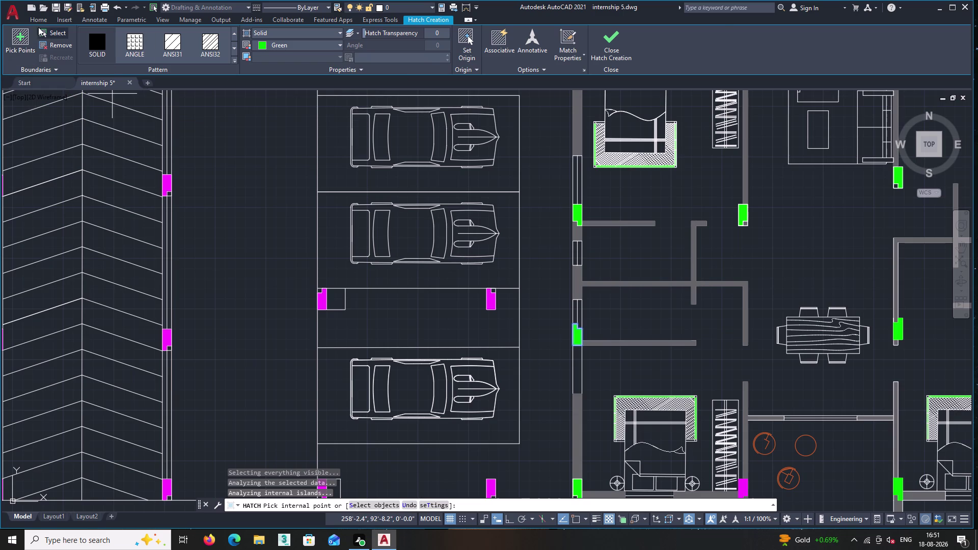
double_click(43, 18)
click(11, 41)
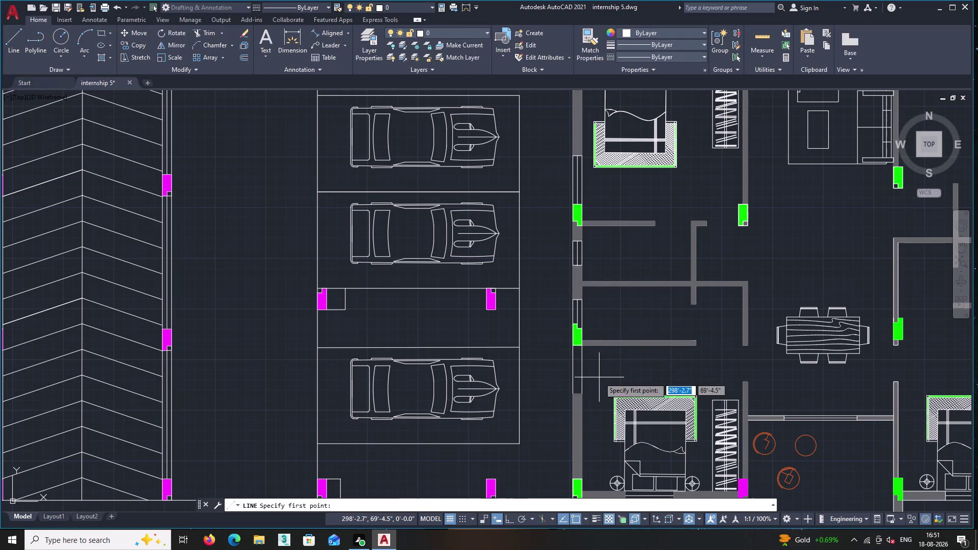
scroll(up, 3)
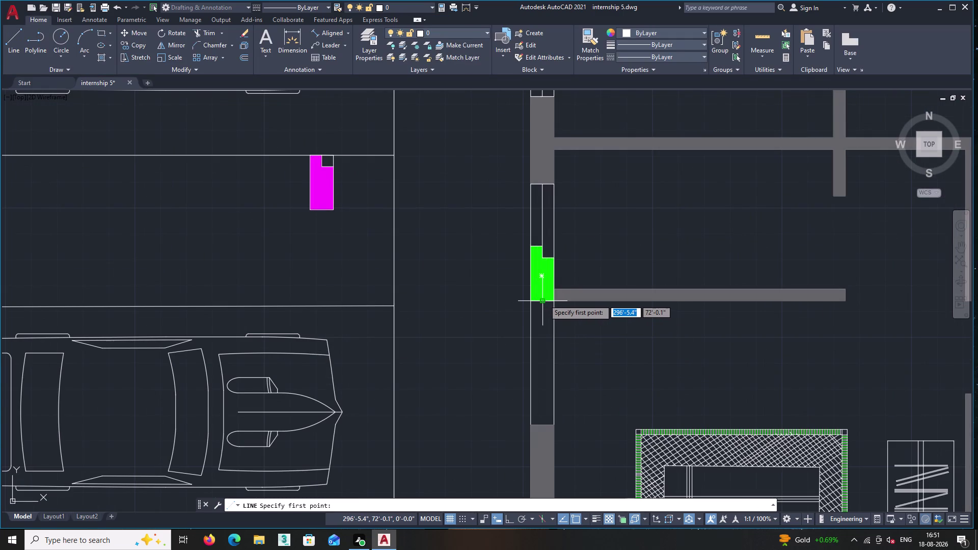
click(543, 300)
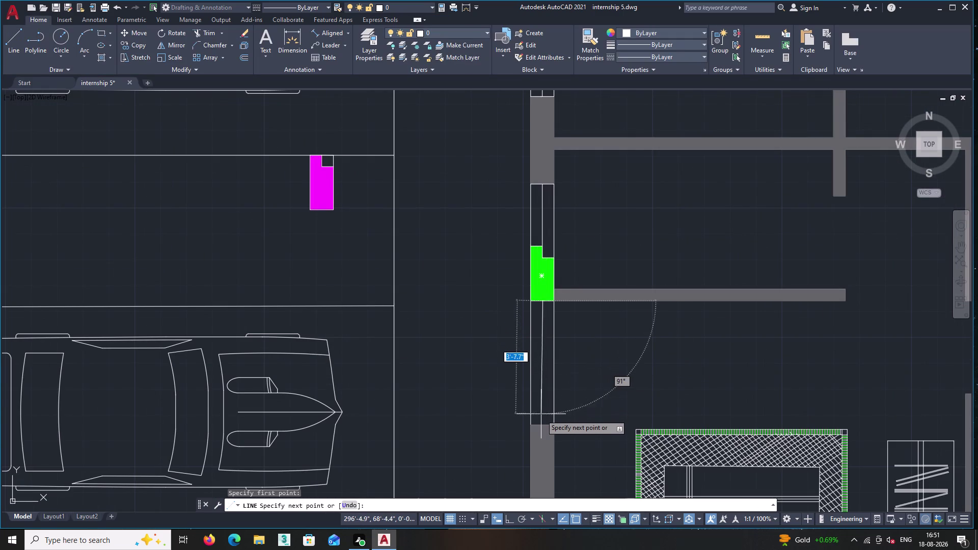
double_click(541, 424)
key(Return)
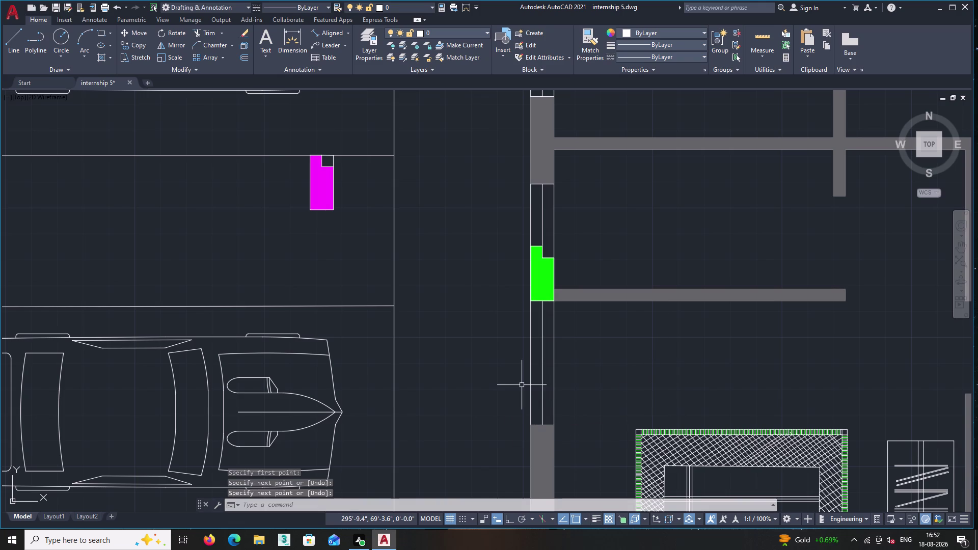
Pan and zoom across the apartment units toward the bedroom door.
middle_drag(519, 386, 492, 389)
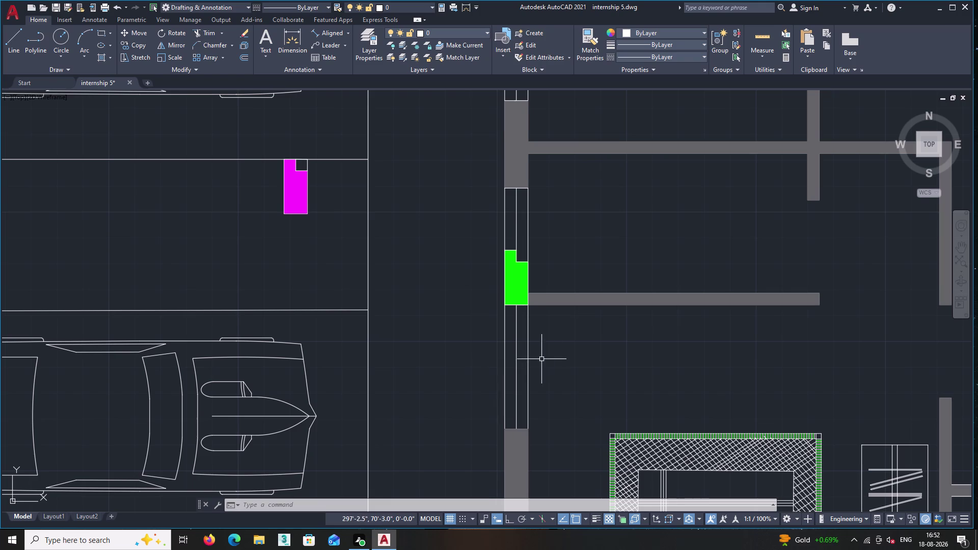
scroll(down, 3)
scroll(up, 3)
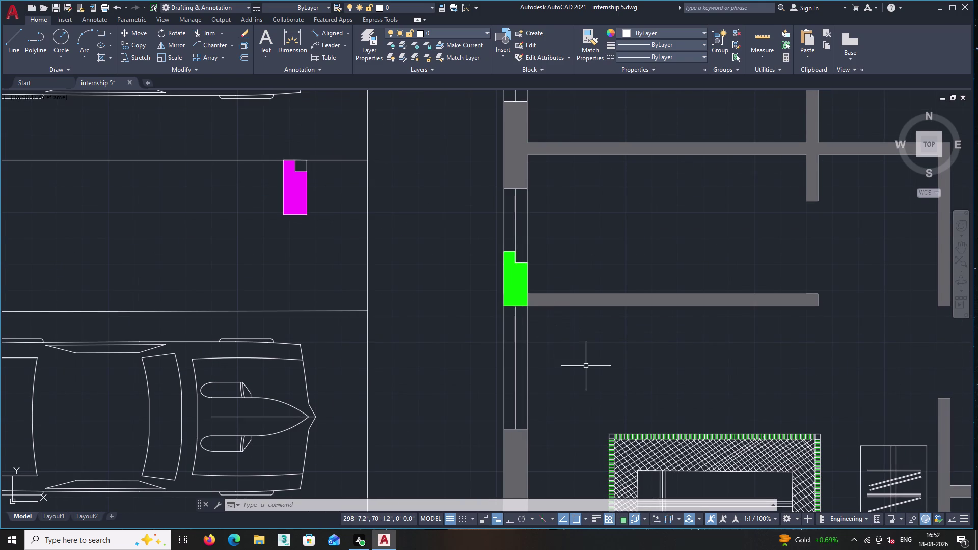
middle_drag(685, 379, 593, 386)
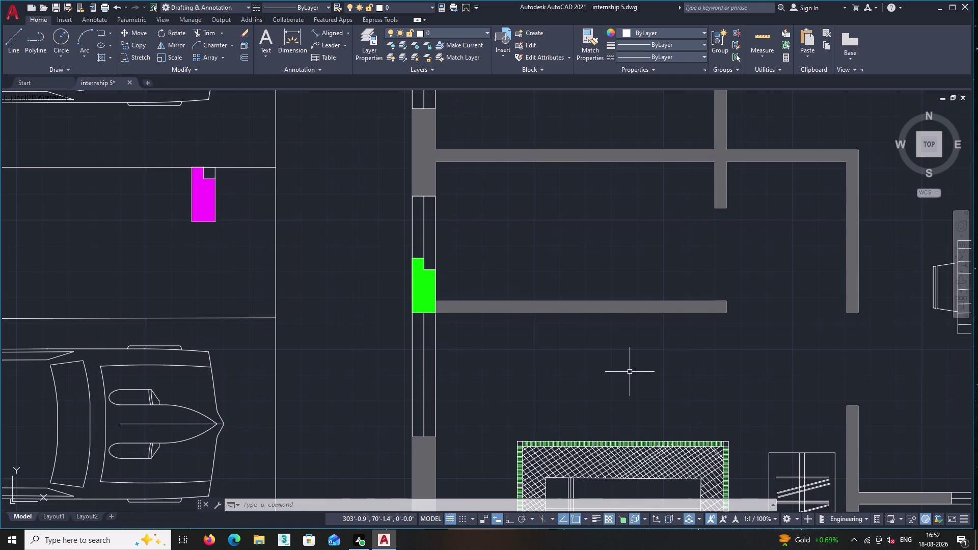
scroll(down, 3)
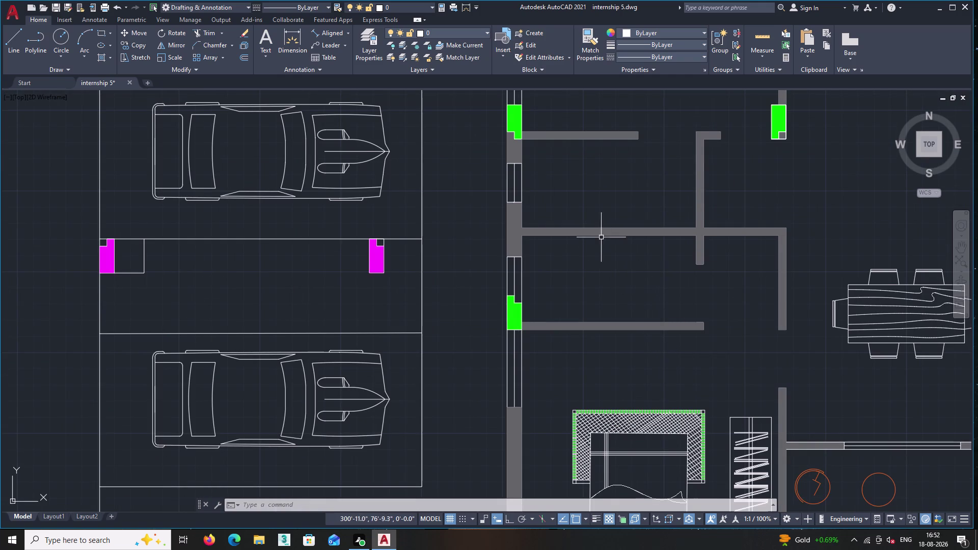
middle_drag(606, 239, 718, 413)
middle_drag(569, 277, 705, 514)
scroll(down, 3)
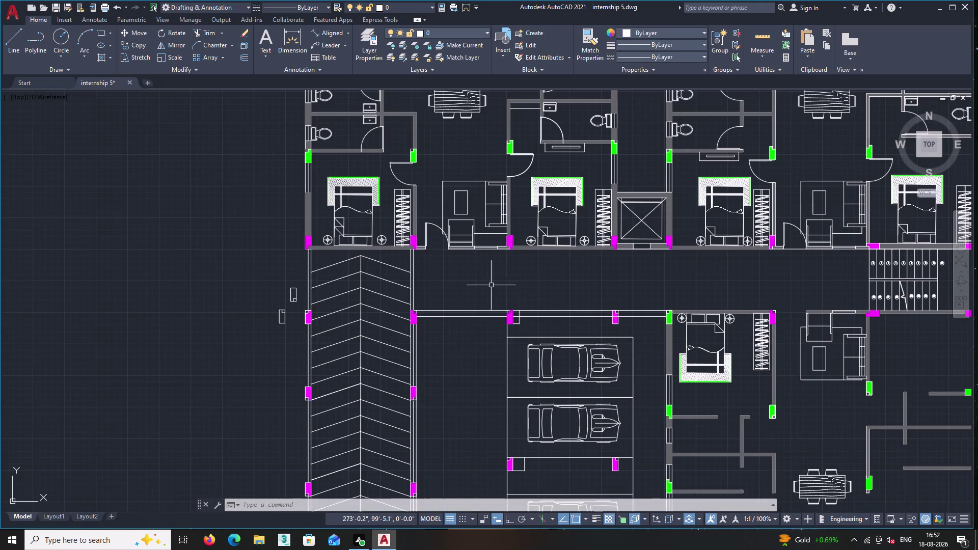
middle_drag(478, 287, 536, 389)
scroll(up, 3)
scroll(up, 3)
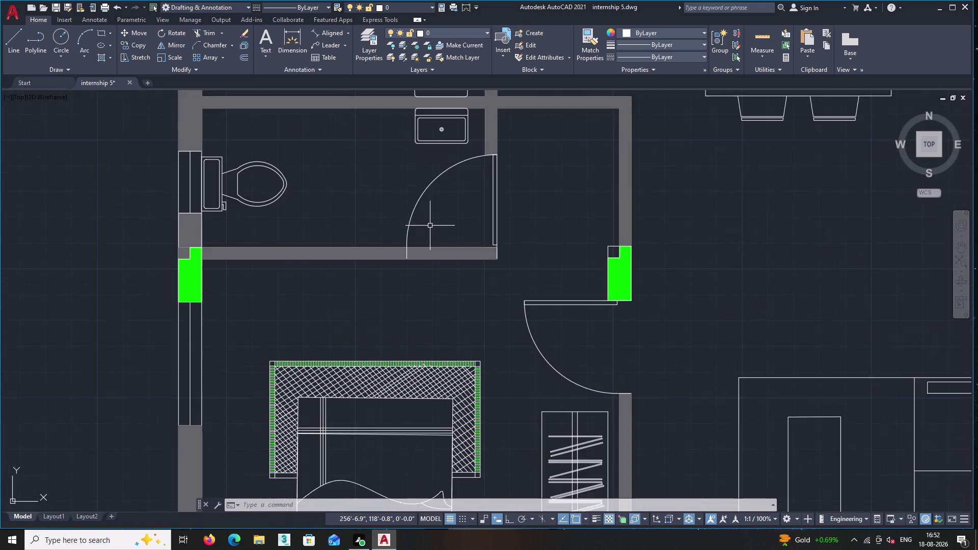
middle_drag(430, 226, 443, 292)
Copy the door swing from the column into the central unit beside the dining table.
click(605, 405)
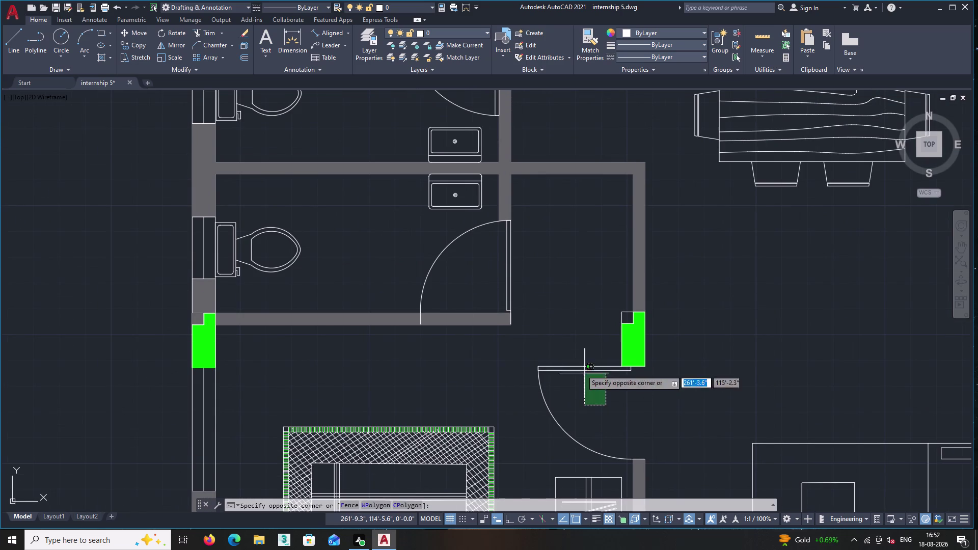
click(564, 351)
right_click(561, 343)
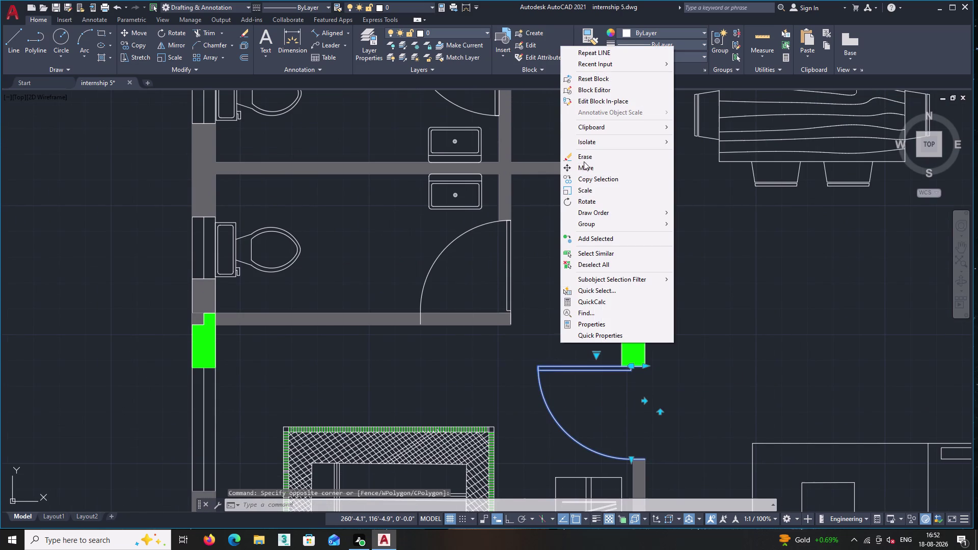
click(589, 177)
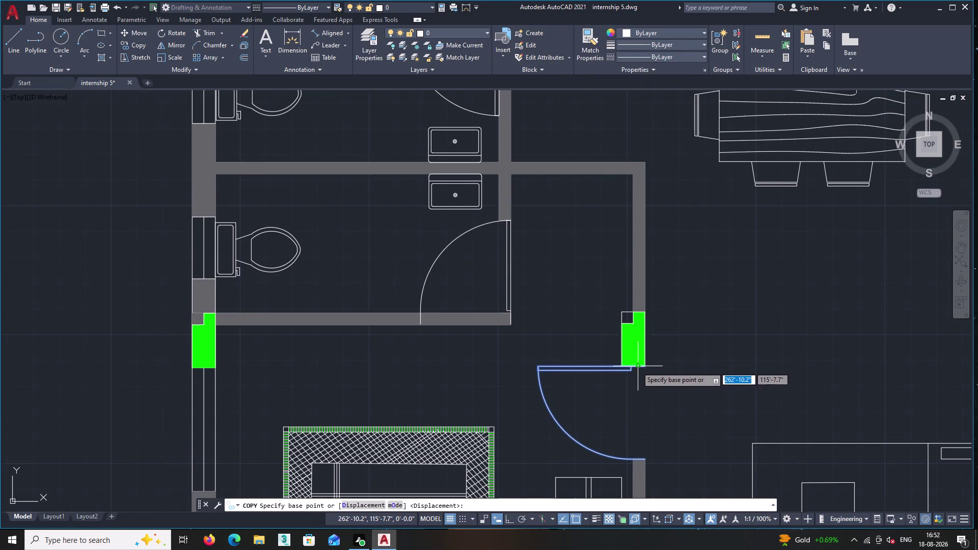
click(647, 366)
middle_drag(703, 419, 498, 208)
scroll(down, 3)
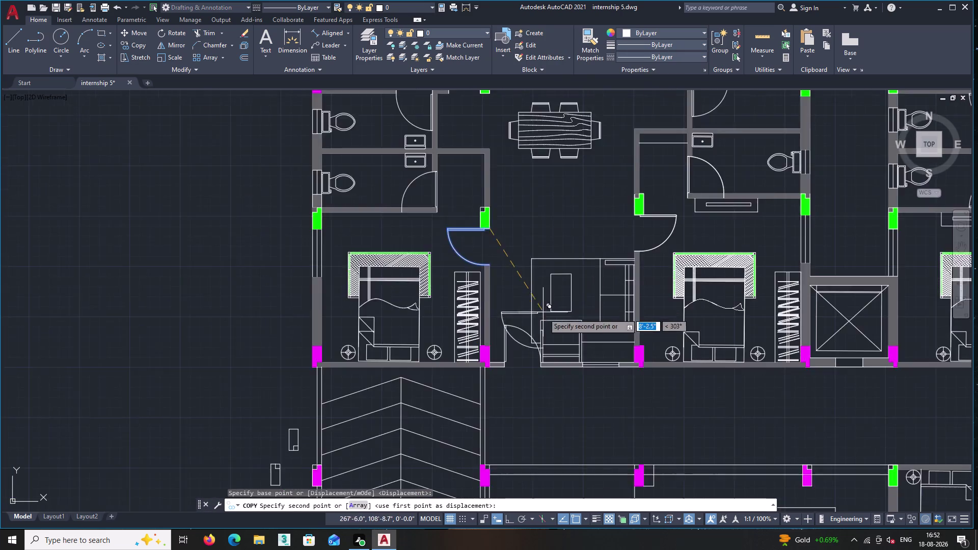
middle_drag(549, 322, 406, 94)
scroll(down, 3)
scroll(up, 3)
scroll(up, 3)
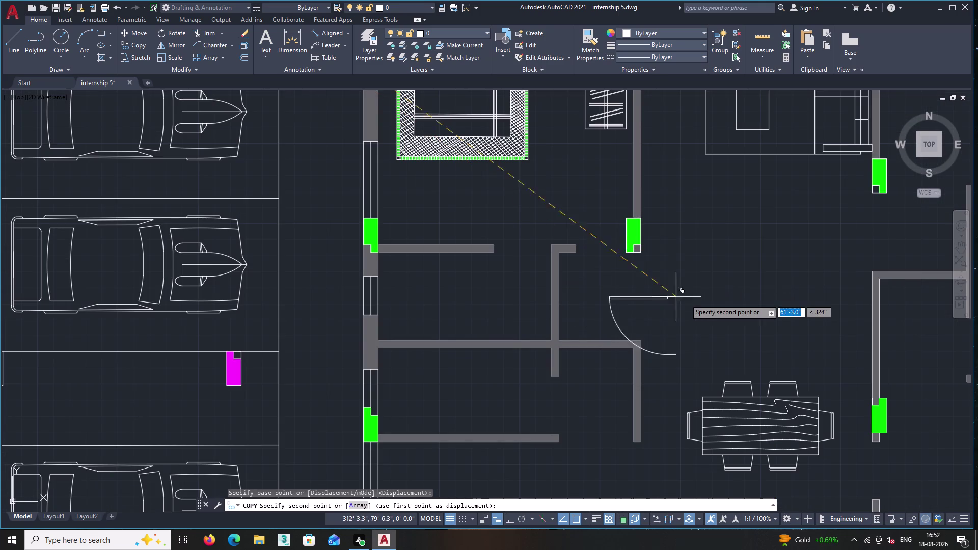
click(733, 280)
key(Escape)
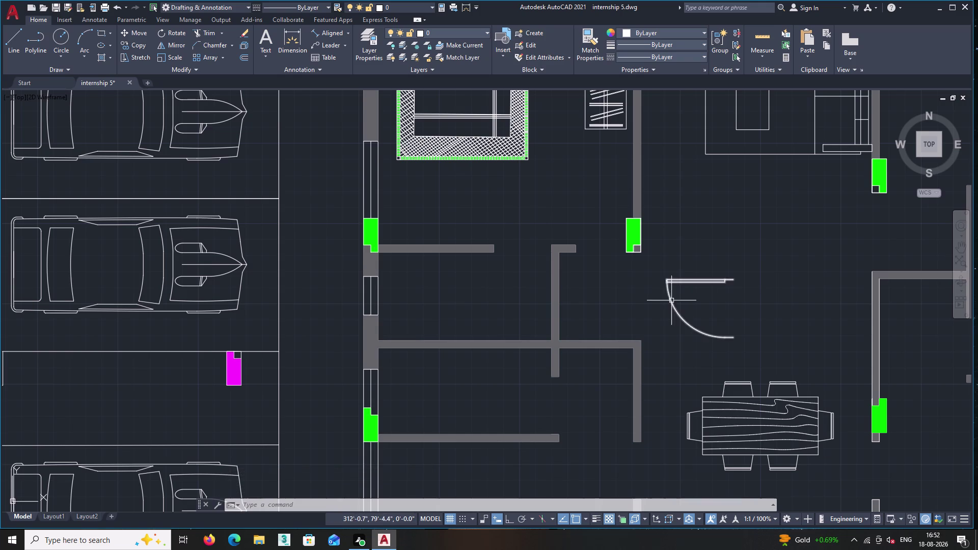
scroll(down, 3)
scroll(down, 3)
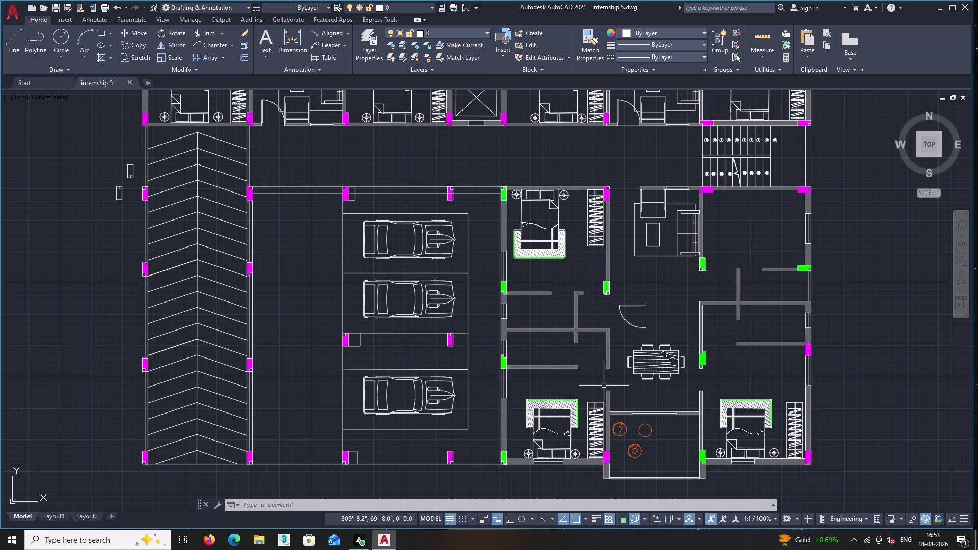
middle_drag(600, 383, 561, 361)
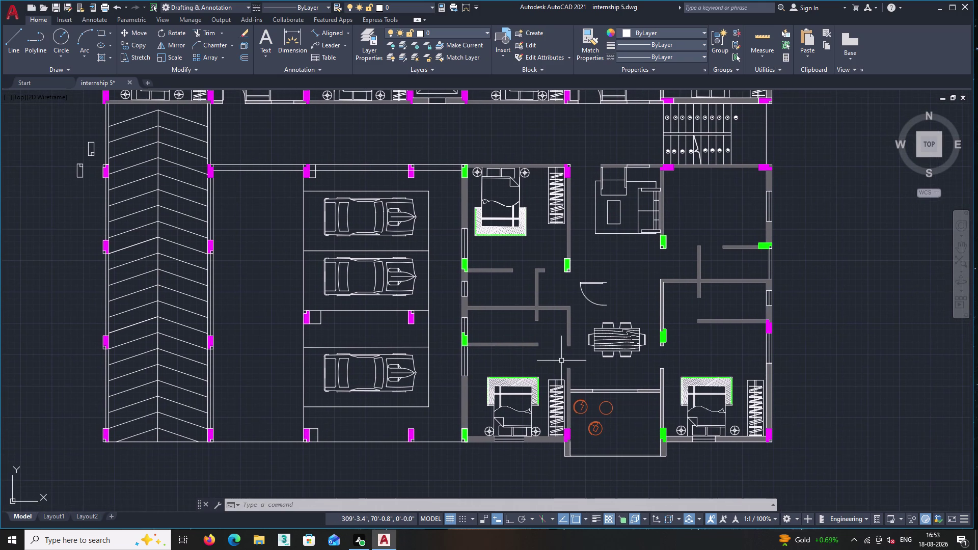
scroll(up, 3)
scroll(up, 3)
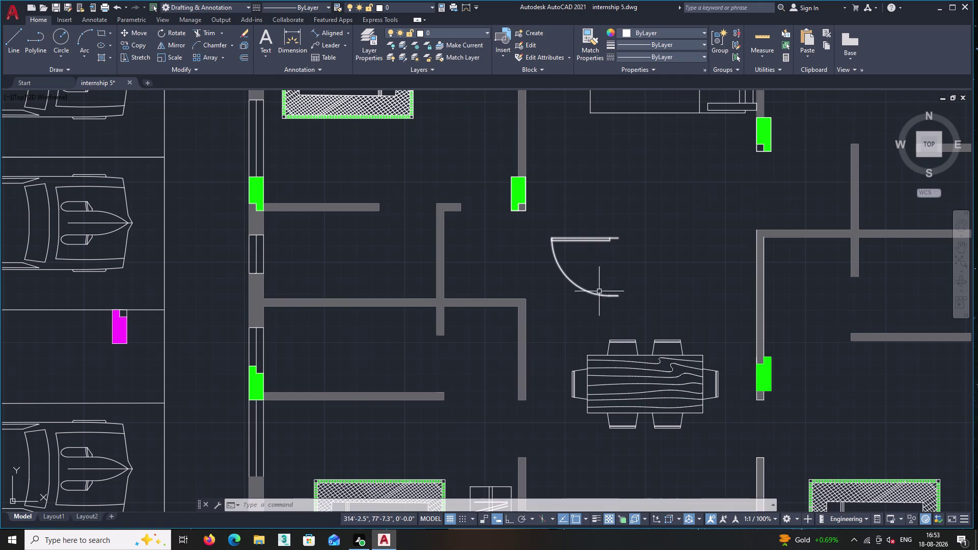
Copy the placed door again to the wall corner in the central unit.
click(614, 253)
click(574, 196)
right_click(573, 196)
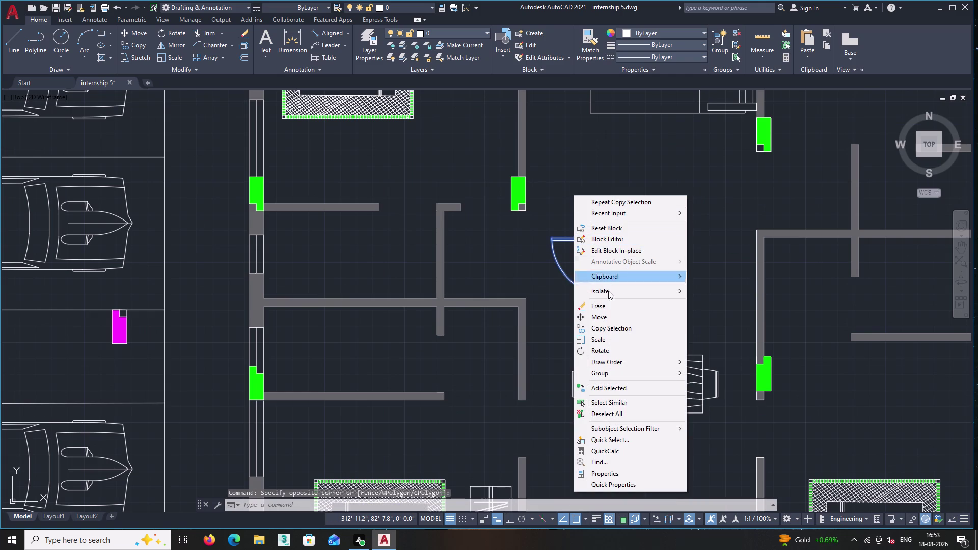
click(608, 326)
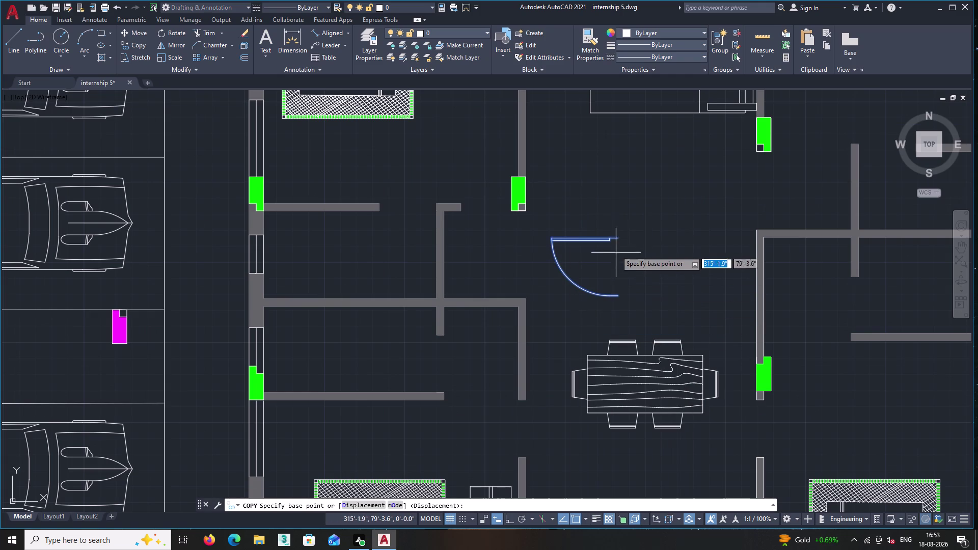
click(616, 238)
middle_drag(494, 357, 524, 287)
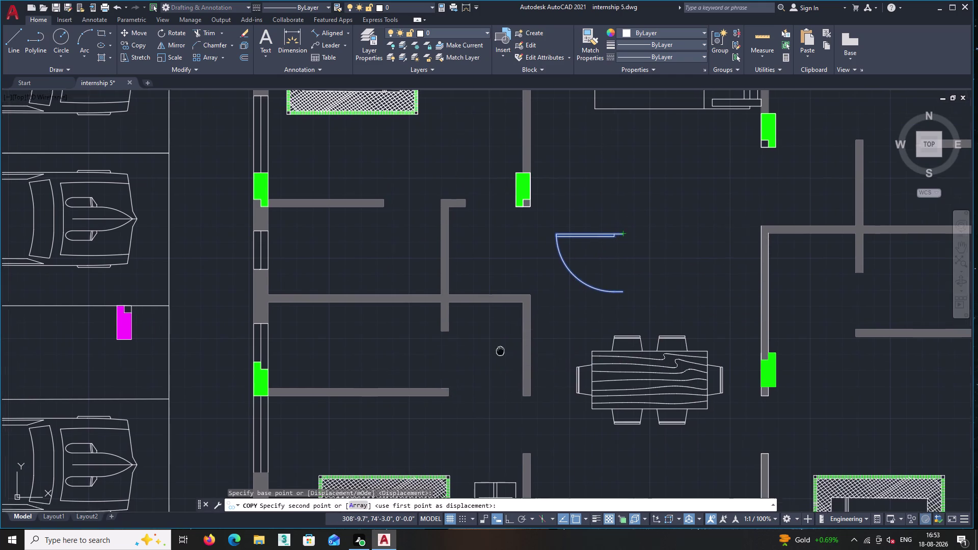
middle_drag(524, 287, 531, 270)
scroll(up, 3)
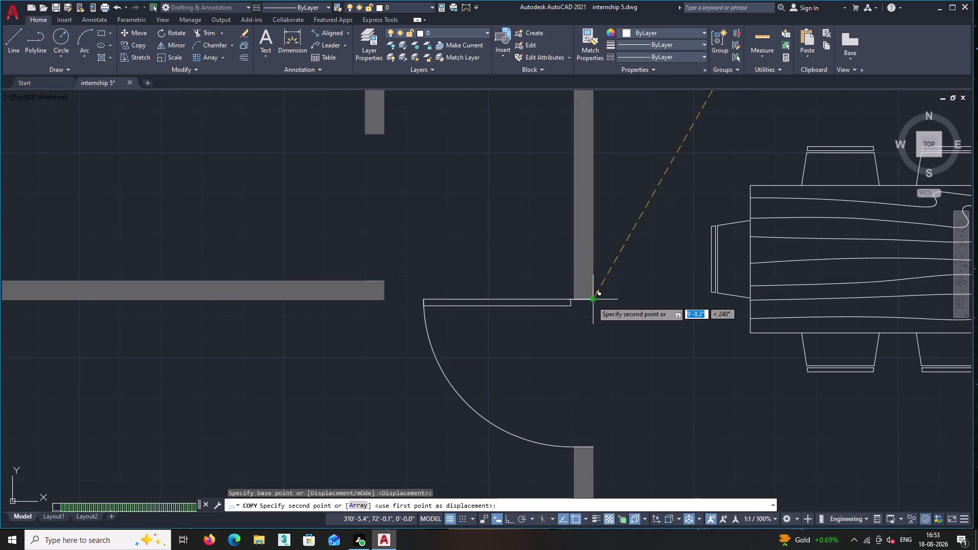
click(591, 301)
scroll(down, 3)
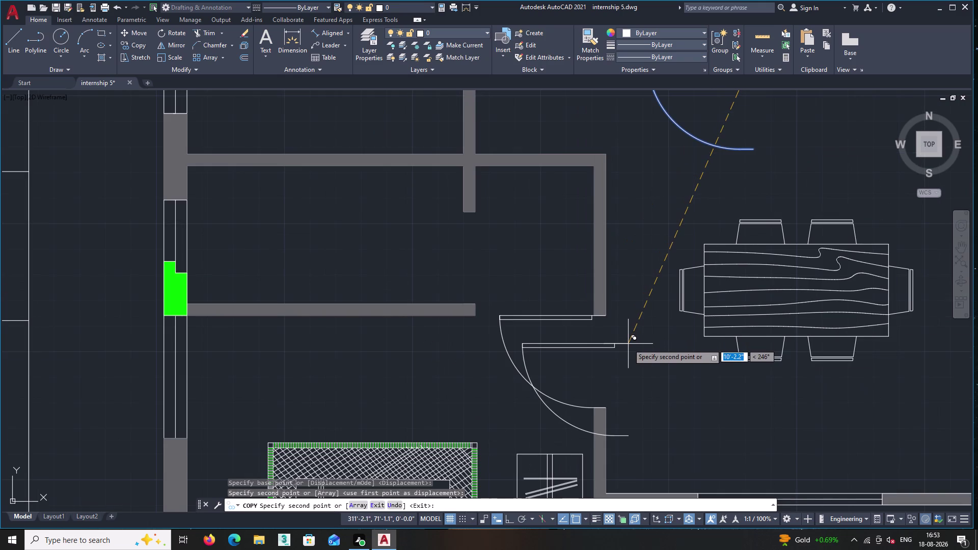
scroll(down, 3)
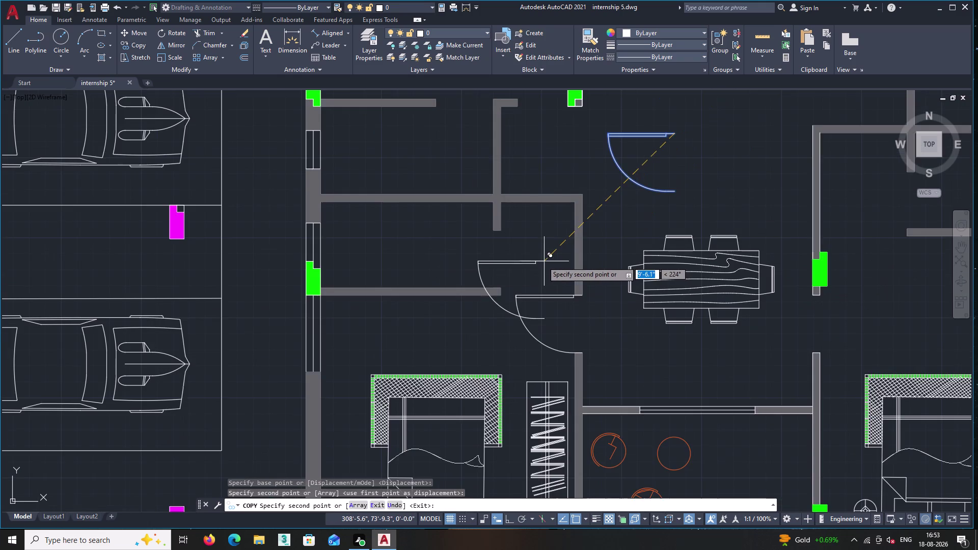
middle_drag(530, 266, 486, 313)
scroll(down, 3)
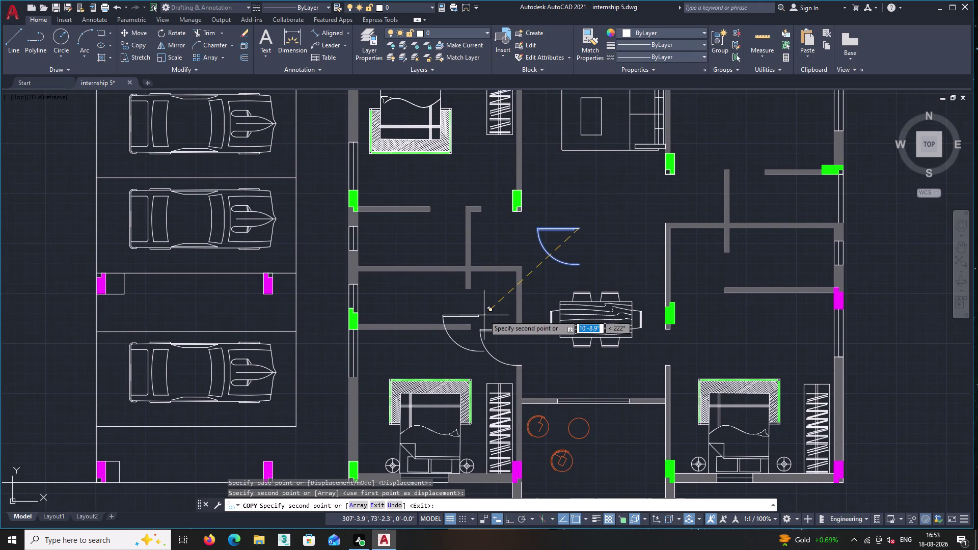
scroll(down, 3)
key(Escape)
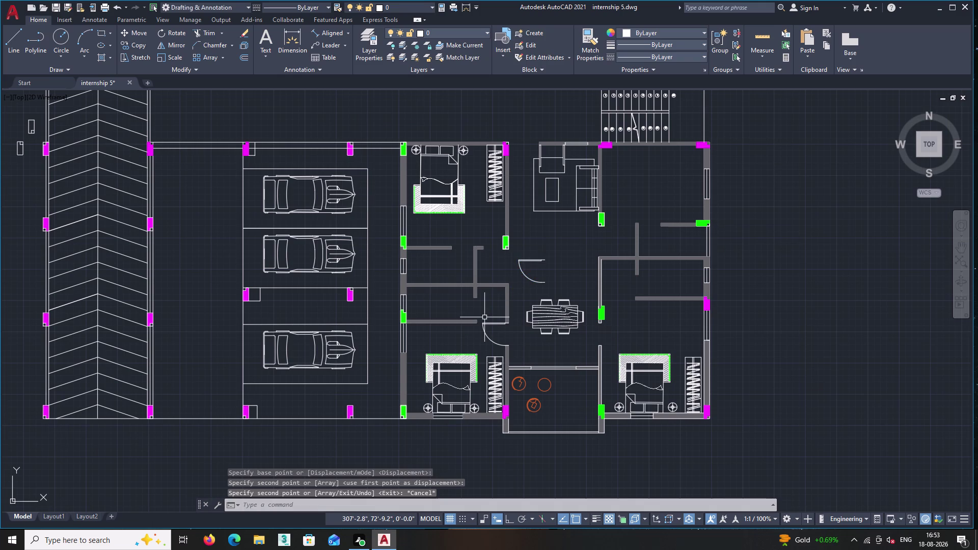
scroll(up, 3)
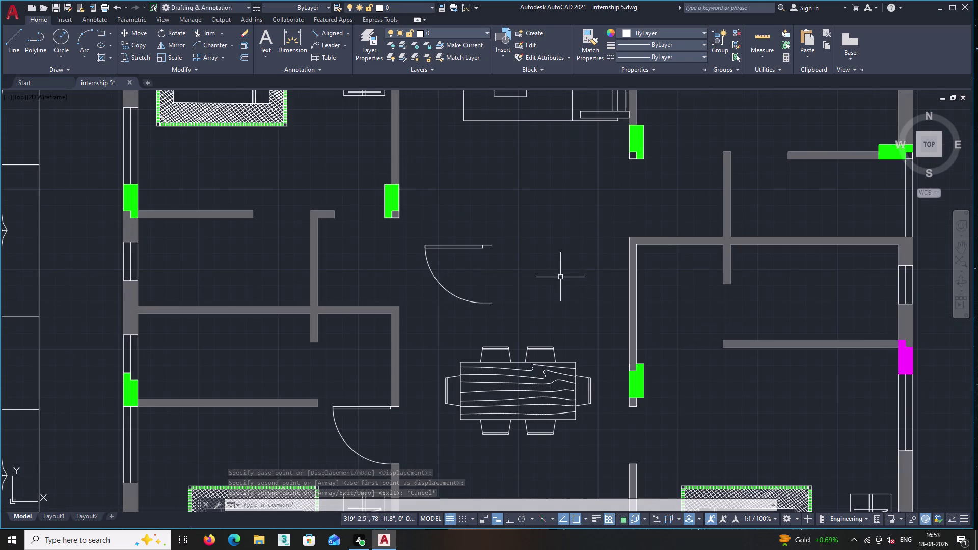
Flip the door block with its grips so the leaf lies at the bottom, swinging up-left.
middle_drag(508, 290, 508, 295)
click(486, 272)
click(468, 236)
scroll(up, 3)
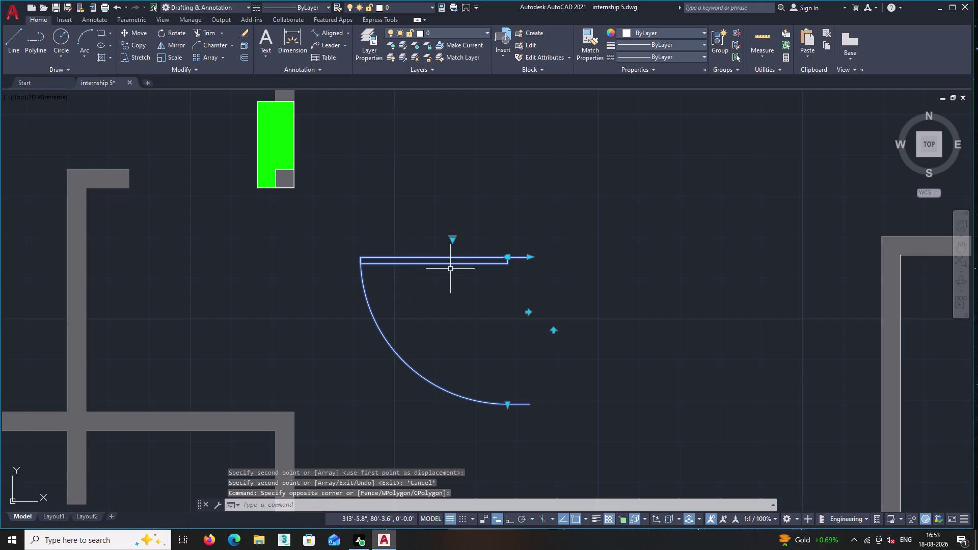
click(527, 313)
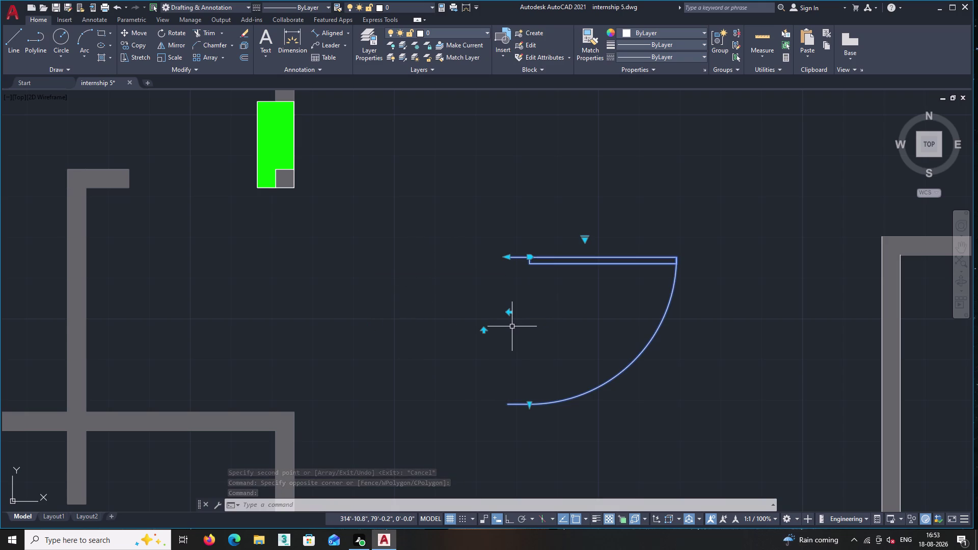
click(484, 332)
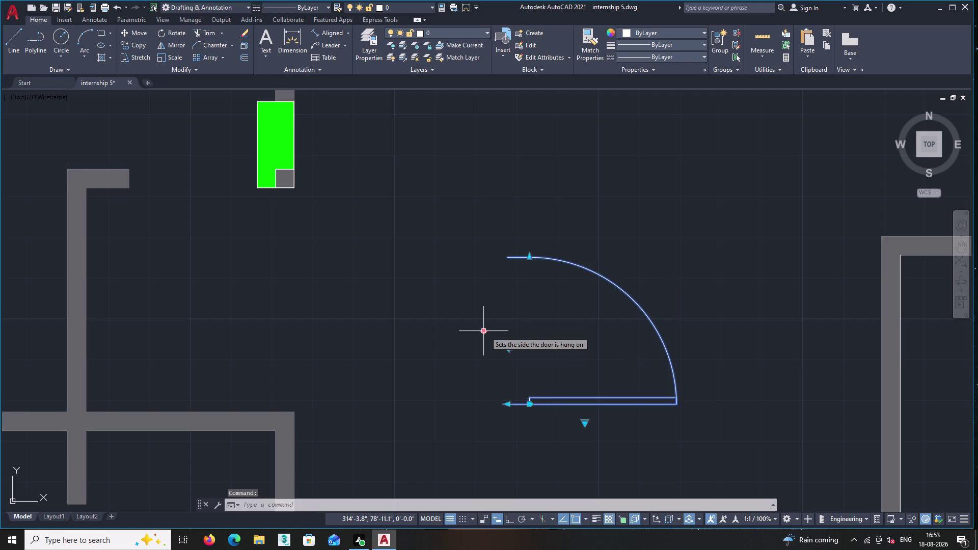
click(509, 351)
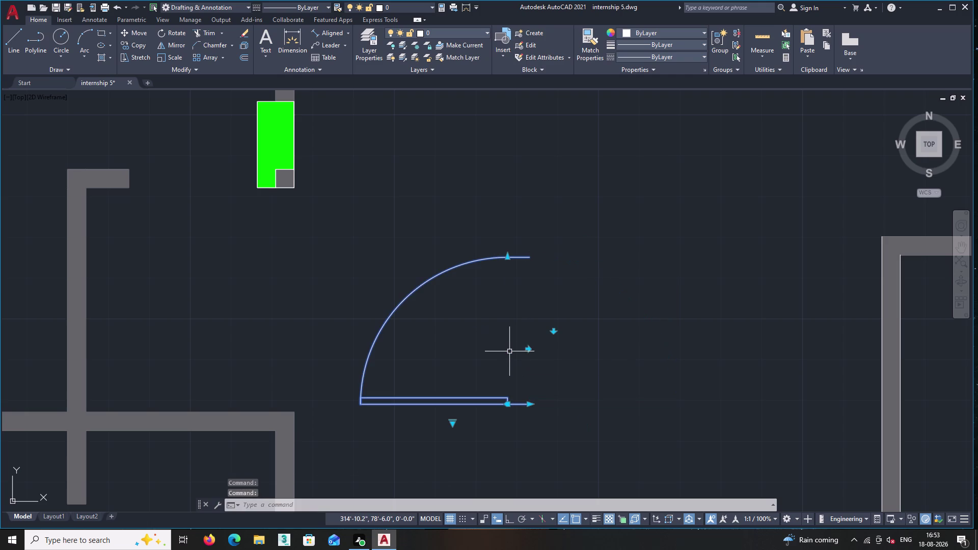
key(Escape)
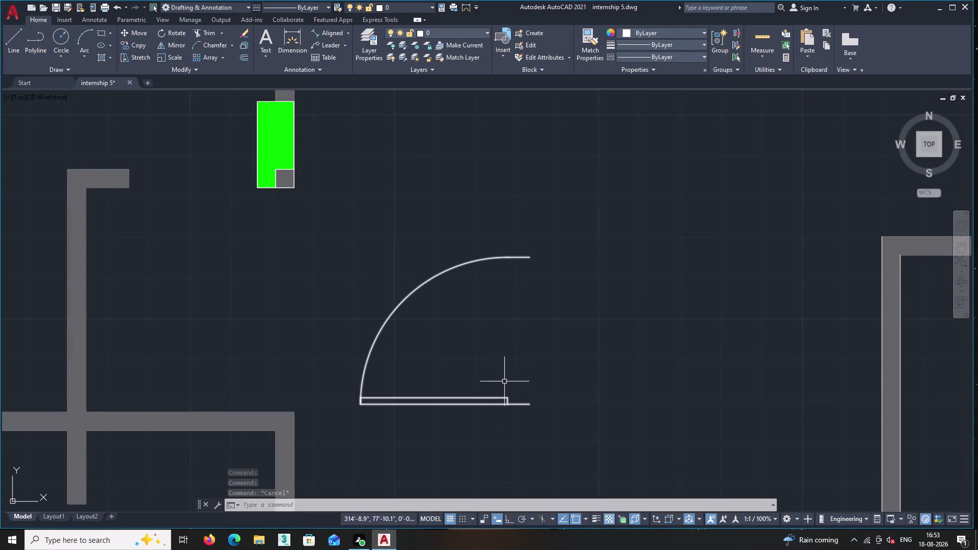
Zoom out and pan to centre the view on the apartment unit.
scroll(down, 3)
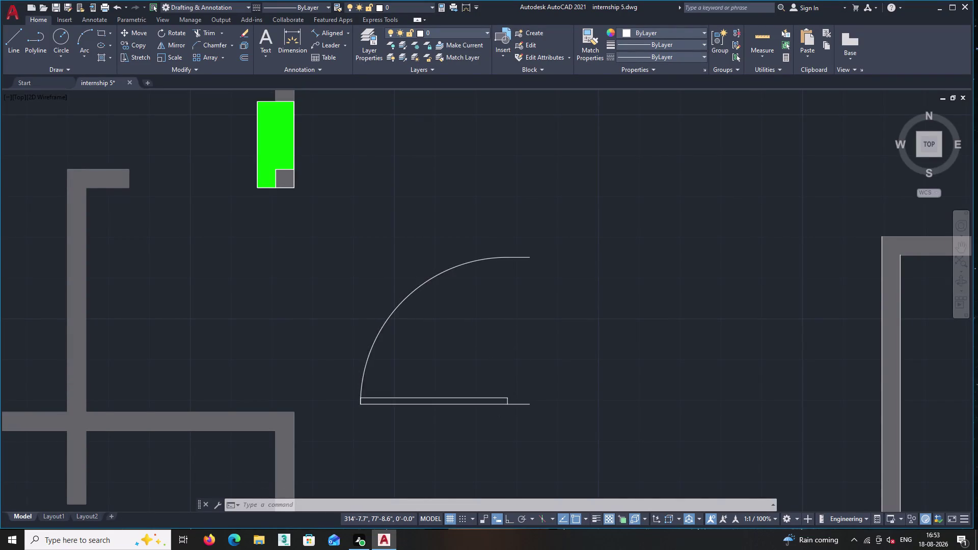
scroll(down, 3)
scroll(down, 3)
middle_drag(478, 391, 521, 378)
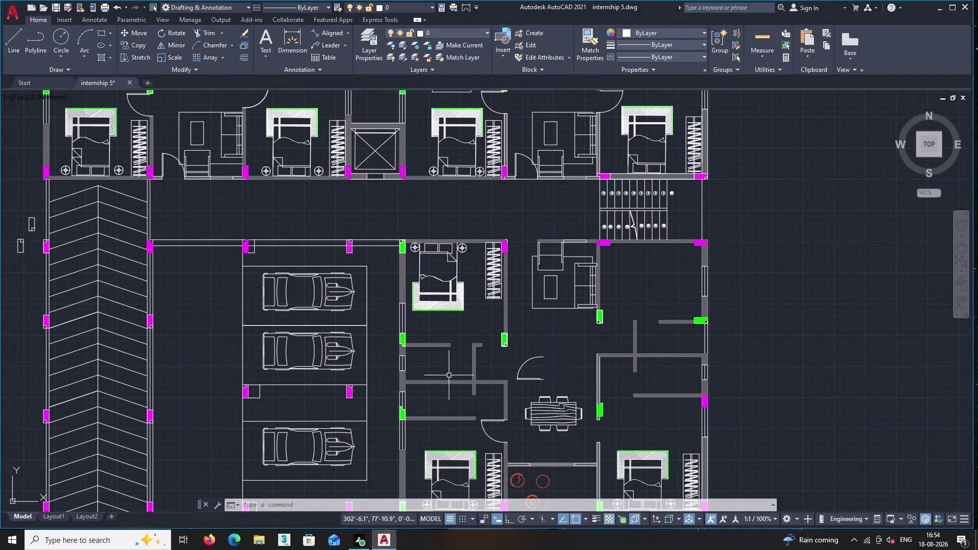
middle_drag(502, 370, 521, 354)
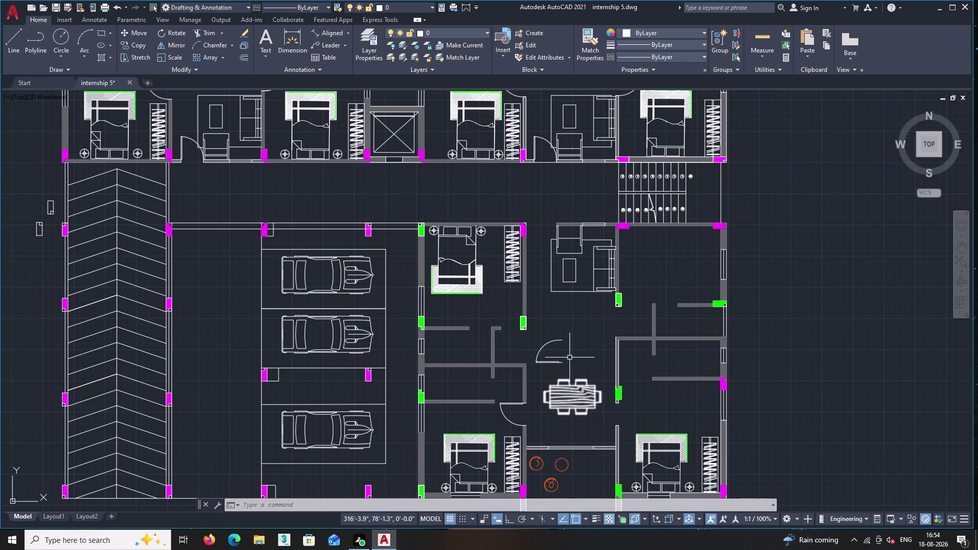
scroll(up, 3)
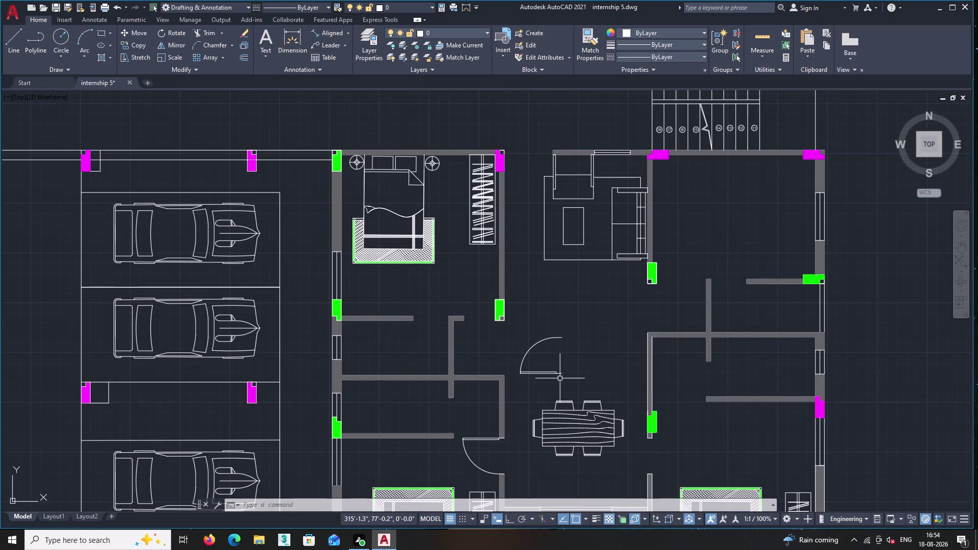
Rotate the dining-table door 90° with Ortho on so its leaf stands upright, swinging right.
click(559, 375)
right_click(555, 356)
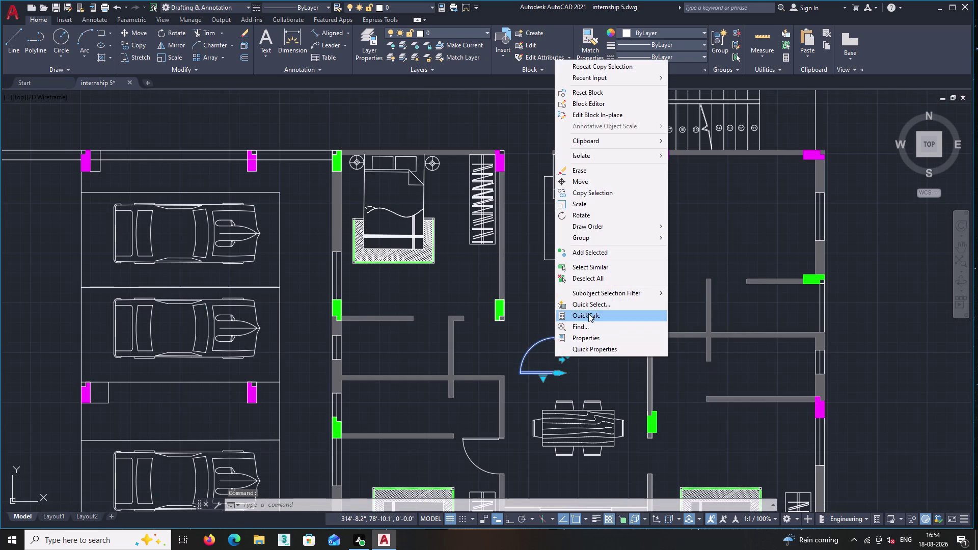
click(590, 216)
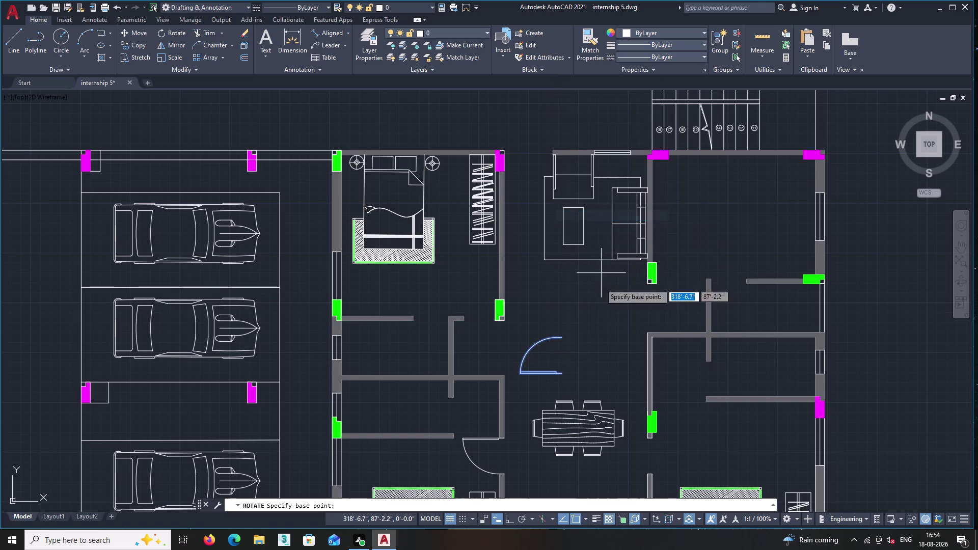
click(562, 337)
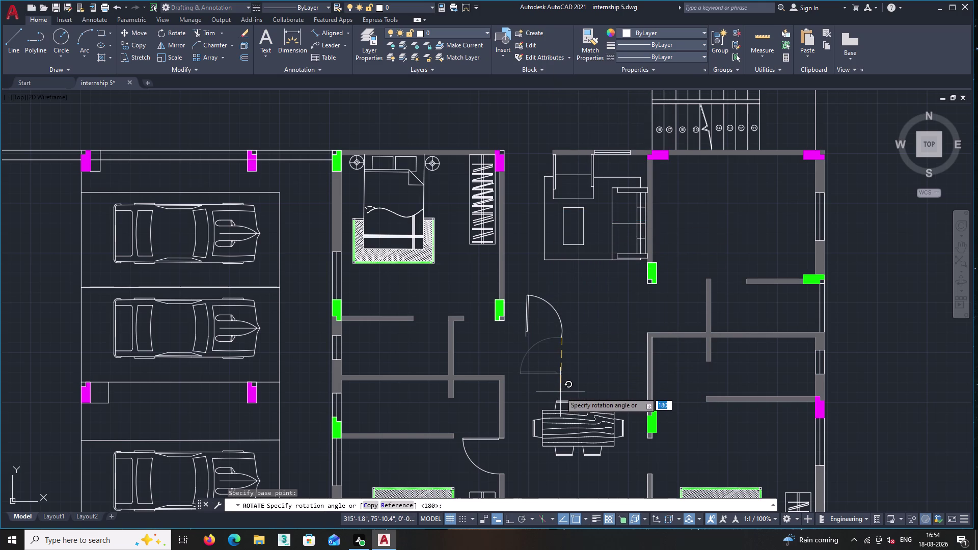
key(F8)
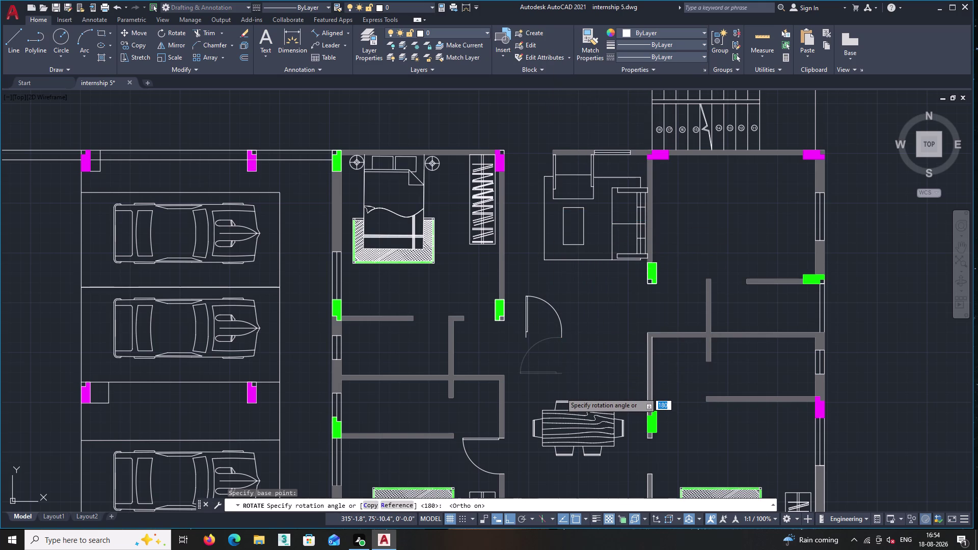
click(540, 382)
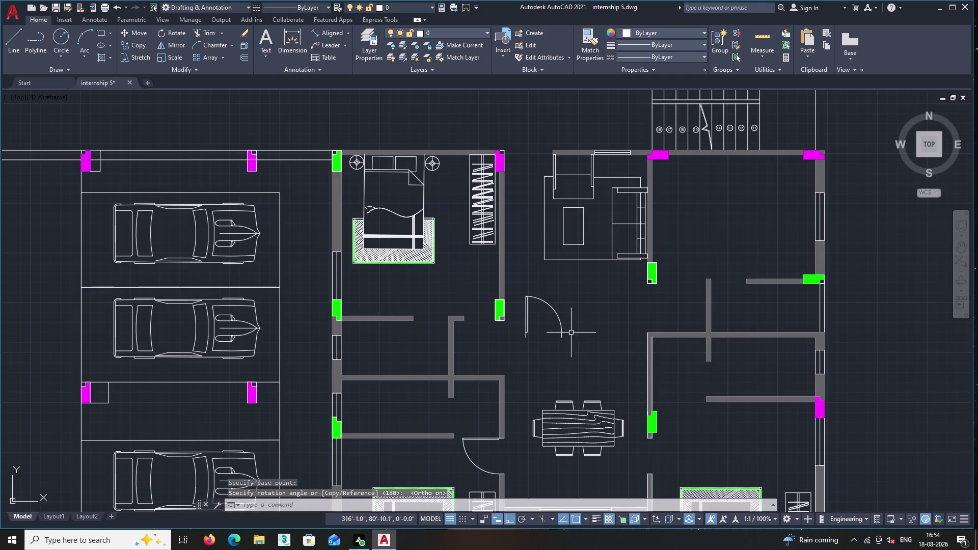
scroll(up, 3)
middle_drag(546, 326, 545, 335)
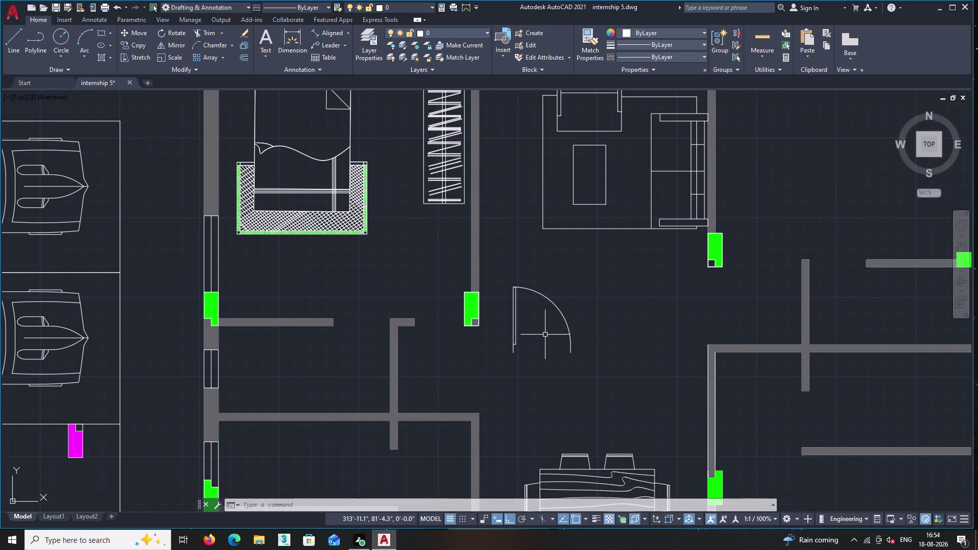
Window-select the upright door and flip it to swing leftward.
click(559, 333)
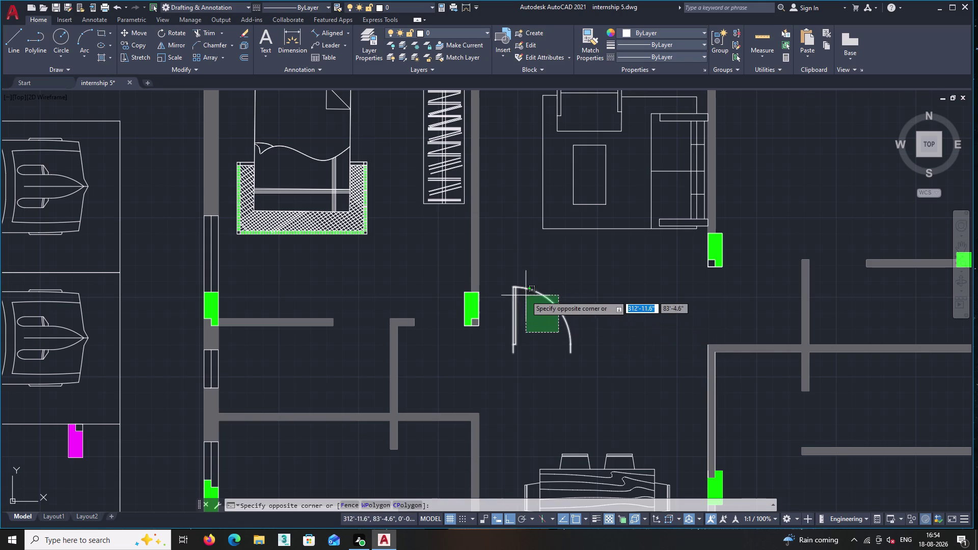
click(520, 284)
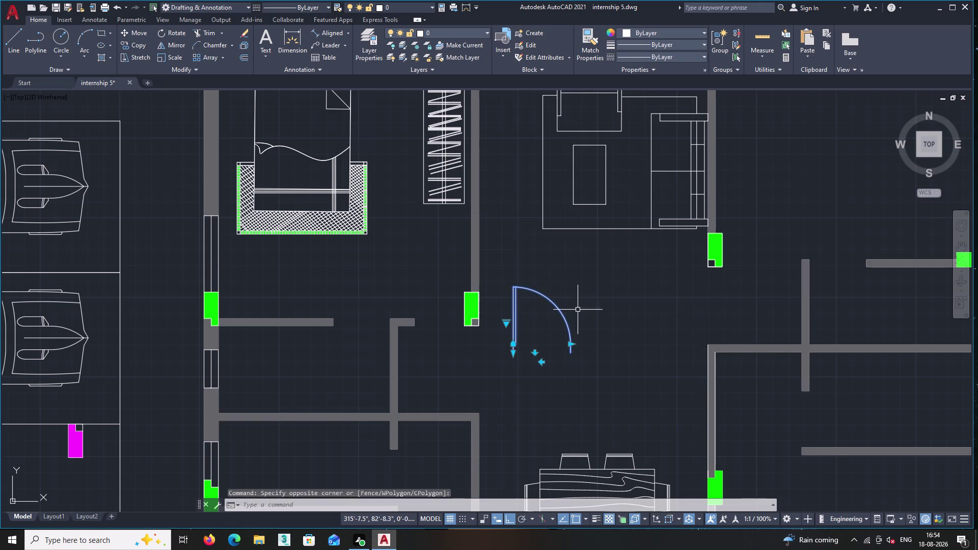
click(541, 365)
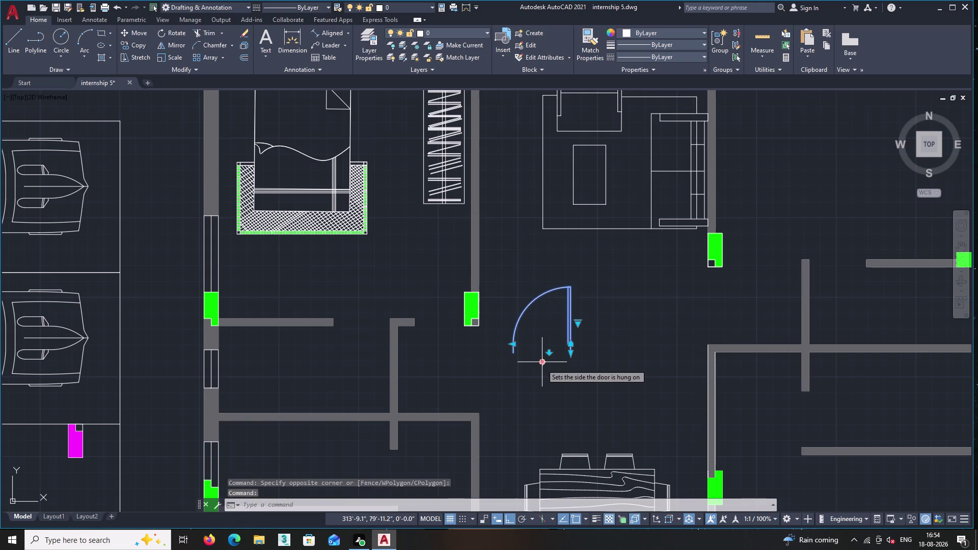
right_click(544, 341)
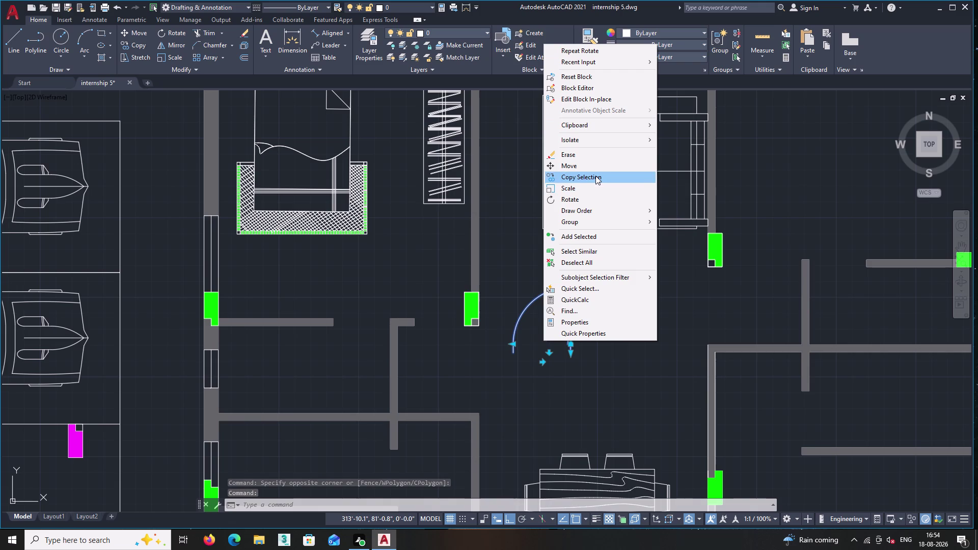
double_click(595, 176)
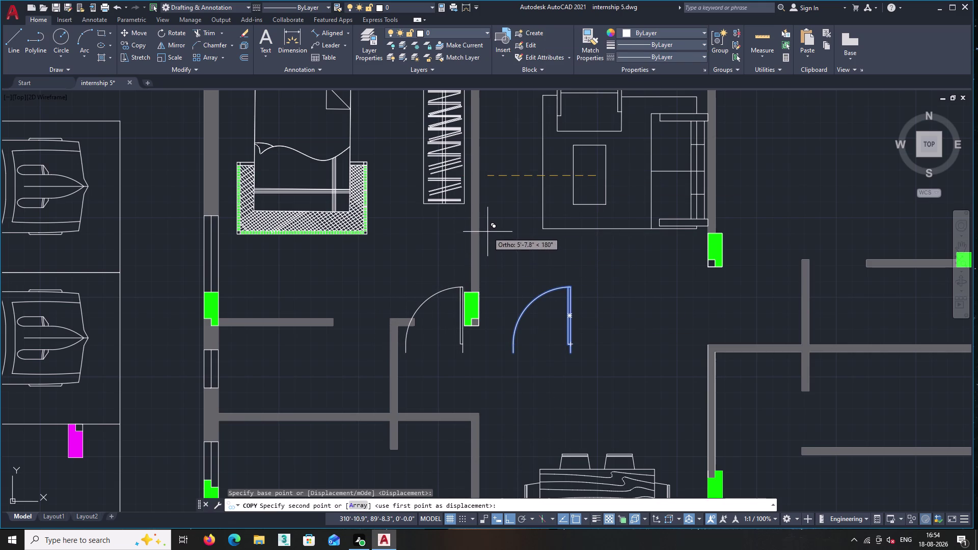
key(Escape)
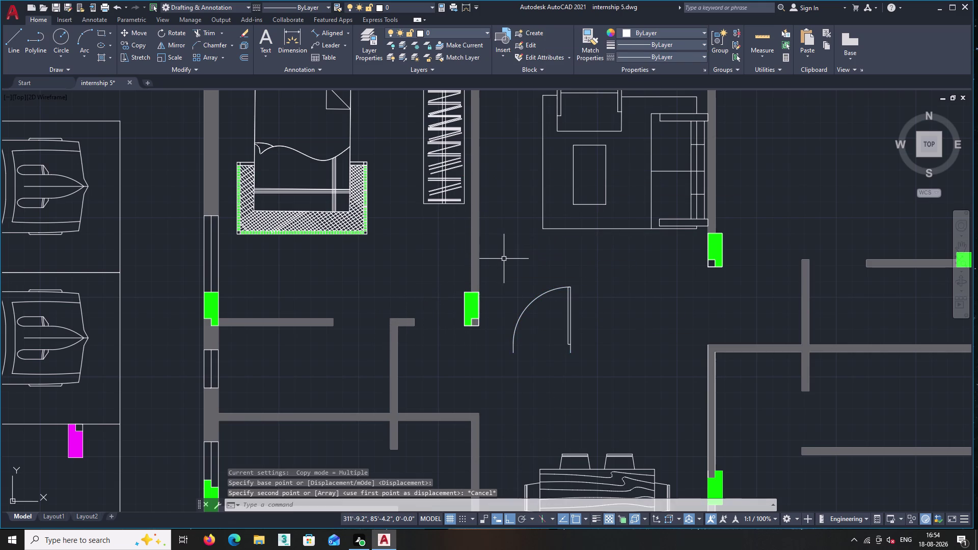
Copy the door from its corner to the green column's corner, with Ortho off.
click(610, 359)
click(539, 287)
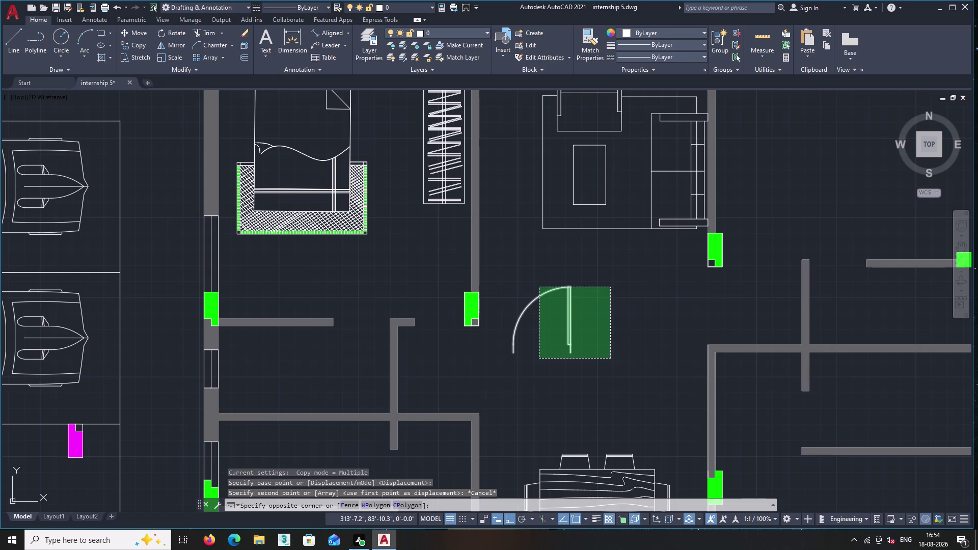
right_click(590, 305)
click(652, 145)
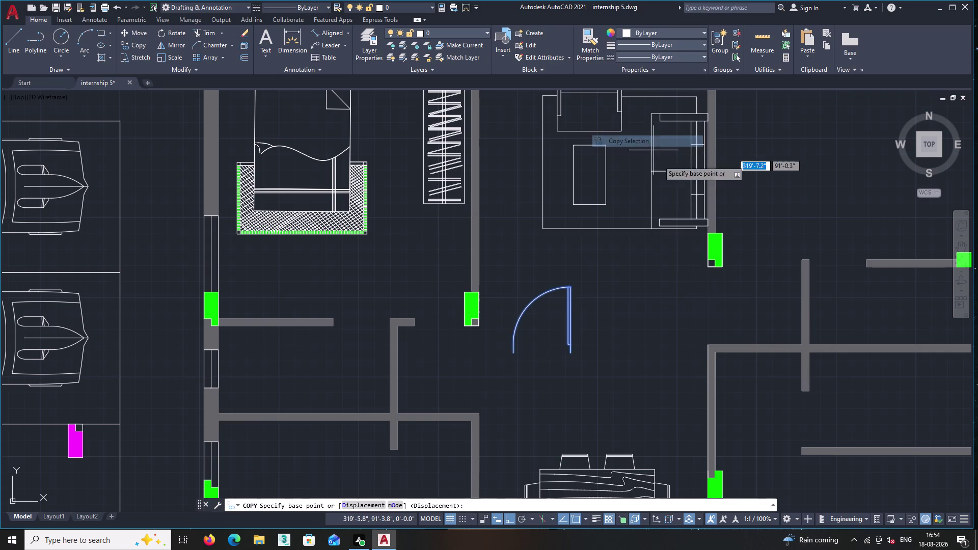
double_click(570, 353)
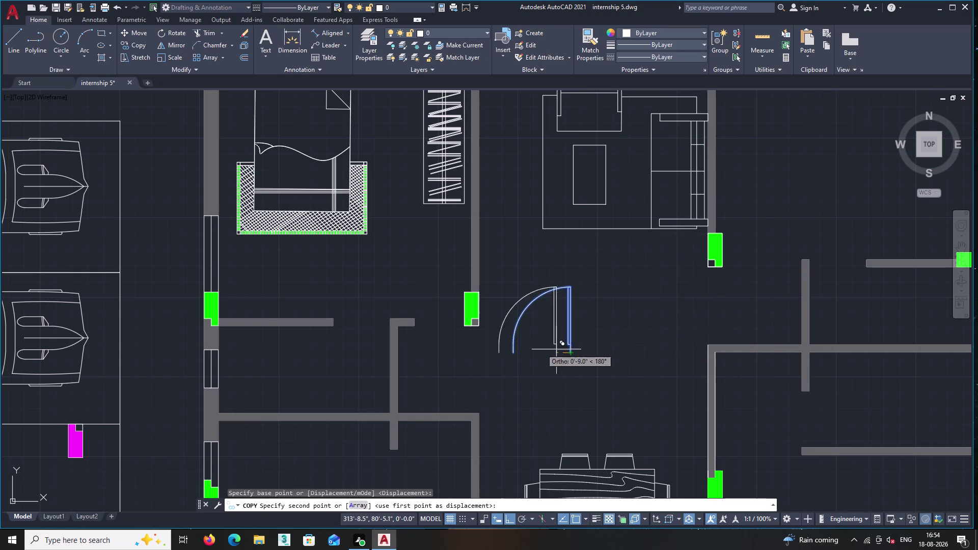
middle_drag(519, 347, 628, 348)
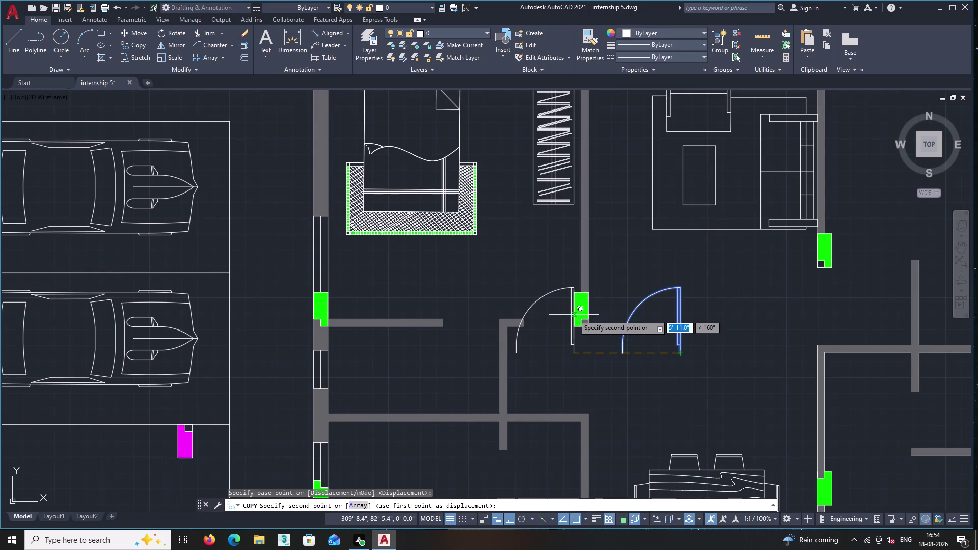
key(F8)
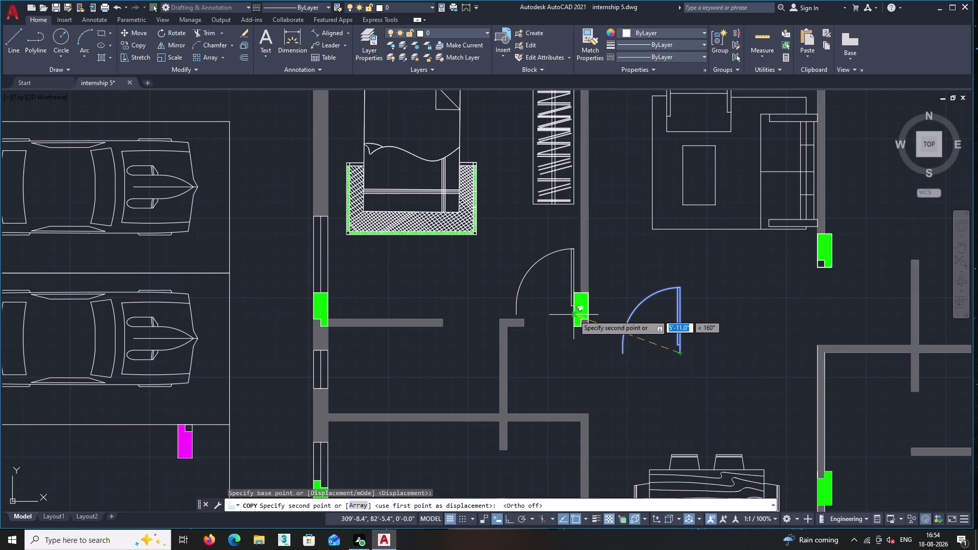
scroll(up, 3)
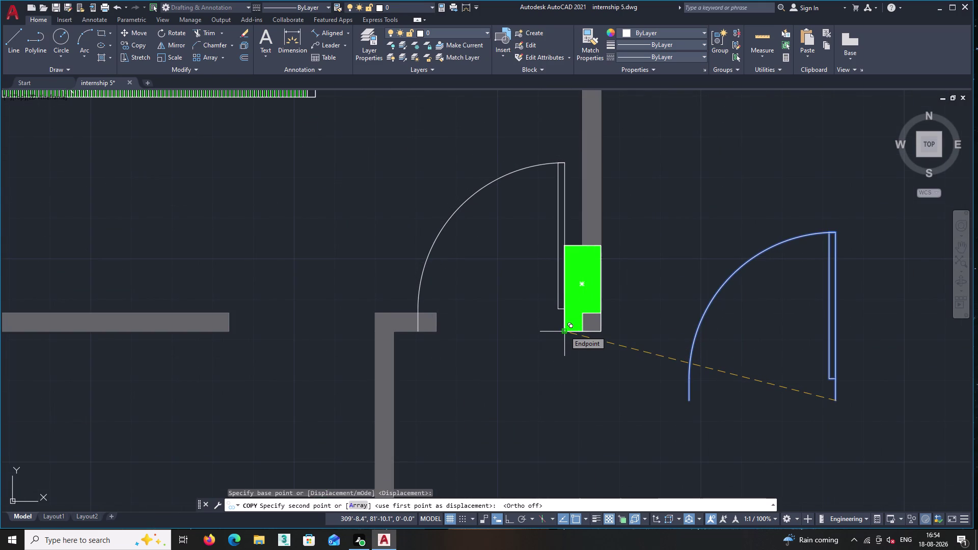
click(564, 330)
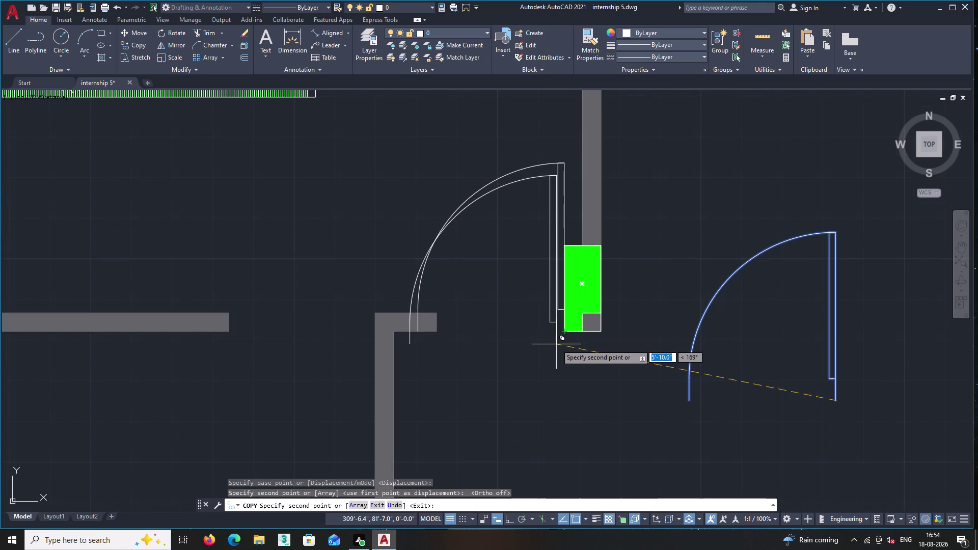
key(Return)
click(514, 295)
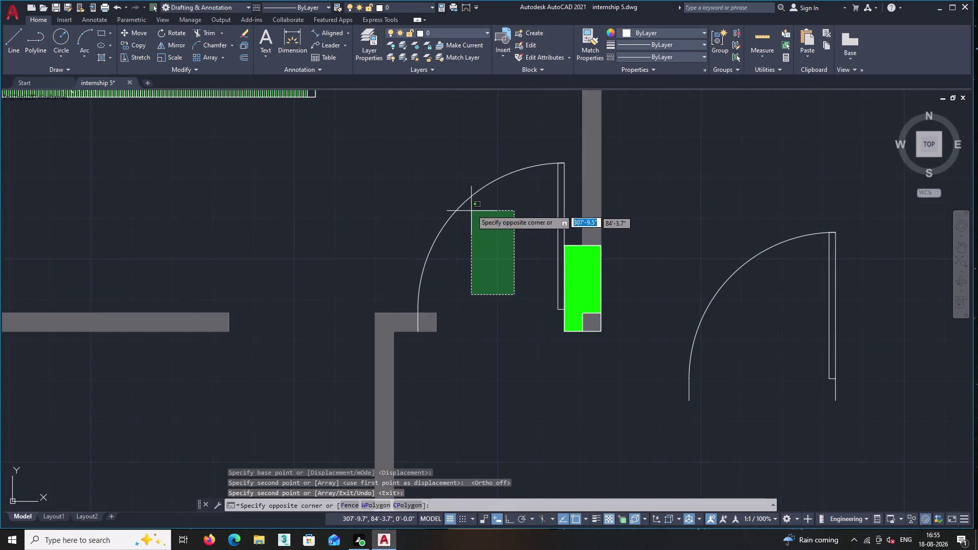
double_click(457, 162)
right_click(440, 165)
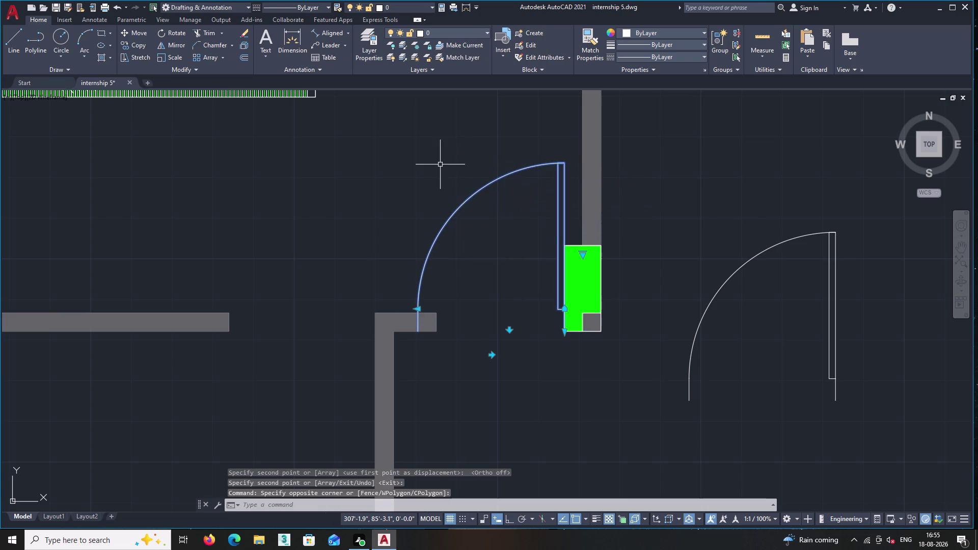
click(471, 309)
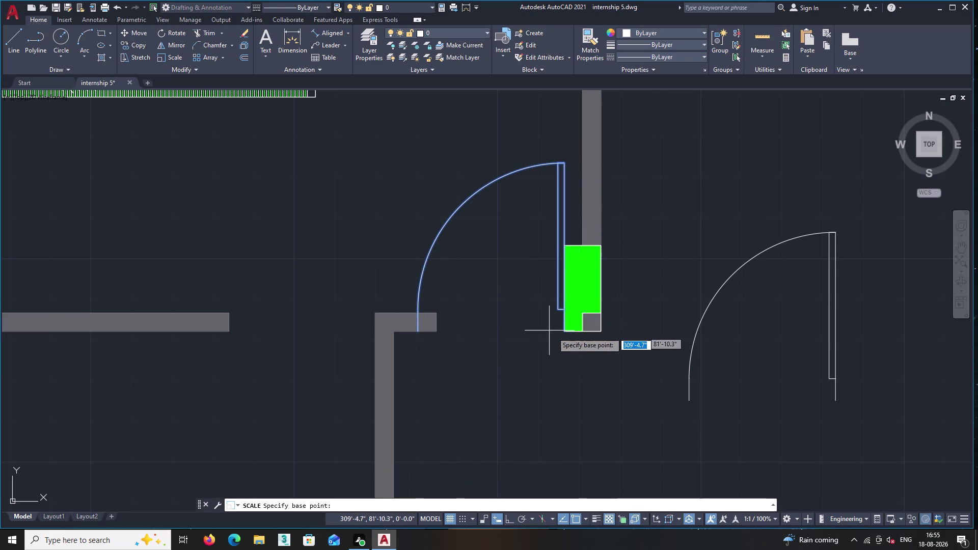
click(564, 330)
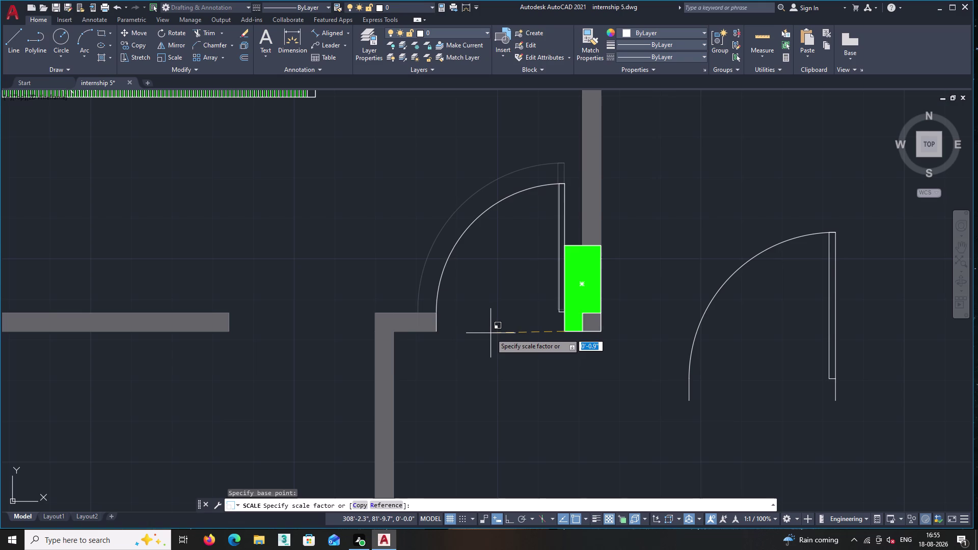
scroll(up, 3)
double_click(492, 332)
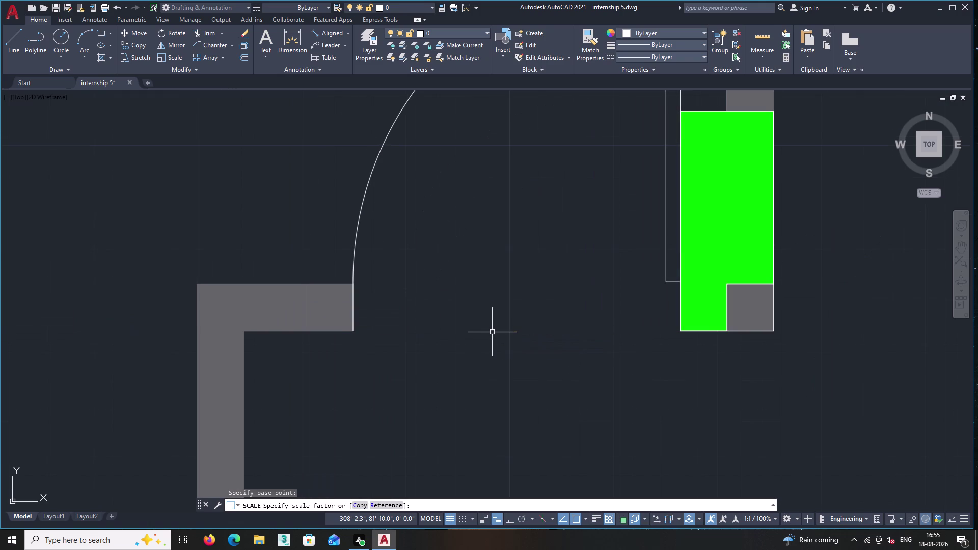
scroll(down, 3)
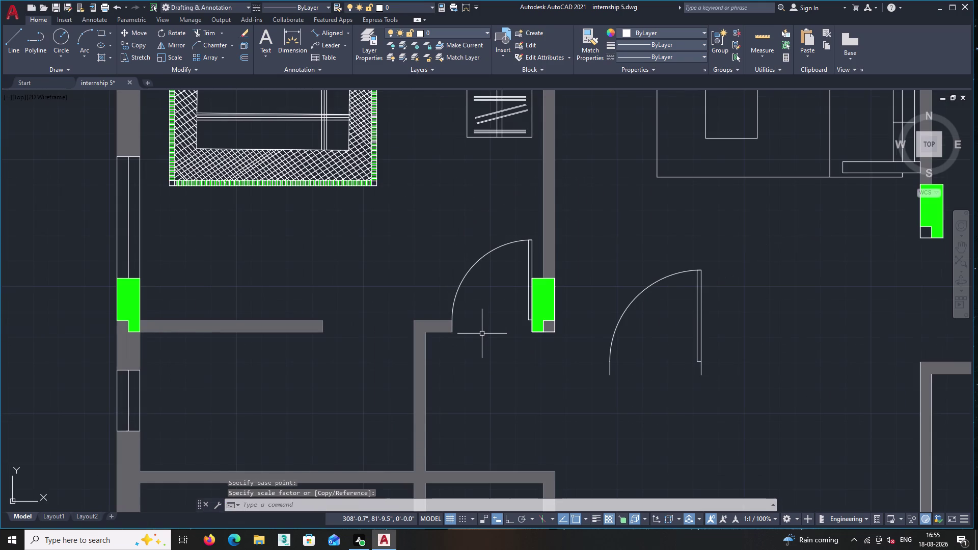
middle_drag(482, 333, 449, 299)
scroll(down, 3)
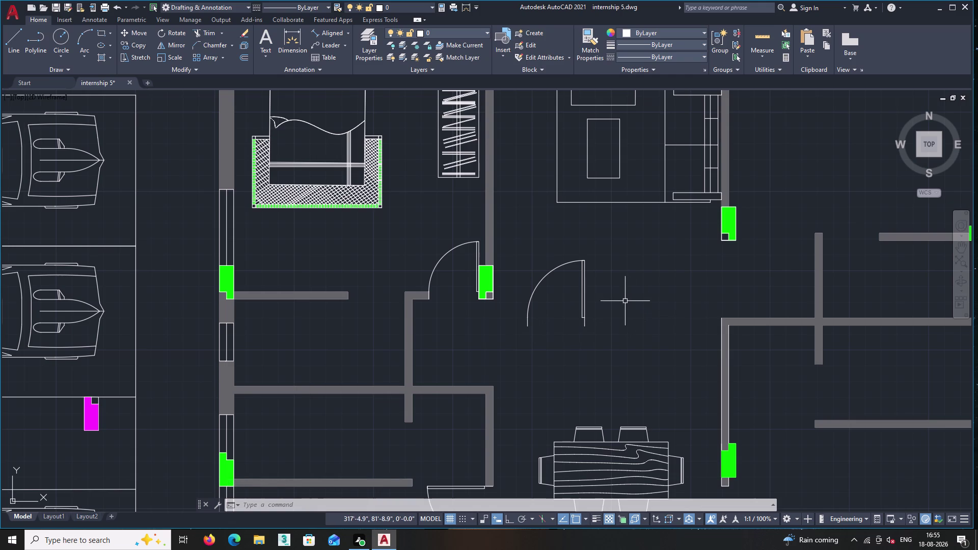
scroll(up, 3)
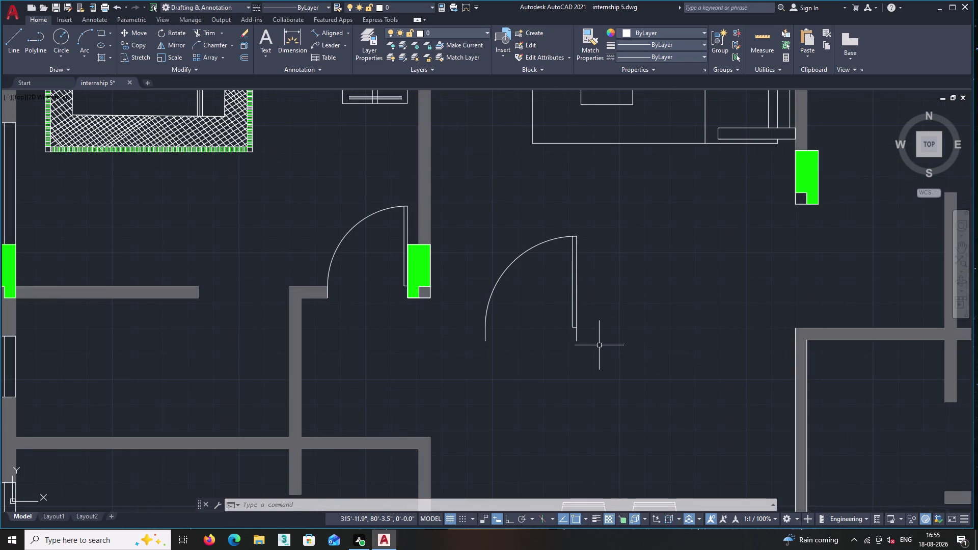
click(599, 346)
click(506, 251)
right_click(502, 235)
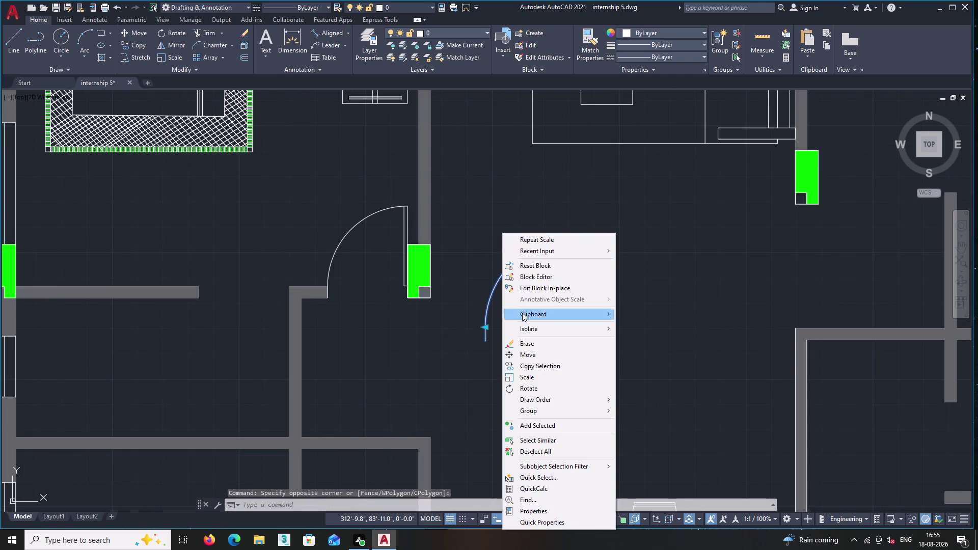
click(497, 320)
click(531, 338)
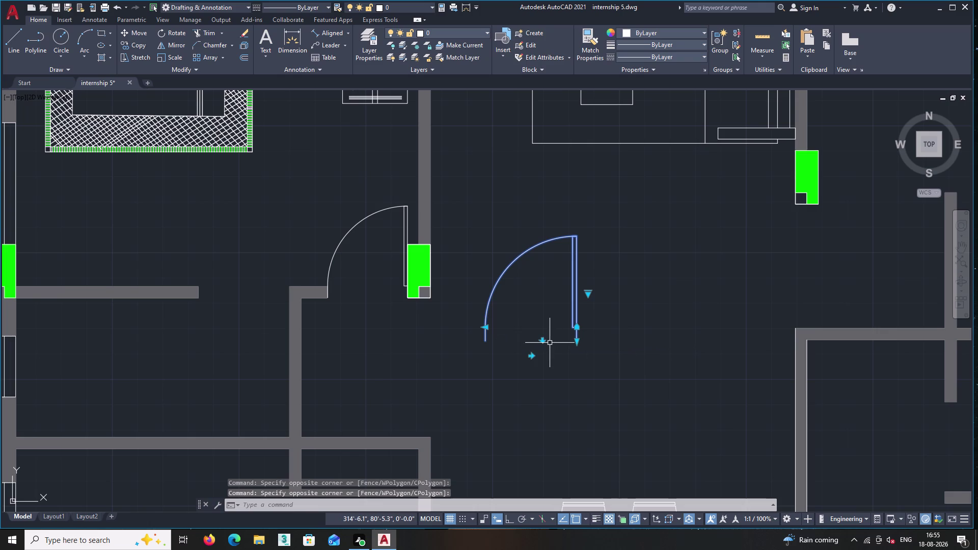
click(532, 356)
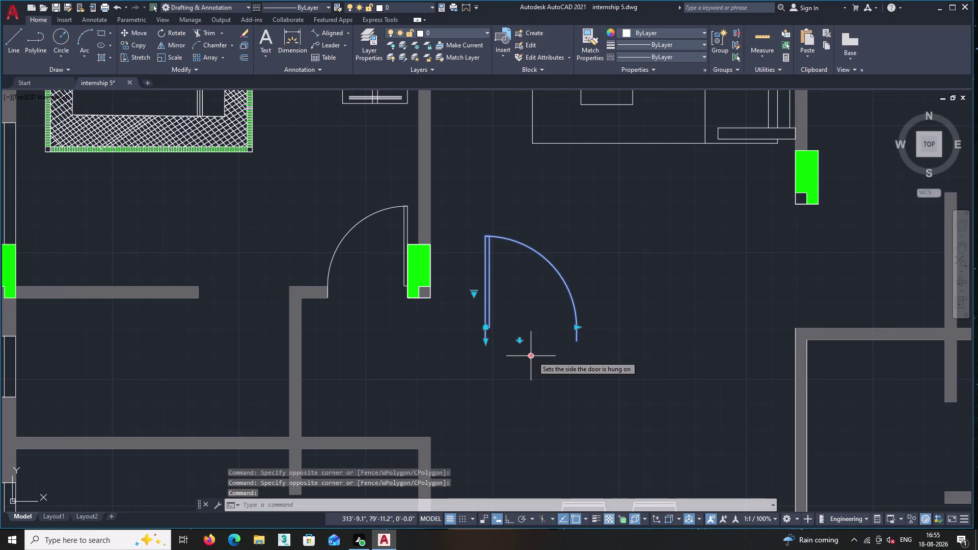
click(534, 357)
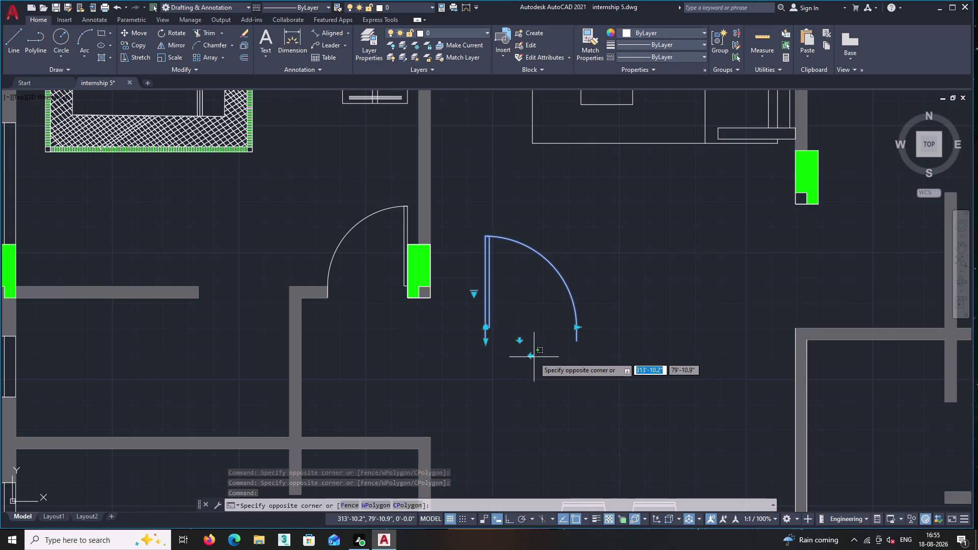
double_click(531, 357)
double_click(531, 358)
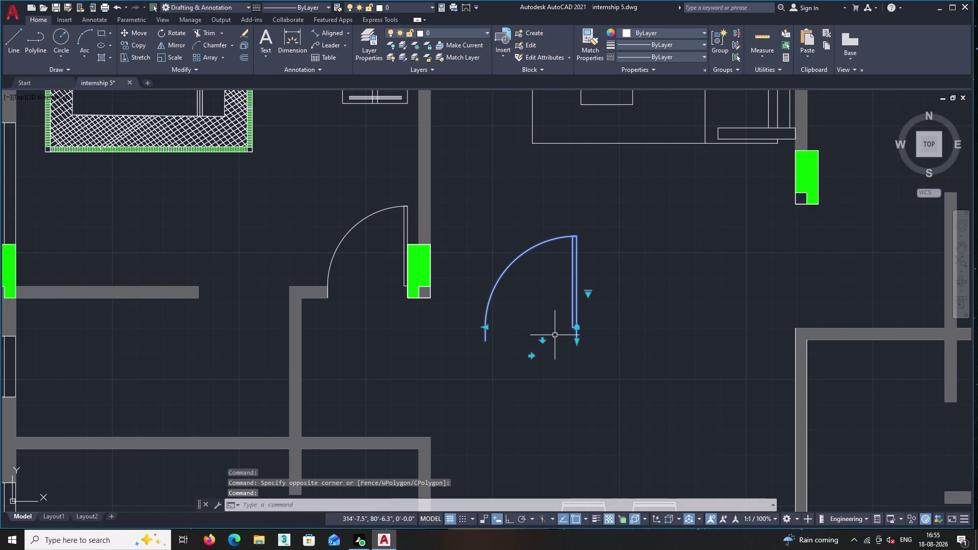
right_click(535, 279)
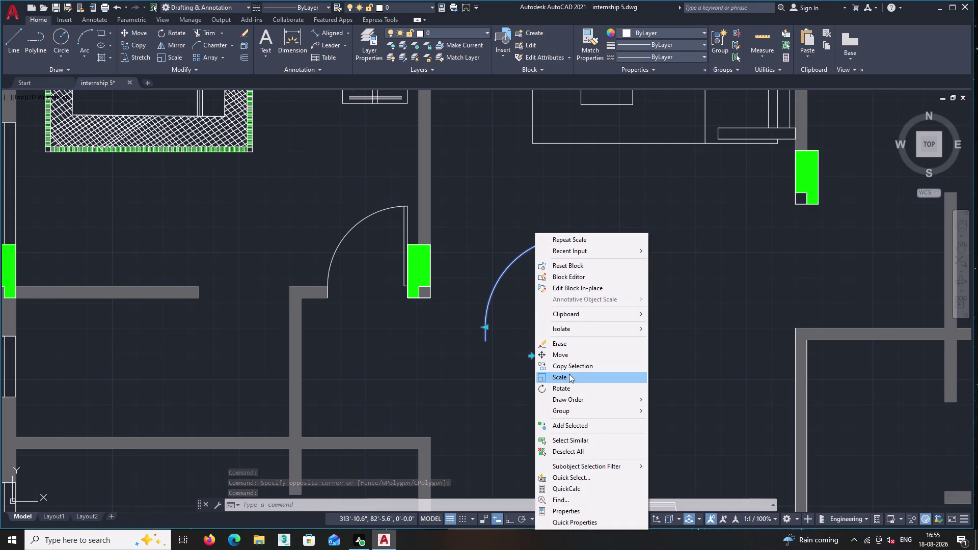
Rotate the right-hand door a quarter turn about its hinge corner with Ortho on.
click(569, 387)
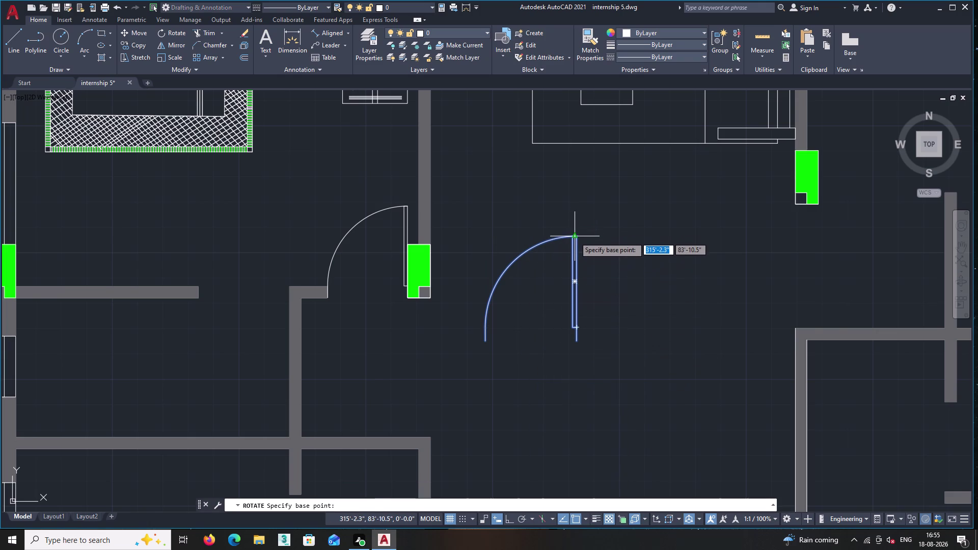
click(576, 238)
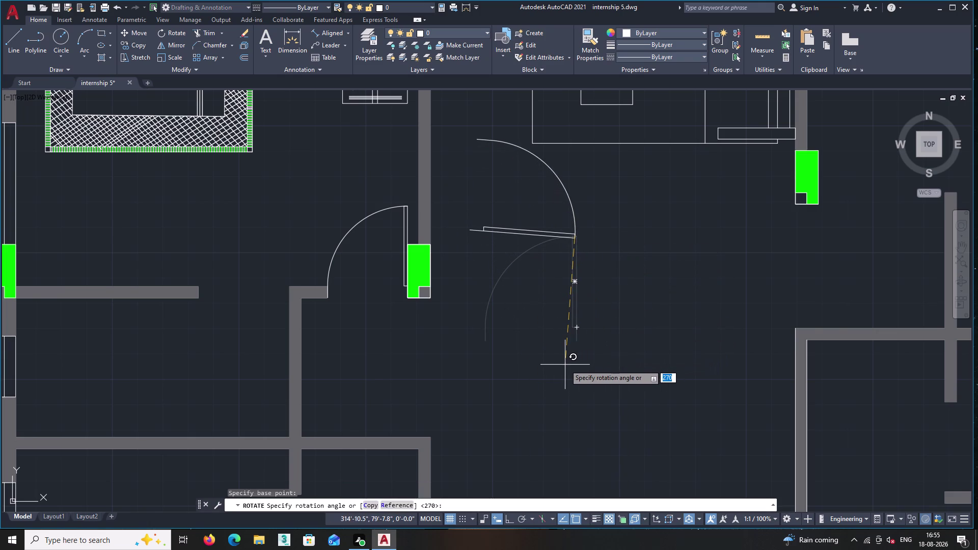
middle_drag(583, 349, 574, 361)
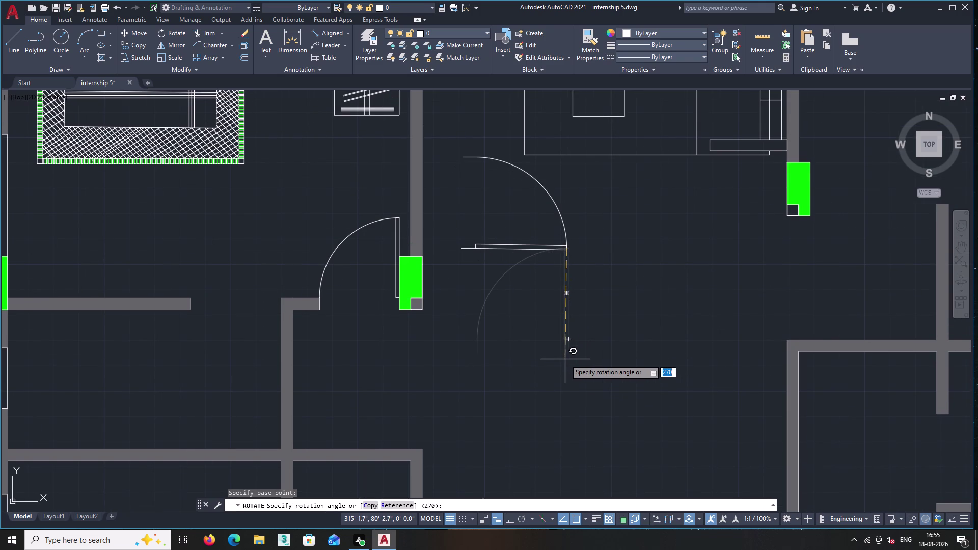
key(F8)
click(602, 343)
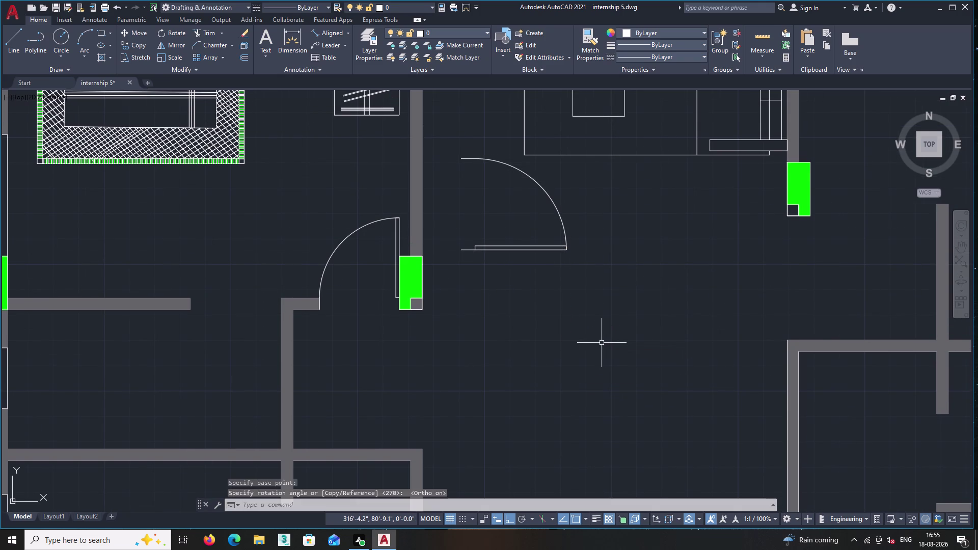
scroll(down, 3)
middle_drag(588, 294, 603, 342)
scroll(up, 3)
Reselect the rotated door and flip it so it swings downward.
drag(621, 337, 612, 329)
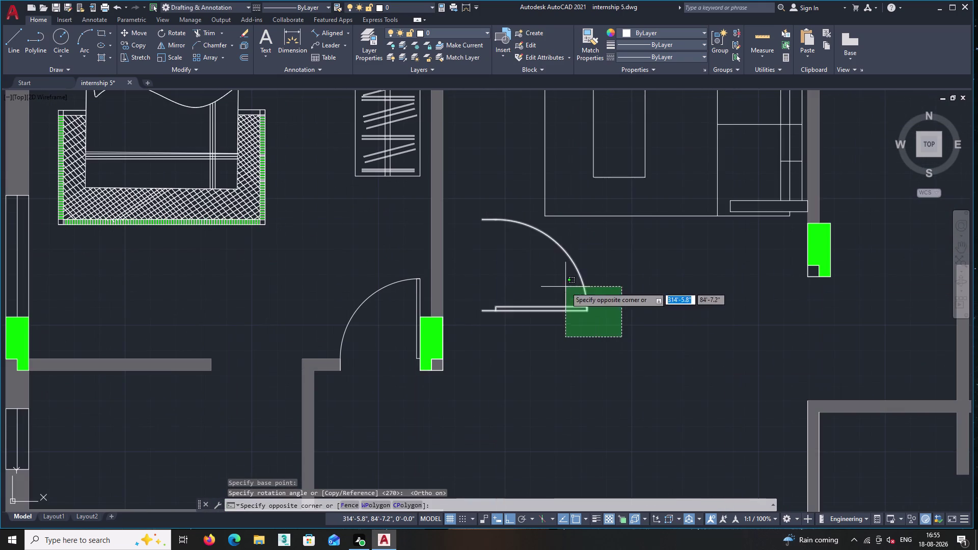
click(565, 287)
right_click(566, 287)
click(512, 282)
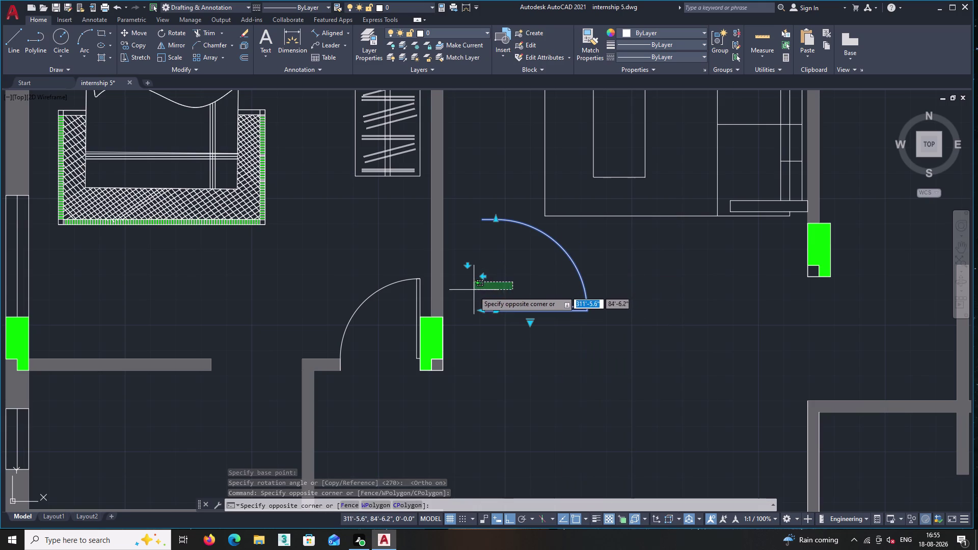
triple_click(466, 266)
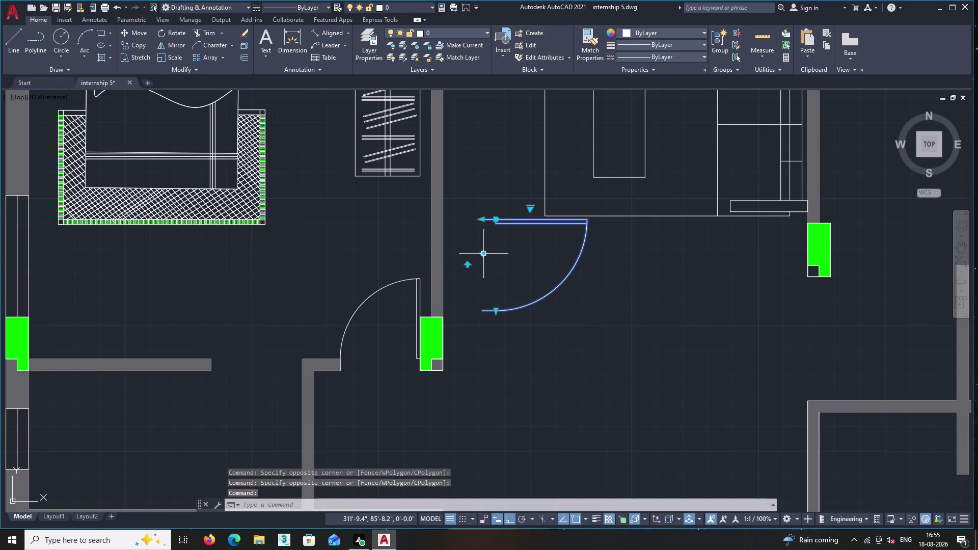
click(484, 256)
middle_drag(529, 266, 592, 310)
Copy the rotated door from its corner into the nearby wall opening, with Ortho off.
right_click(581, 294)
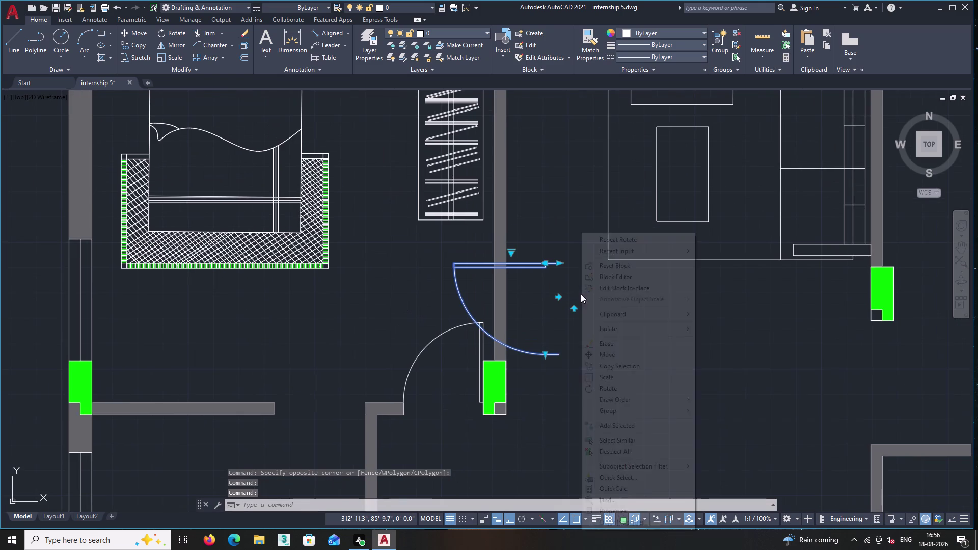
click(635, 367)
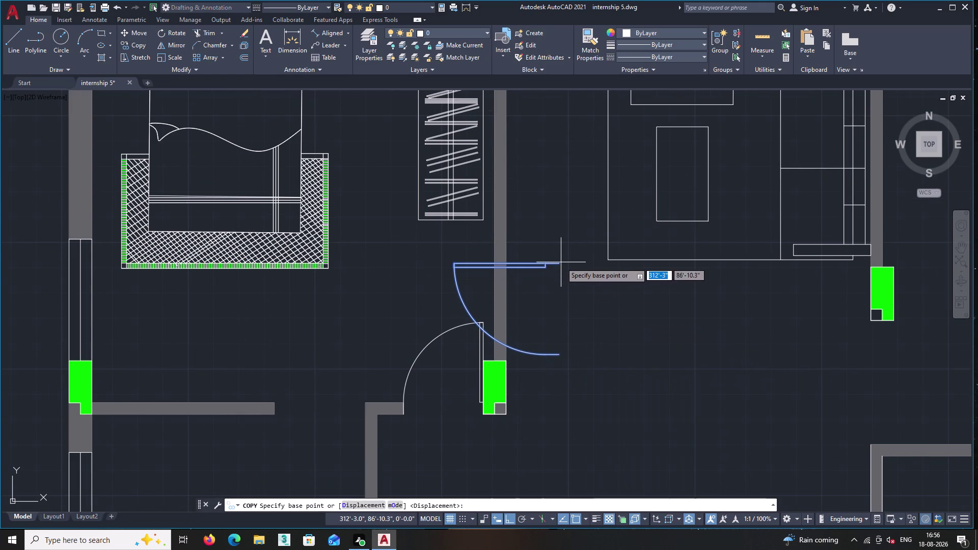
double_click(558, 263)
middle_drag(502, 300, 771, 189)
scroll(down, 3)
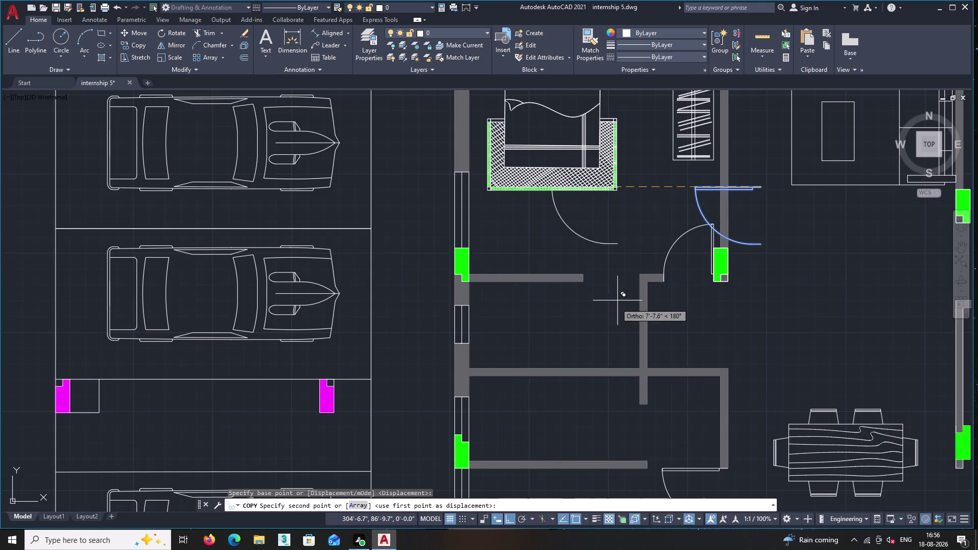
key(F8)
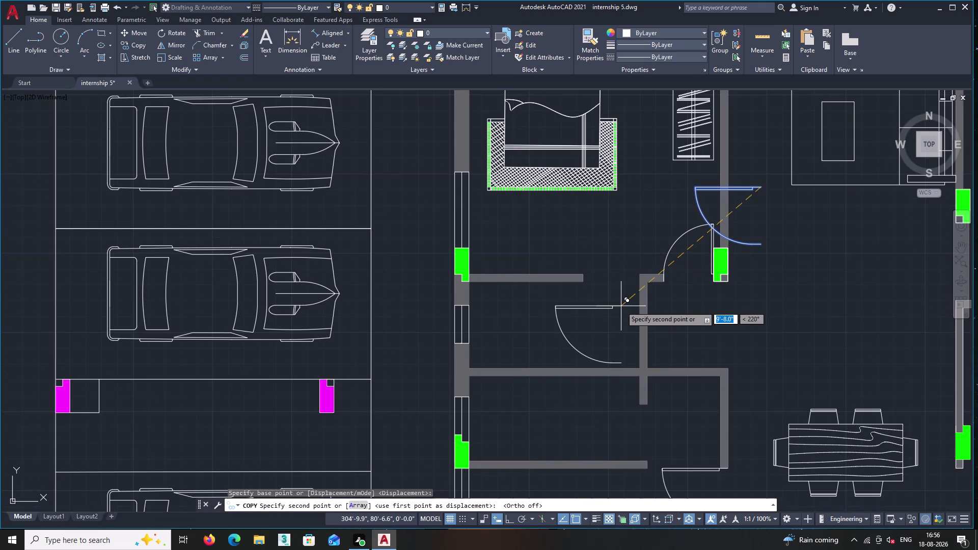
scroll(up, 3)
scroll(up, 3)
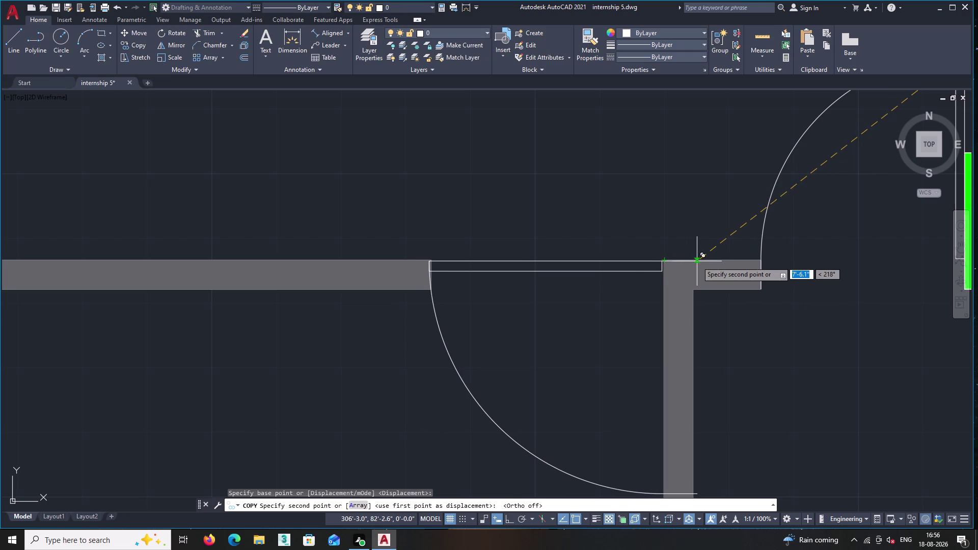
scroll(up, 3)
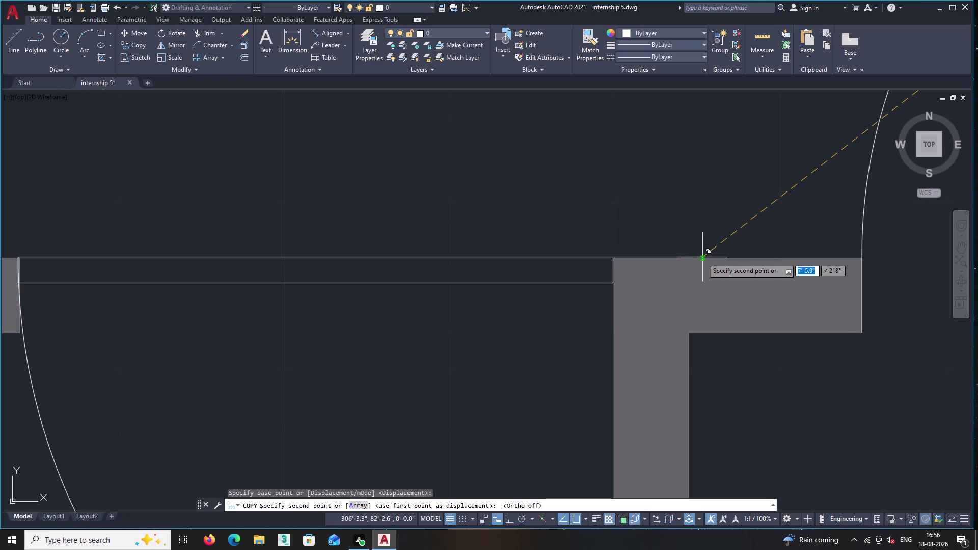
click(703, 258)
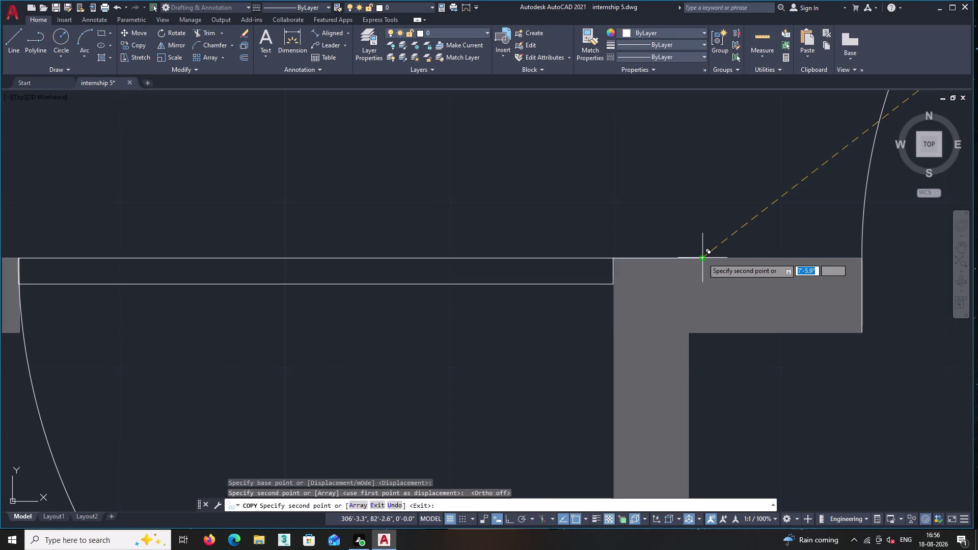
scroll(down, 3)
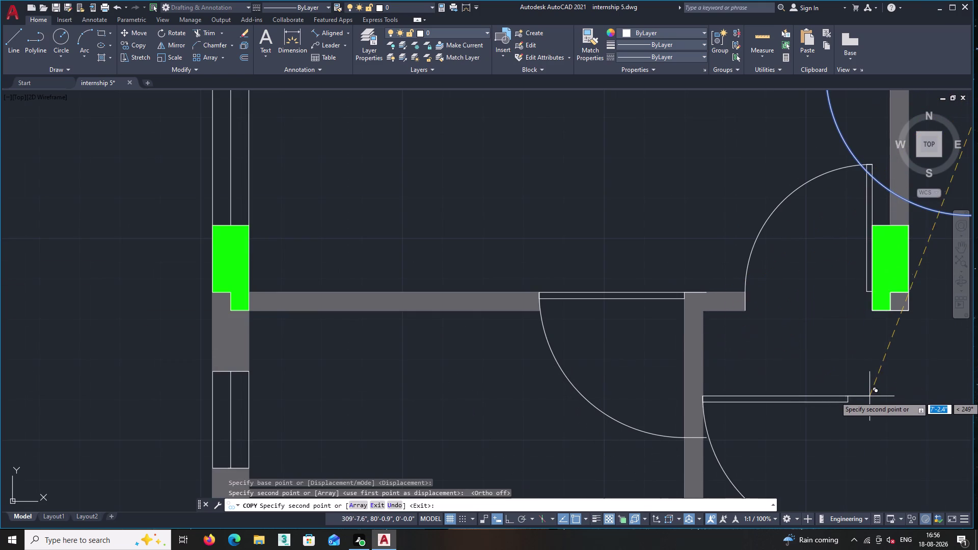
scroll(up, 3)
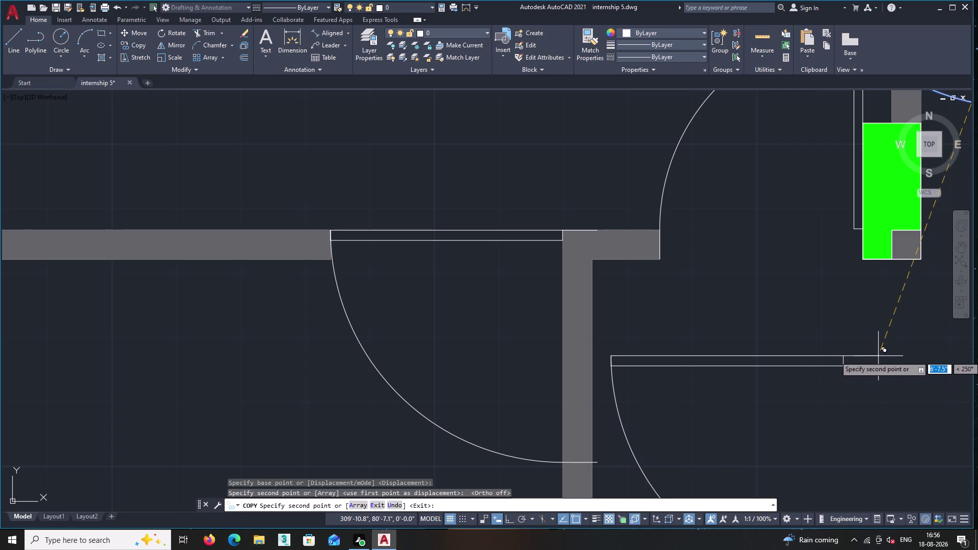
key(Escape)
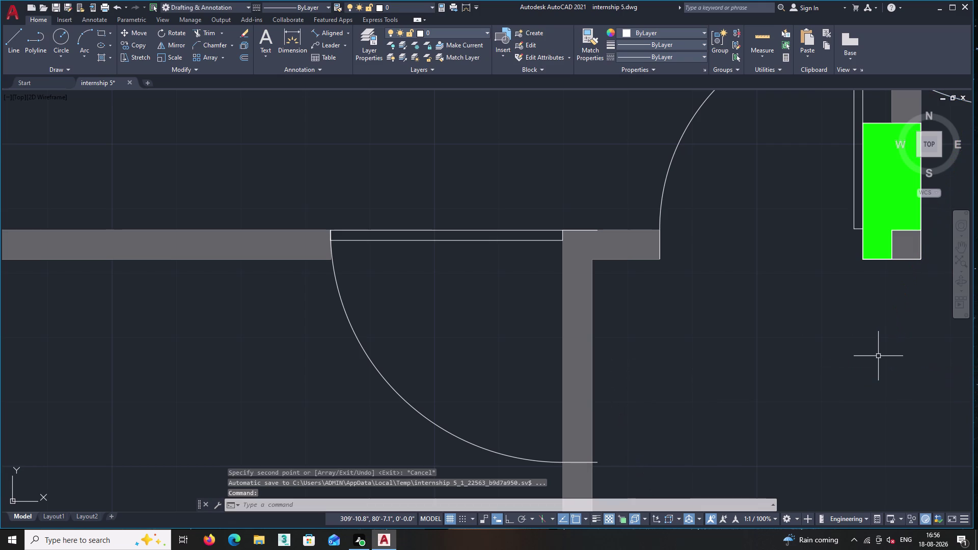
Select the copied door and try to explode it, which fails.
scroll(up, 3)
scroll(down, 3)
scroll(up, 3)
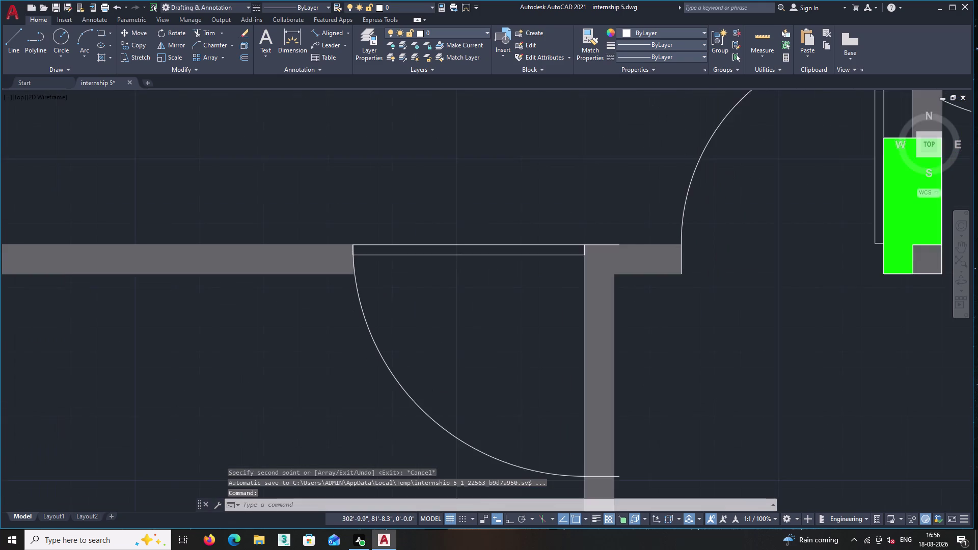
scroll(up, 3)
scroll(down, 3)
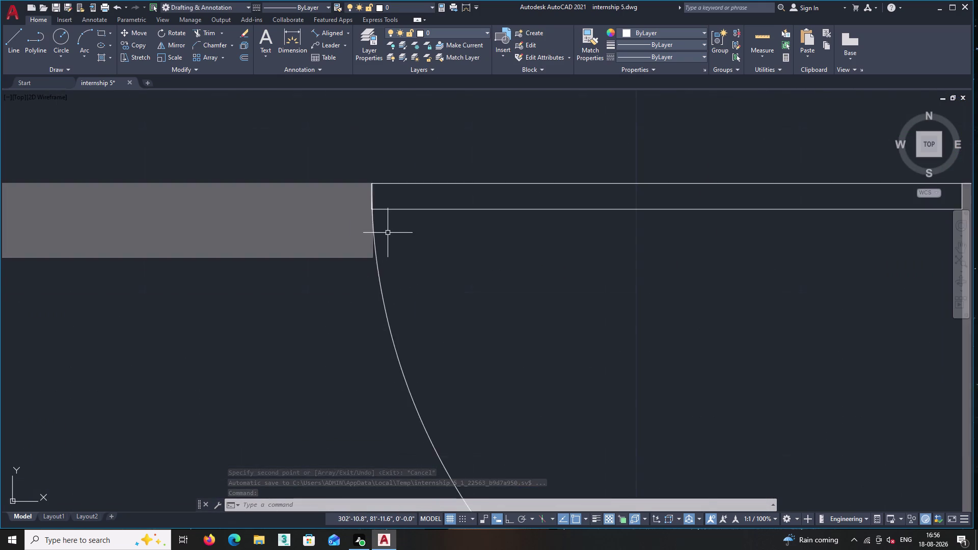
scroll(down, 3)
scroll(up, 3)
scroll(up, 3)
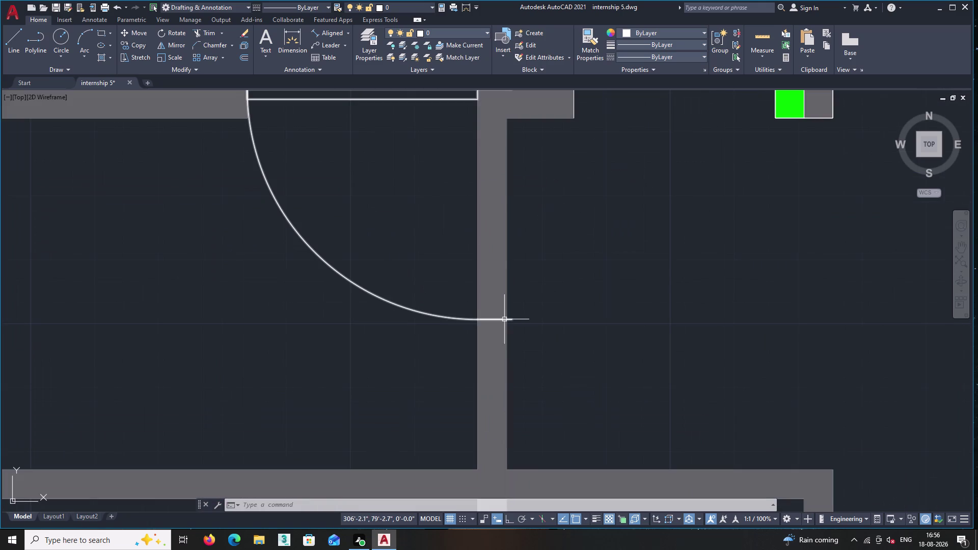
click(444, 318)
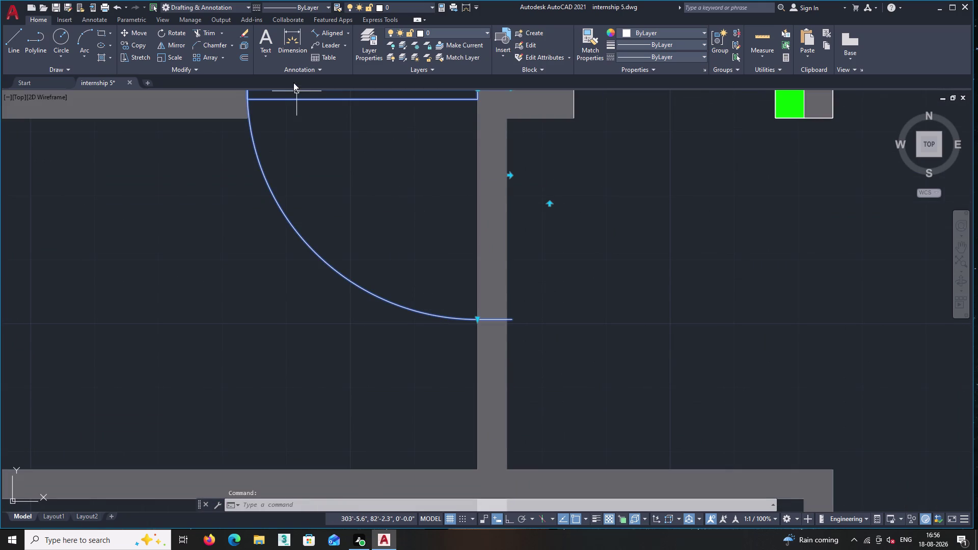
double_click(242, 44)
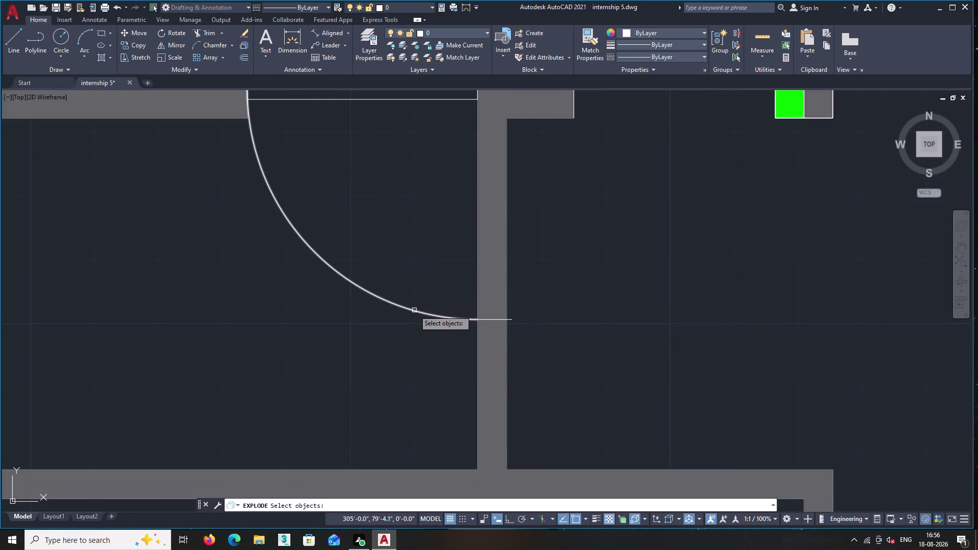
click(414, 310)
key(Return)
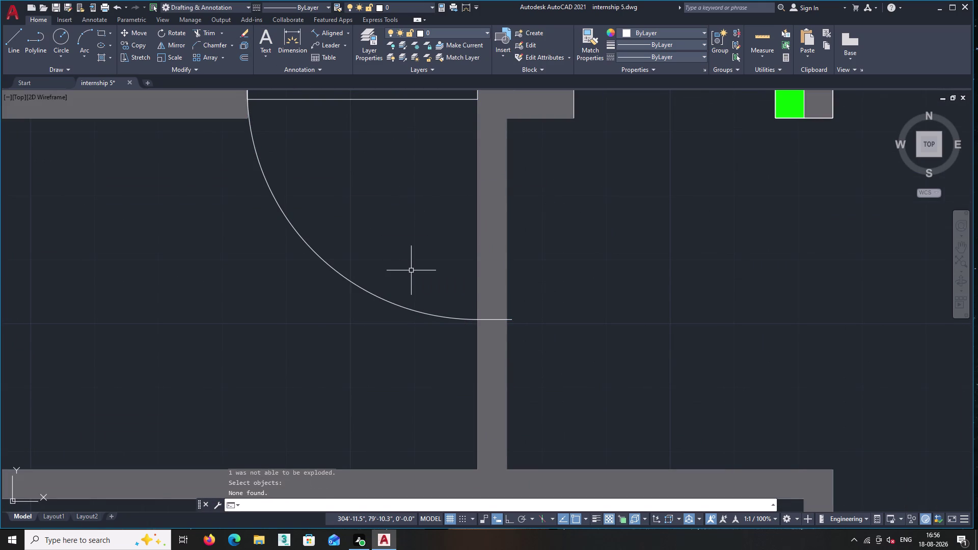
With Trim (TR), cut away the door line pieces overlapping the grey wall.
text(tr)
key(Return)
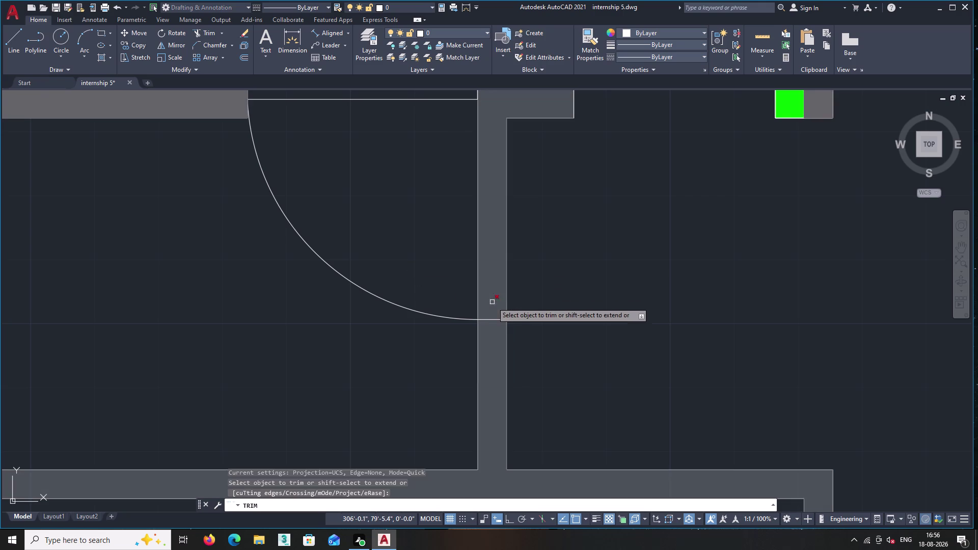
click(495, 319)
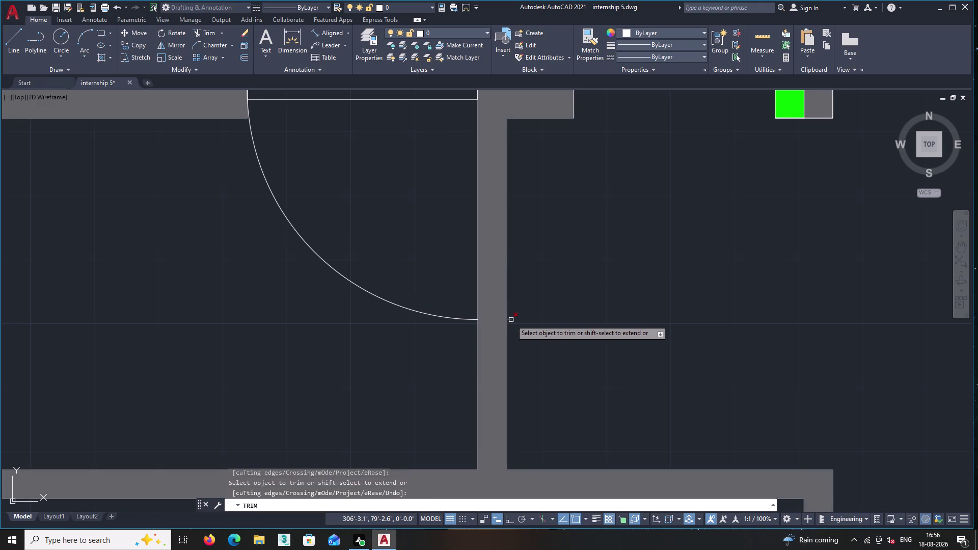
click(510, 320)
scroll(down, 3)
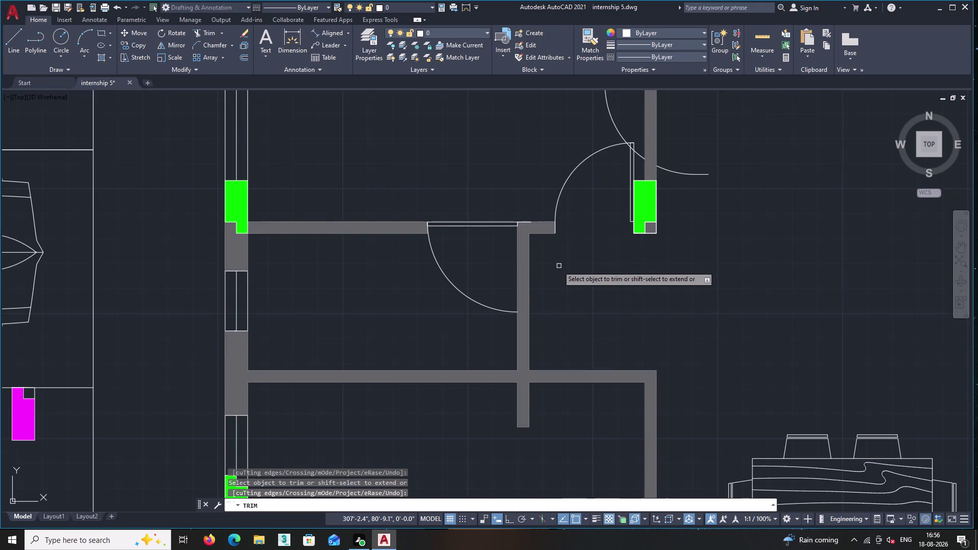
scroll(up, 3)
scroll(up, 3)
scroll(up, 3)
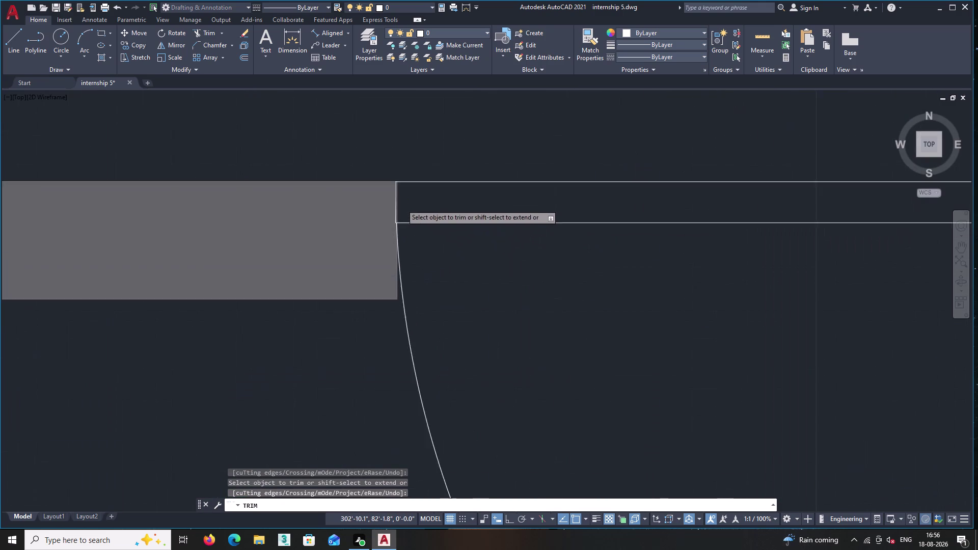
scroll(up, 3)
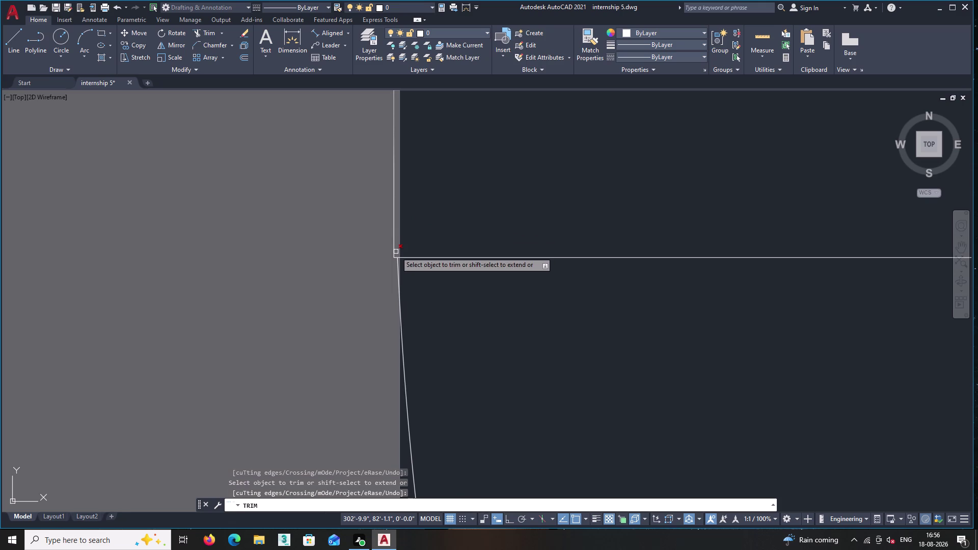
scroll(down, 3)
key(Return)
scroll(down, 3)
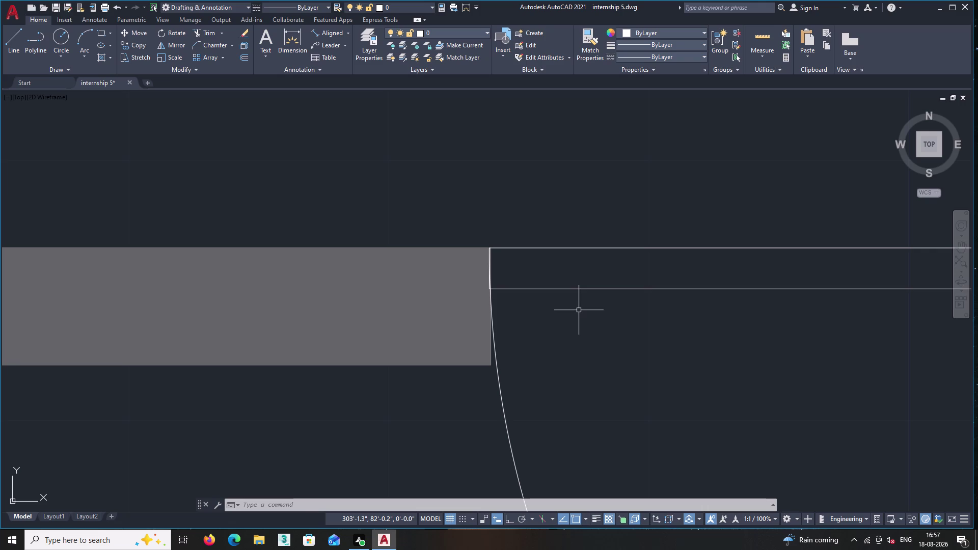
scroll(down, 3)
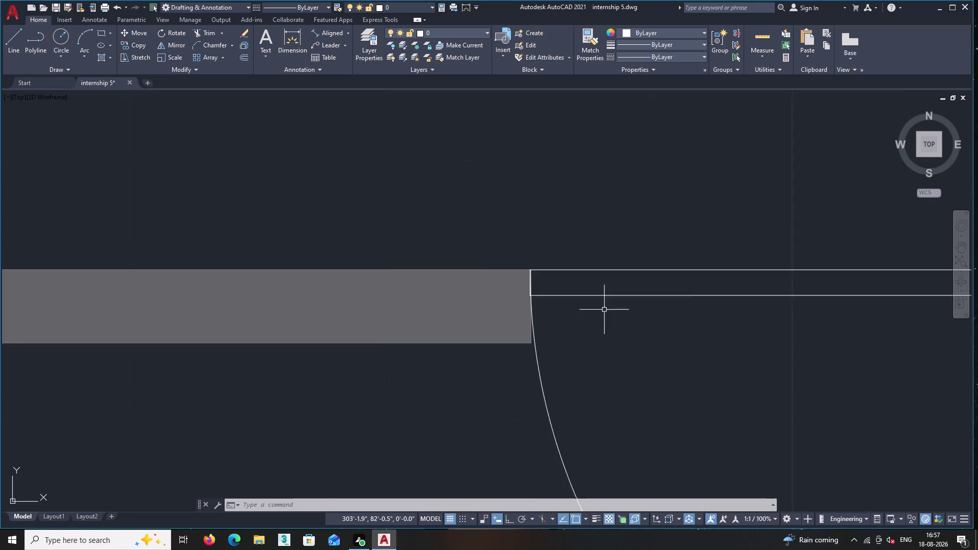
scroll(down, 3)
middle_drag(647, 313, 444, 289)
middle_drag(663, 327, 584, 379)
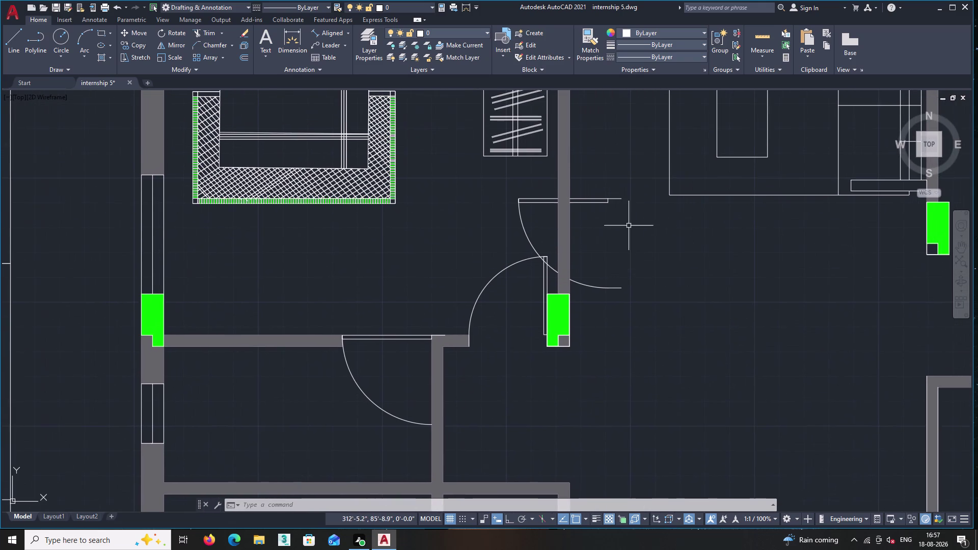
Select the door swing block that overlaps the grey wall.
scroll(up, 3)
click(610, 208)
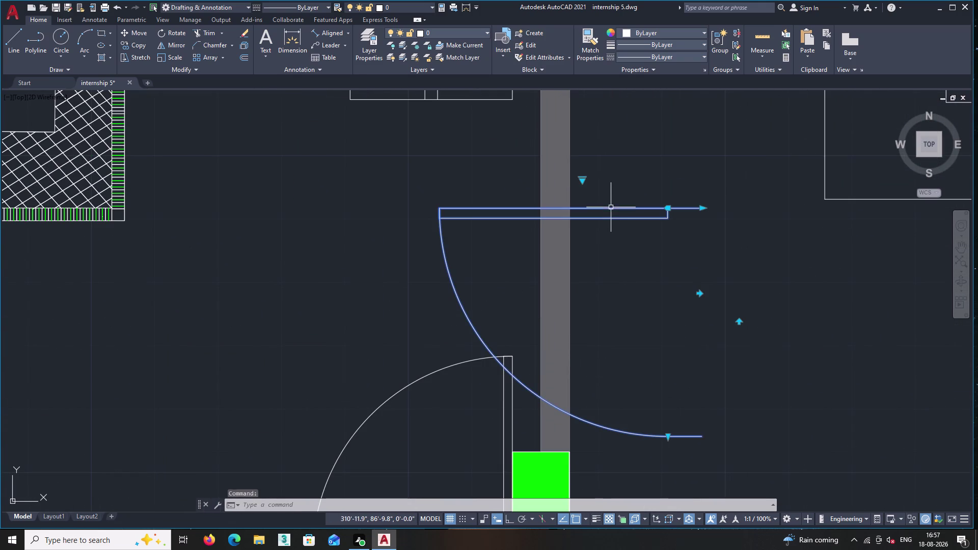
right_click(610, 216)
double_click(645, 337)
drag(667, 308, 789, 358)
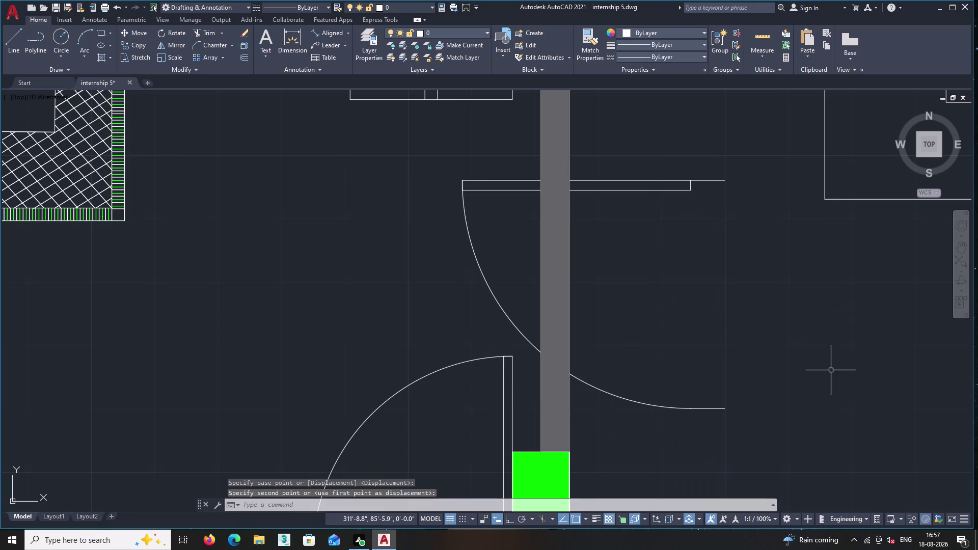
drag(788, 358, 977, 416)
click(712, 330)
click(664, 192)
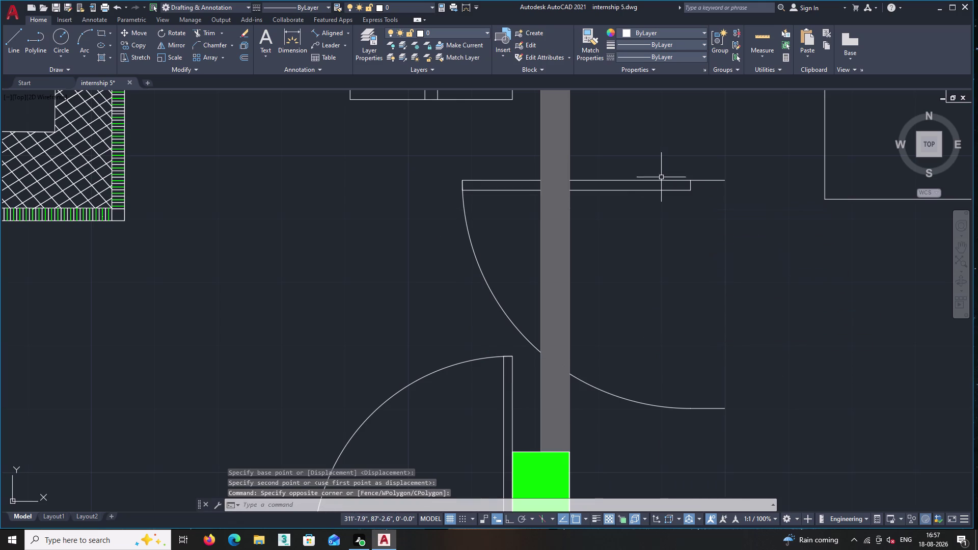
click(661, 176)
click(676, 237)
click(666, 195)
double_click(641, 155)
right_click(641, 155)
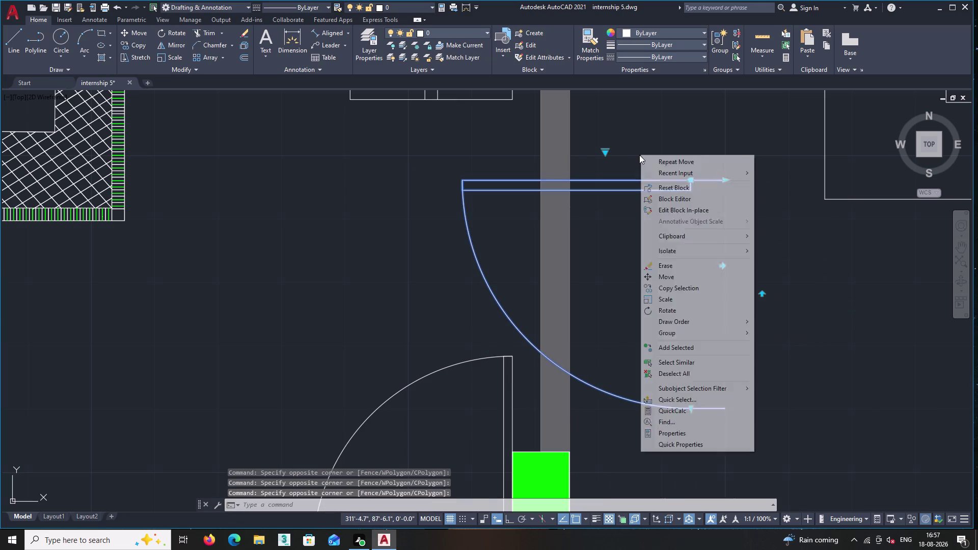
Move the door swing off the wall into the open floor area on the right.
click(668, 278)
double_click(660, 229)
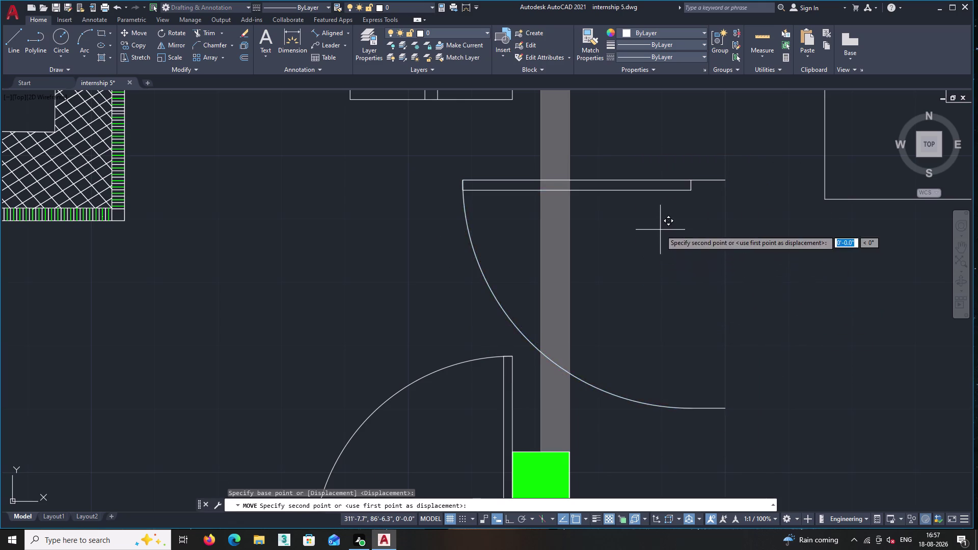
middle_drag(848, 336, 727, 262)
scroll(down, 3)
middle_drag(832, 329, 729, 251)
scroll(down, 3)
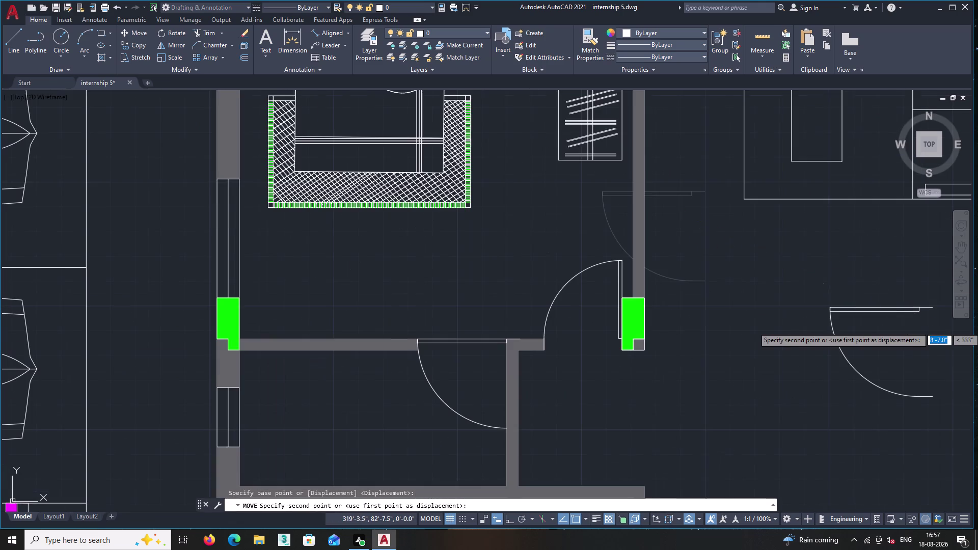
middle_drag(850, 306, 738, 251)
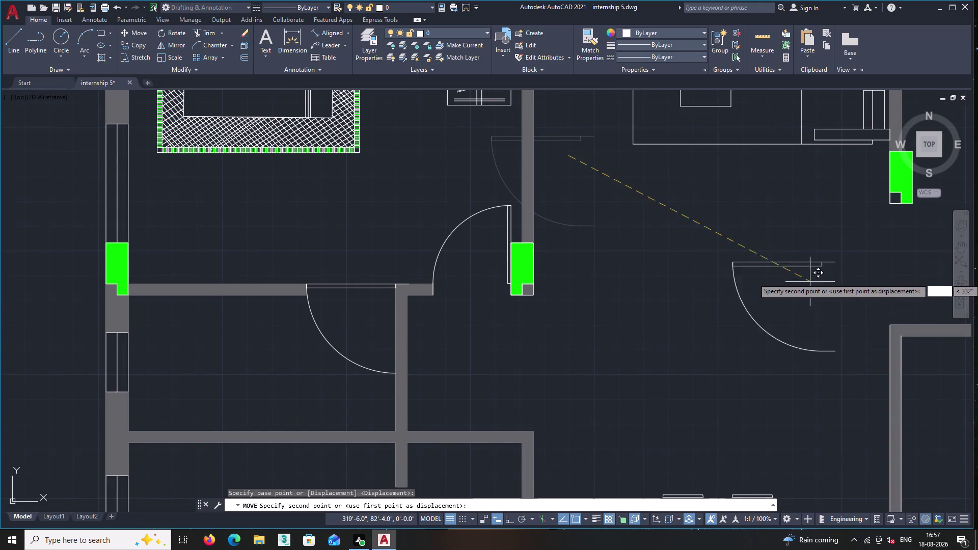
click(739, 263)
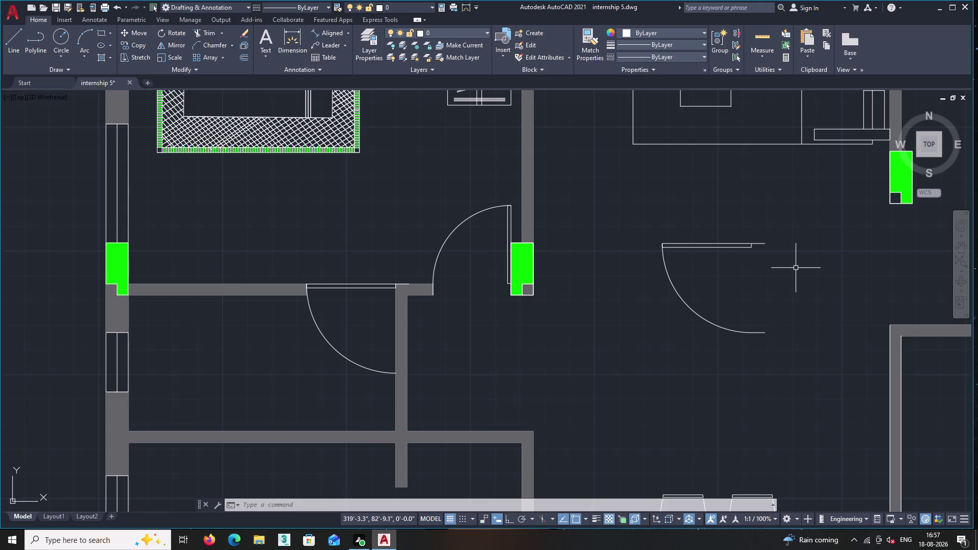
scroll(down, 3)
middle_drag(693, 347, 677, 248)
scroll(down, 3)
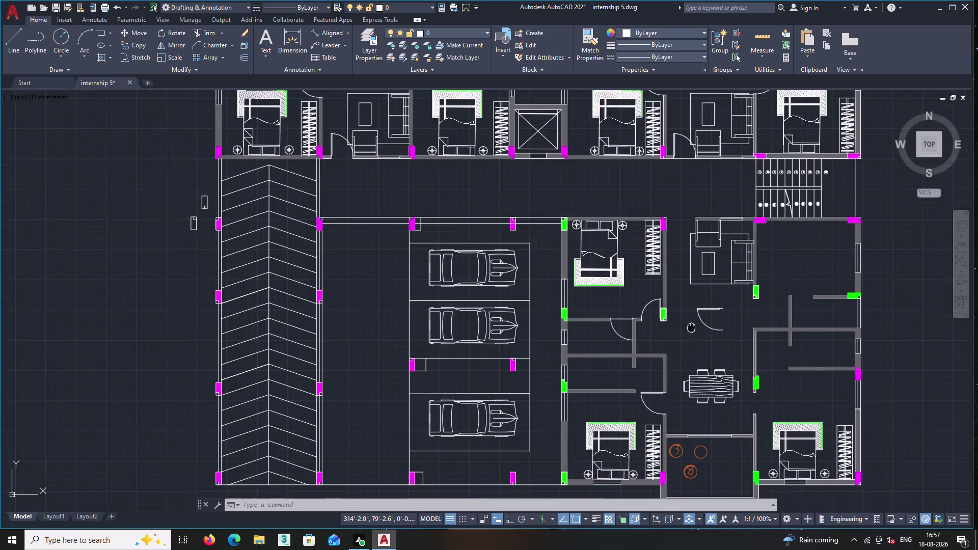
middle_drag(677, 248, 676, 243)
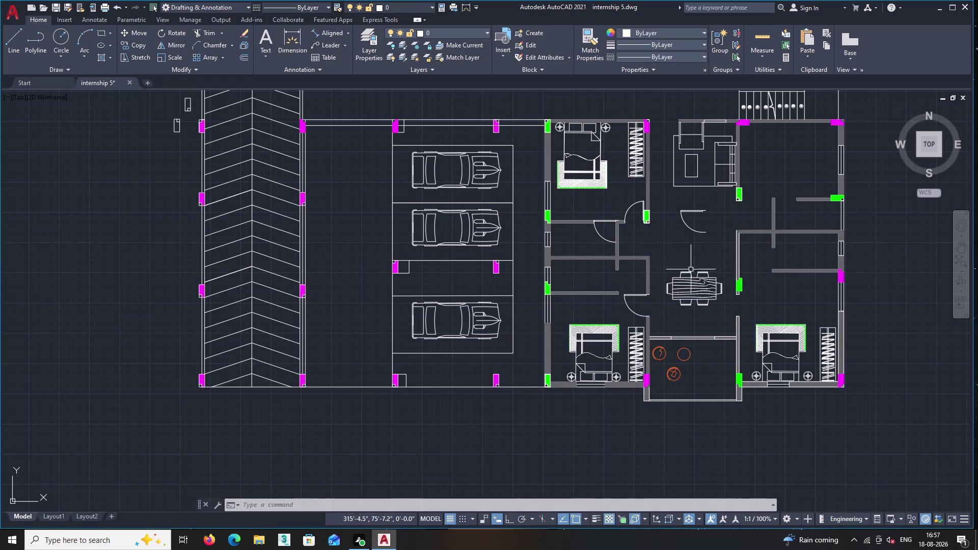
middle_drag(756, 244, 636, 304)
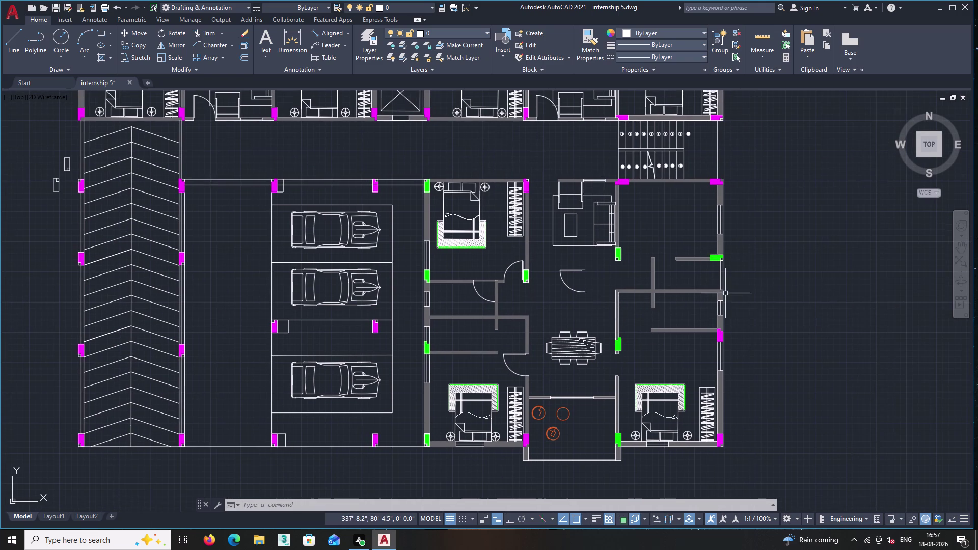
scroll(up, 3)
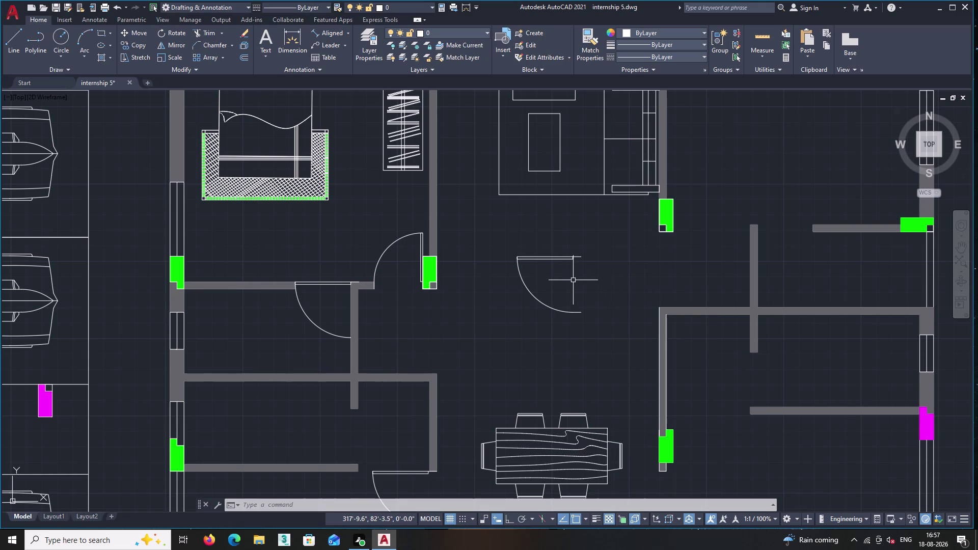
middle_drag(597, 276, 559, 296)
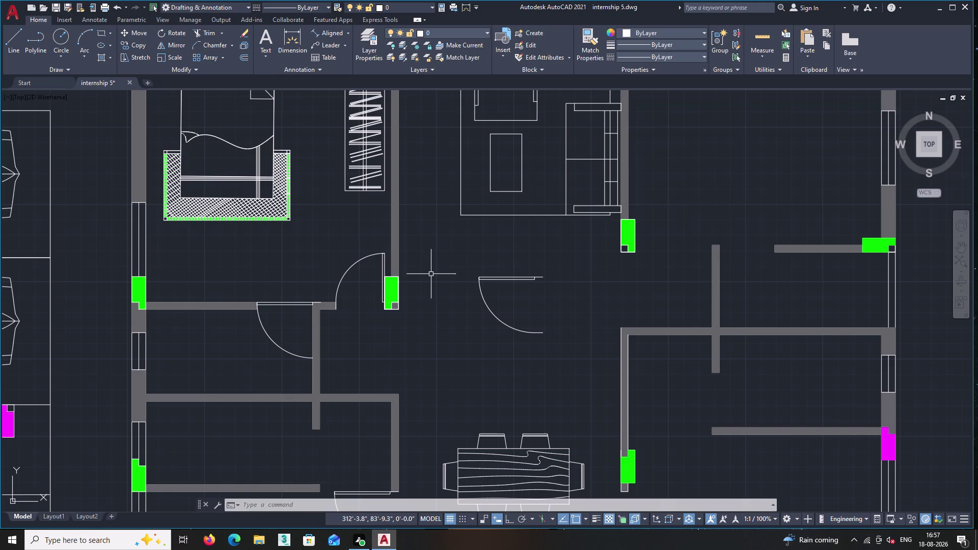
scroll(up, 3)
scroll(down, 3)
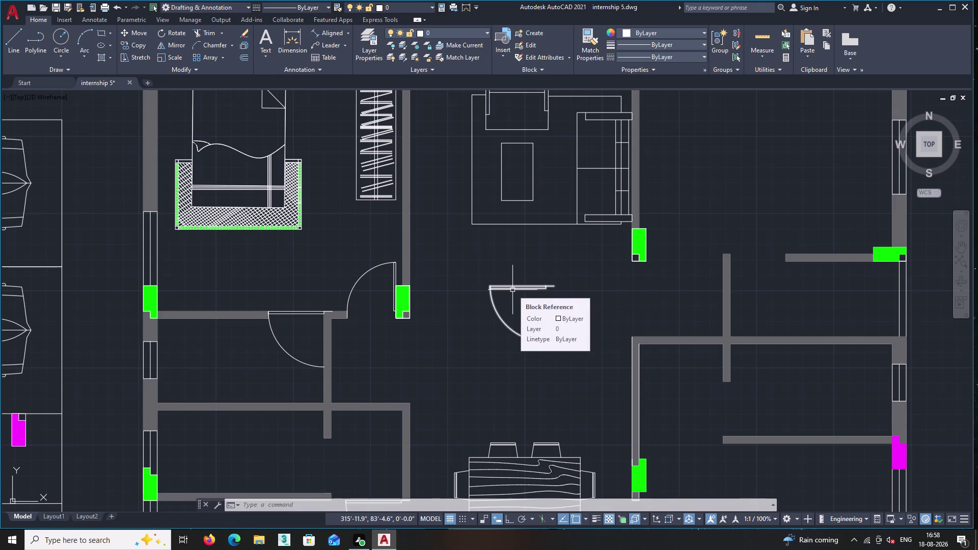
middle_drag(613, 332, 552, 350)
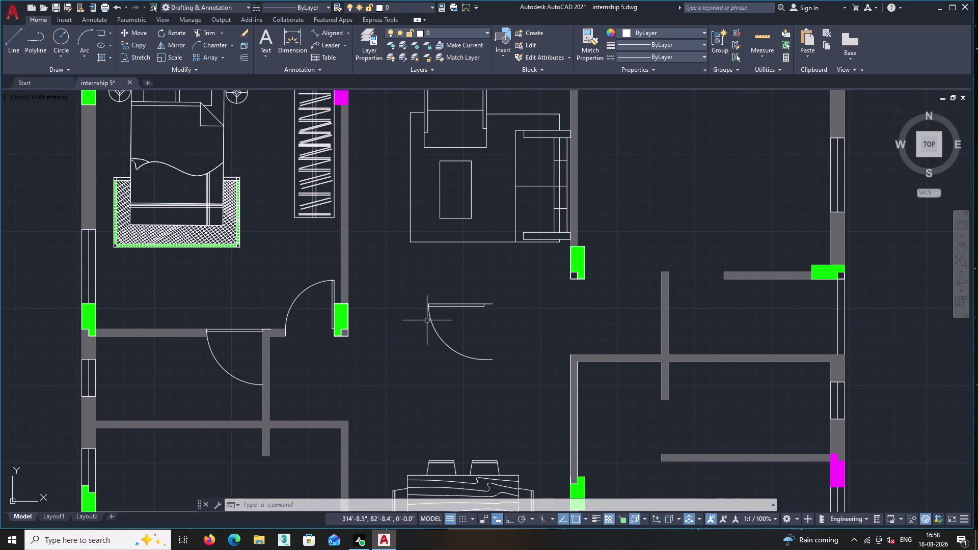
scroll(down, 3)
middle_drag(423, 347, 467, 329)
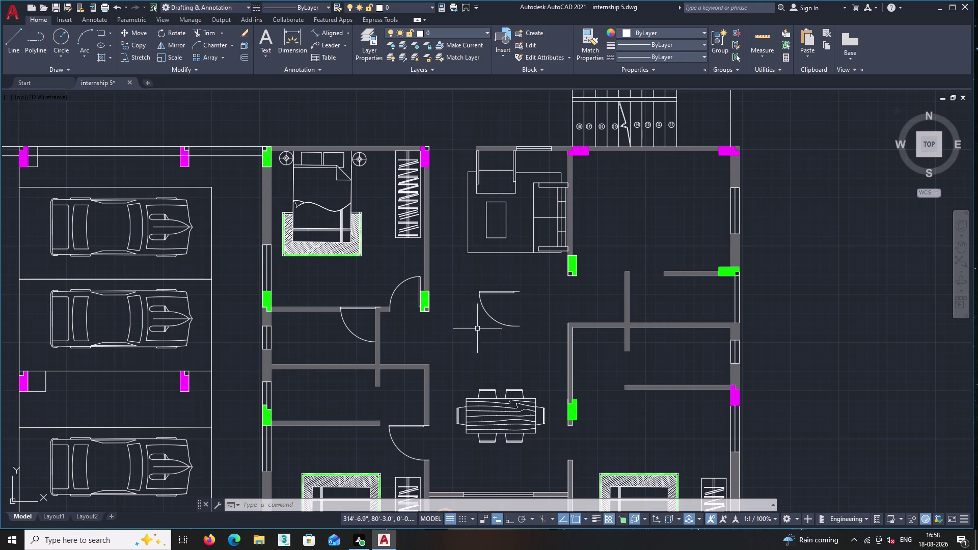
scroll(up, 3)
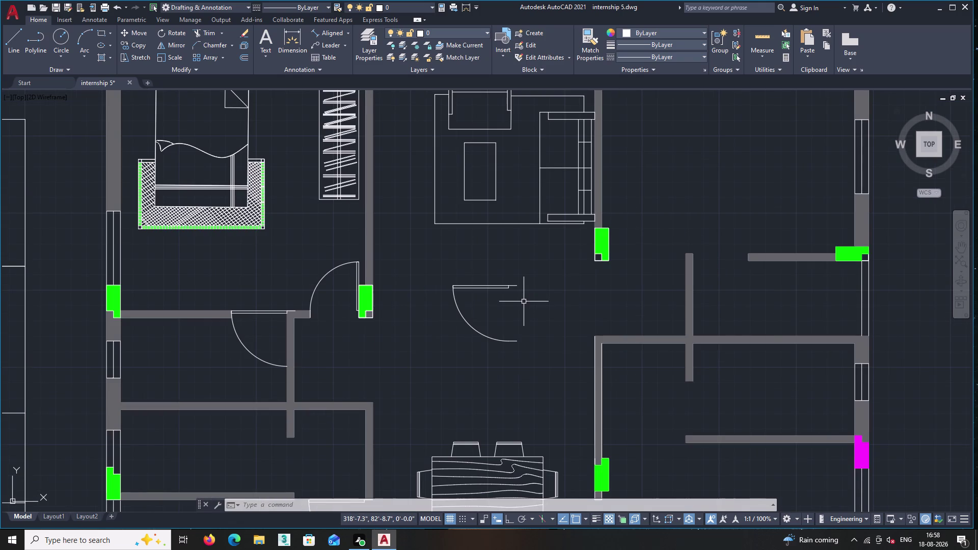
scroll(down, 3)
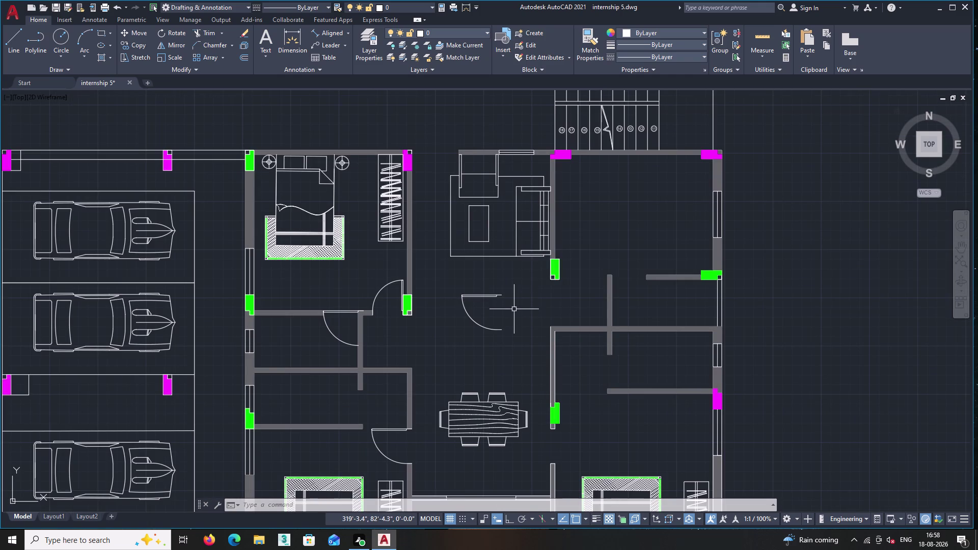
scroll(up, 3)
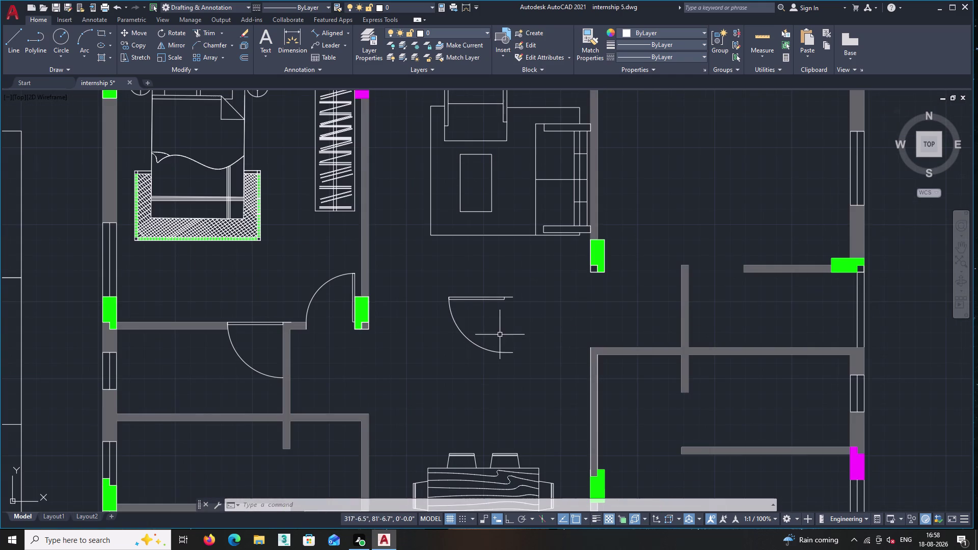
scroll(down, 3)
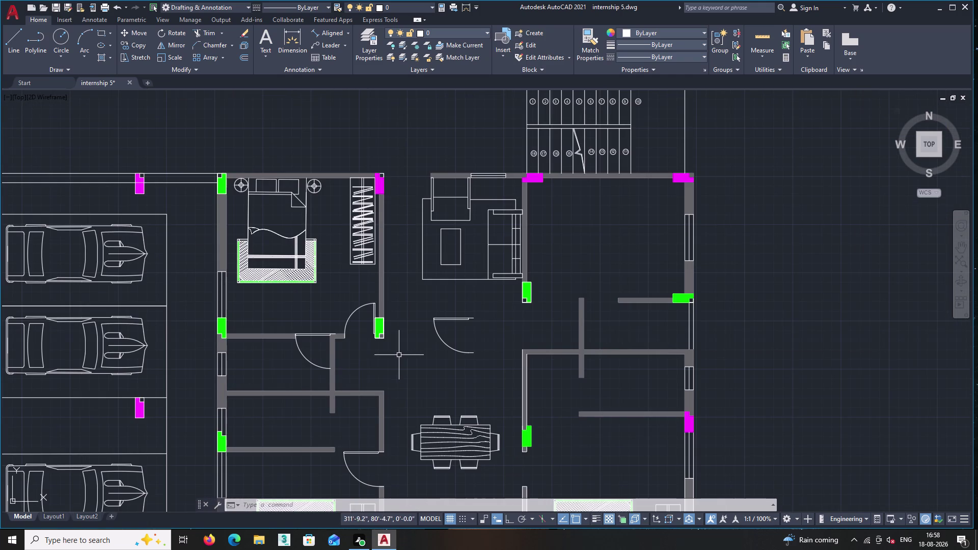
middle_drag(377, 363, 438, 344)
scroll(down, 3)
middle_drag(432, 378, 423, 351)
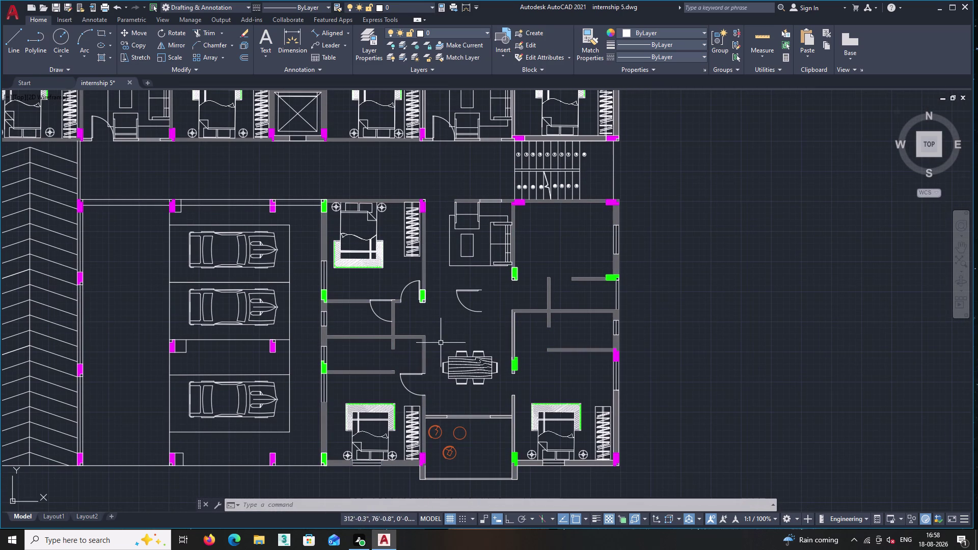
scroll(up, 3)
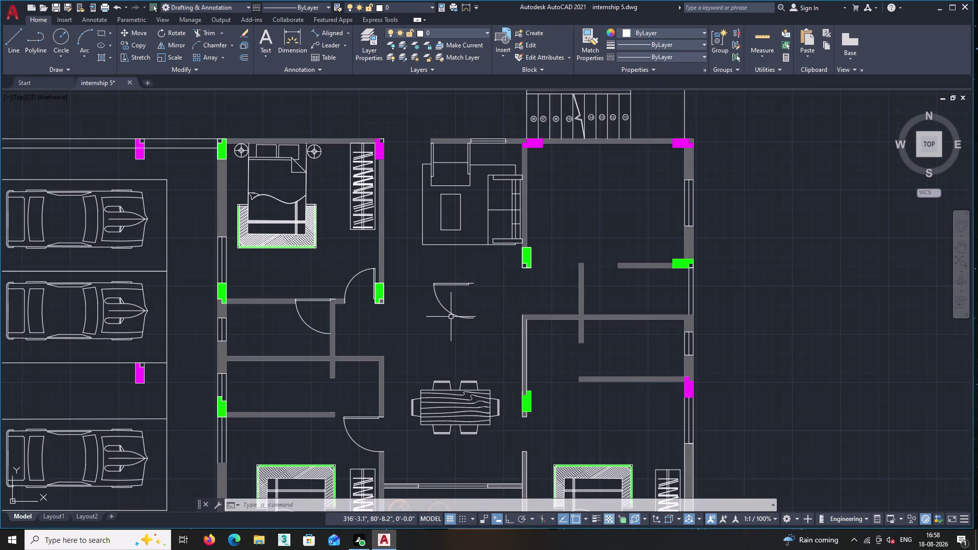
click(473, 331)
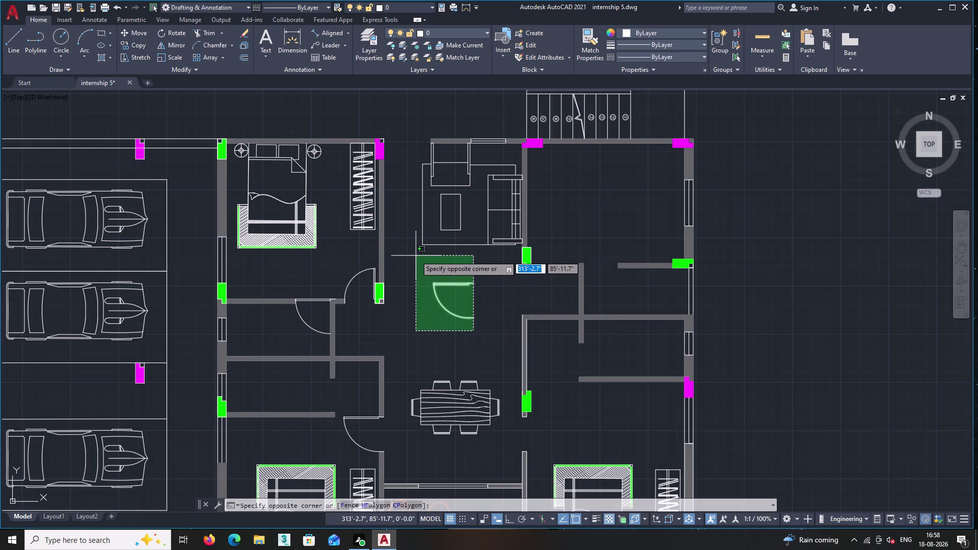
Flip the loose door's hinge side and swing so its arc opens upward.
click(416, 264)
scroll(up, 3)
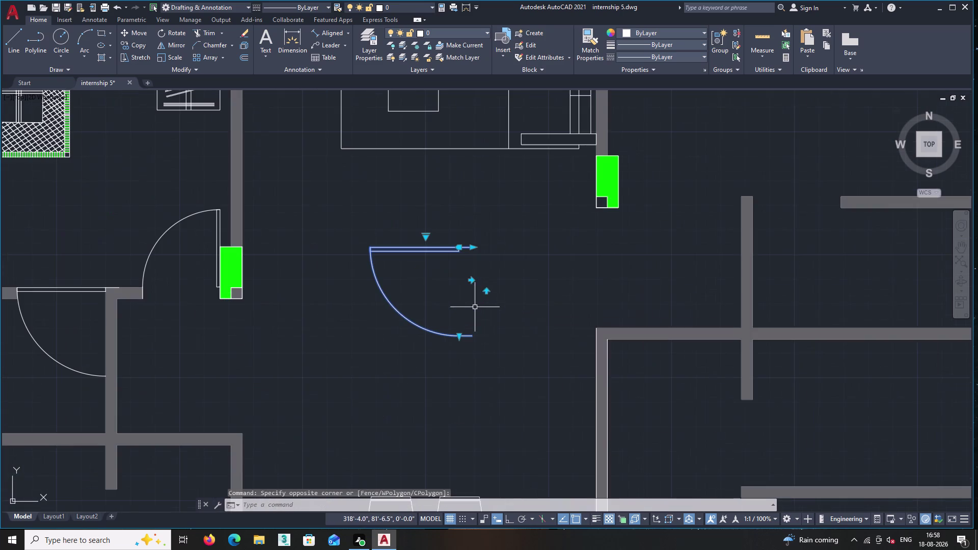
click(483, 291)
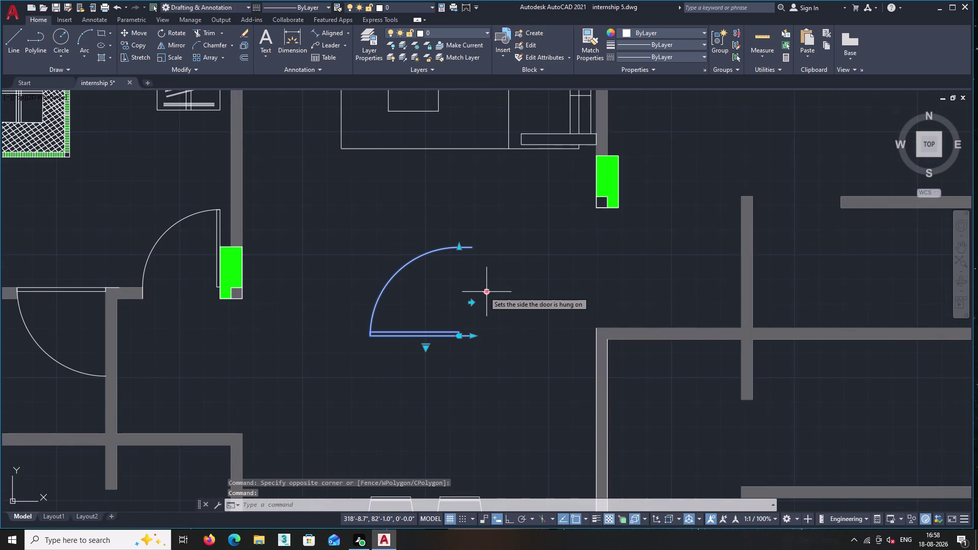
scroll(down, 3)
scroll(down, 3)
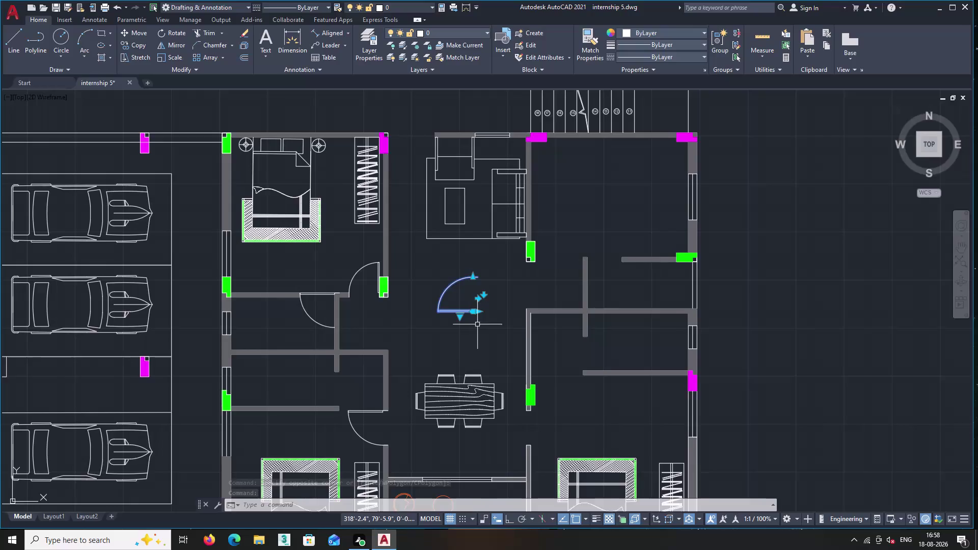
middle_drag(477, 325, 474, 292)
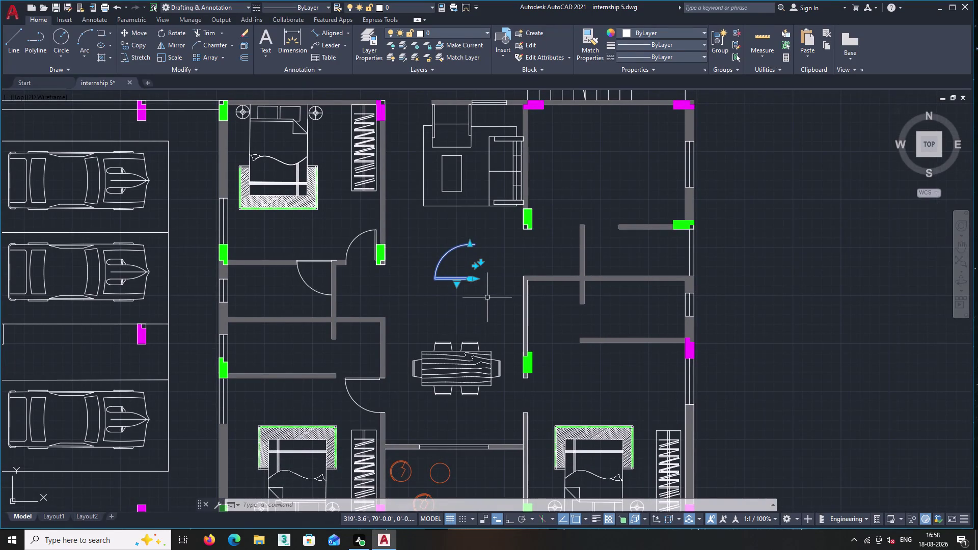
right_click(486, 276)
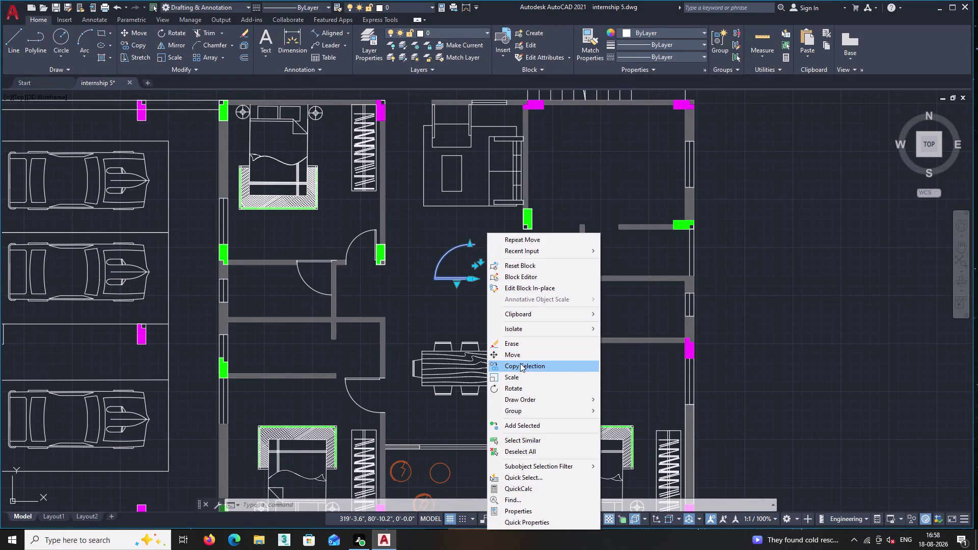
Copy the door from its corner to the wall end of the small room's doorway.
click(520, 363)
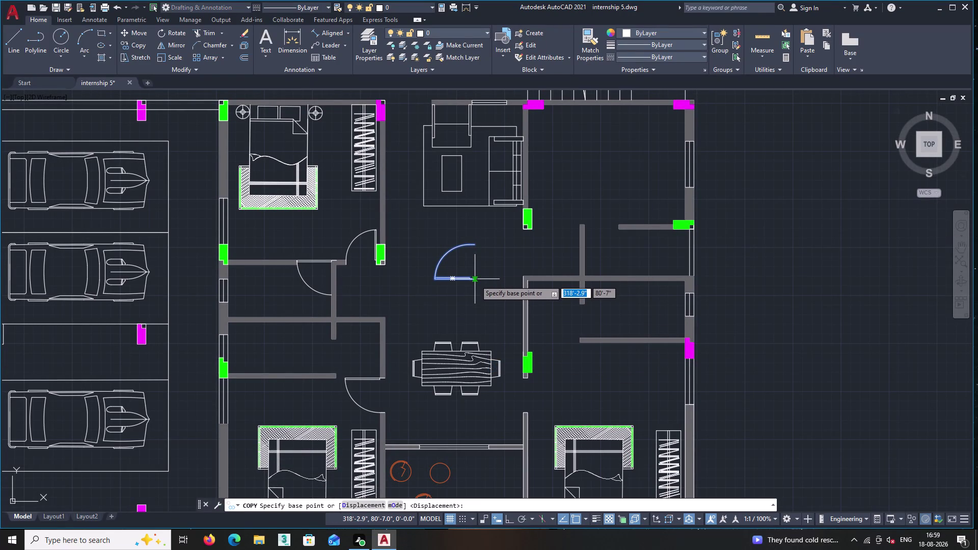
click(475, 280)
middle_drag(437, 304, 630, 254)
scroll(up, 3)
scroll(up, 3)
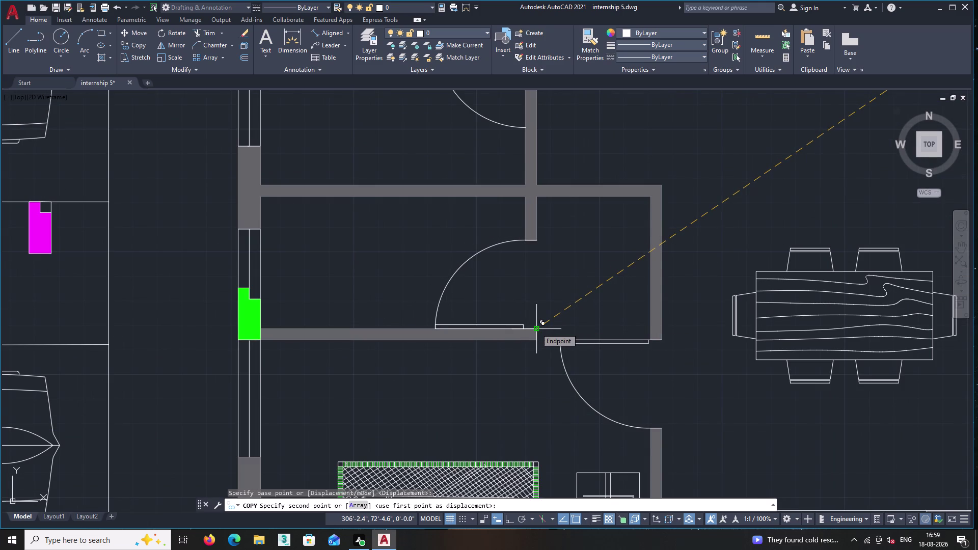
click(536, 328)
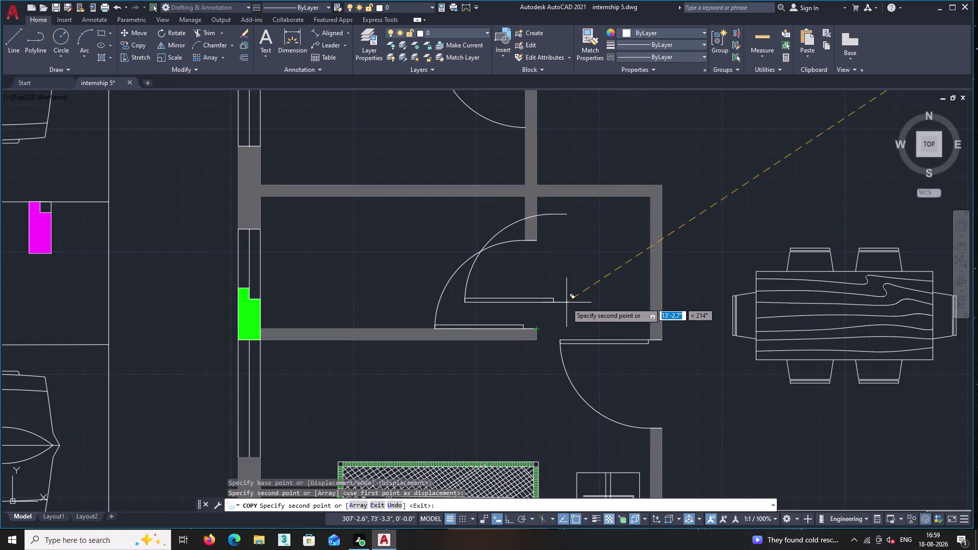
key(Escape)
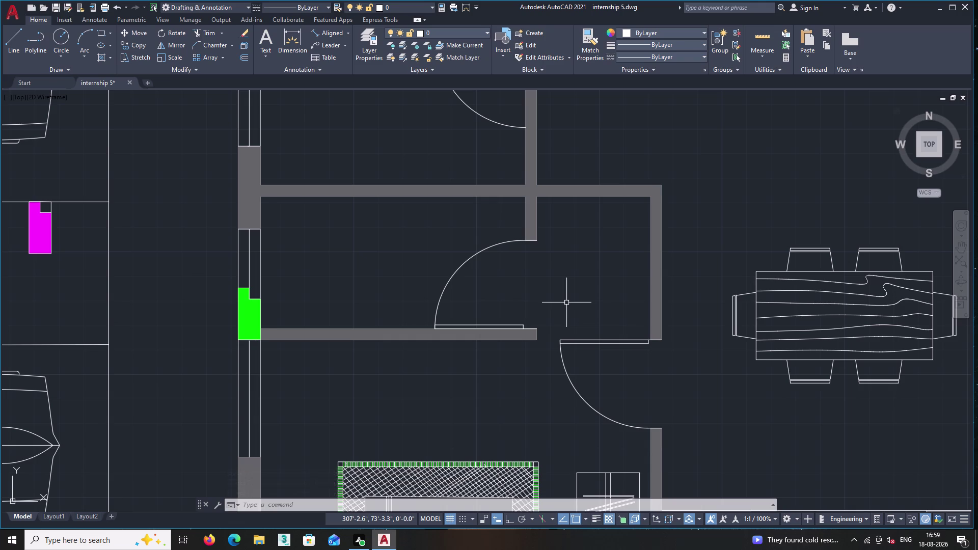
Zoom out and pan to centre the apartment layout in view.
scroll(down, 3)
middle_drag(565, 259, 494, 260)
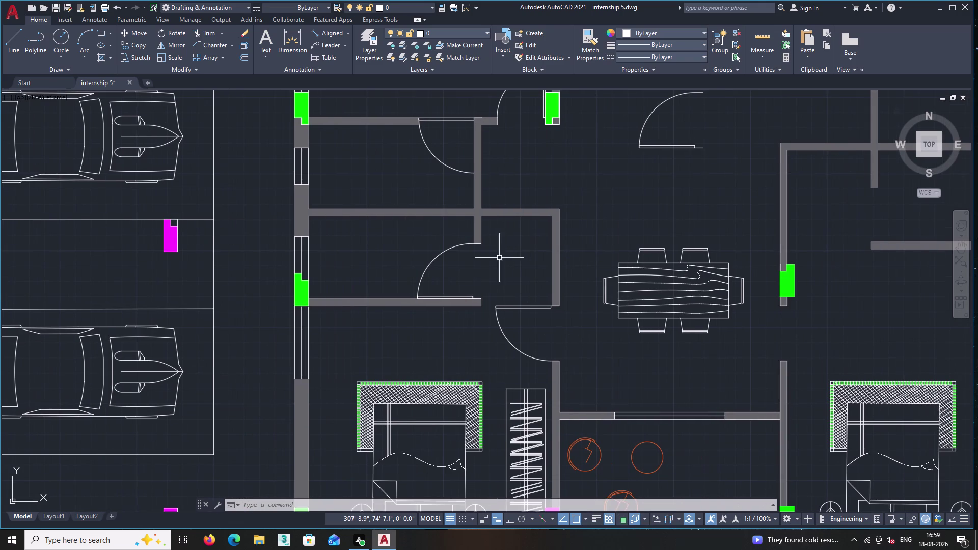
scroll(down, 3)
middle_drag(492, 256, 430, 263)
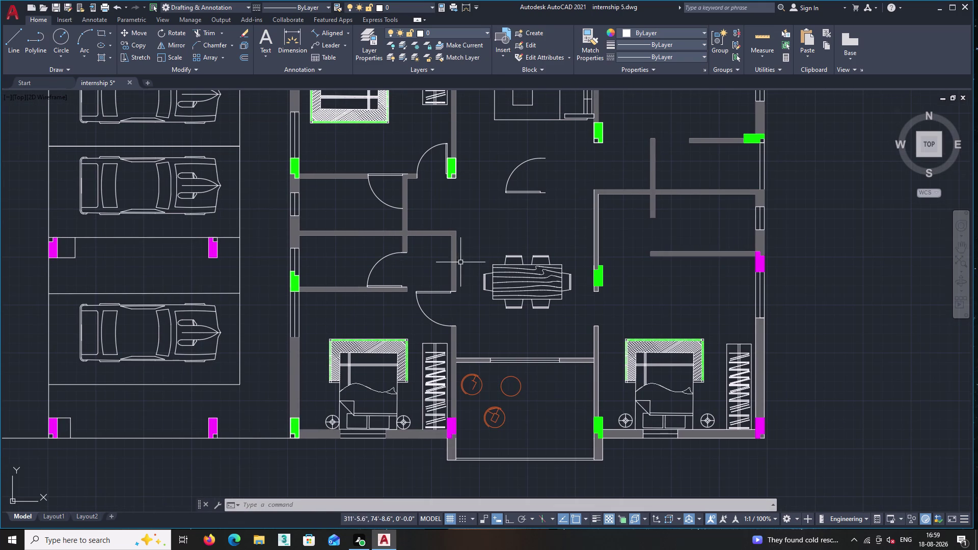
middle_drag(447, 273, 391, 318)
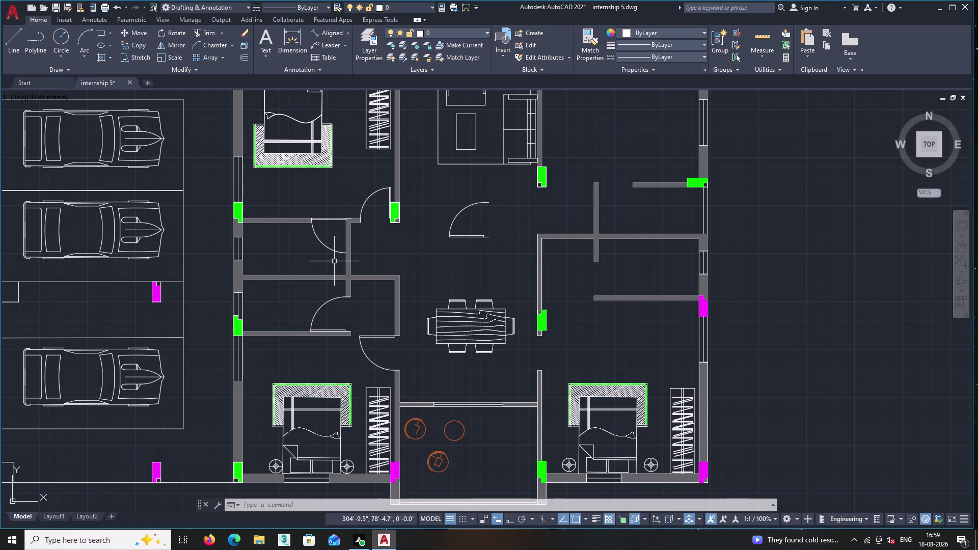
scroll(up, 3)
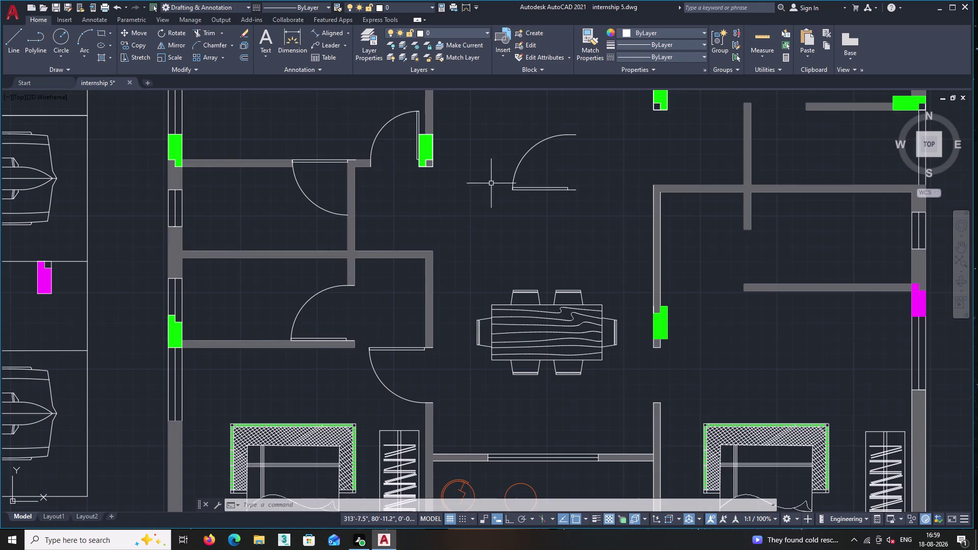
Flip the door above the dining table so it swings downward with its hinge reversed.
click(547, 195)
click(538, 168)
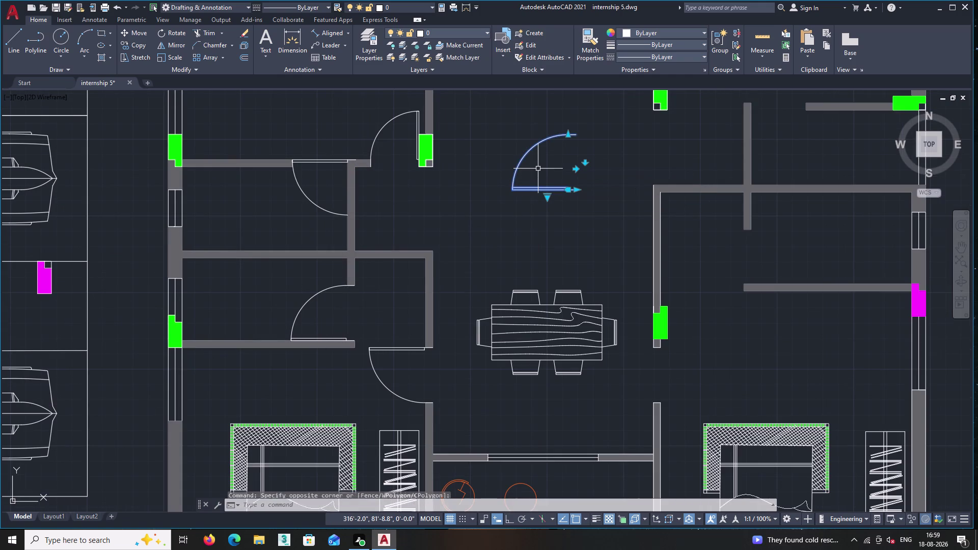
scroll(up, 3)
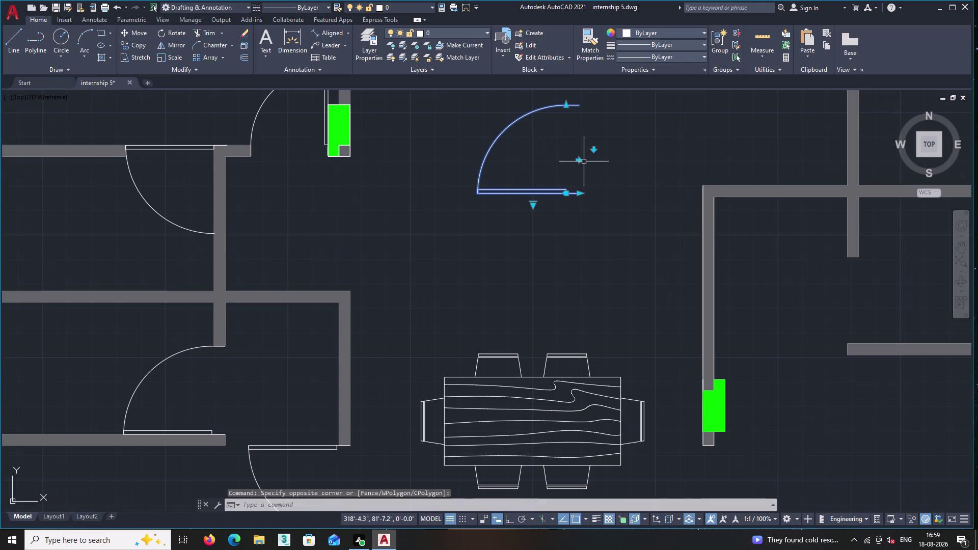
click(595, 150)
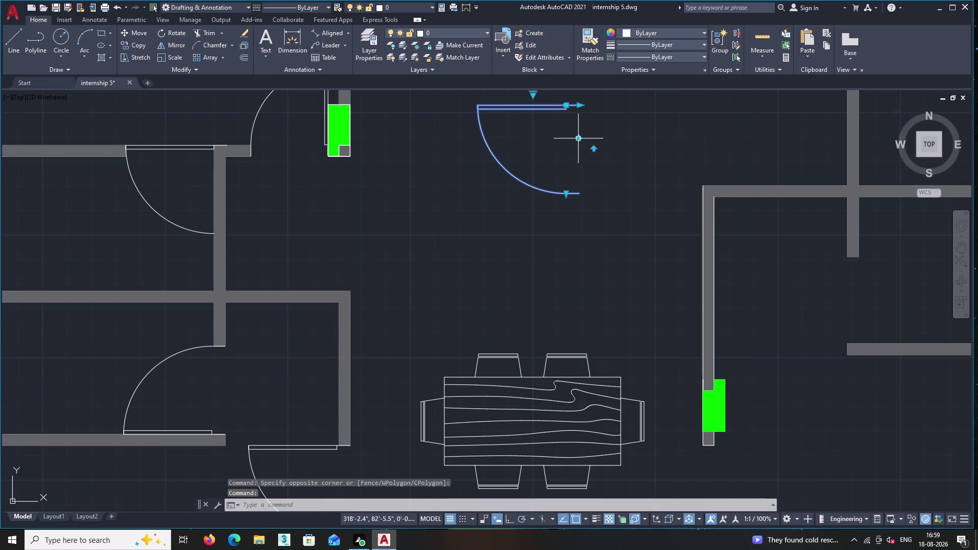
click(577, 139)
middle_drag(596, 140, 597, 179)
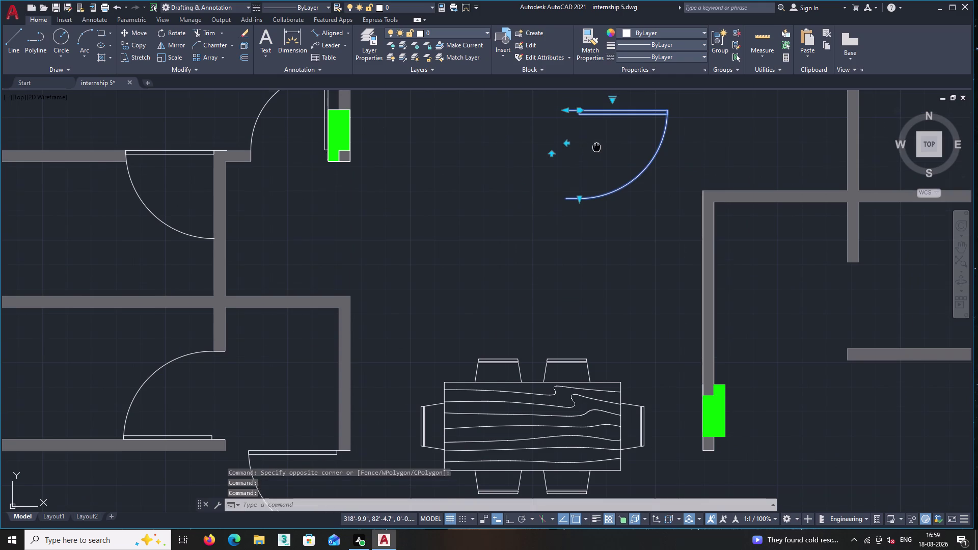
middle_drag(598, 180, 602, 211)
Copy the flipped door into the doorway right of the dining table, below the green column.
right_click(602, 212)
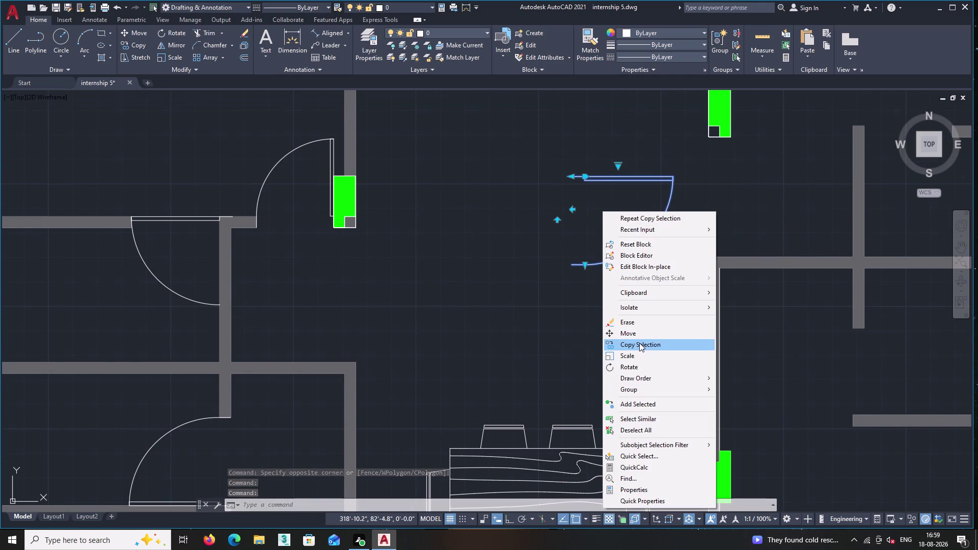
click(640, 342)
triple_click(571, 177)
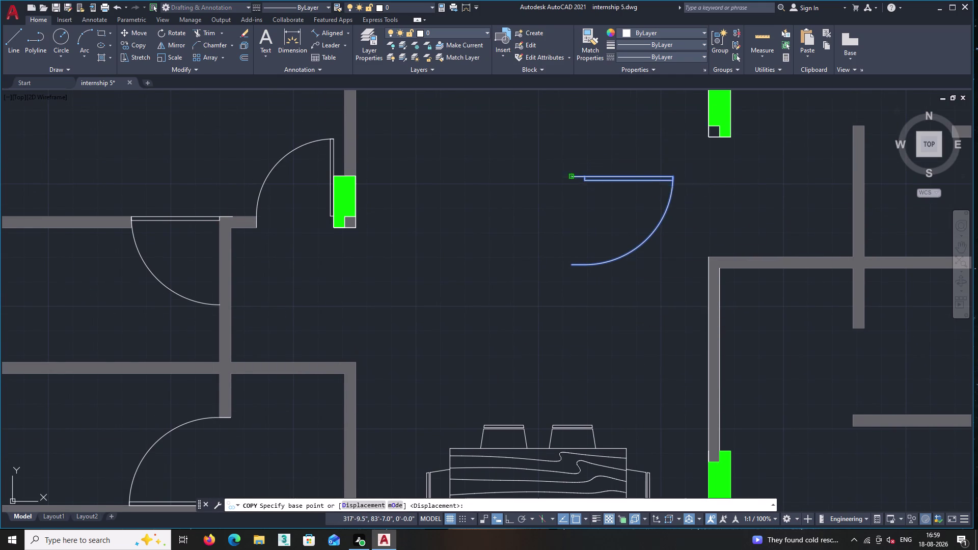
middle_drag(595, 304, 472, 121)
middle_drag(600, 327, 541, 258)
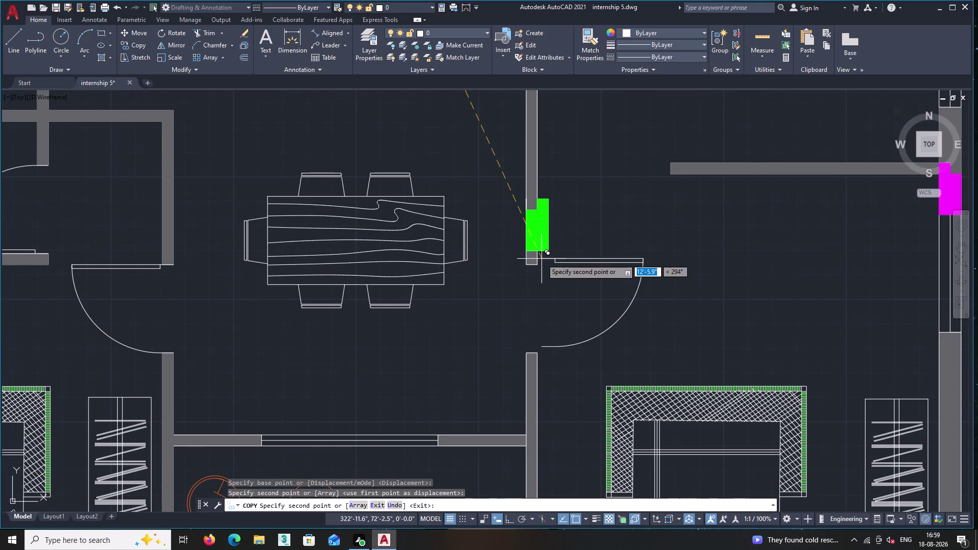
scroll(up, 3)
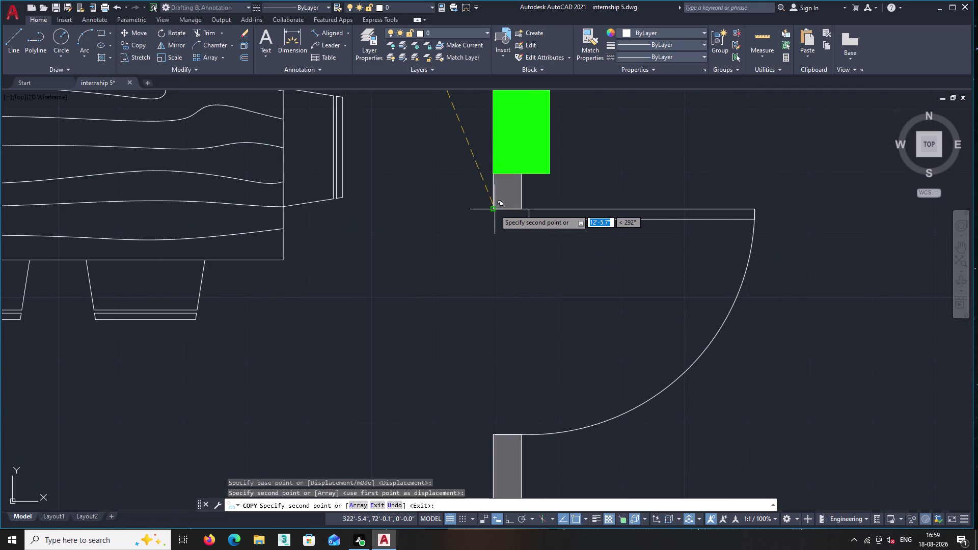
click(492, 209)
Place a second door copy at the interior wall end in the upper right room.
middle_drag(533, 306, 515, 277)
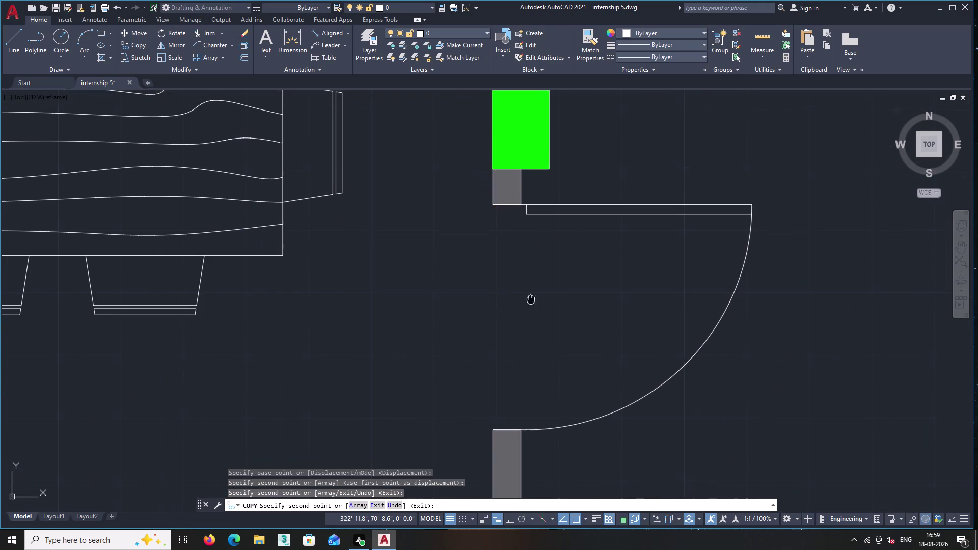
middle_drag(515, 277, 483, 227)
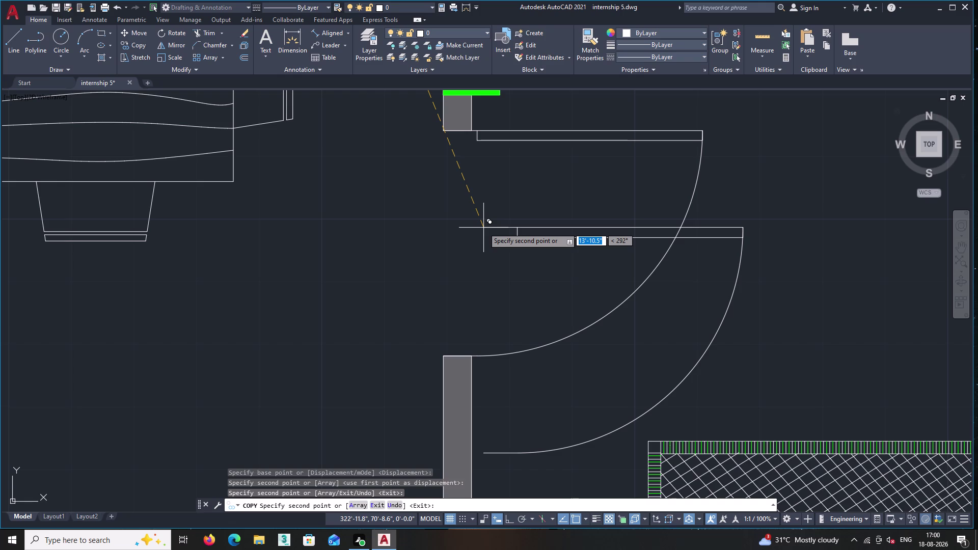
scroll(down, 3)
middle_drag(472, 234, 414, 265)
scroll(down, 3)
middle_drag(577, 156, 562, 210)
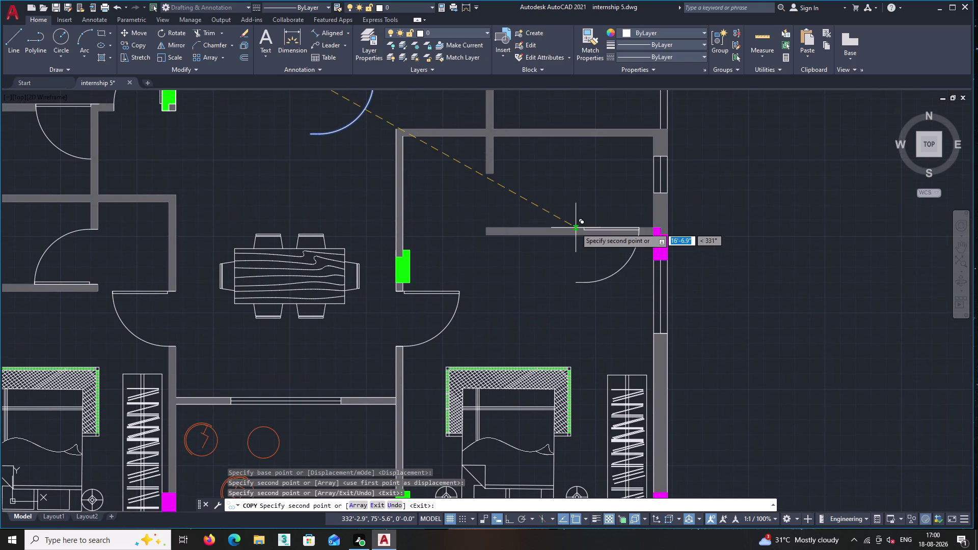
scroll(down, 3)
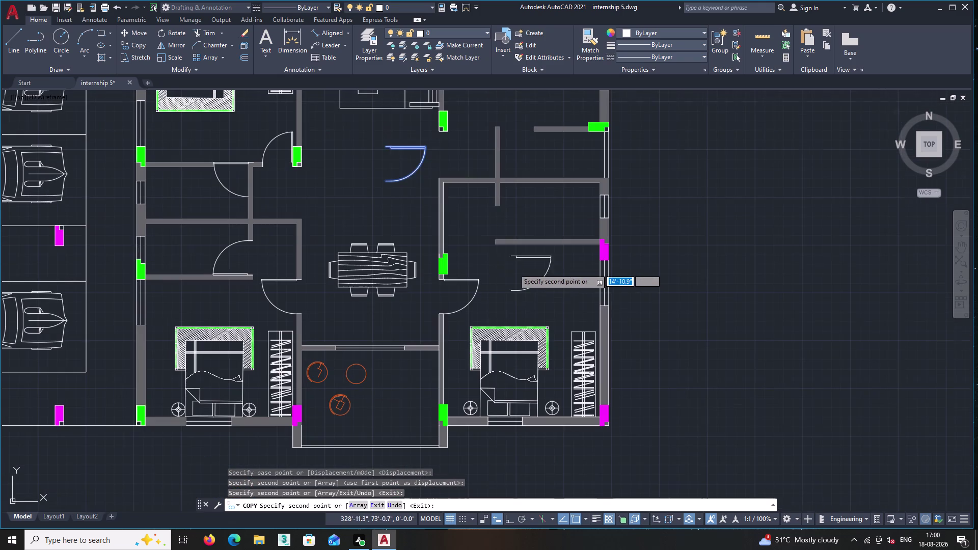
middle_drag(511, 279, 496, 358)
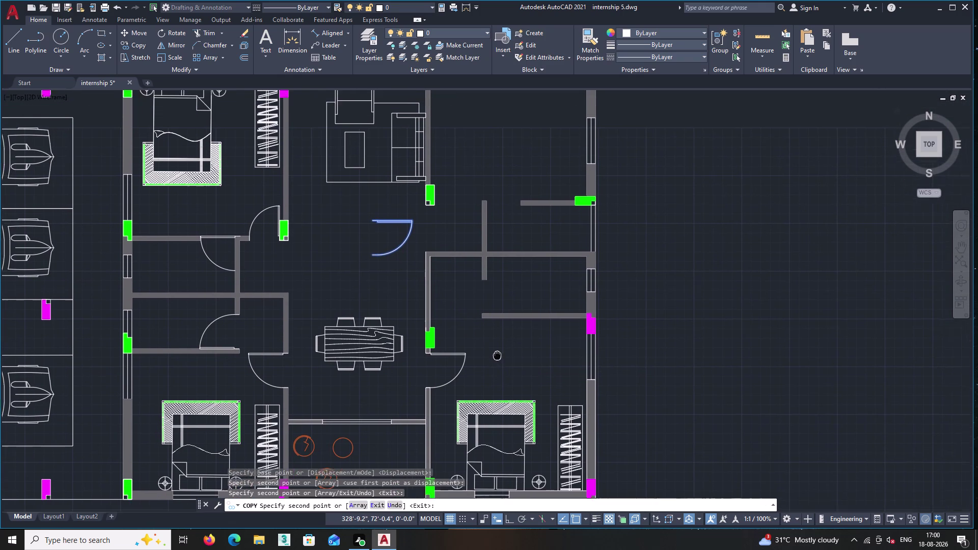
middle_drag(496, 358, 493, 370)
scroll(up, 3)
middle_drag(483, 200, 469, 234)
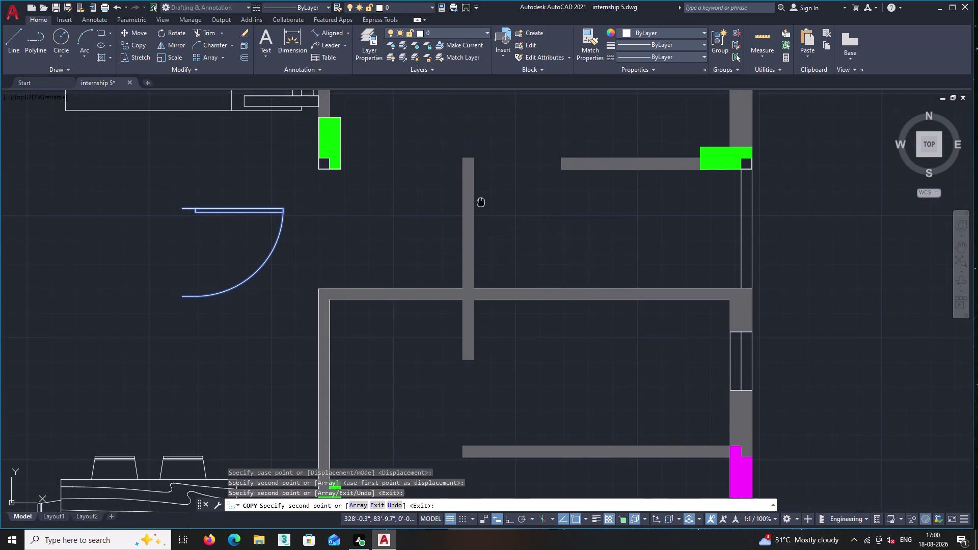
middle_drag(469, 234, 435, 354)
scroll(up, 3)
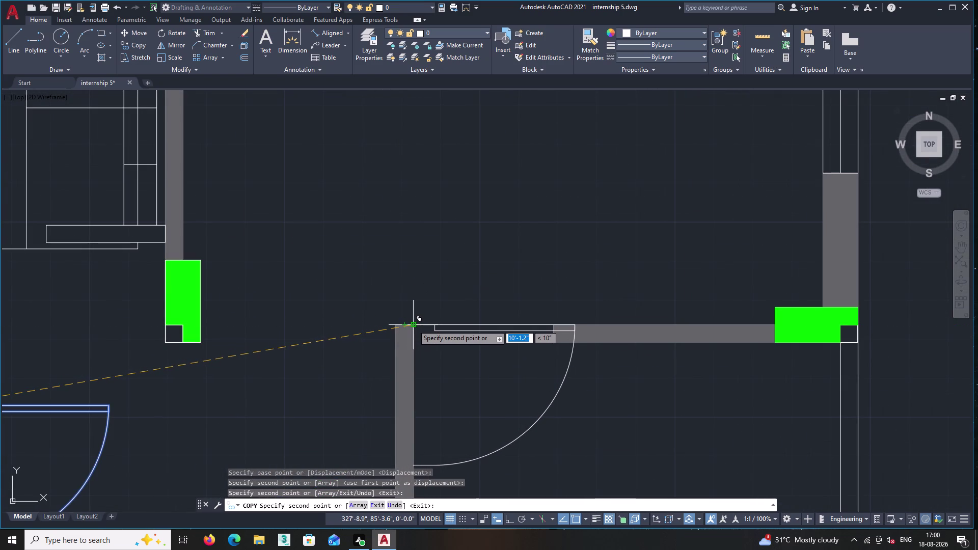
double_click(413, 325)
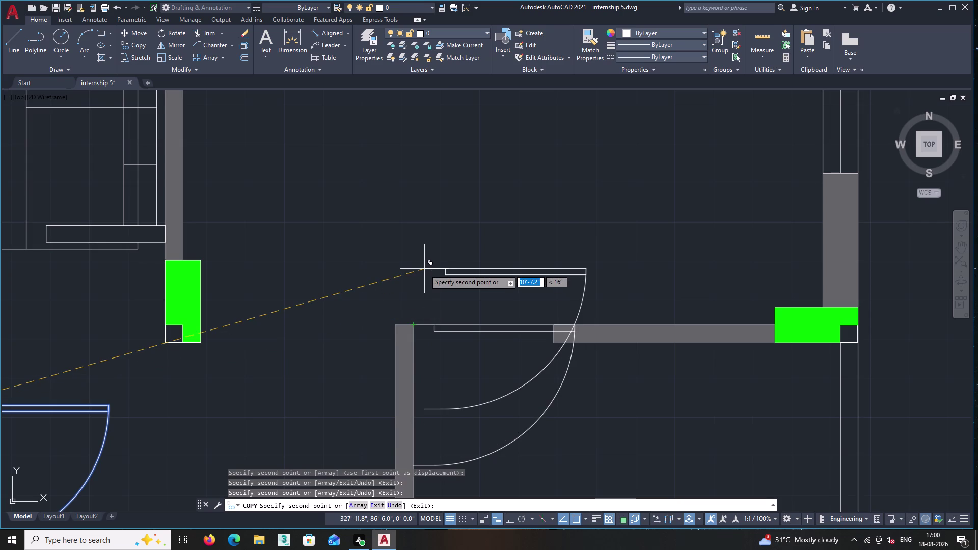
key(Escape)
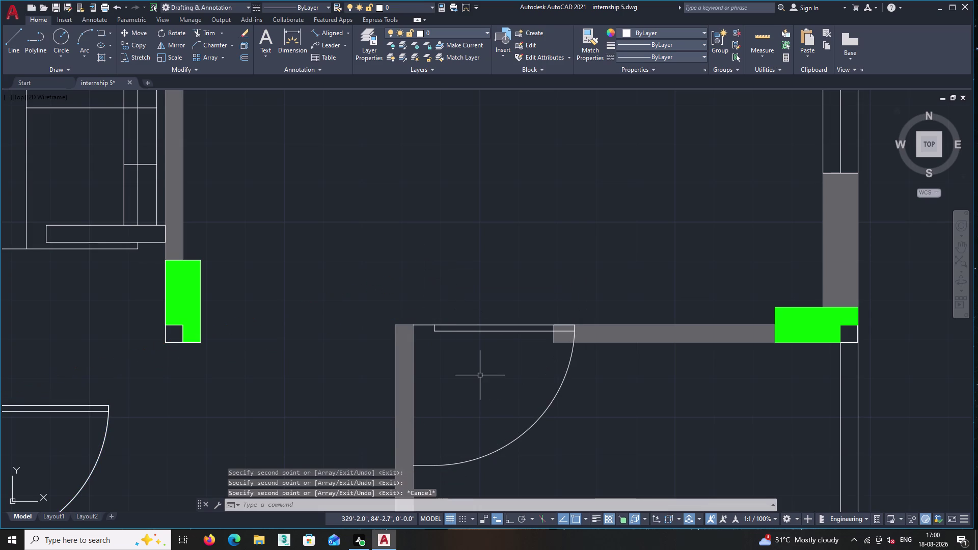
Try scaling the right-hand door with SC, then cancel the failed attempt.
text(sc)
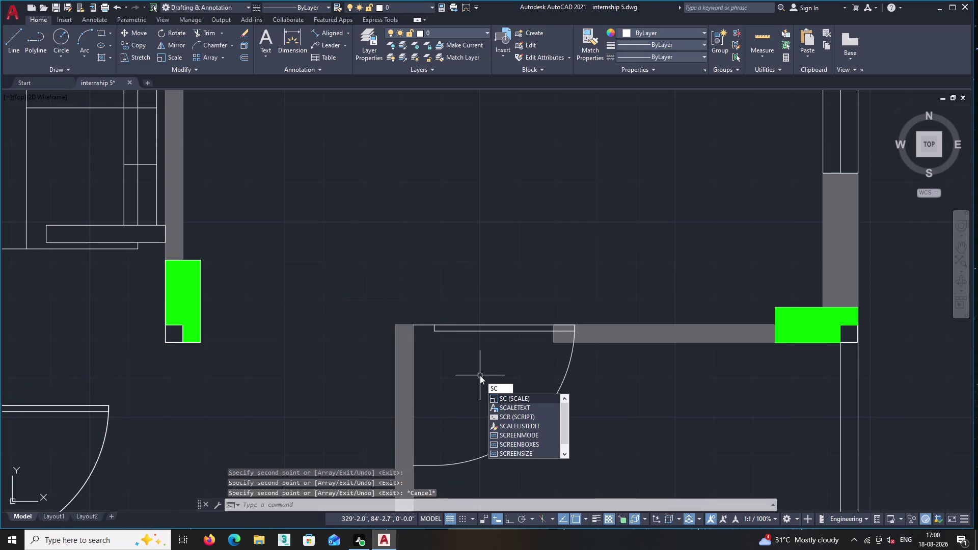
key(Return)
click(472, 380)
double_click(472, 273)
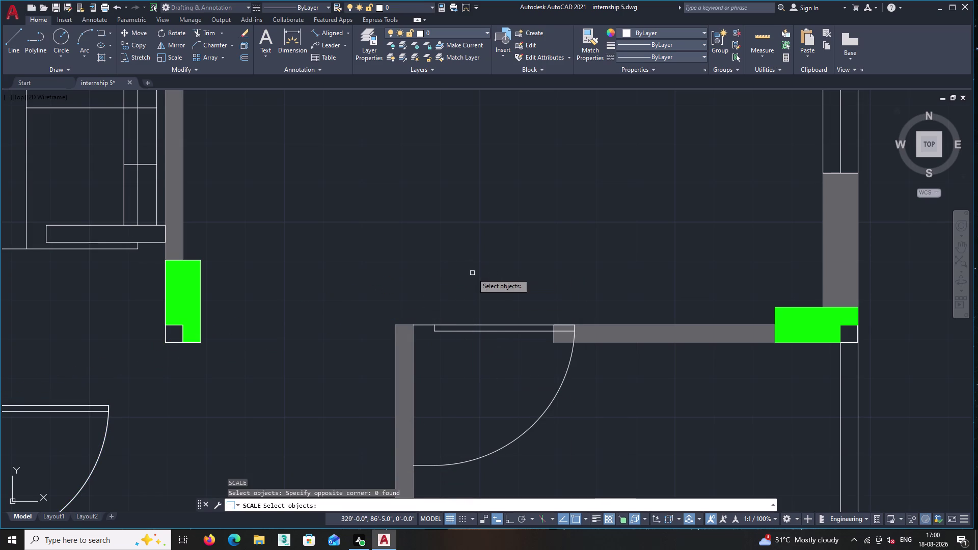
click(477, 349)
double_click(444, 320)
right_click(444, 304)
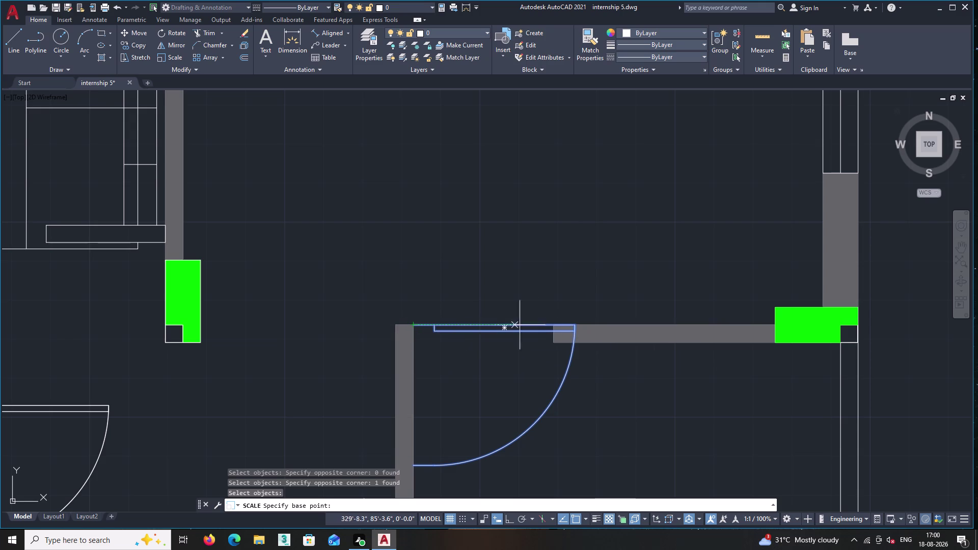
click(576, 325)
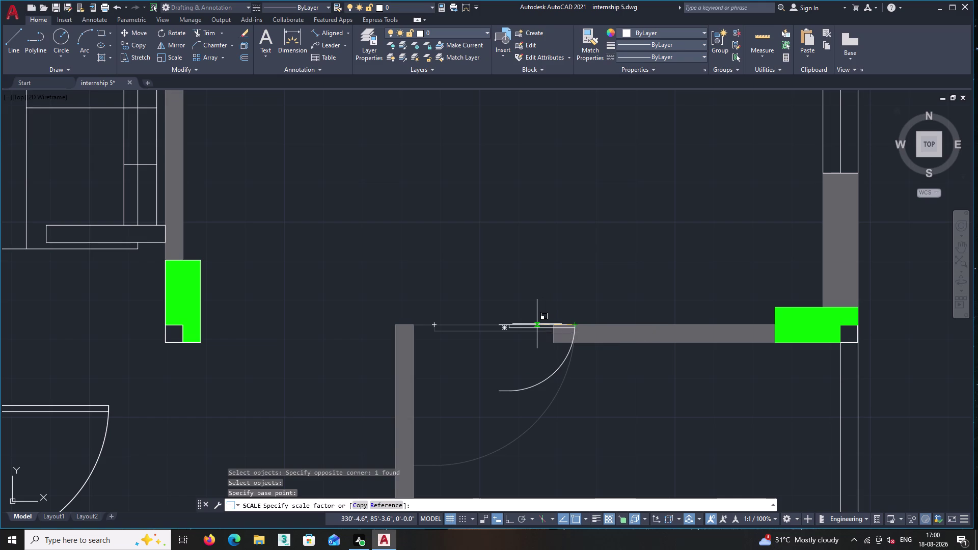
key(Escape)
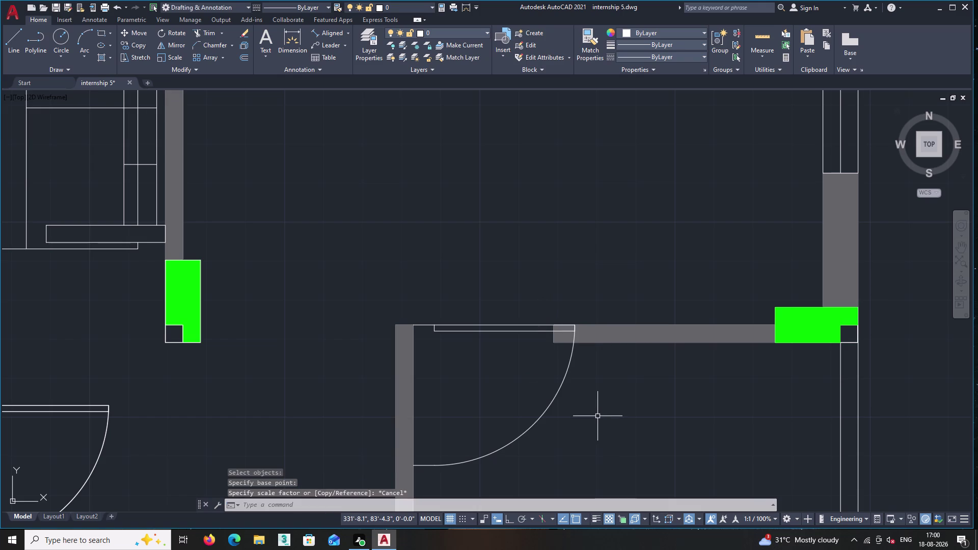
Window-select the right-hand door again and choose Scale from its shortcut menu.
key(Return)
click(464, 356)
click(437, 298)
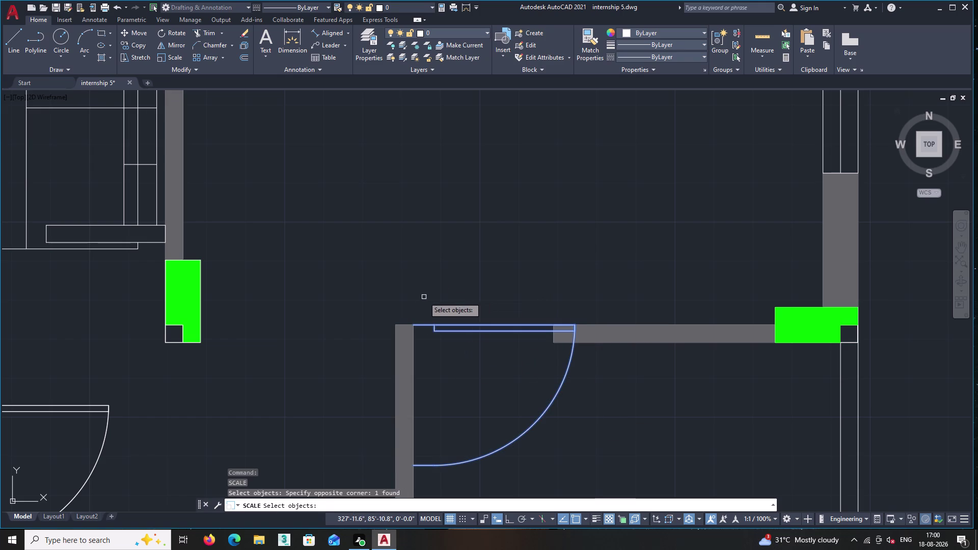
right_click(423, 297)
click(413, 326)
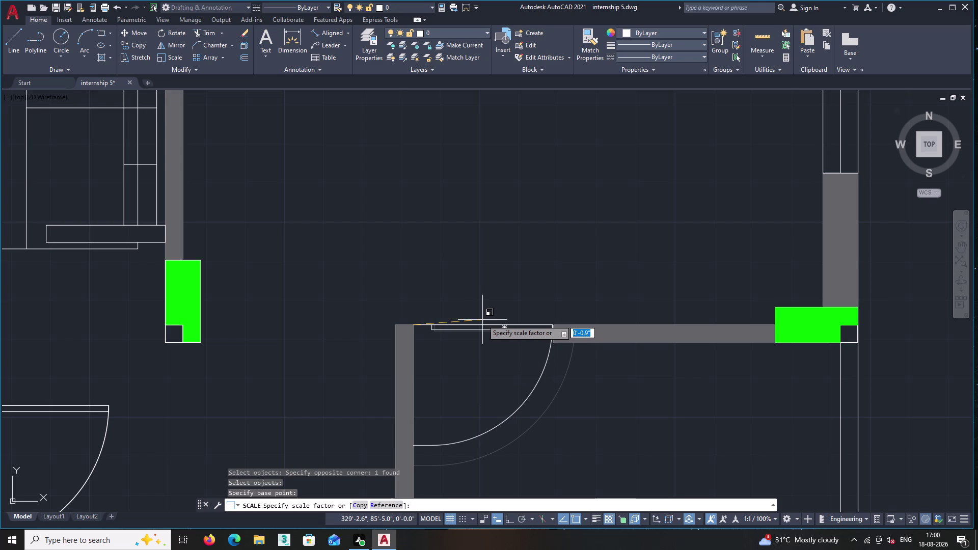
click(482, 320)
scroll(up, 3)
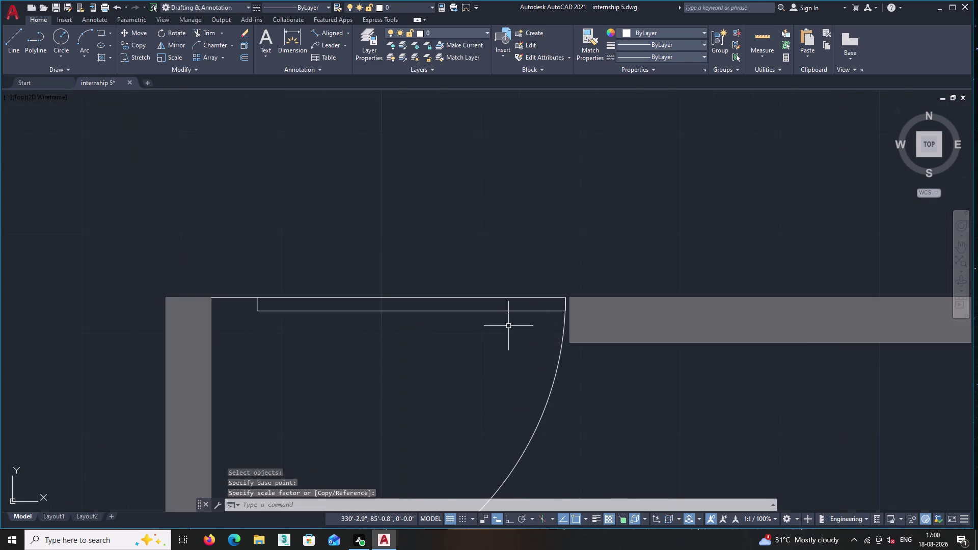
click(503, 334)
click(481, 262)
right_click(475, 256)
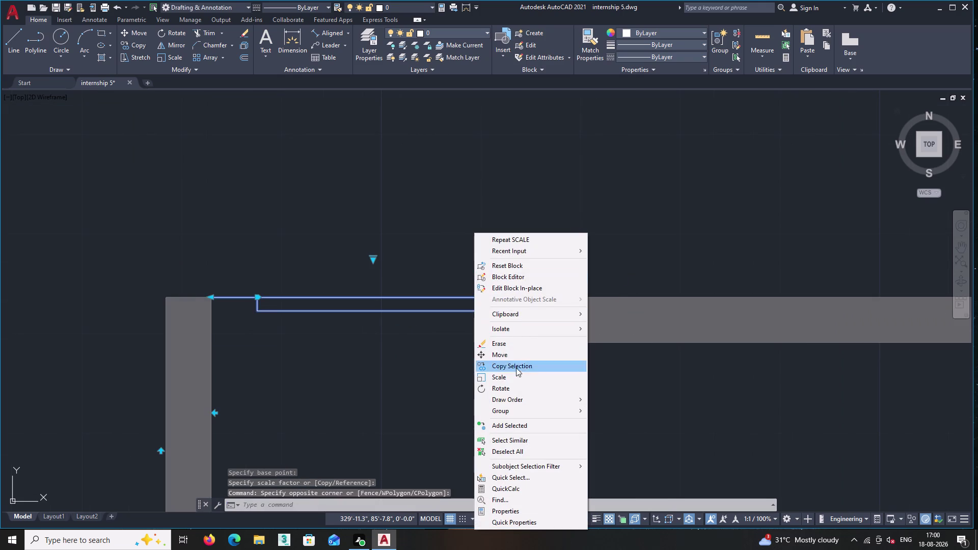
click(516, 376)
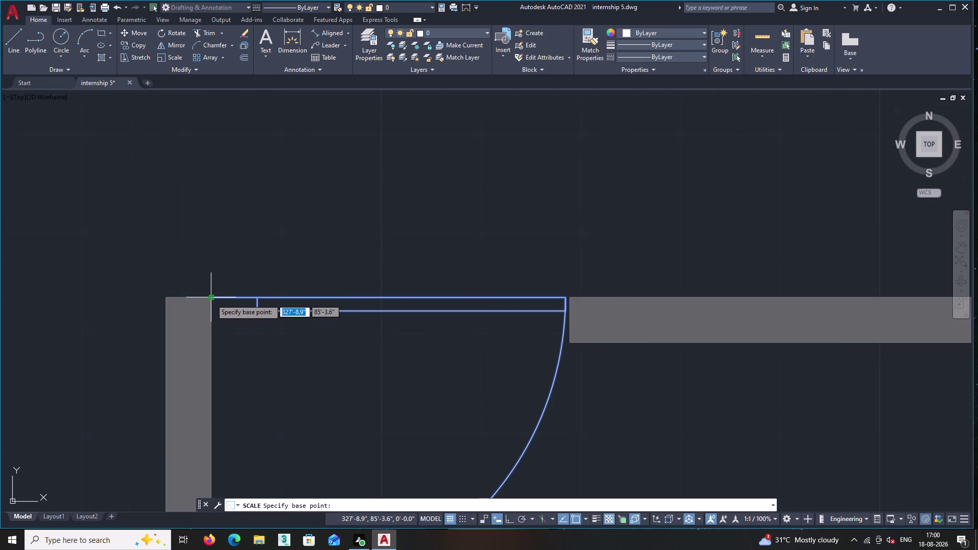
Scale the door by reference from the wall corner so its leaf reaches the wall end.
click(211, 299)
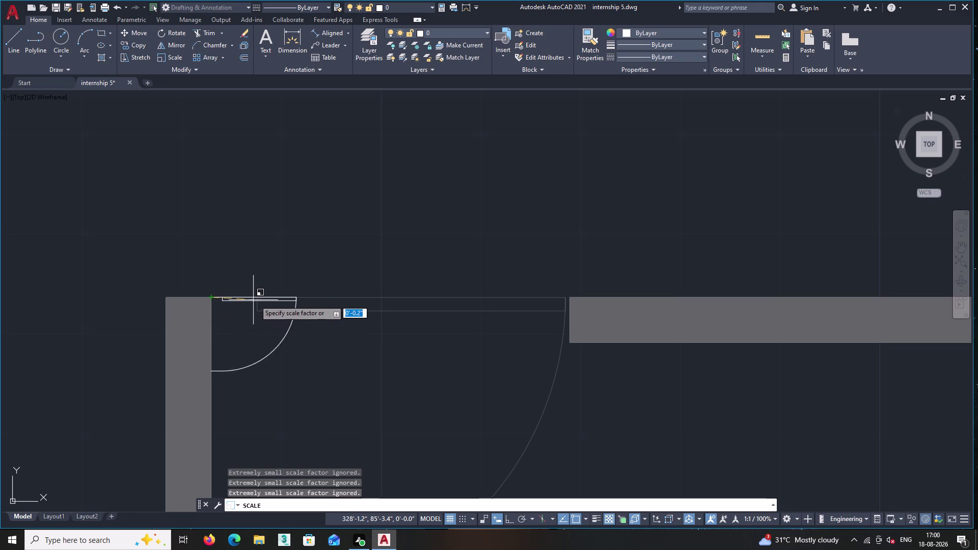
key(r)
key(Return)
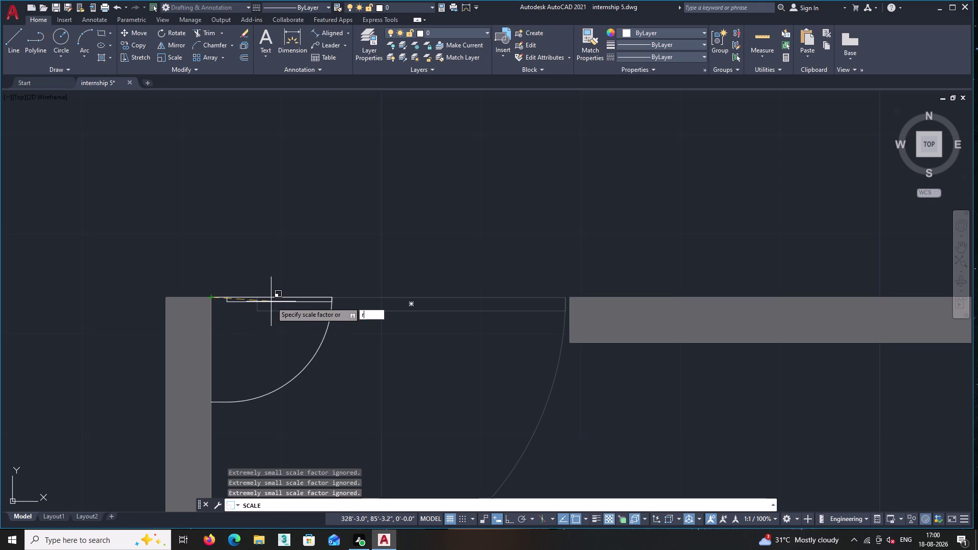
click(211, 299)
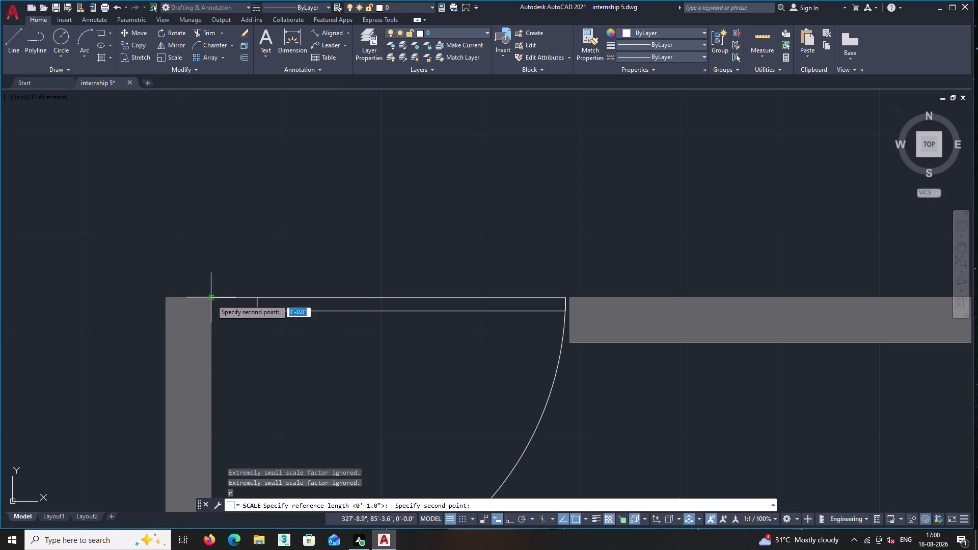
click(567, 297)
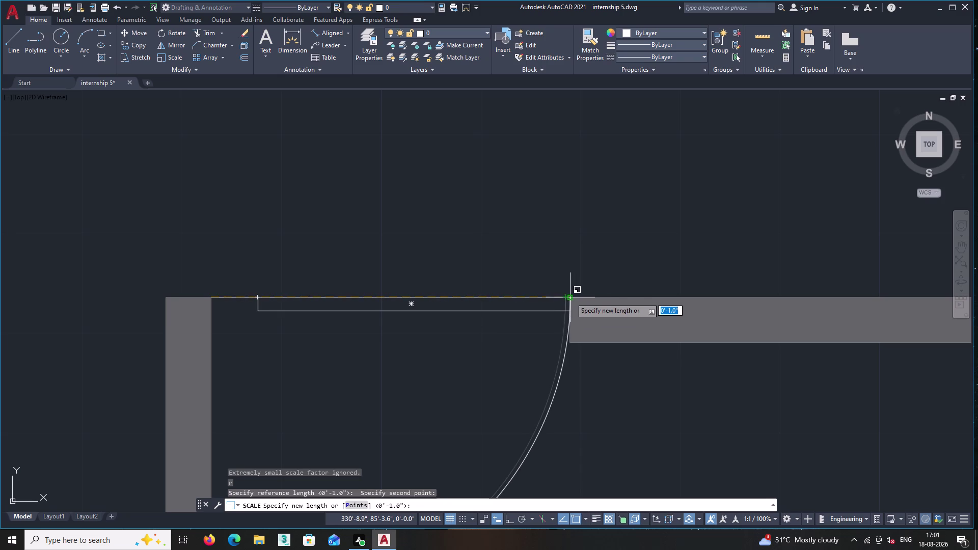
scroll(up, 3)
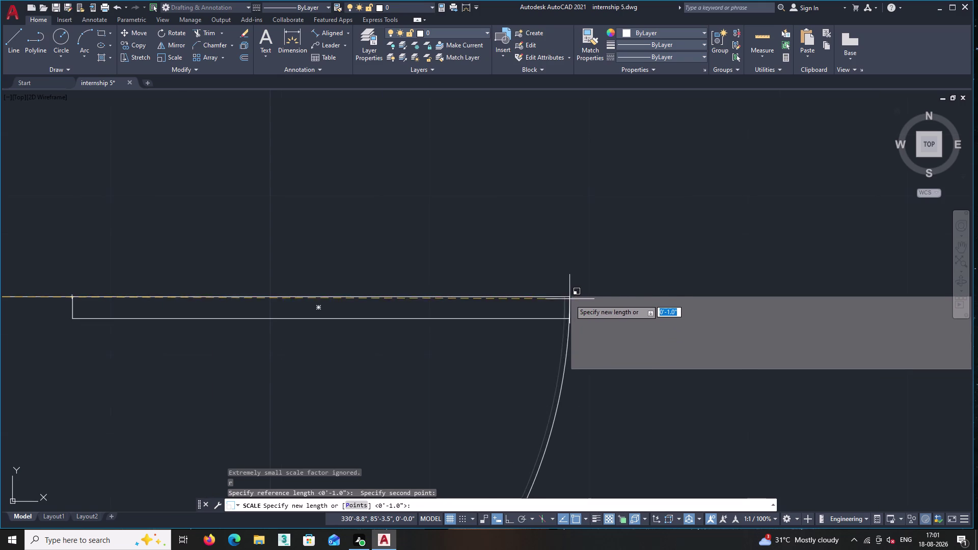
click(571, 297)
scroll(down, 3)
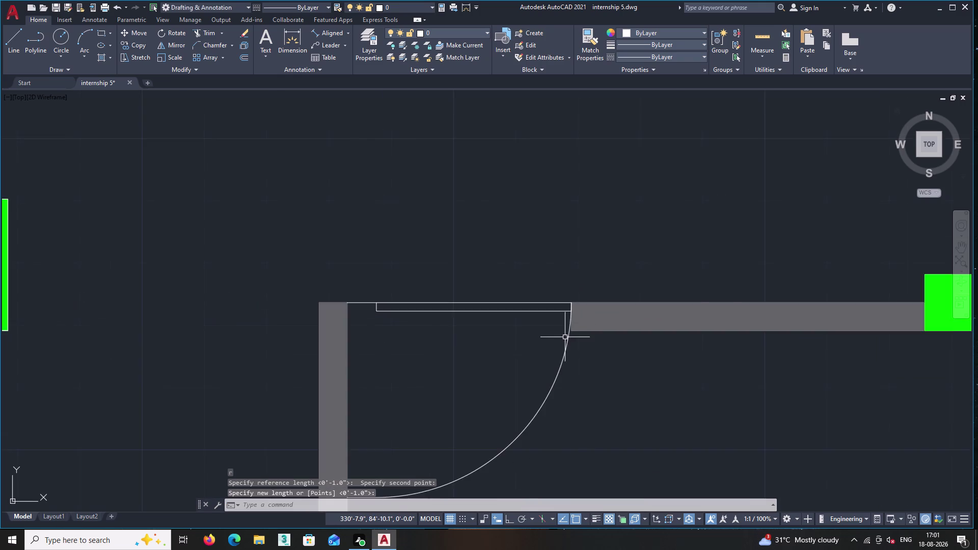
scroll(down, 3)
middle_drag(554, 335, 545, 307)
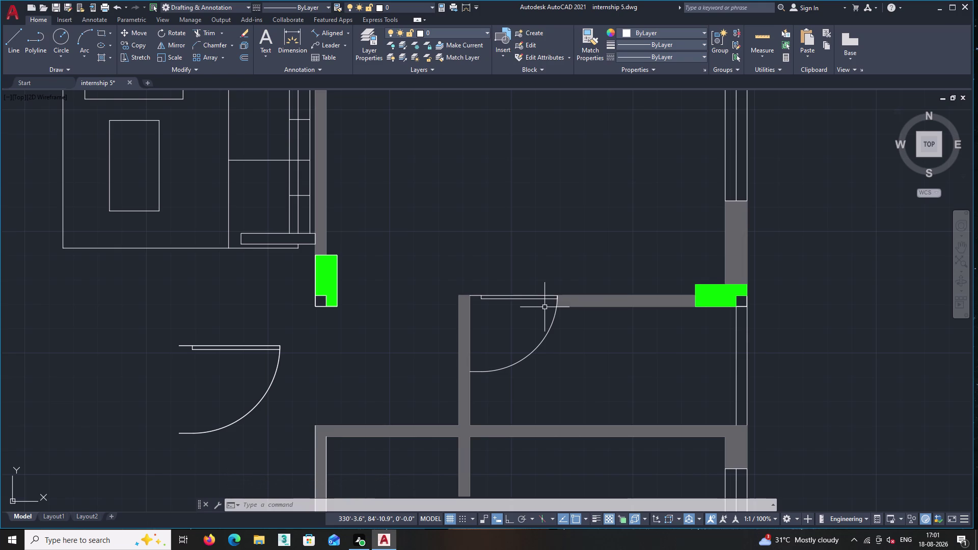
Zoom out to the freestanding door left of the small room and select it.
scroll(down, 3)
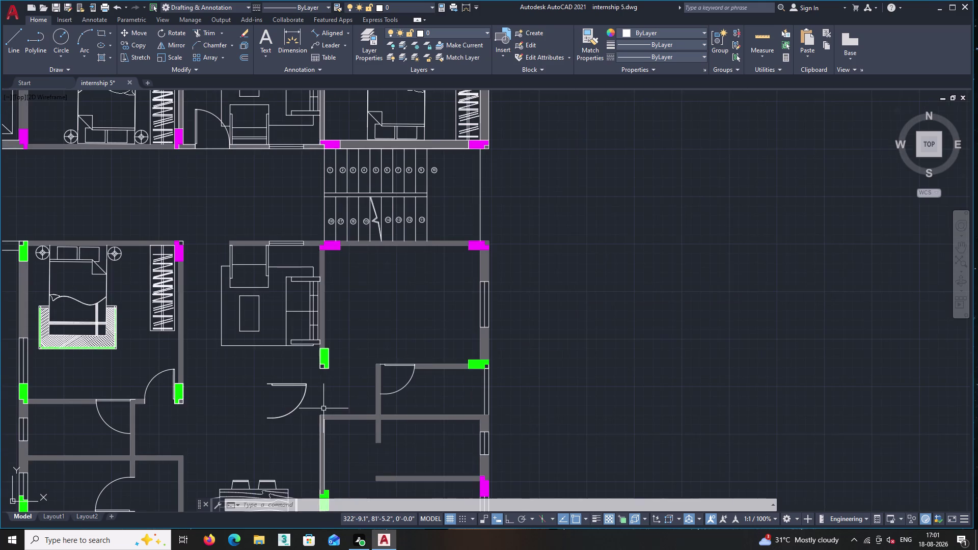
middle_drag(323, 408, 351, 392)
scroll(up, 3)
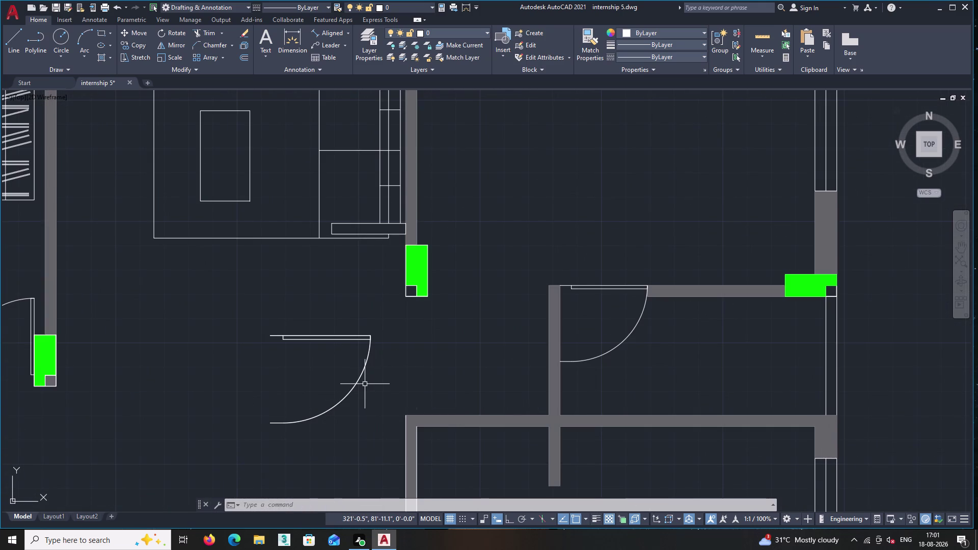
scroll(down, 3)
scroll(down, 3)
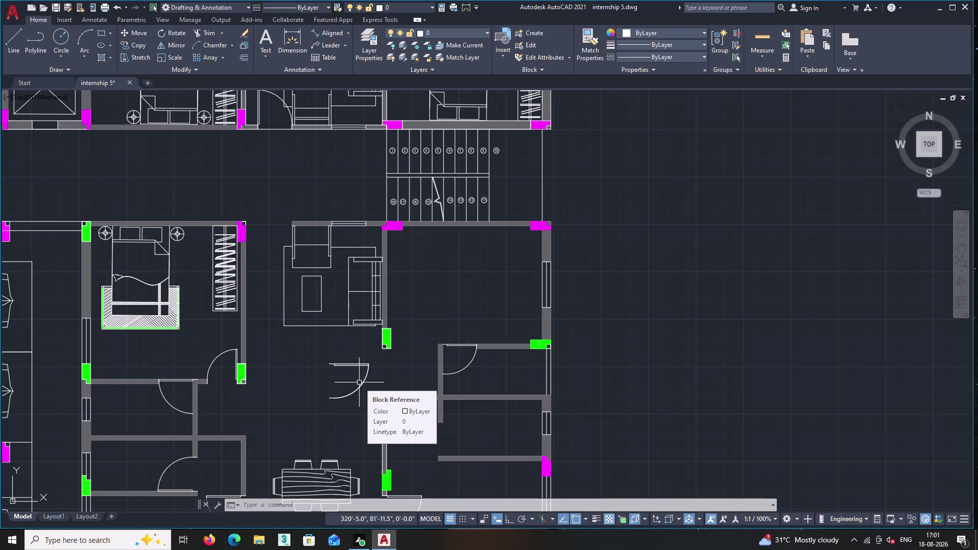
scroll(up, 3)
click(379, 386)
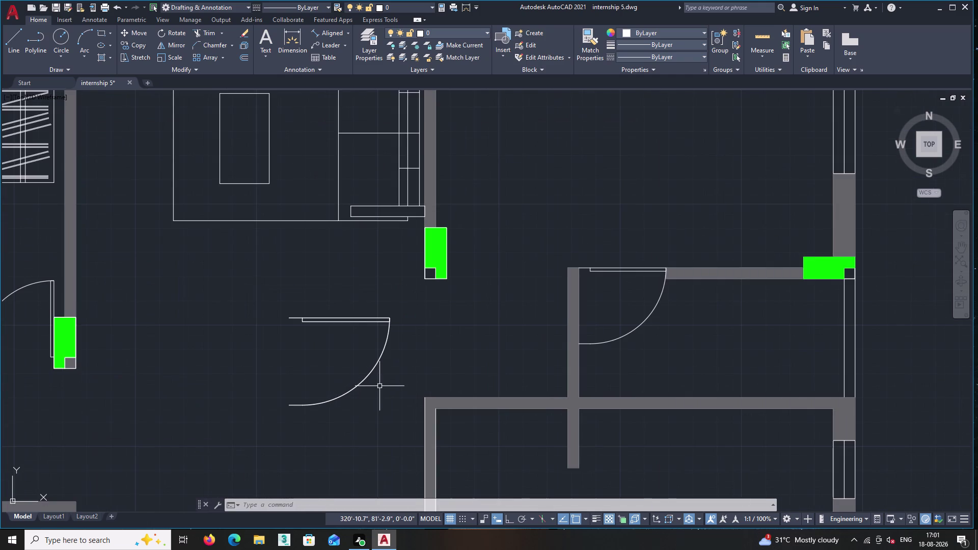
click(338, 306)
click(274, 361)
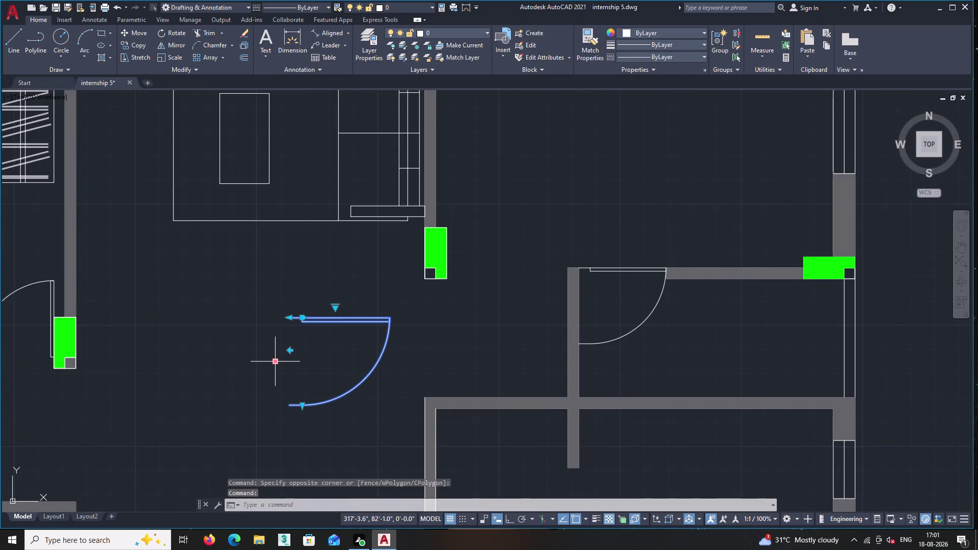
Clear the stray grip edits and selection on the freestanding door.
click(273, 361)
double_click(272, 361)
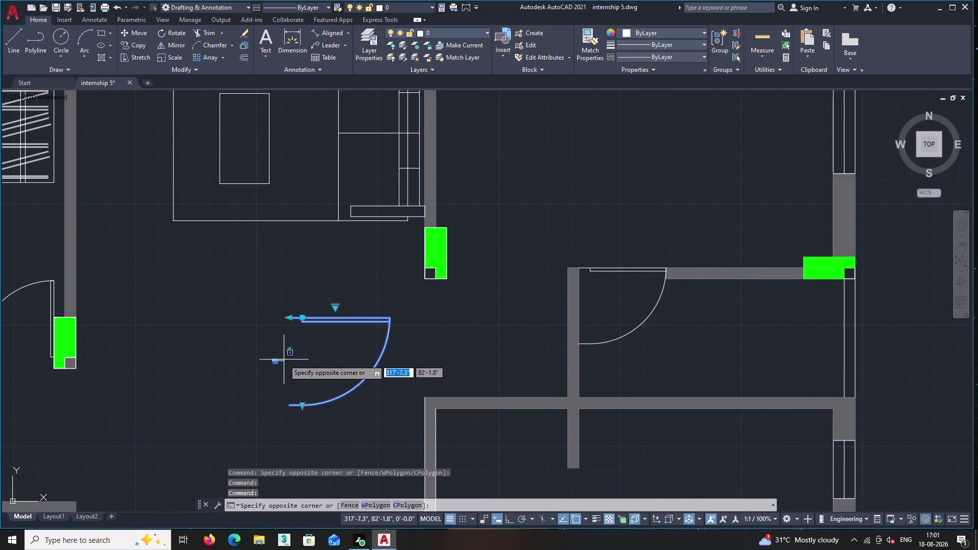
triple_click(276, 363)
triple_click(290, 351)
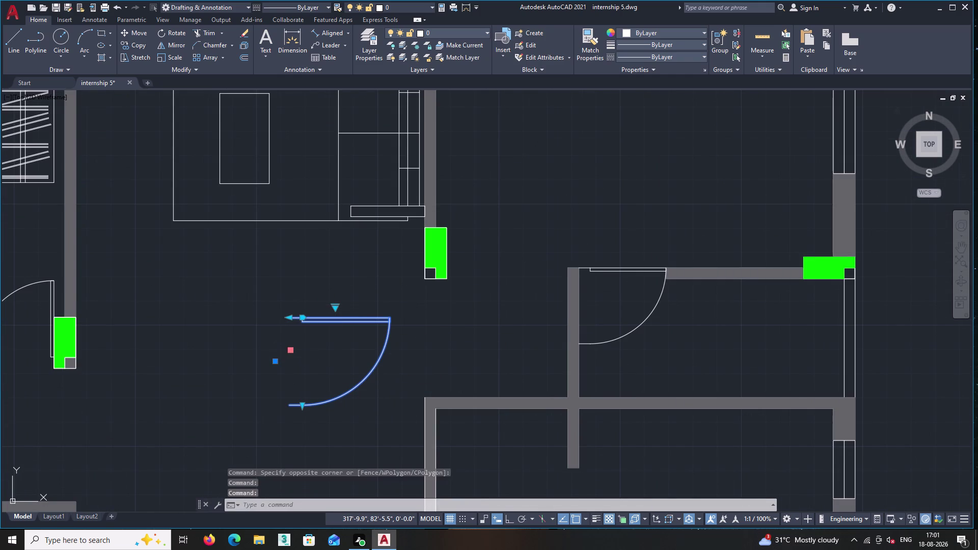
click(290, 351)
key(Escape)
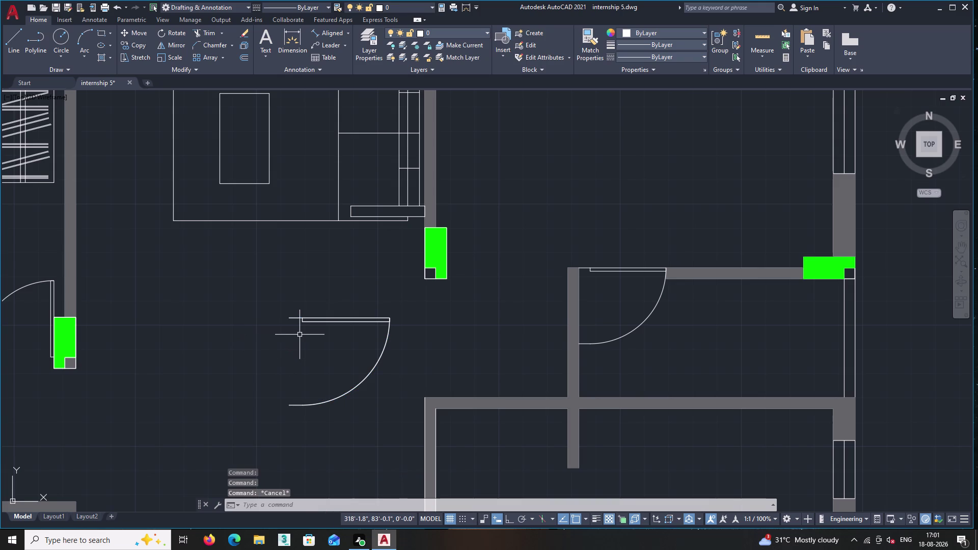
Reselect the freestanding door and abandon an accidental corner-point edit.
click(334, 346)
click(323, 291)
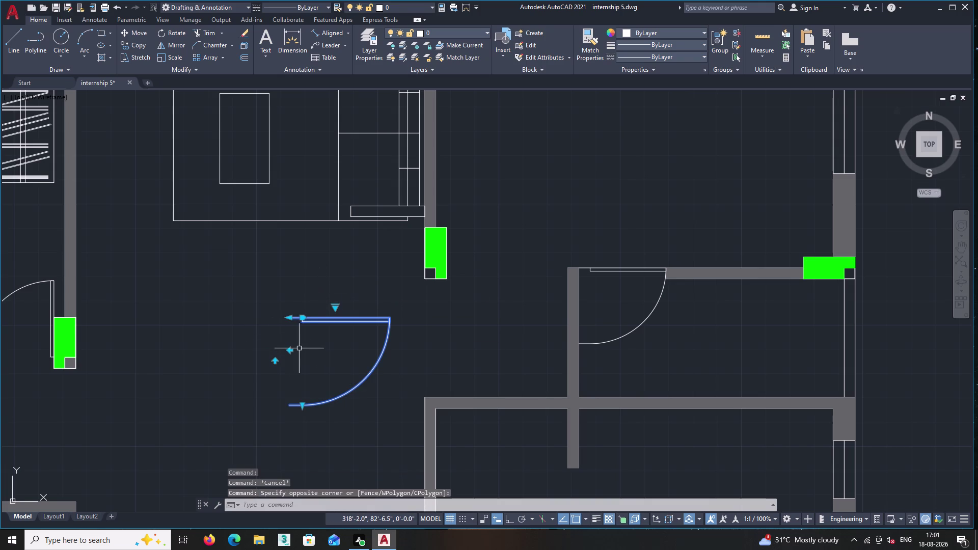
click(289, 351)
double_click(289, 351)
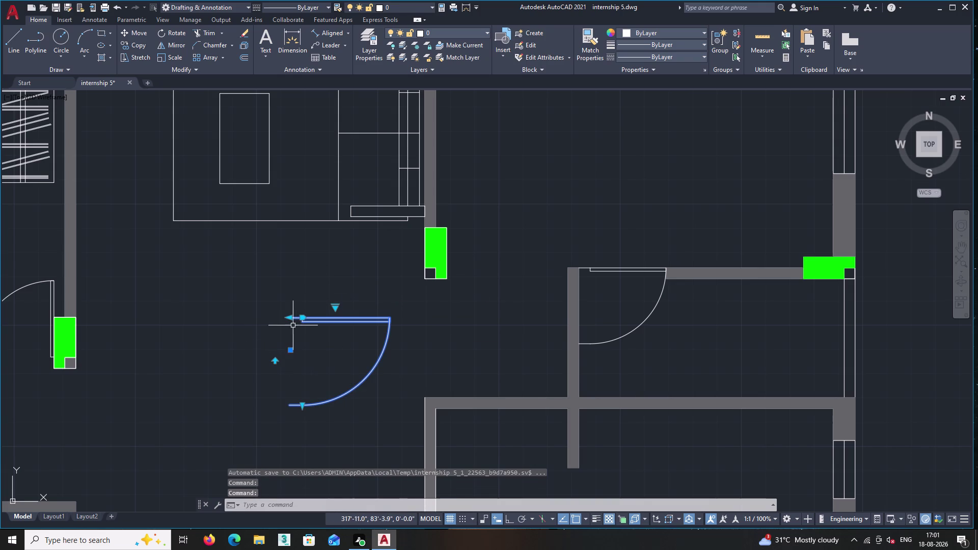
click(287, 320)
double_click(287, 319)
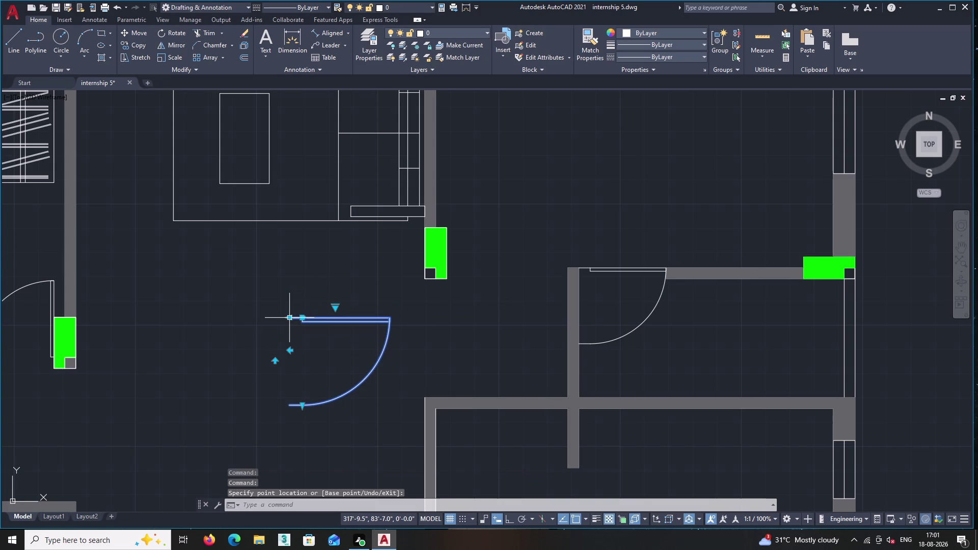
key(Escape)
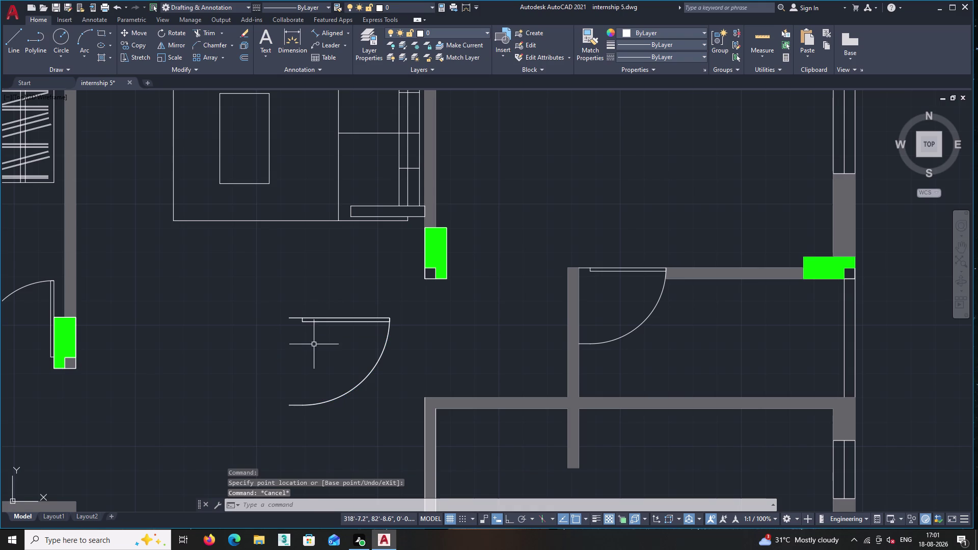
Window-select the freestanding door once more and bring up its editing actions.
click(345, 353)
click(323, 303)
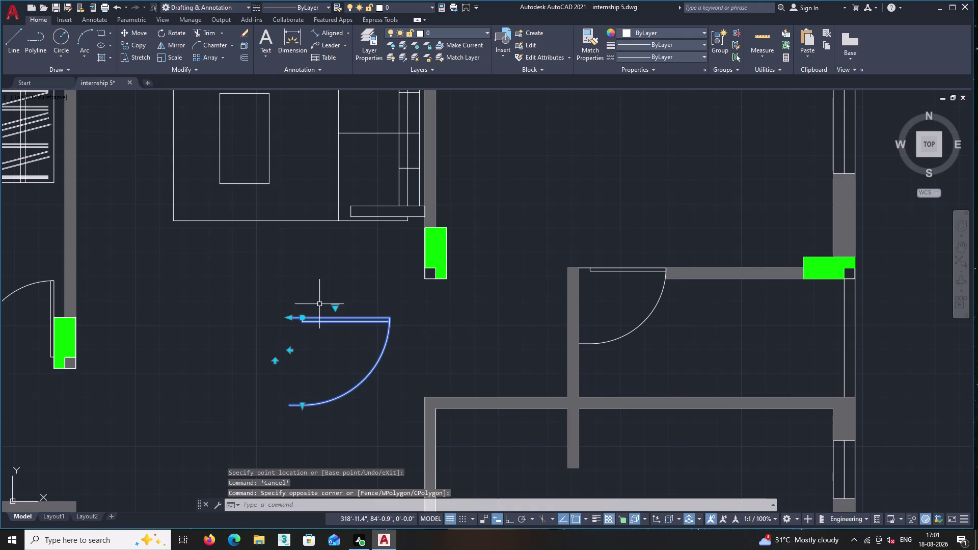
right_click(342, 336)
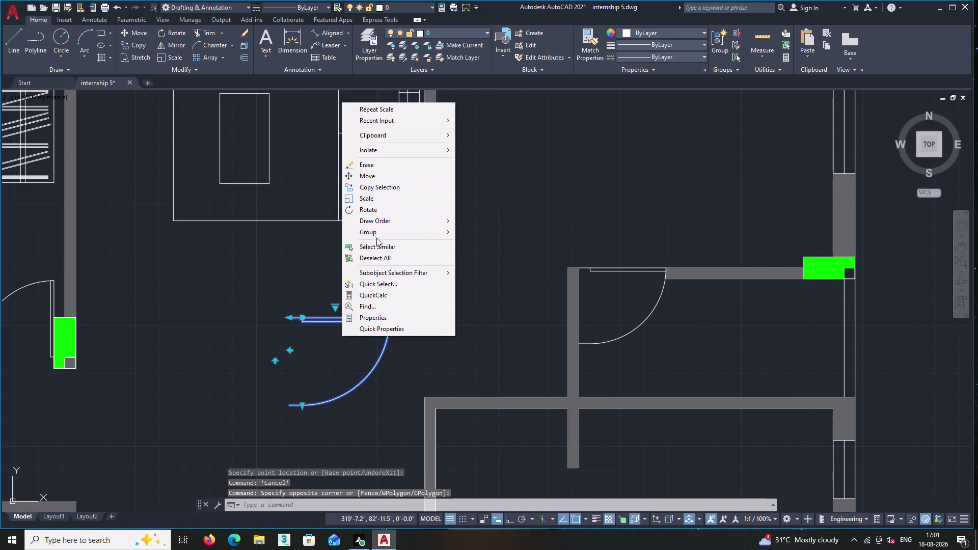
Rotate the freestanding door a quarter turn about its hinge corner so it stands upright.
click(374, 207)
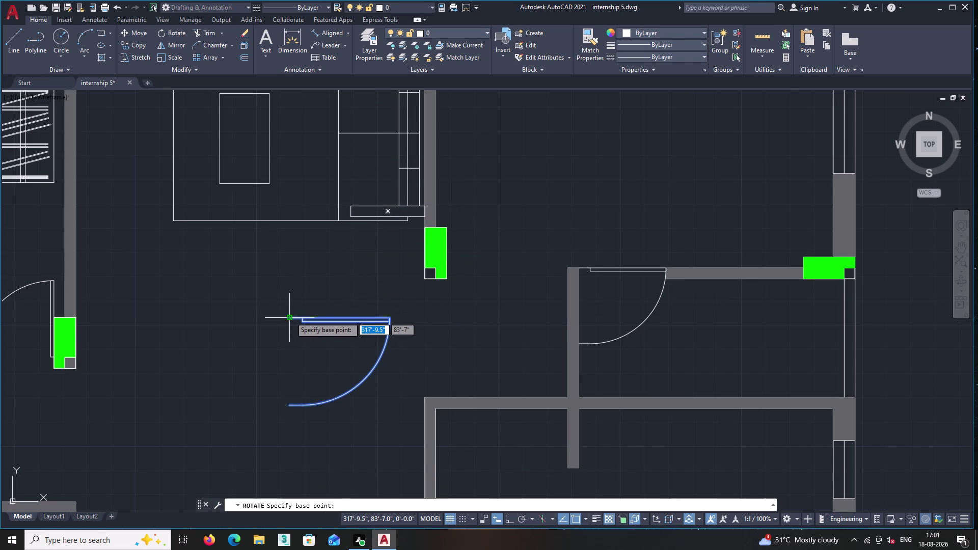
click(291, 317)
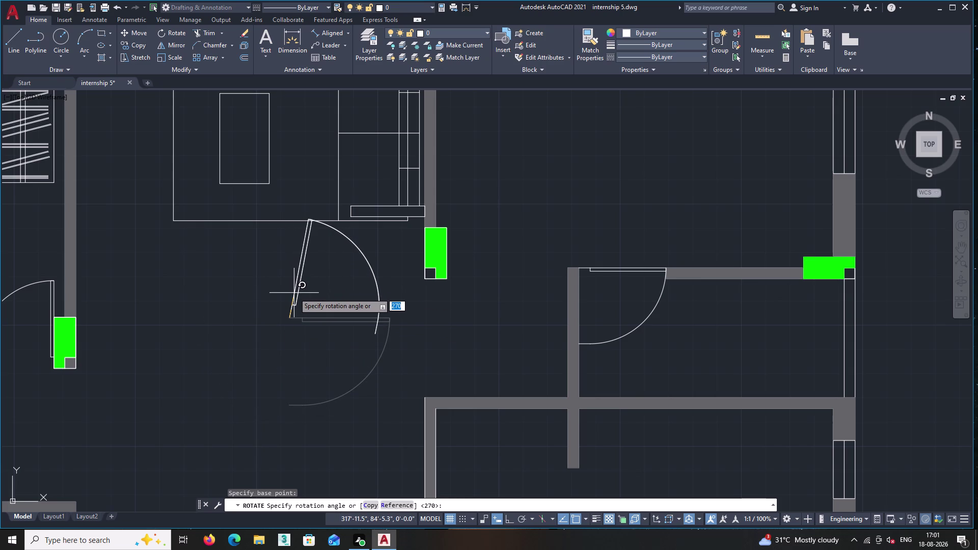
key(F8)
click(294, 293)
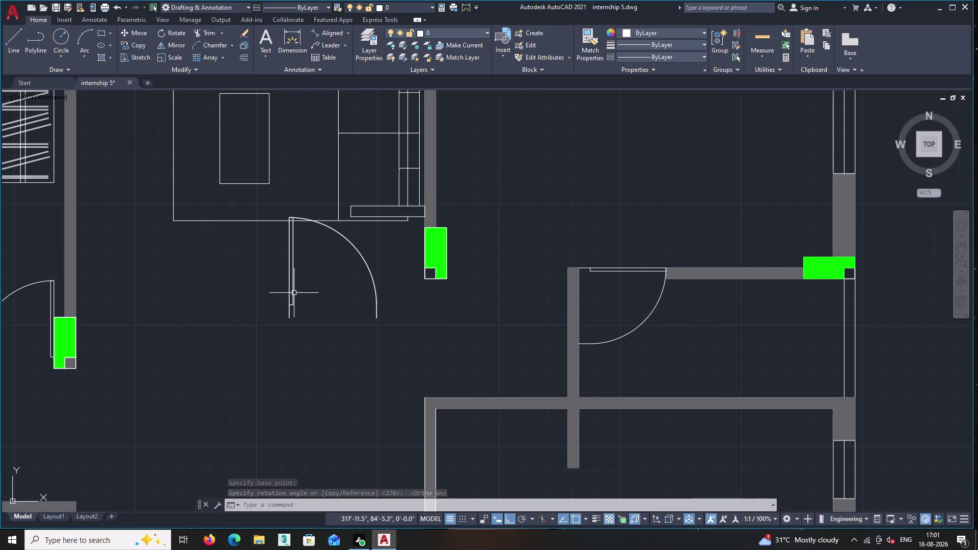
scroll(down, 3)
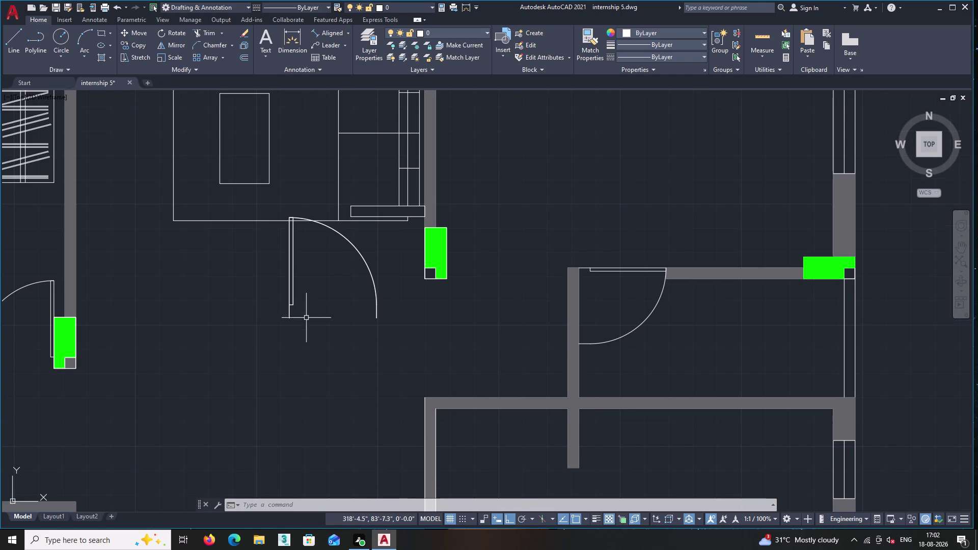
scroll(up, 3)
Window-select the rotated door swing and bring up its editing actions.
click(386, 374)
click(315, 300)
right_click(315, 301)
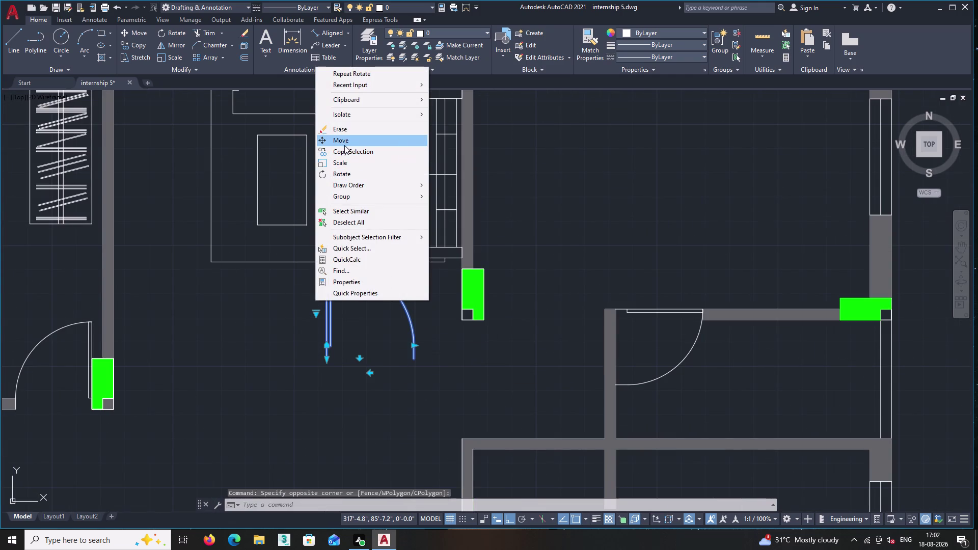
Move the door by its hinge onto the neighbouring room's wall end, then reselect it.
click(345, 138)
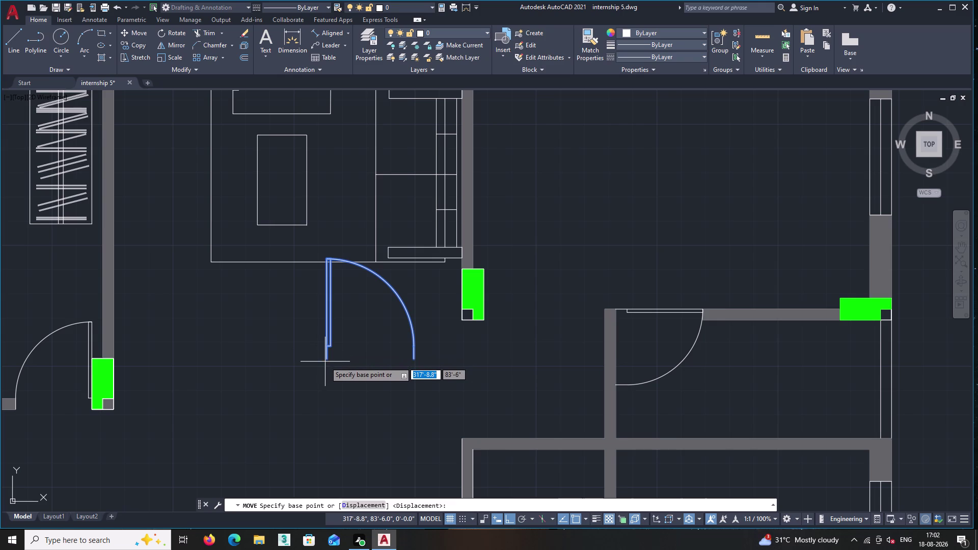
click(327, 359)
middle_drag(371, 415, 245, 218)
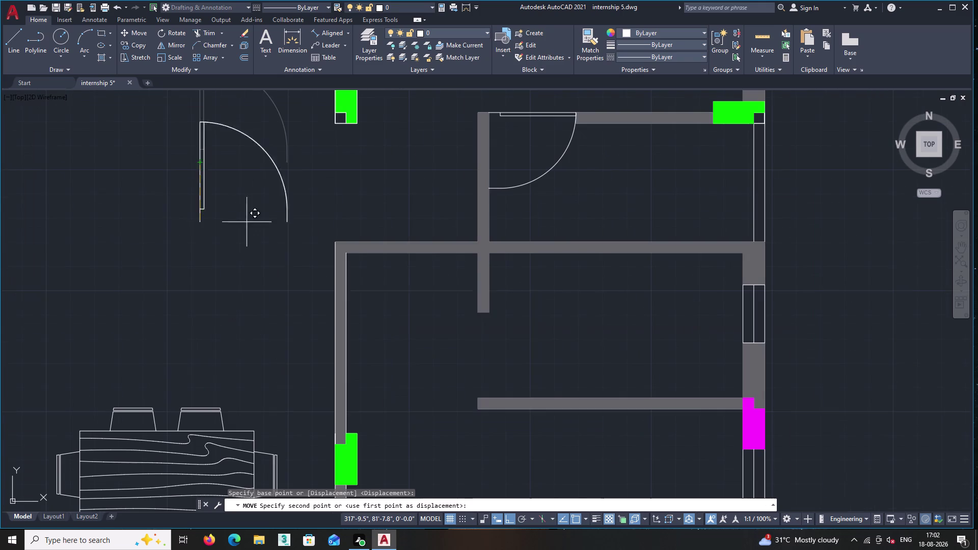
key(F8)
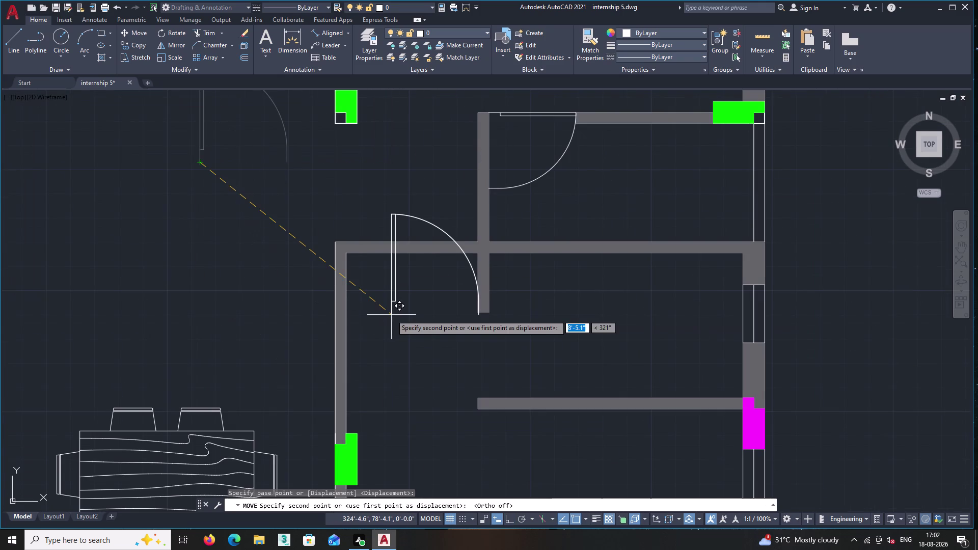
scroll(up, 3)
middle_drag(476, 389, 440, 367)
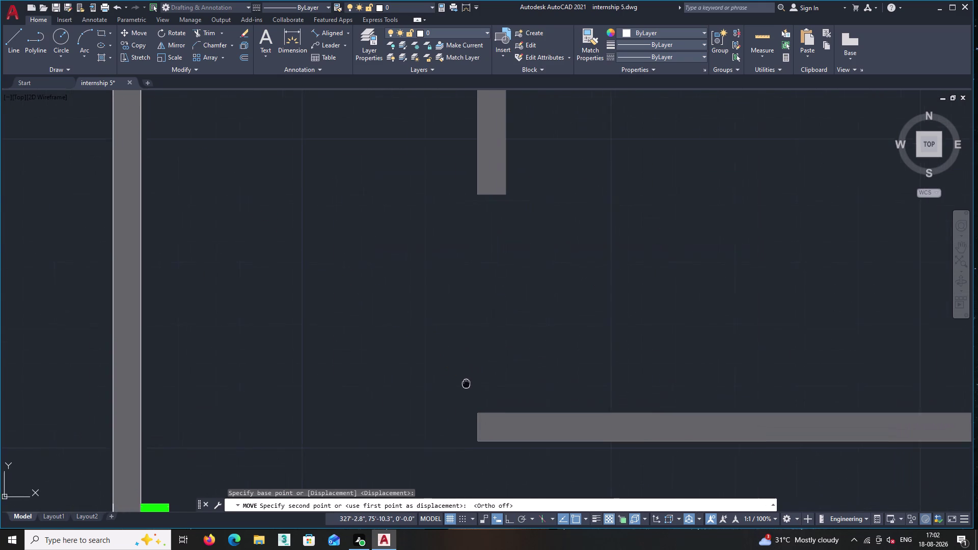
middle_drag(440, 367, 361, 309)
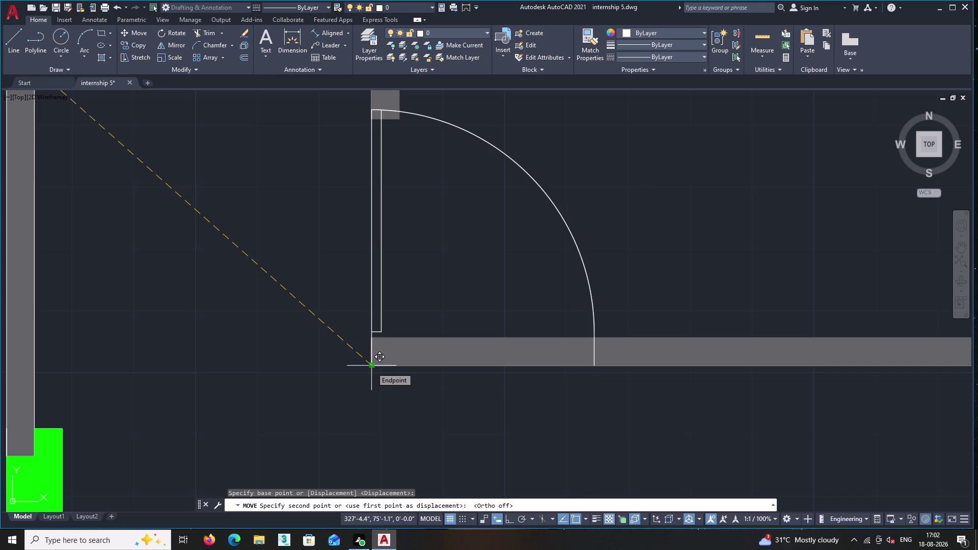
click(372, 367)
middle_drag(413, 272, 410, 312)
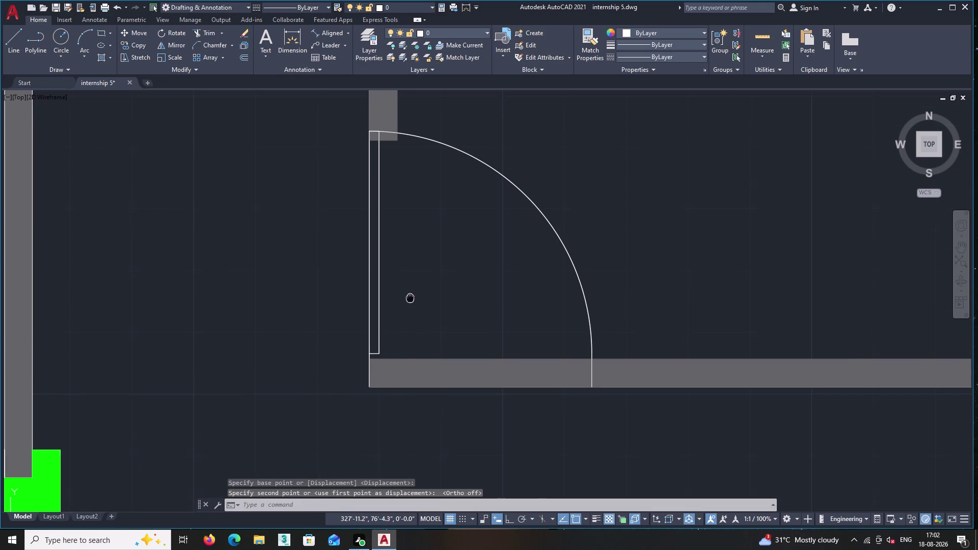
middle_drag(410, 312, 409, 315)
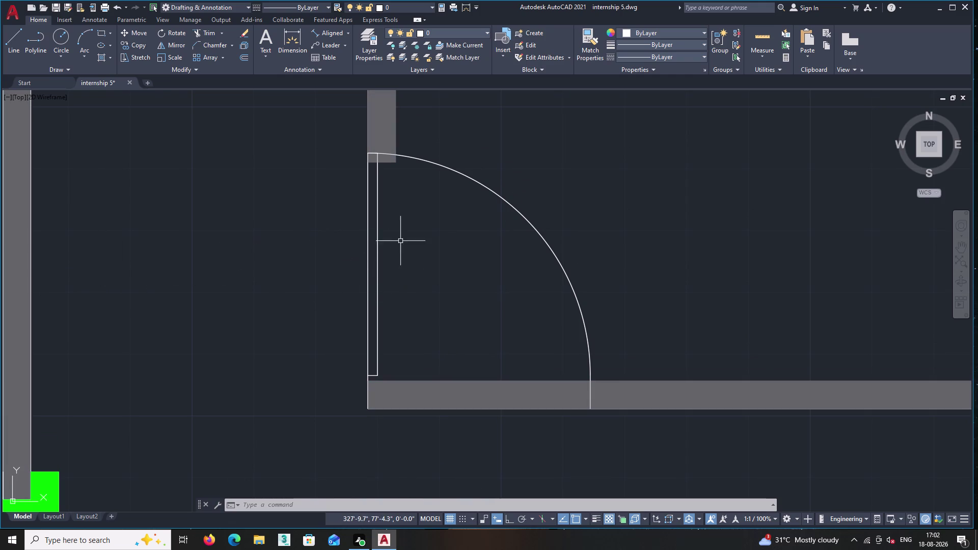
click(418, 283)
click(369, 250)
Scale the moved door down from the wall end to fit its opening, then explode it.
right_click(416, 231)
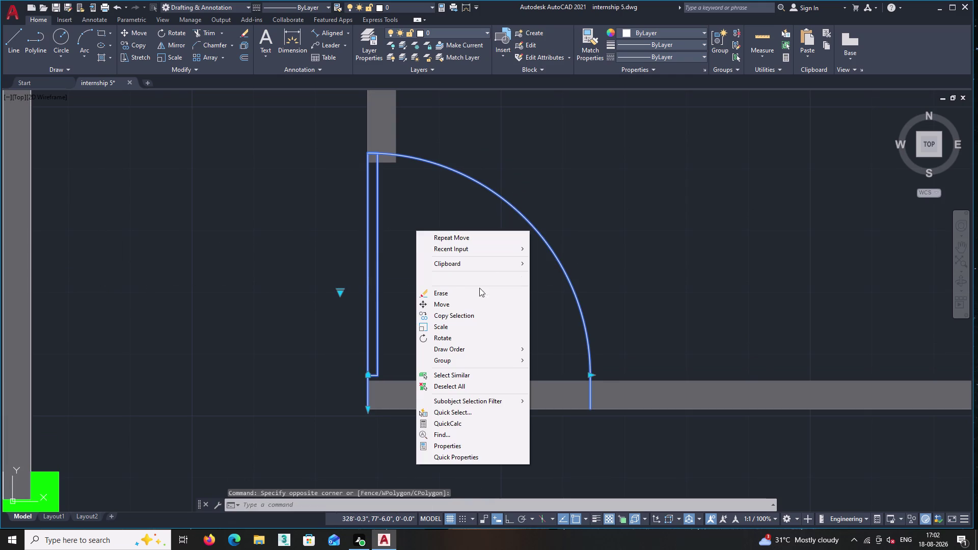
click(457, 326)
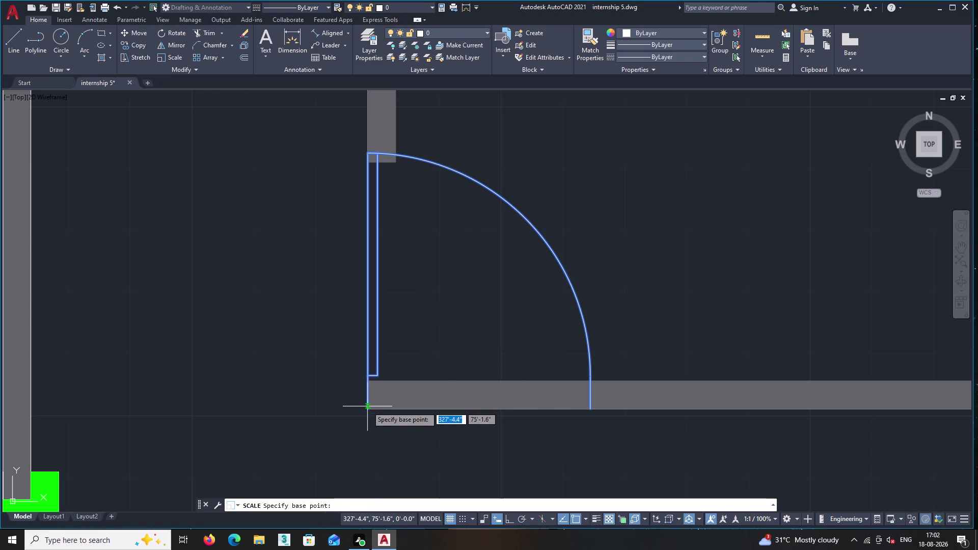
click(366, 409)
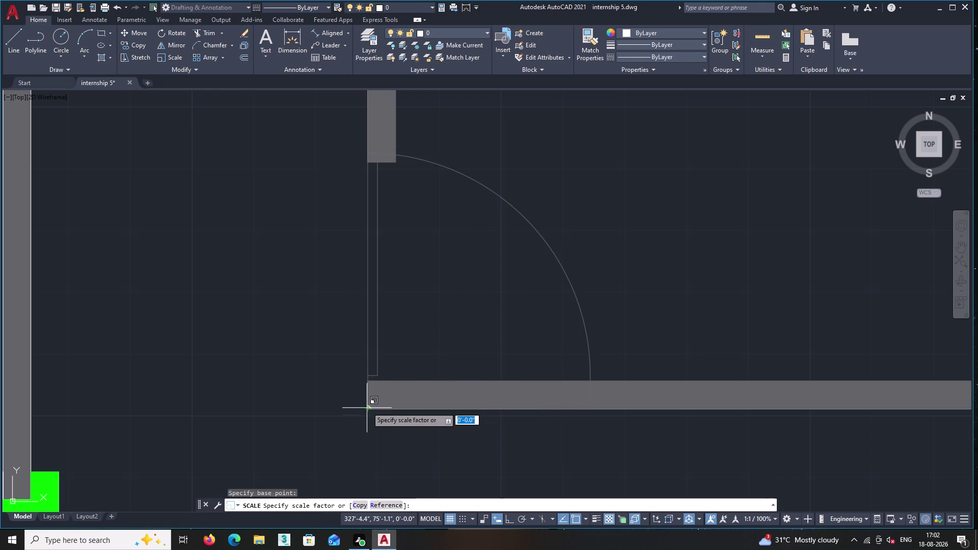
click(357, 286)
scroll(down, 3)
middle_drag(468, 254, 410, 266)
click(437, 261)
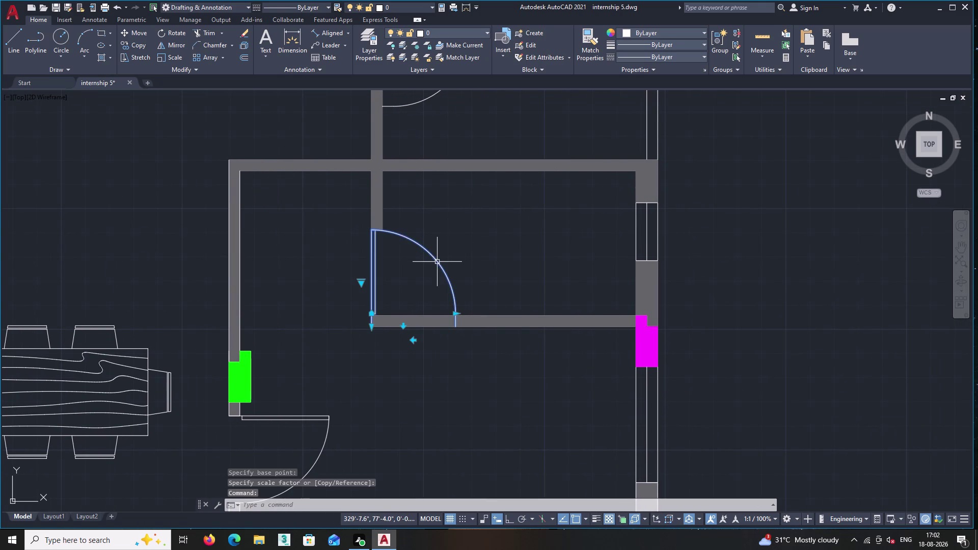
click(241, 44)
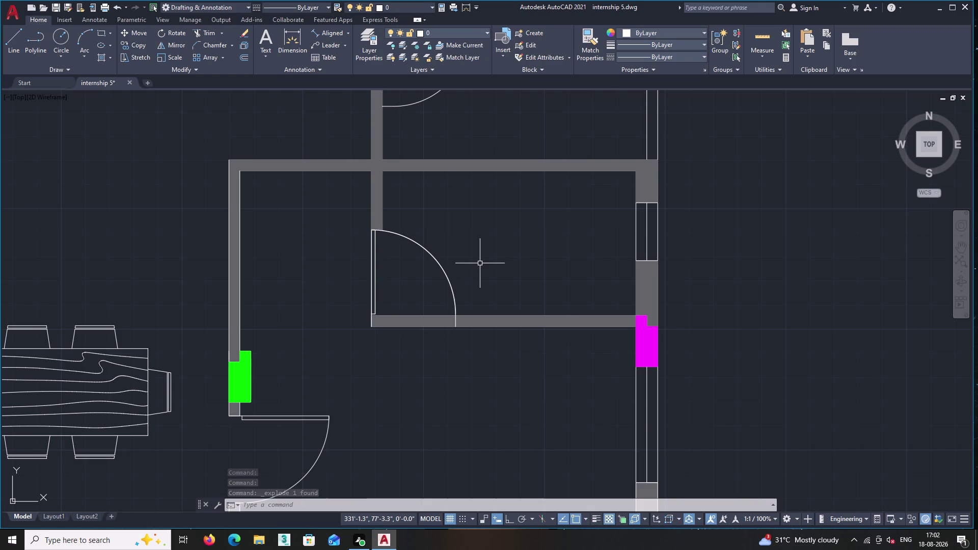
Trim away the overlapping line at the resized door's opening using TR.
text(tr)
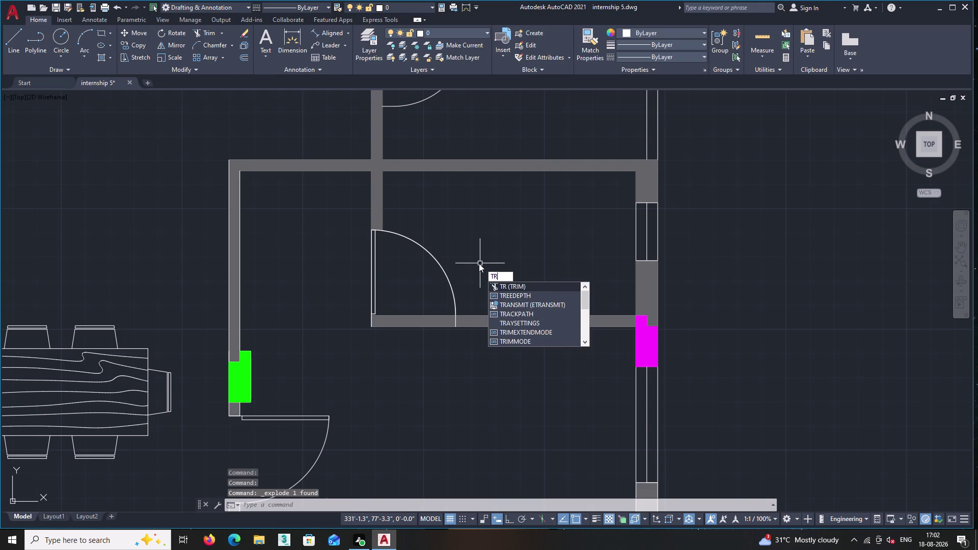
key(Return)
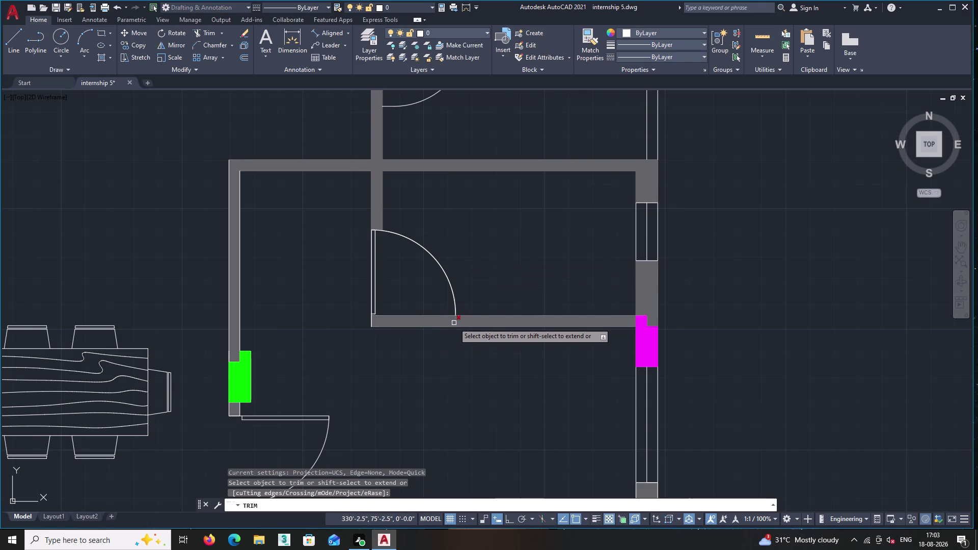
click(453, 322)
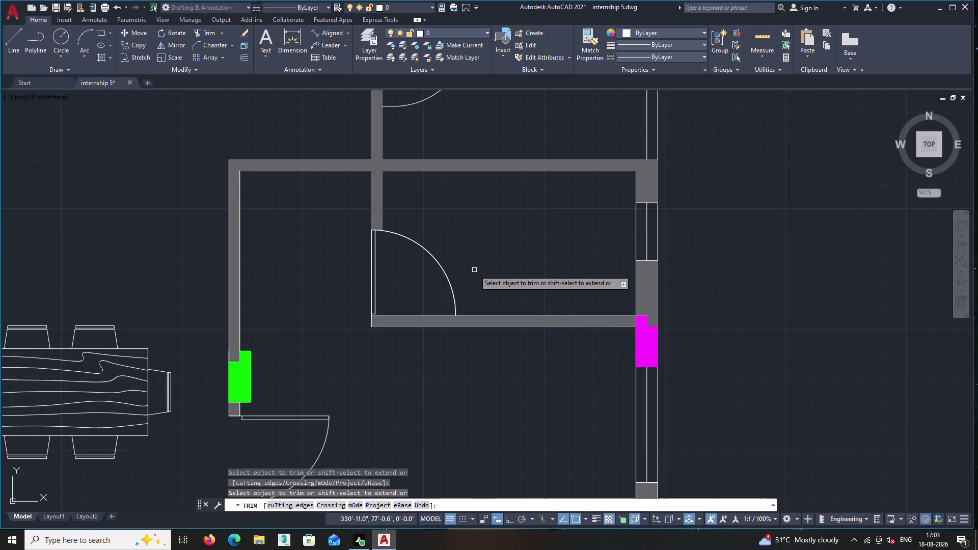
key(Return)
scroll(down, 3)
Zoom out to the upper-right unit's bathroom and begin a window selection on its toilet.
middle_drag(367, 379, 380, 364)
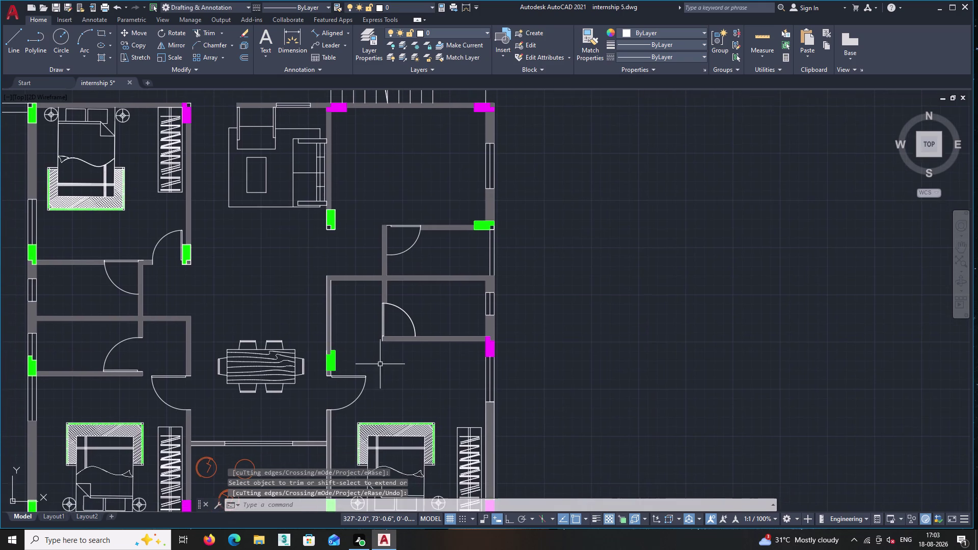
scroll(up, 3)
scroll(down, 3)
scroll(down, 3)
scroll(up, 3)
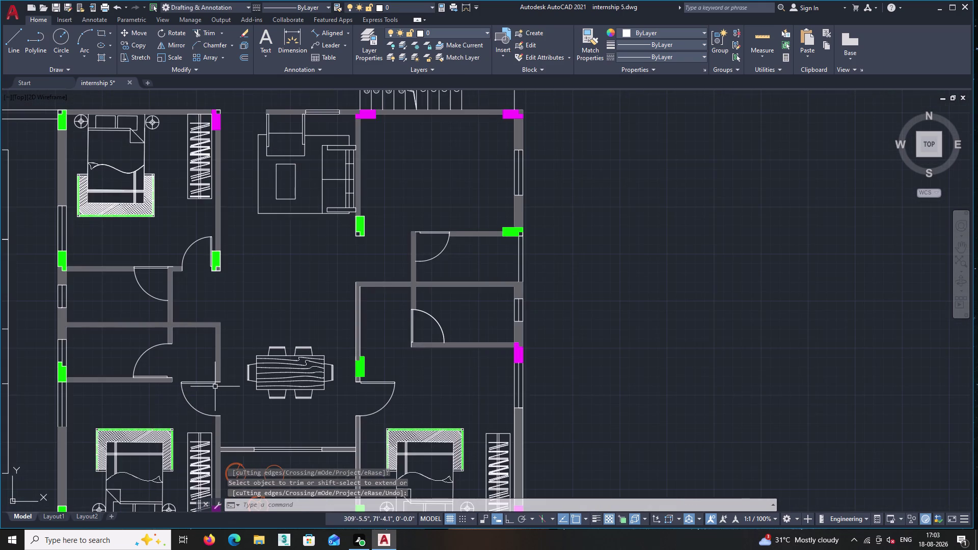
scroll(up, 3)
scroll(down, 3)
middle_drag(273, 291, 316, 338)
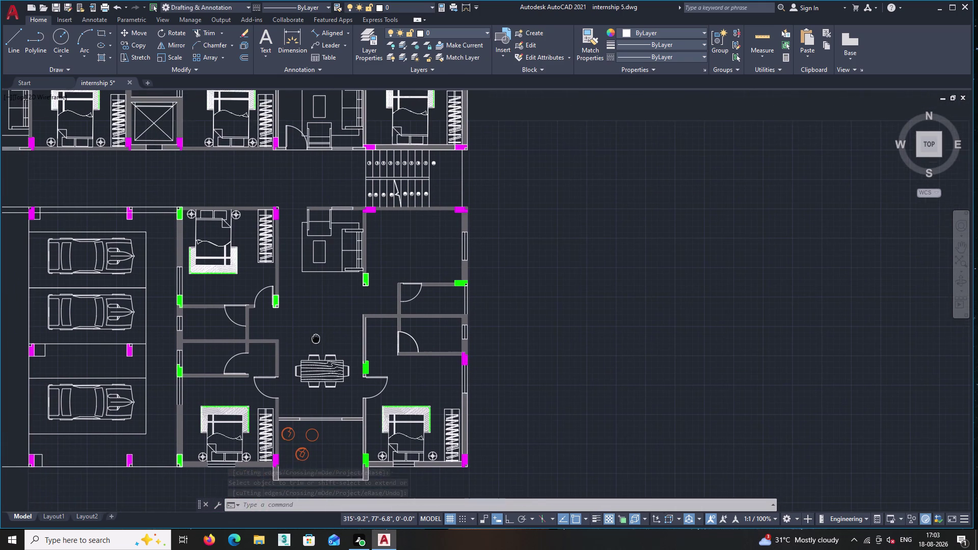
middle_drag(316, 338, 331, 354)
middle_drag(363, 318, 387, 360)
middle_drag(304, 315, 344, 352)
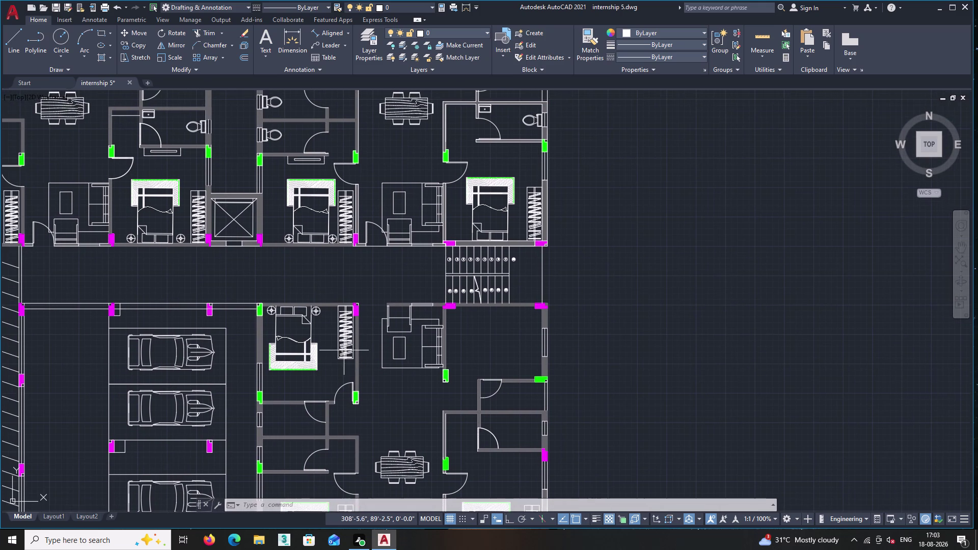
middle_drag(368, 297, 313, 393)
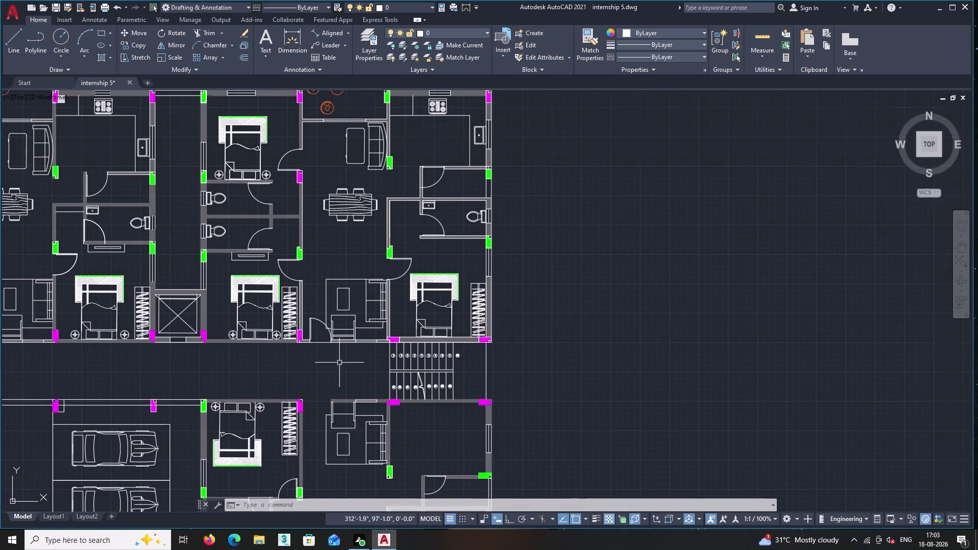
scroll(up, 3)
click(492, 254)
Start copying the upper-right unit's toilet fixture from a base point on it.
click(478, 212)
right_click(478, 212)
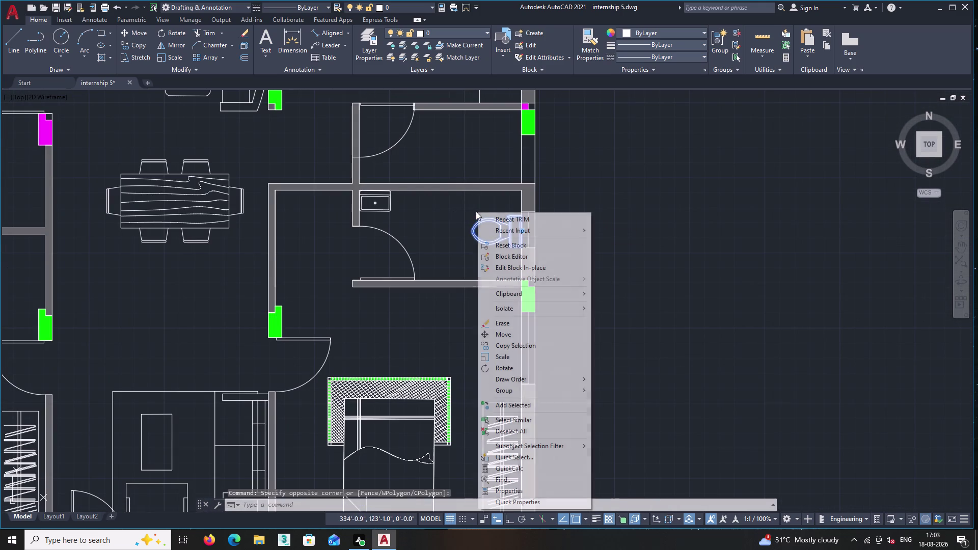
click(507, 342)
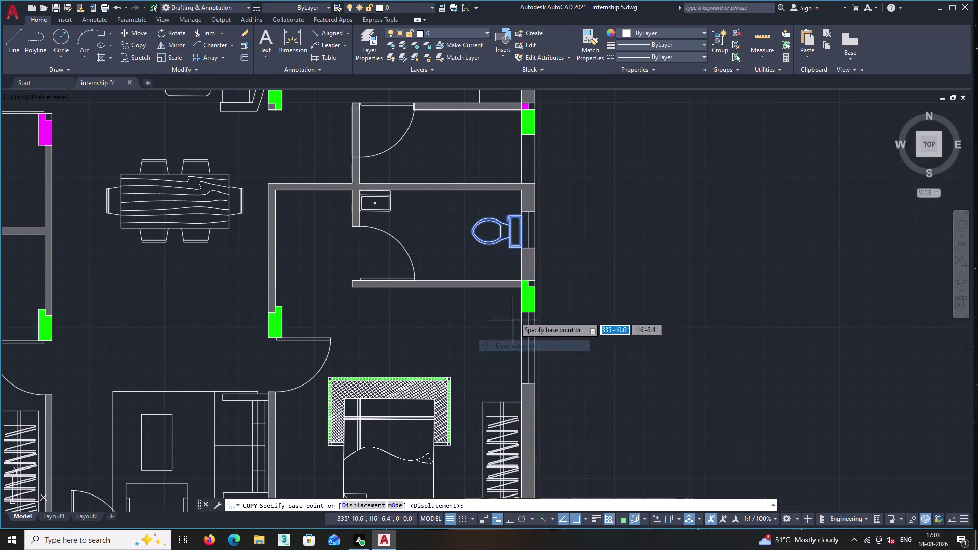
click(516, 230)
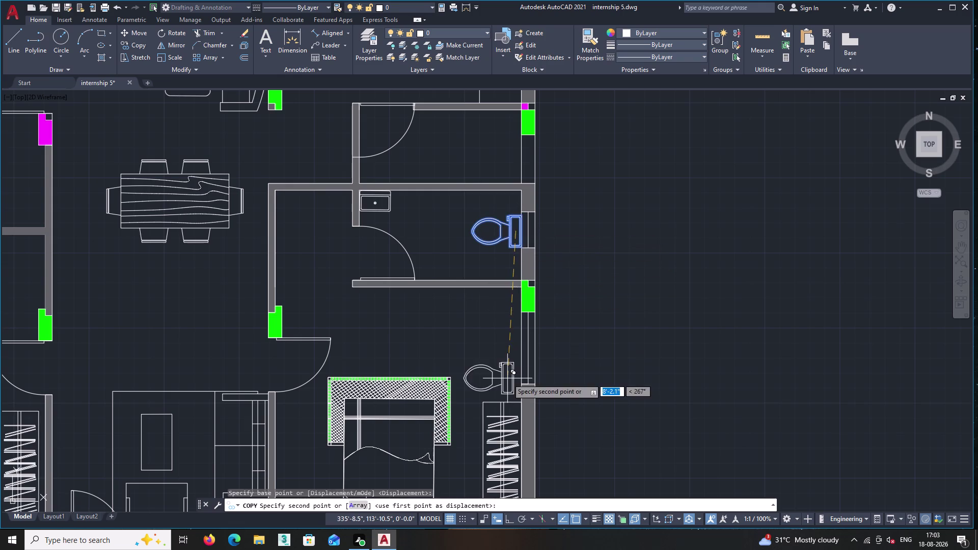
Place the toilet copy against the right wall of the lower unit's bathroom.
middle_drag(508, 378, 471, 182)
middle_drag(475, 370, 460, 257)
scroll(down, 3)
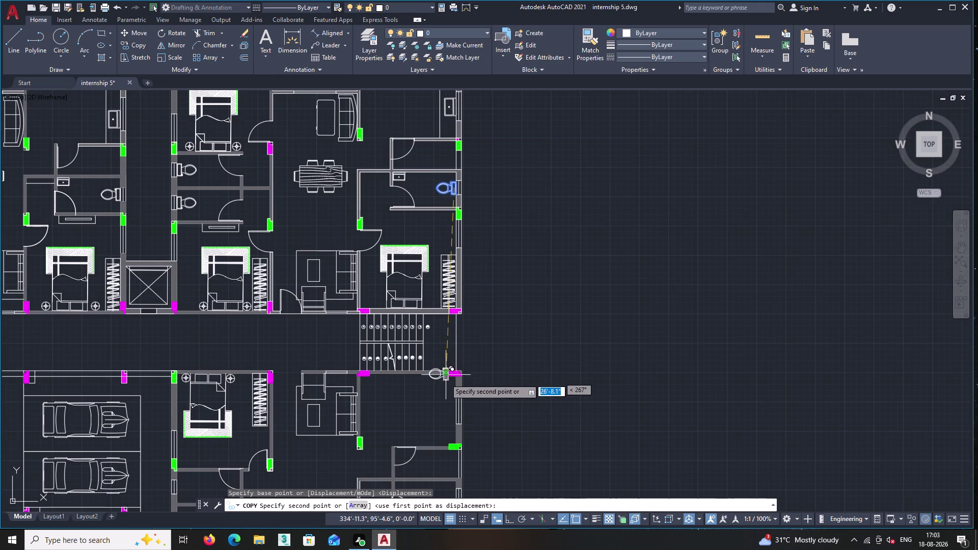
middle_drag(445, 386, 448, 230)
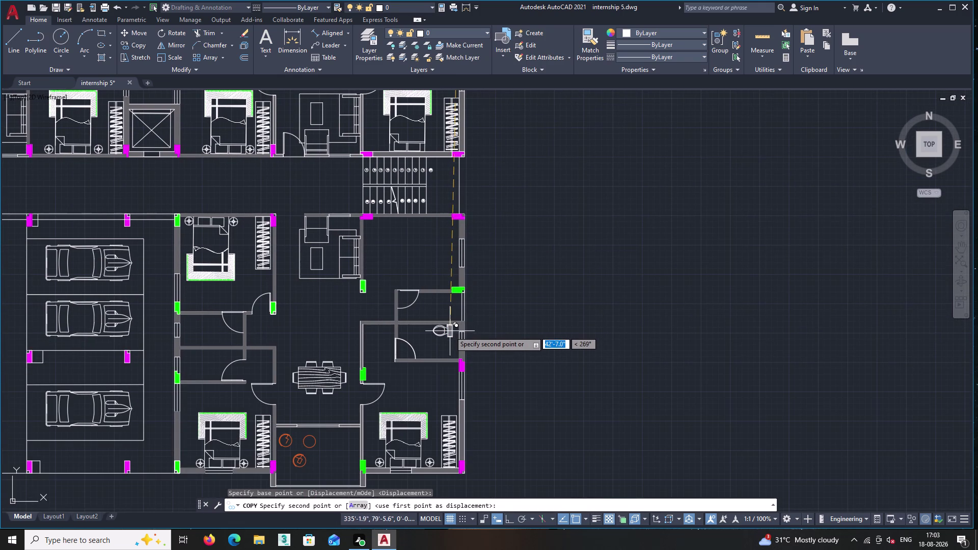
scroll(up, 3)
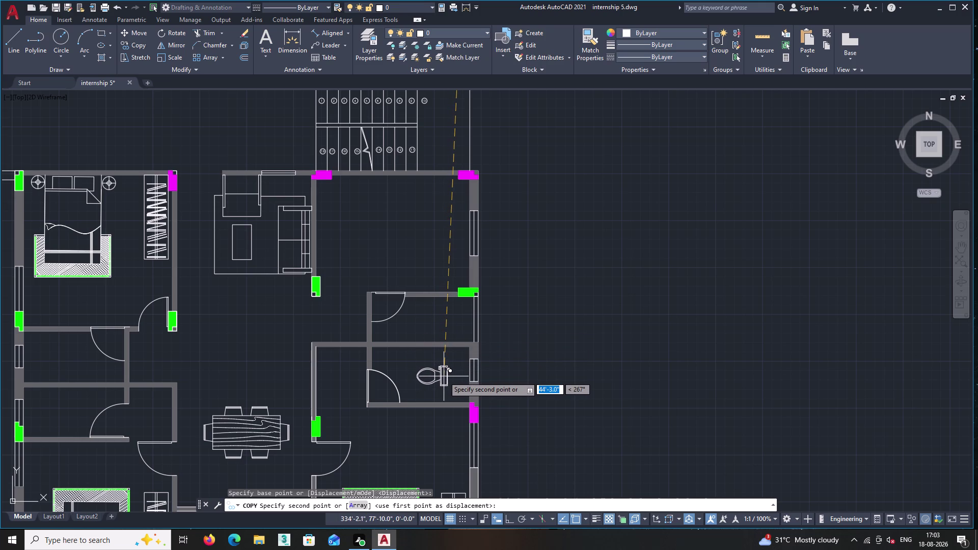
scroll(up, 3)
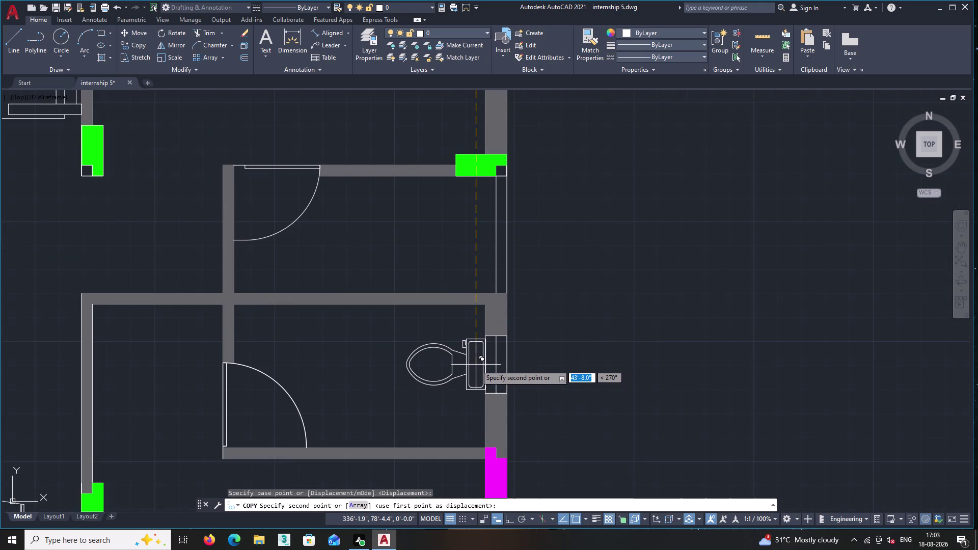
click(476, 365)
middle_drag(422, 378, 429, 296)
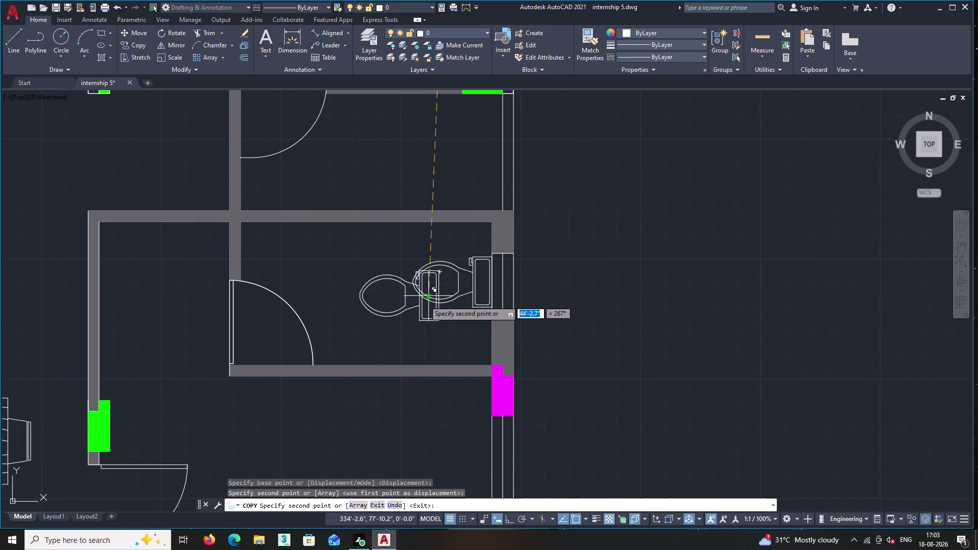
scroll(down, 3)
scroll(down, 3)
middle_drag(414, 356, 562, 334)
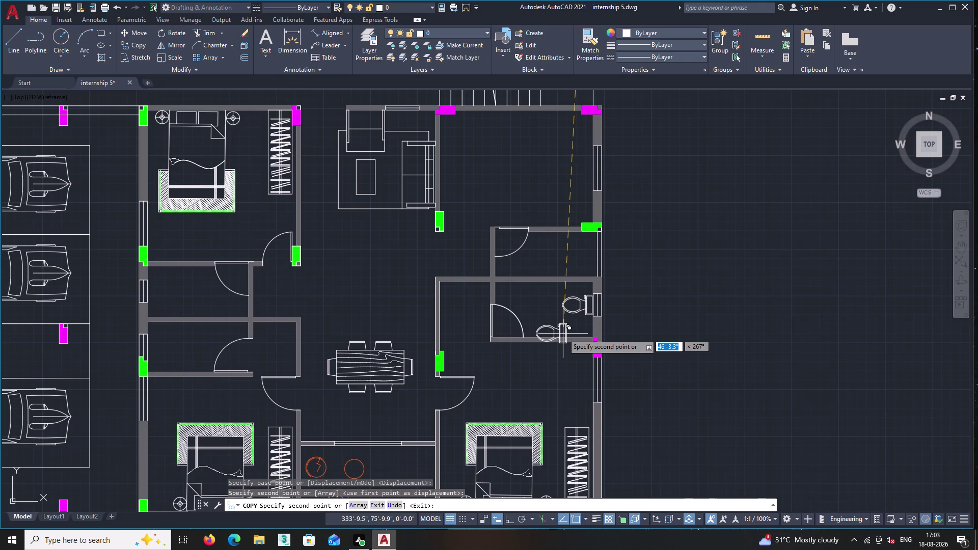
key(Escape)
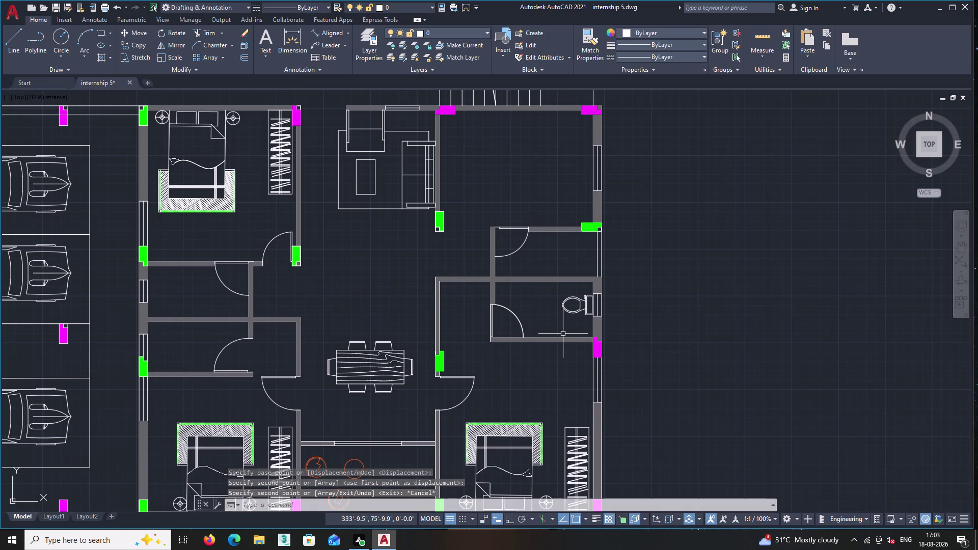
scroll(down, 3)
middle_drag(480, 233, 501, 294)
Window-select the toilet block and start copying it from a base point.
scroll(up, 3)
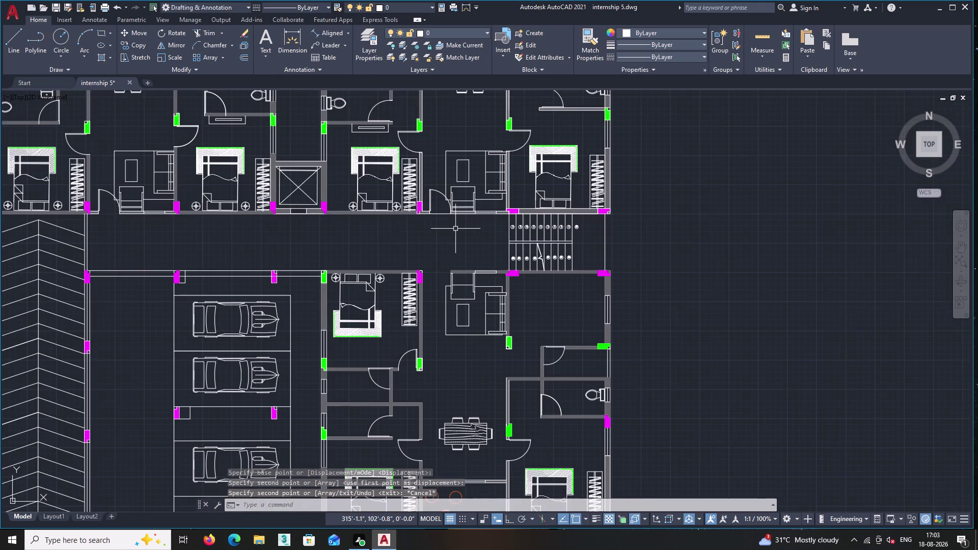
middle_drag(408, 230, 444, 273)
scroll(up, 3)
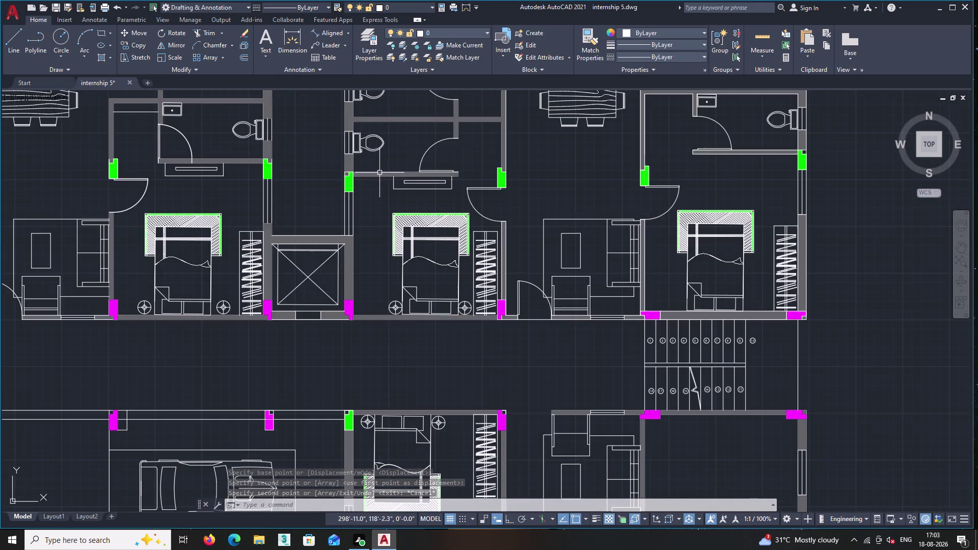
middle_drag(388, 190, 419, 290)
scroll(up, 3)
click(411, 206)
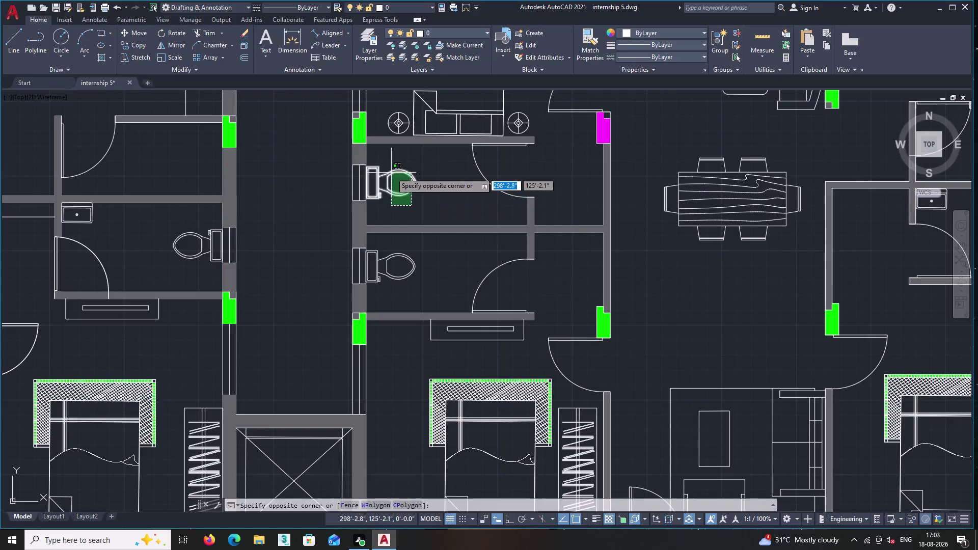
click(391, 173)
right_click(388, 162)
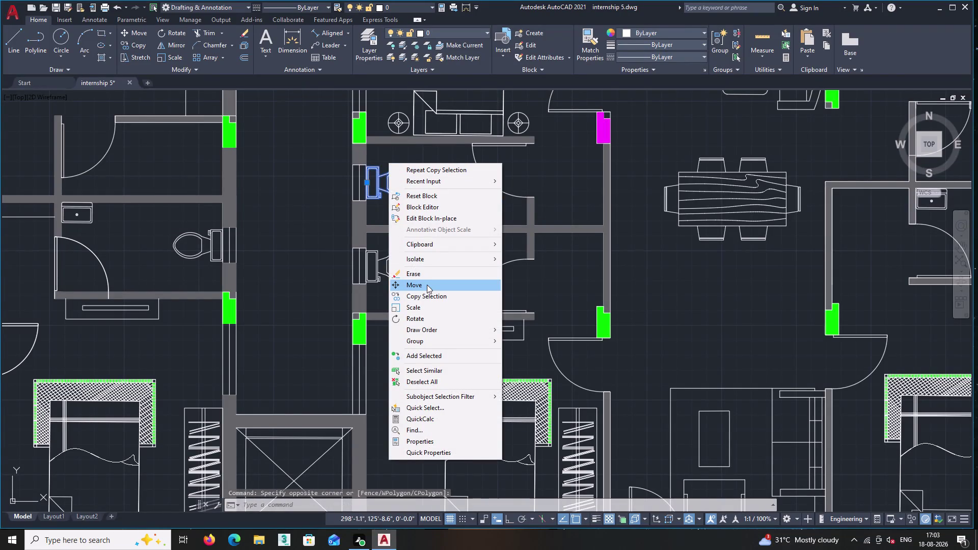
click(428, 294)
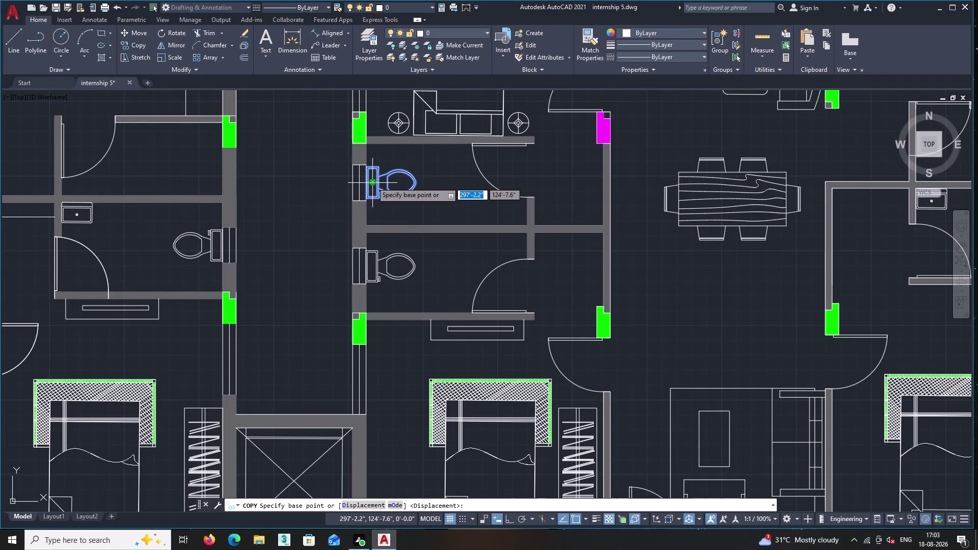
middle_drag(356, 324, 345, 200)
middle_drag(361, 179, 371, 313)
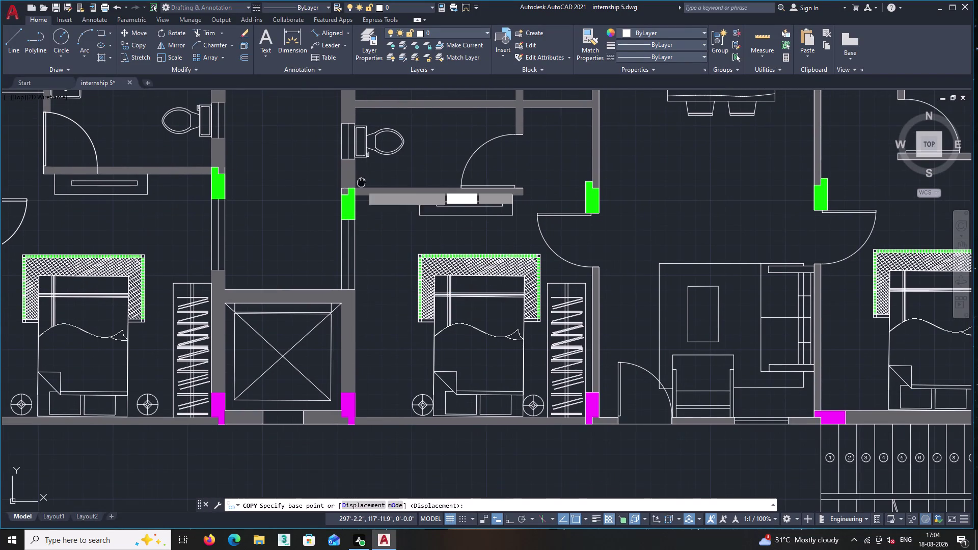
middle_drag(371, 313, 379, 368)
click(378, 247)
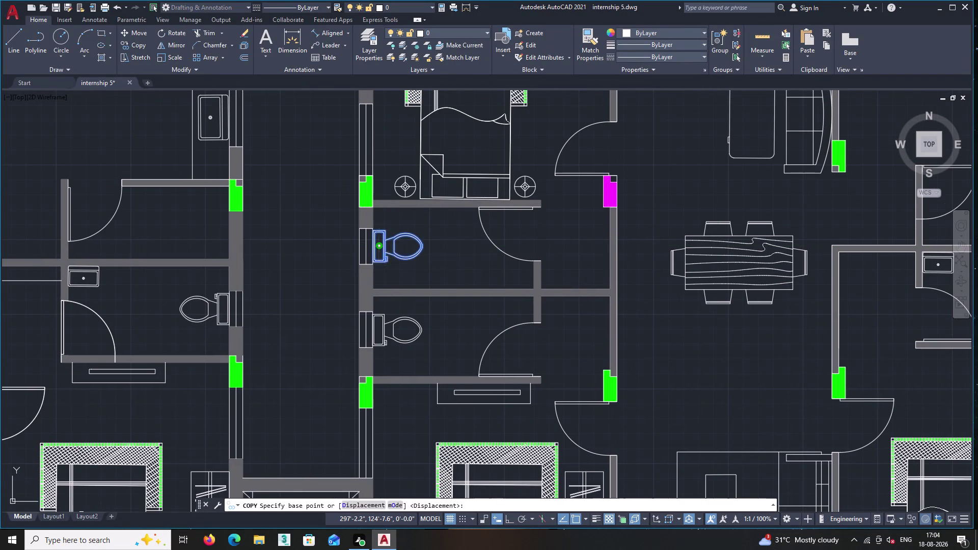
Place a toilet copy in the upper small bathroom beside the dining table.
middle_drag(382, 355, 379, 221)
middle_drag(382, 335, 383, 136)
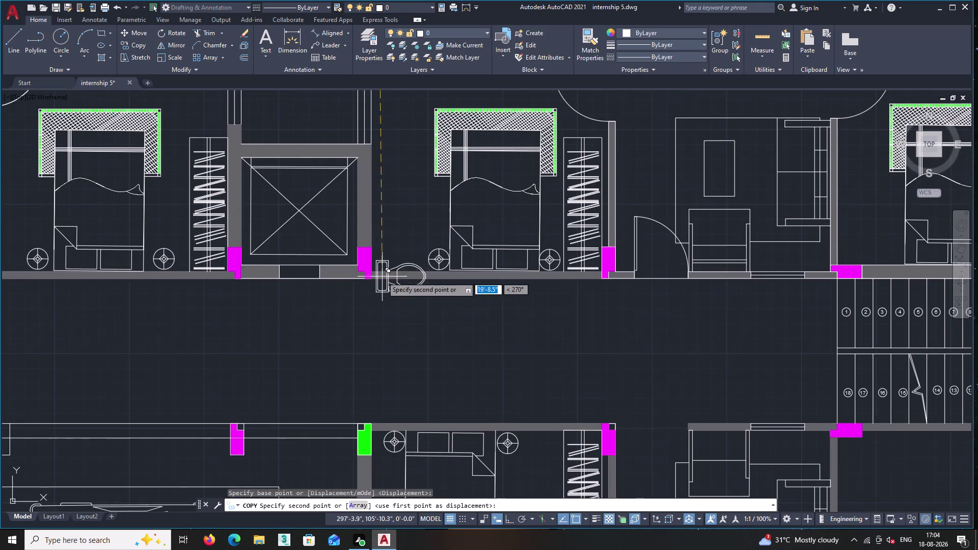
middle_drag(383, 285, 371, 71)
scroll(down, 3)
middle_drag(373, 265, 346, 66)
scroll(down, 3)
scroll(up, 3)
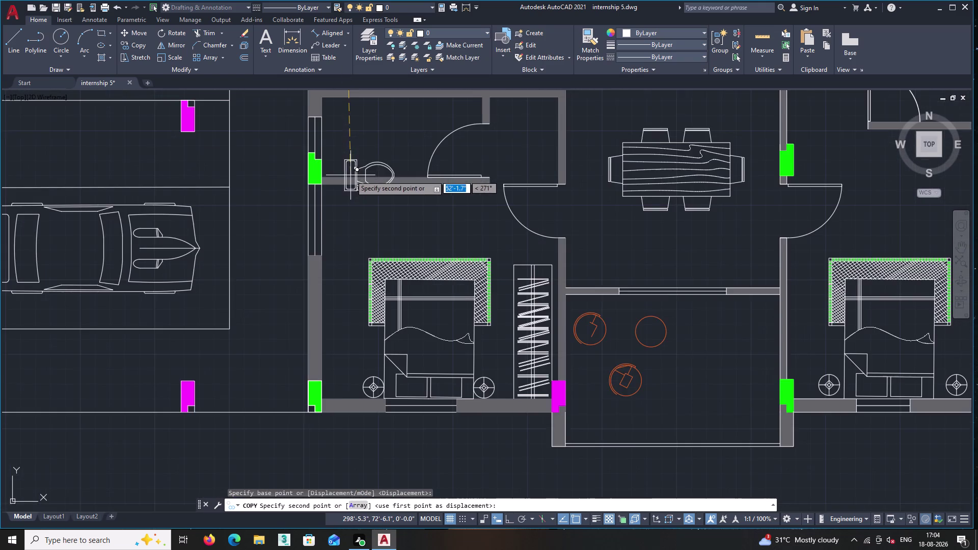
middle_drag(350, 176, 356, 247)
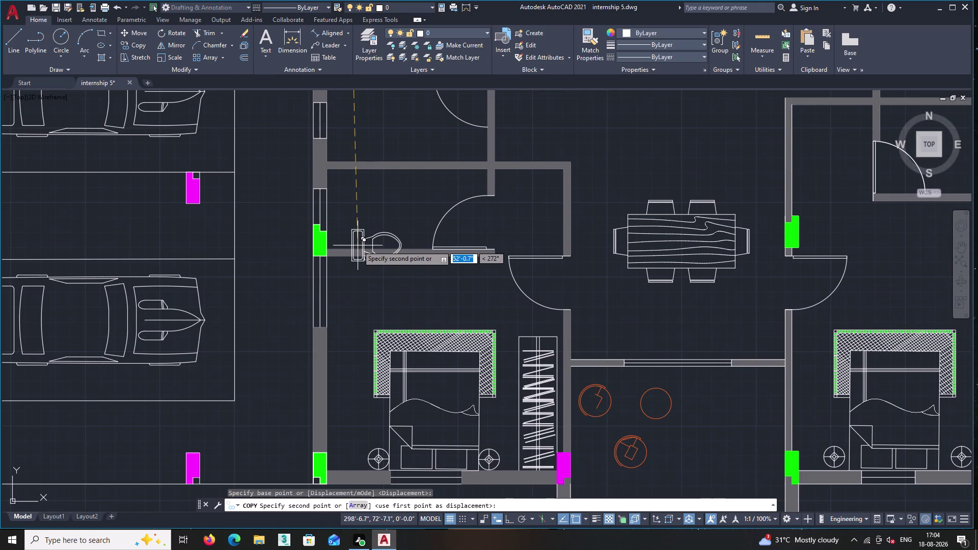
middle_drag(351, 249, 377, 394)
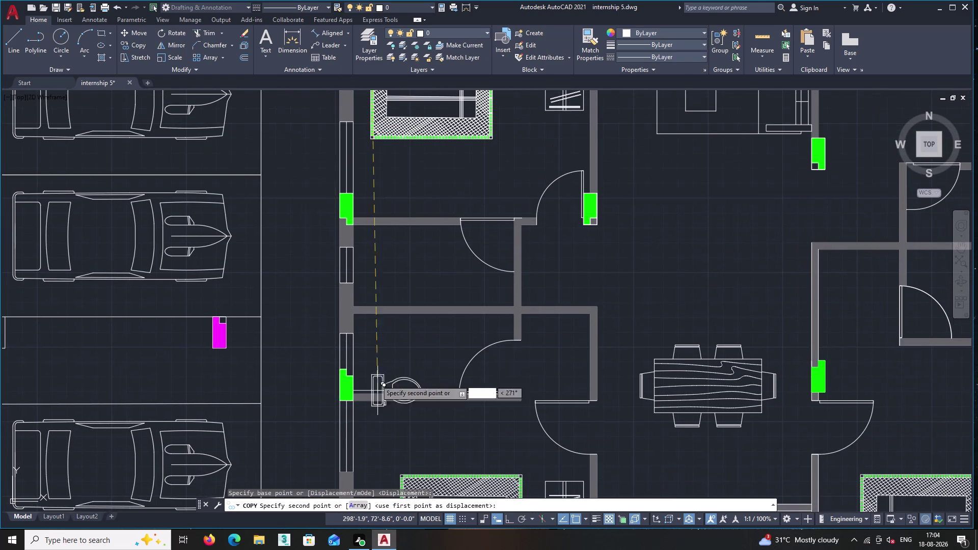
scroll(up, 3)
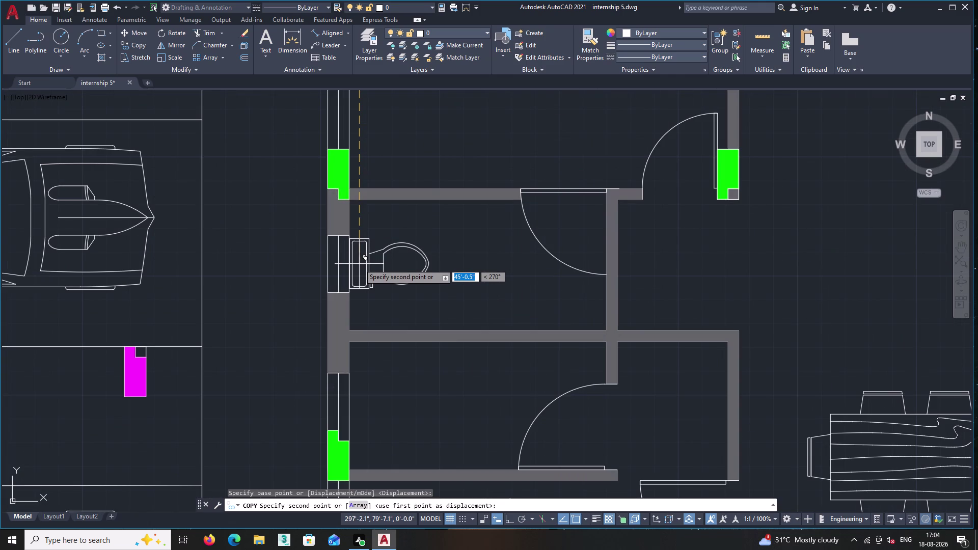
click(359, 264)
Place a second toilet copy in the lower small bathroom and end copying.
middle_drag(363, 349, 361, 326)
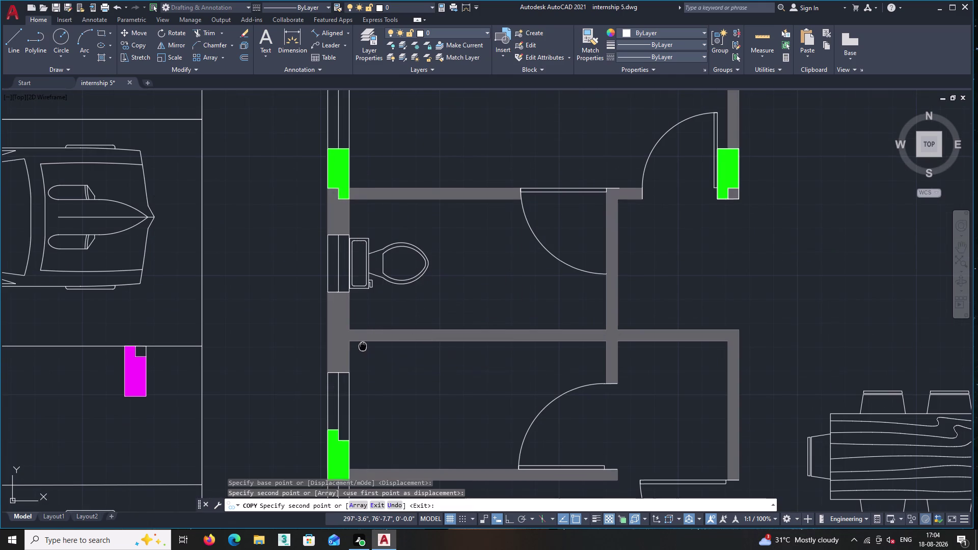
middle_drag(361, 327, 352, 225)
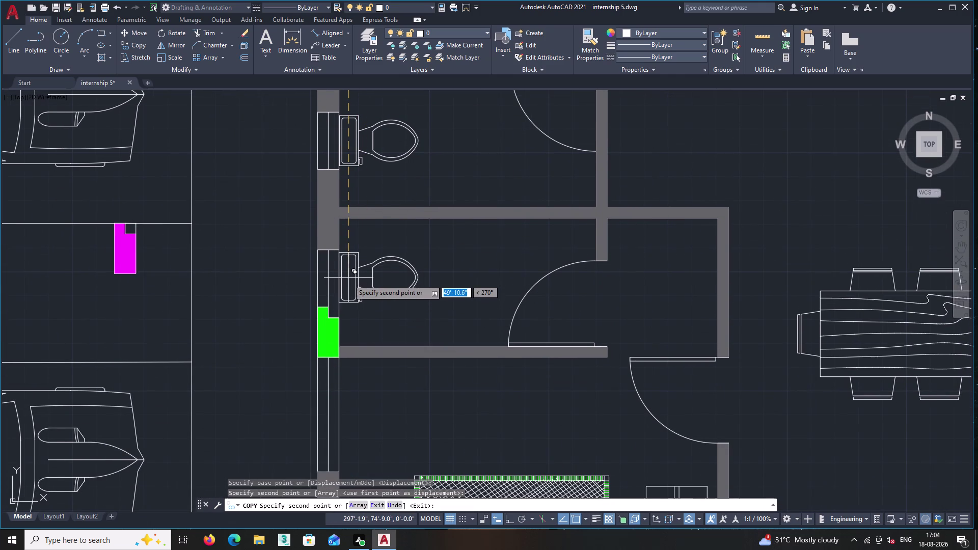
scroll(up, 3)
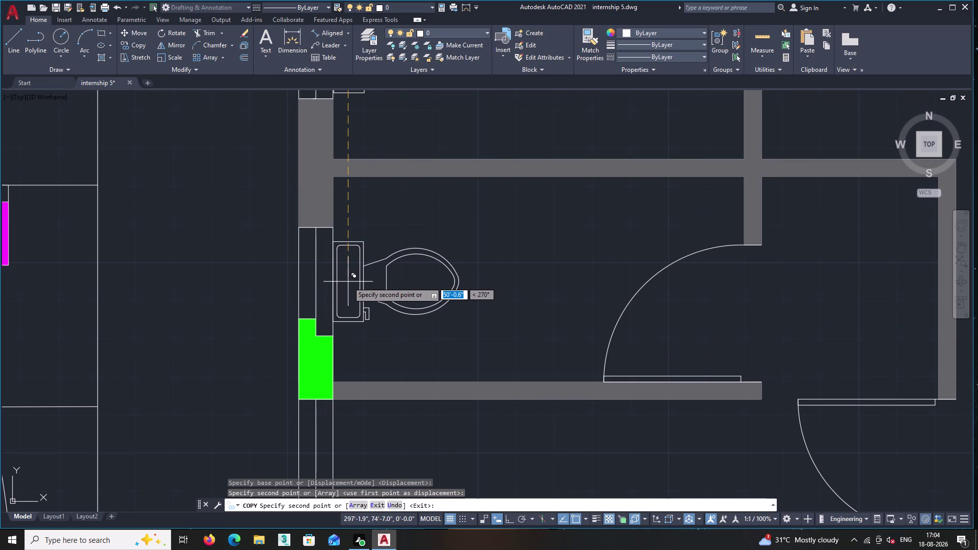
double_click(348, 282)
middle_drag(400, 262, 355, 295)
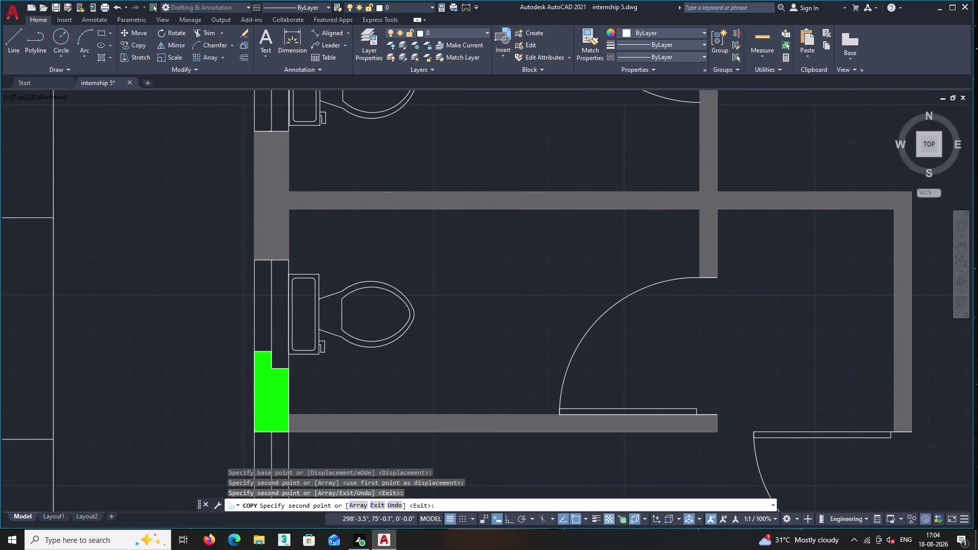
key(Escape)
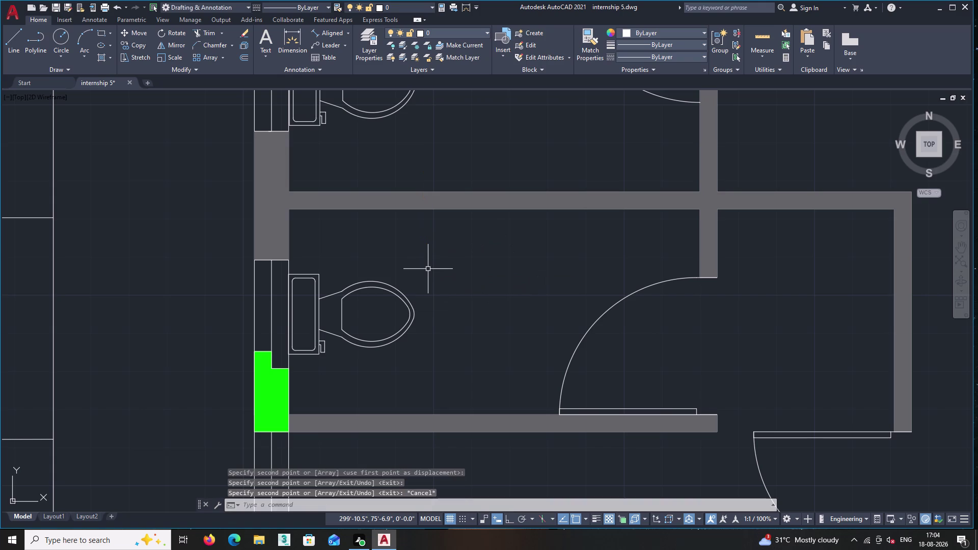
scroll(down, 3)
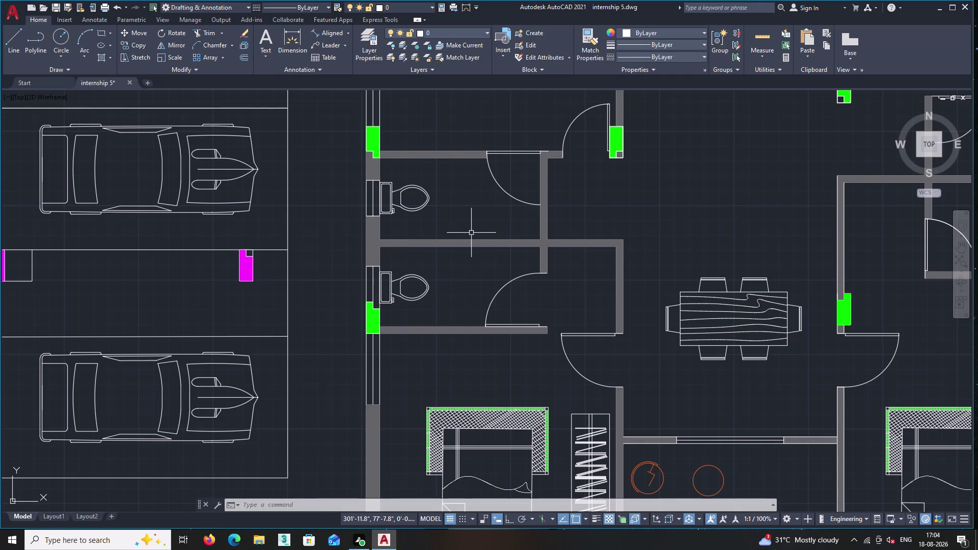
middle_drag(624, 191, 488, 274)
middle_drag(564, 218, 540, 242)
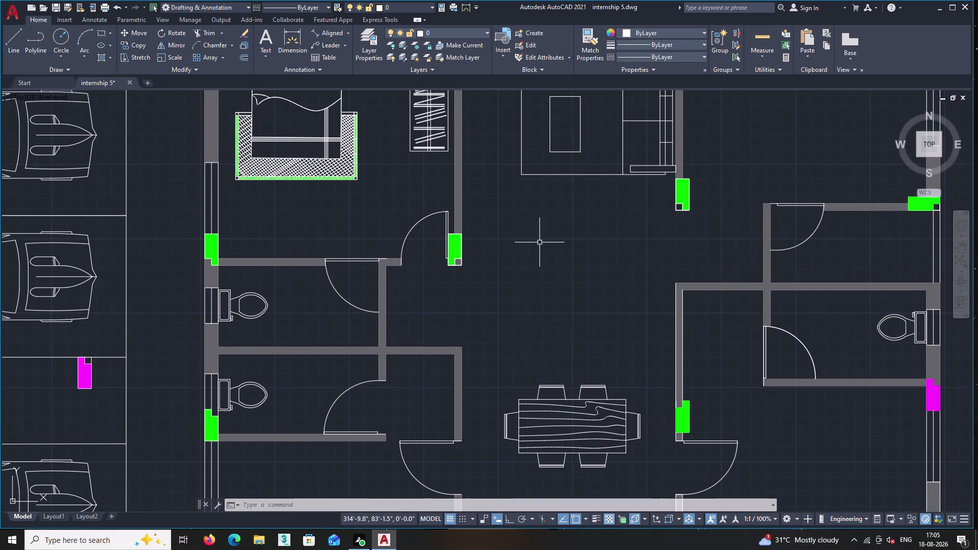
middle_drag(581, 213, 506, 269)
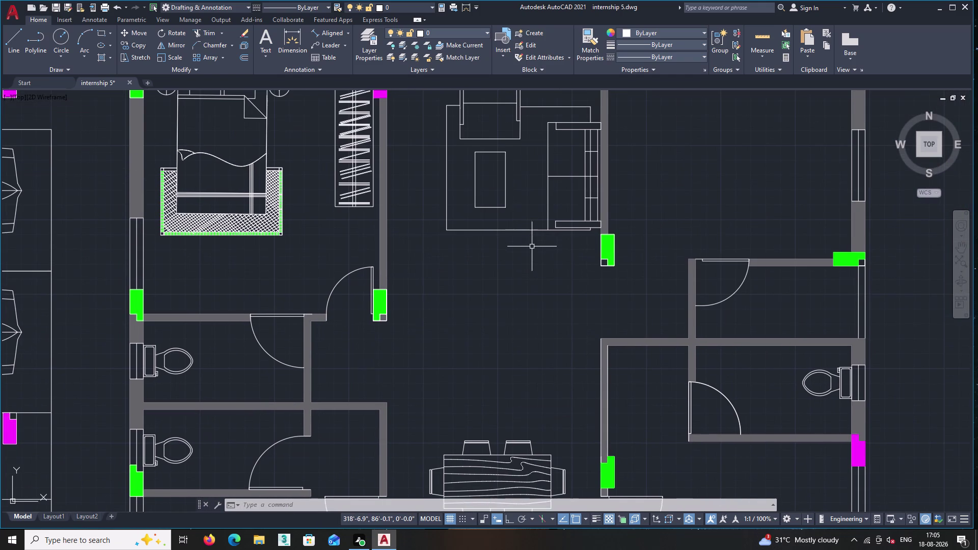
scroll(down, 3)
scroll(up, 3)
middle_drag(436, 321, 539, 286)
scroll(up, 3)
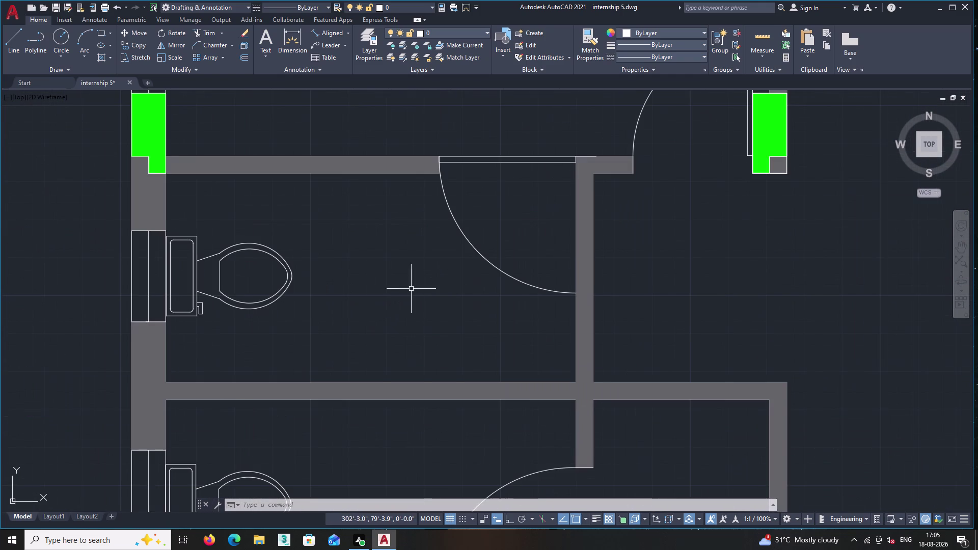
scroll(down, 3)
middle_drag(343, 310, 410, 315)
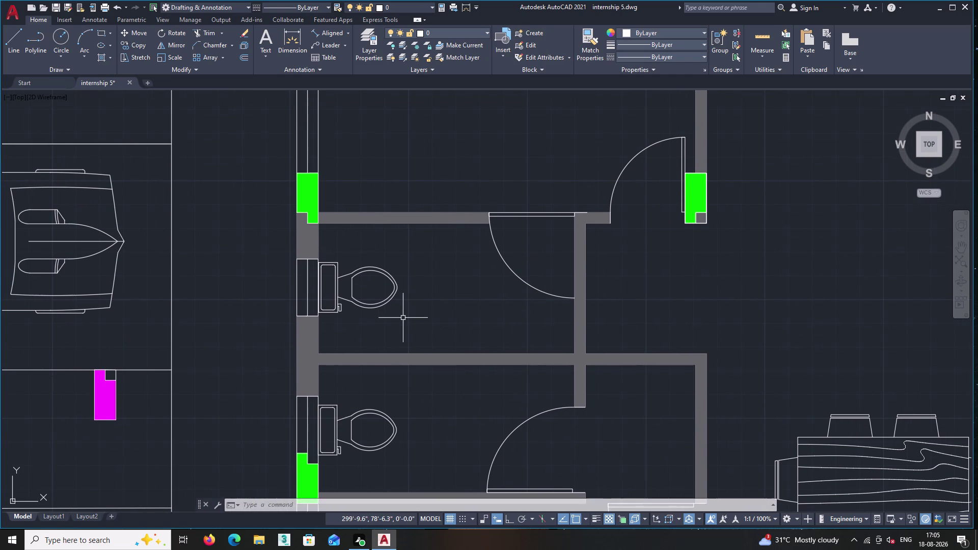
scroll(down, 3)
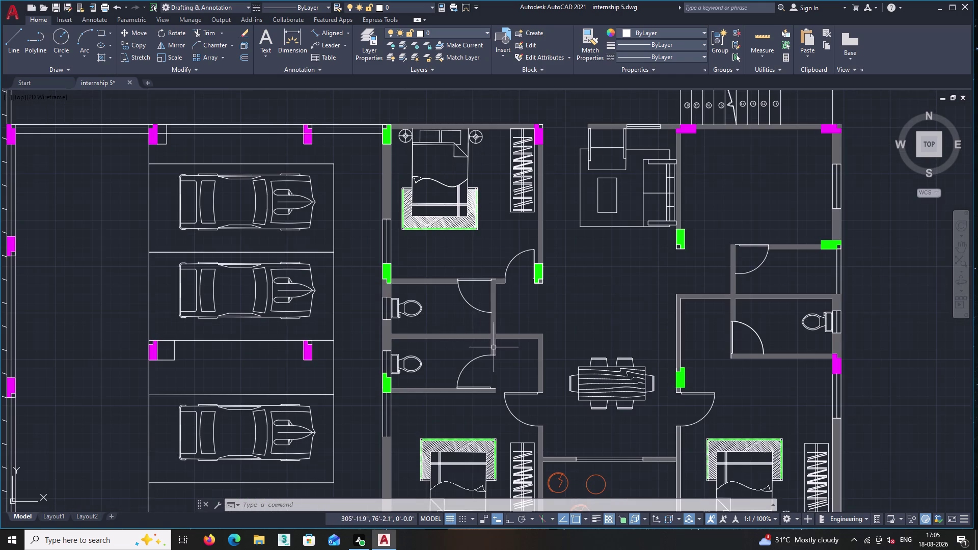
scroll(up, 3)
scroll(up, 3)
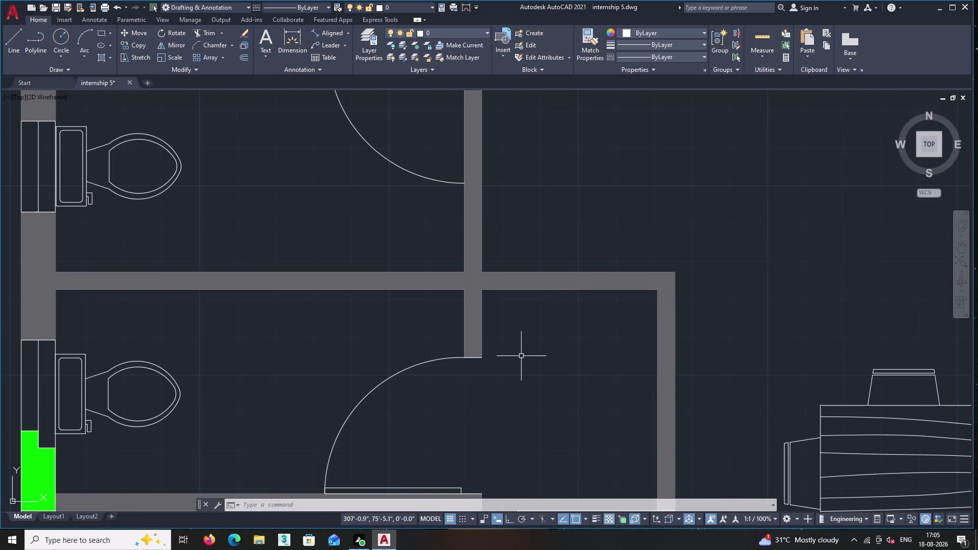
scroll(up, 3)
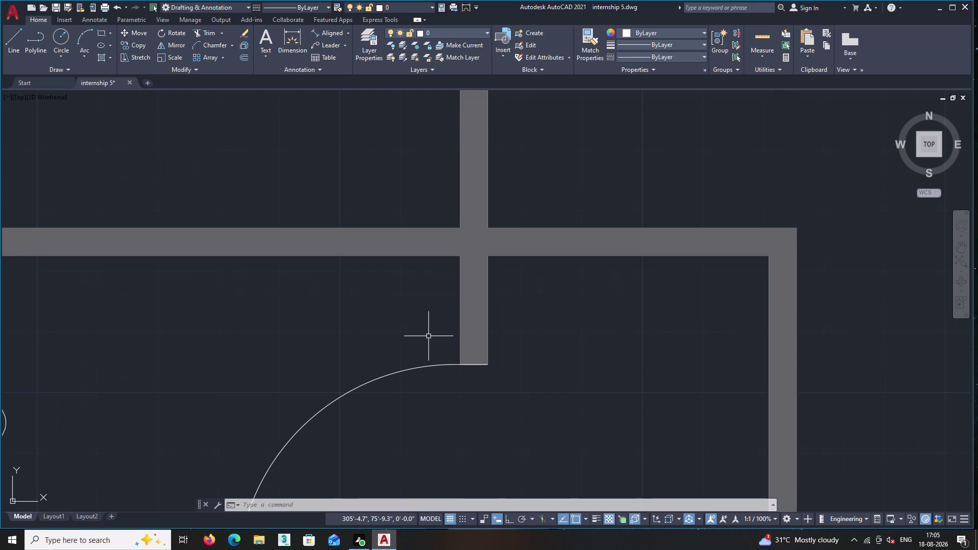
scroll(down, 3)
middle_drag(529, 342, 485, 315)
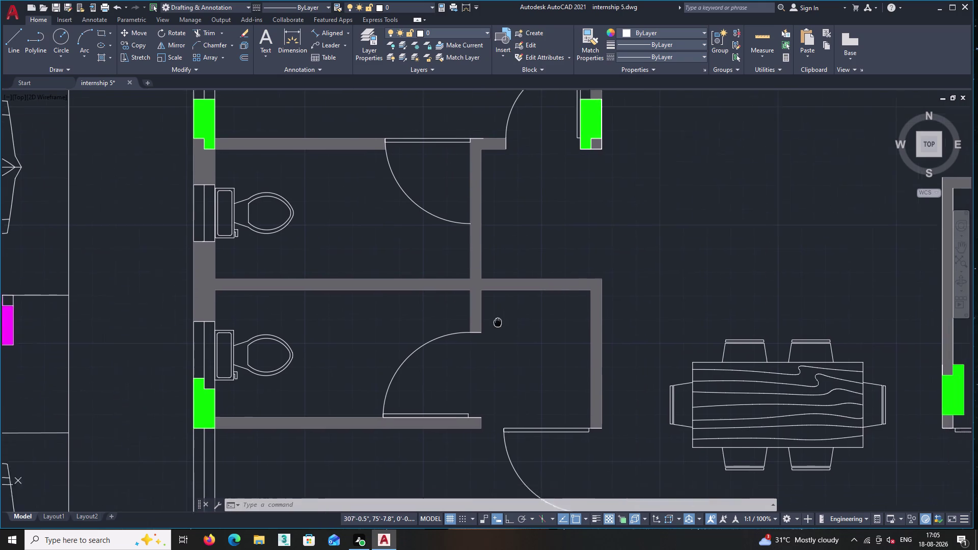
middle_drag(485, 316, 456, 304)
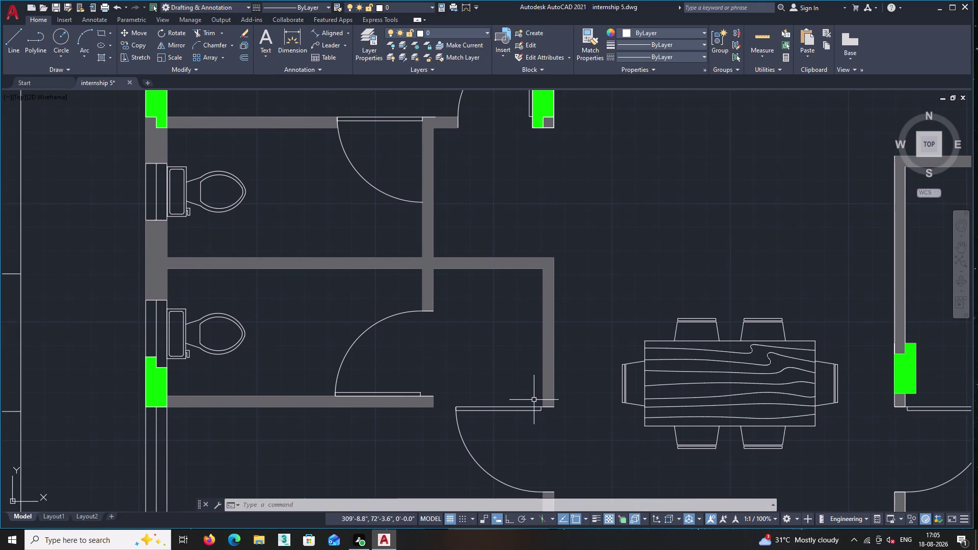
scroll(down, 3)
middle_drag(539, 356, 538, 348)
middle_drag(537, 346, 517, 250)
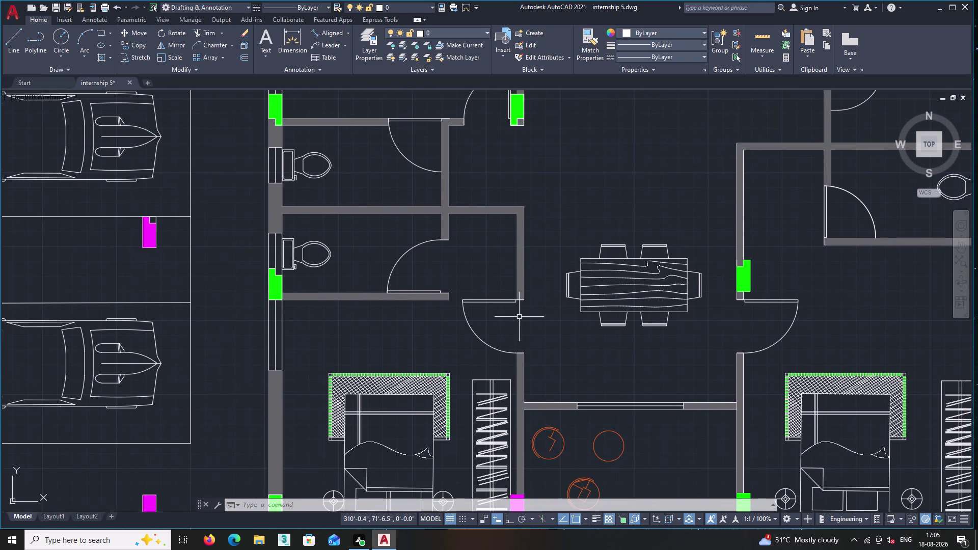
middle_drag(539, 375, 540, 322)
middle_drag(542, 432, 535, 376)
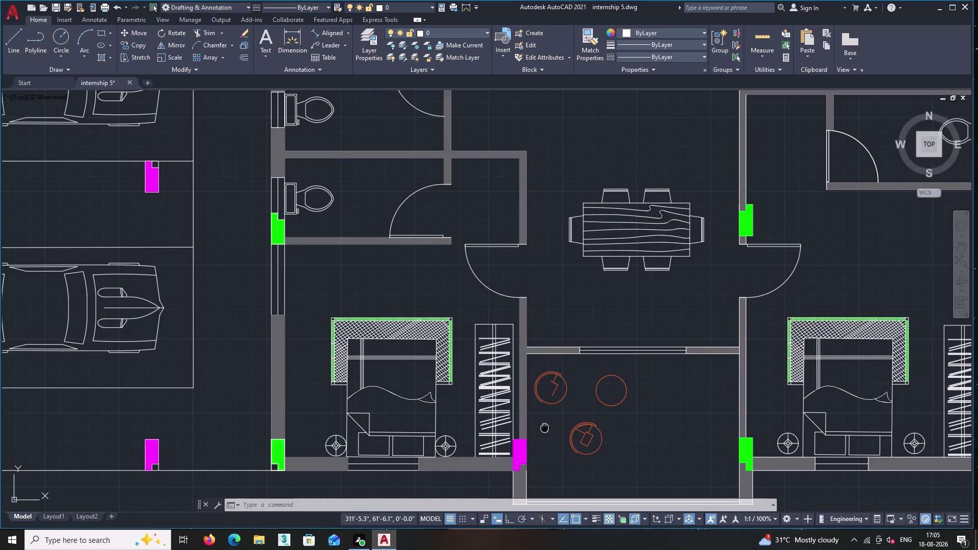
middle_drag(536, 376, 533, 373)
scroll(up, 3)
Copy the solid magenta hatch onto the column beside the door opening, then inspect it.
click(504, 383)
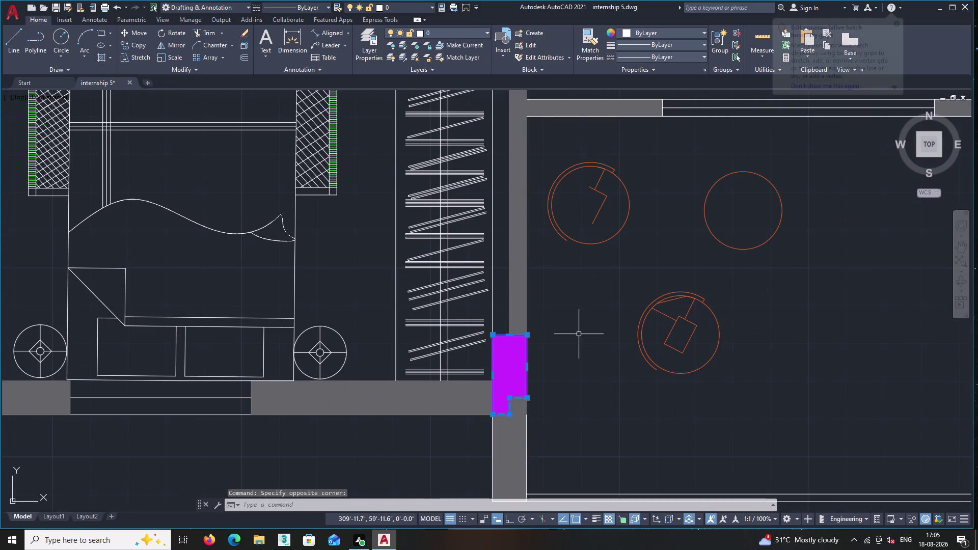
right_click(563, 324)
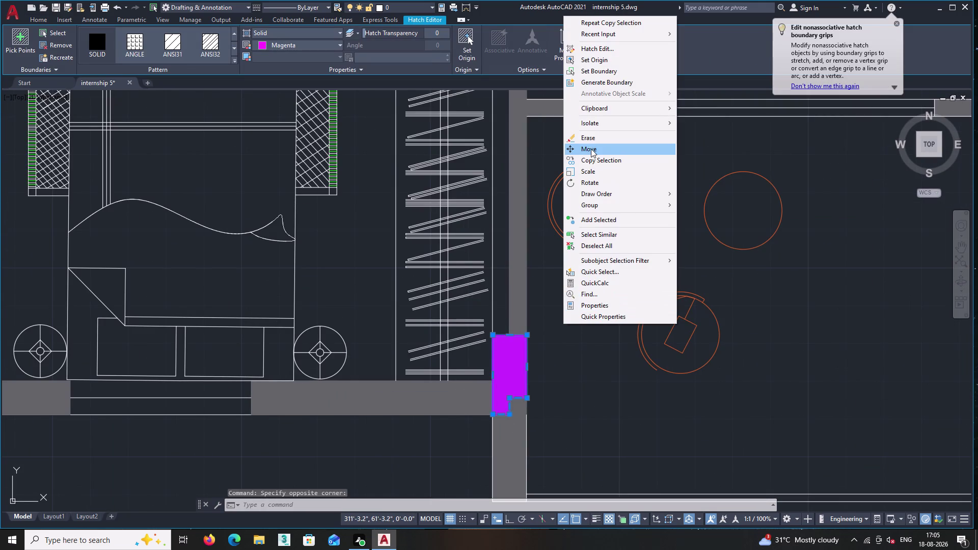
click(595, 156)
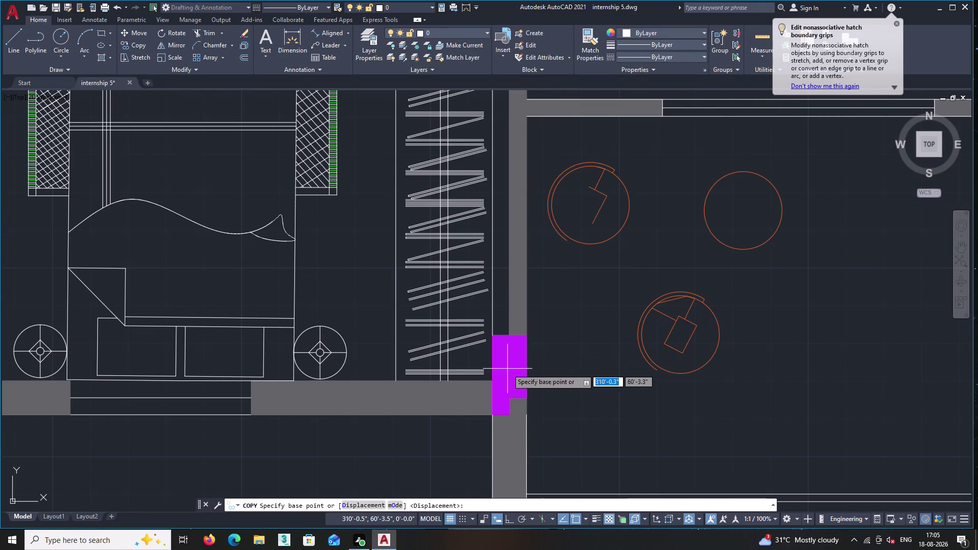
click(507, 368)
middle_drag(523, 263, 546, 518)
middle_drag(537, 235, 547, 500)
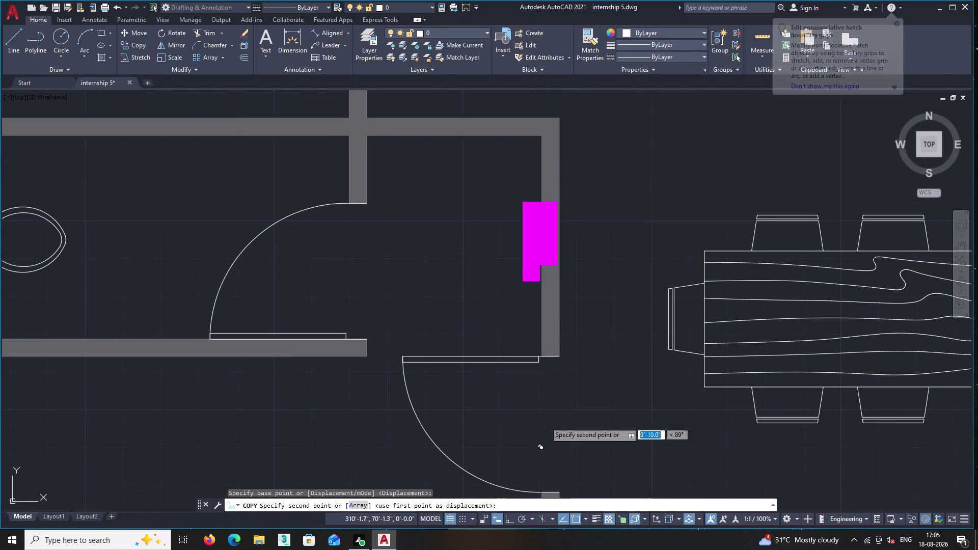
scroll(up, 3)
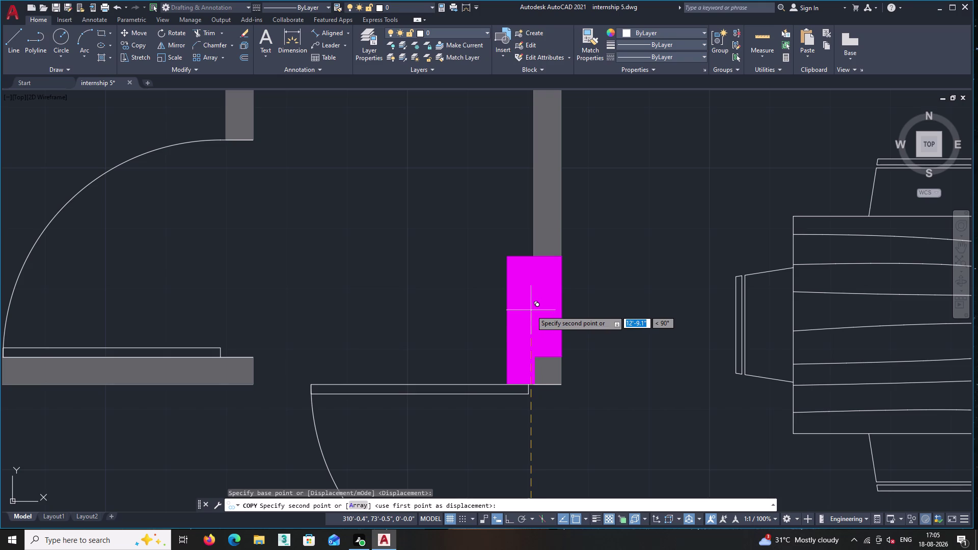
double_click(531, 310)
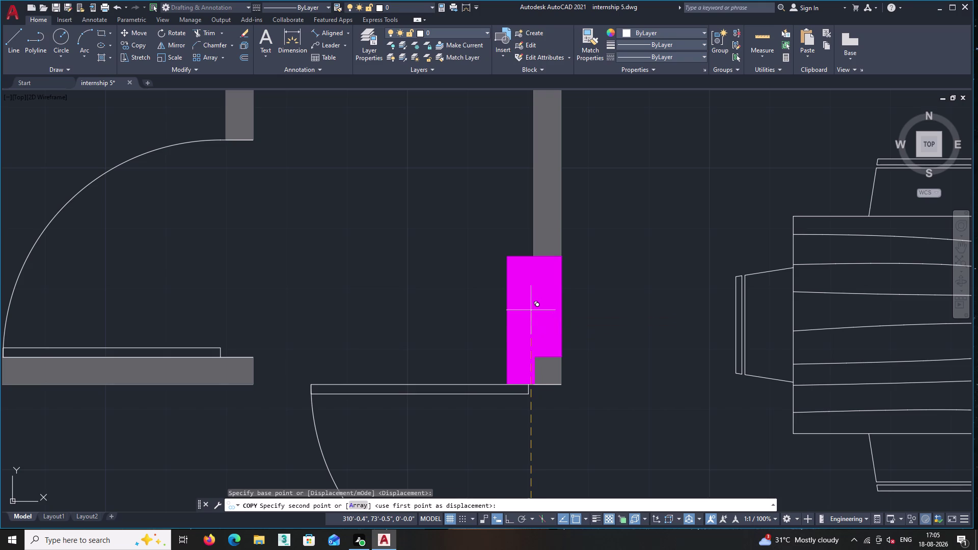
key(Escape)
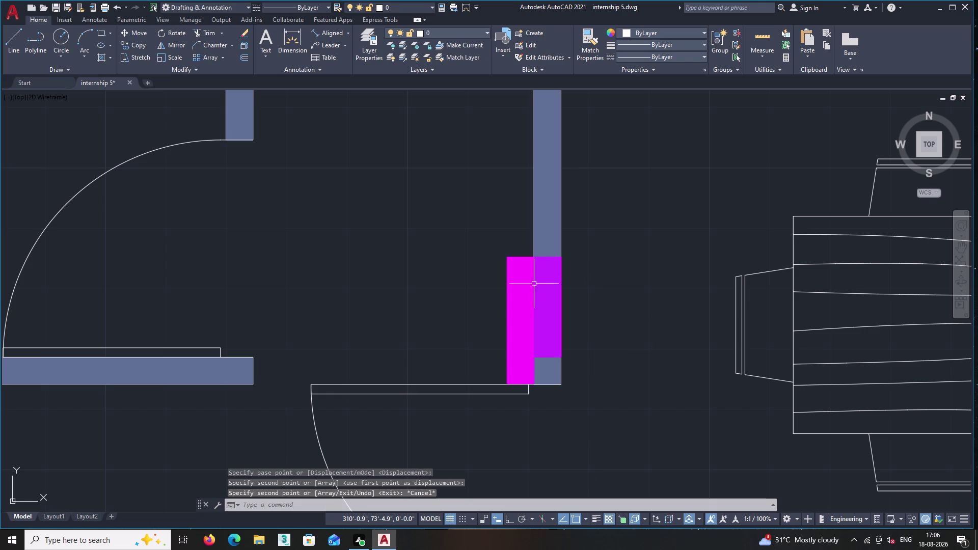
click(517, 317)
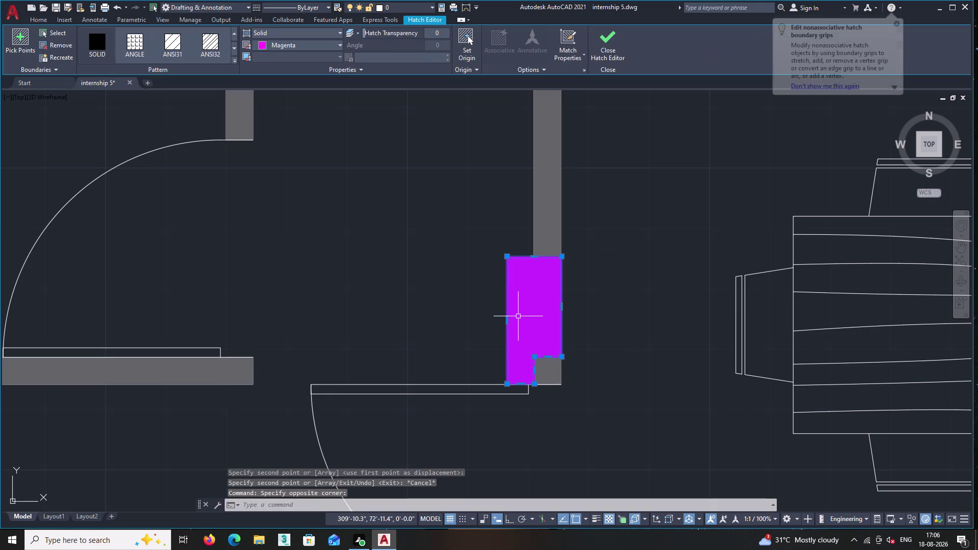
key(Escape)
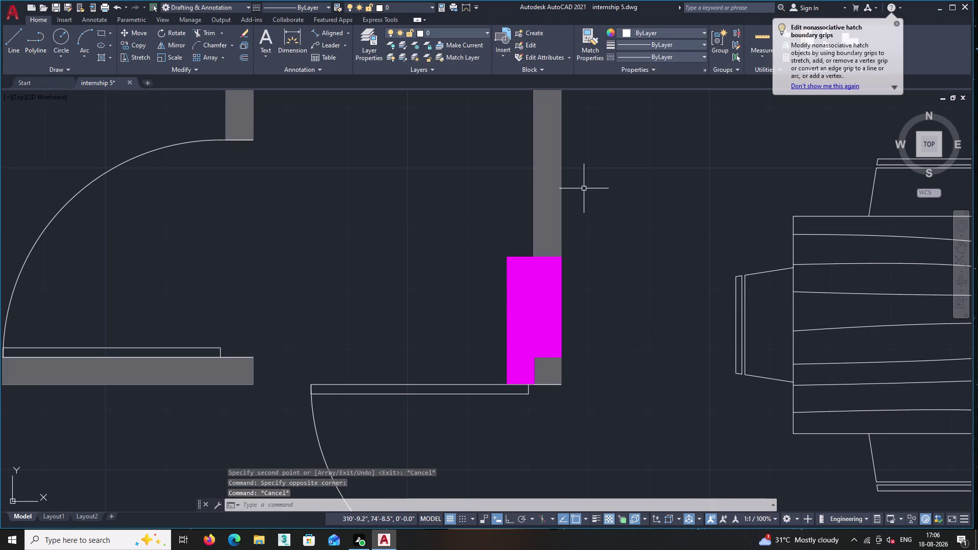
scroll(down, 3)
middle_drag(491, 264, 474, 331)
scroll(down, 3)
scroll(down, 3)
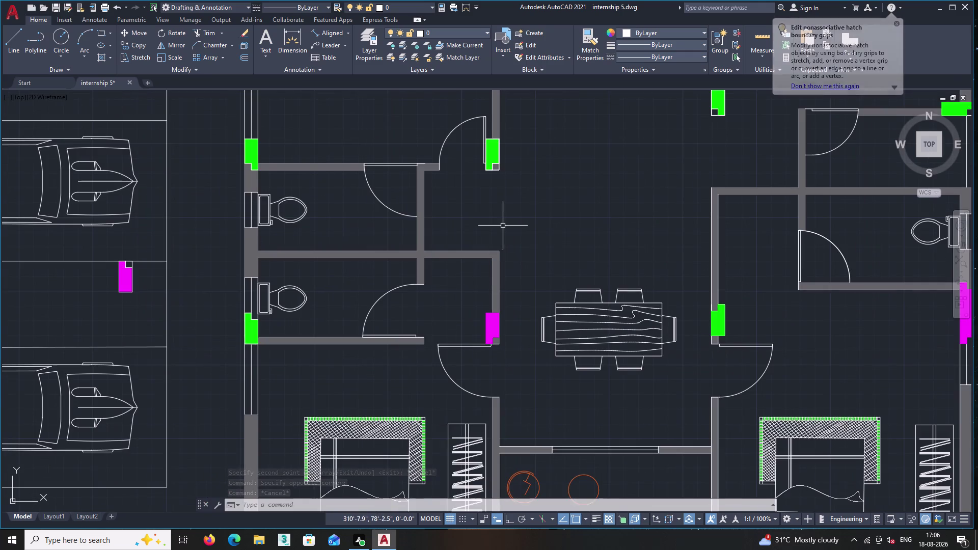
middle_drag(503, 223, 482, 293)
scroll(up, 3)
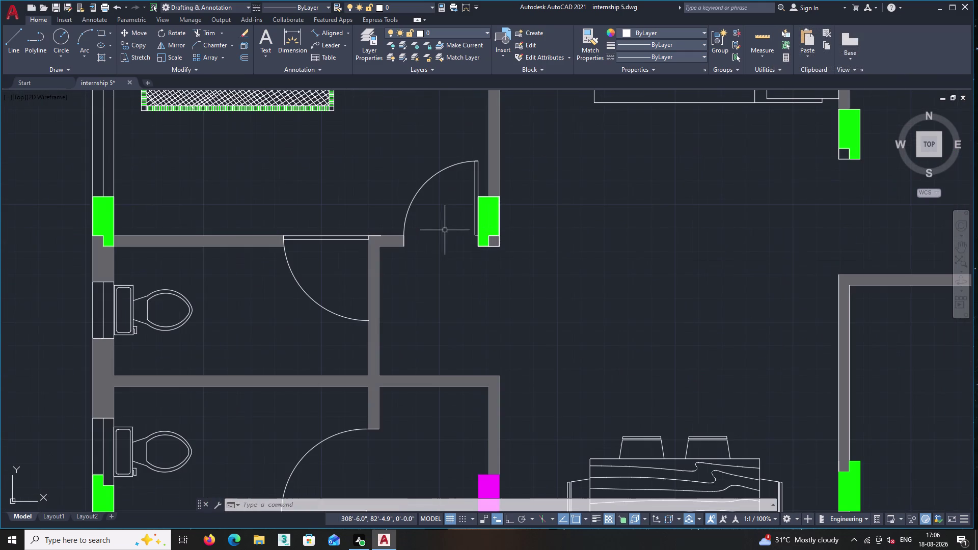
scroll(up, 3)
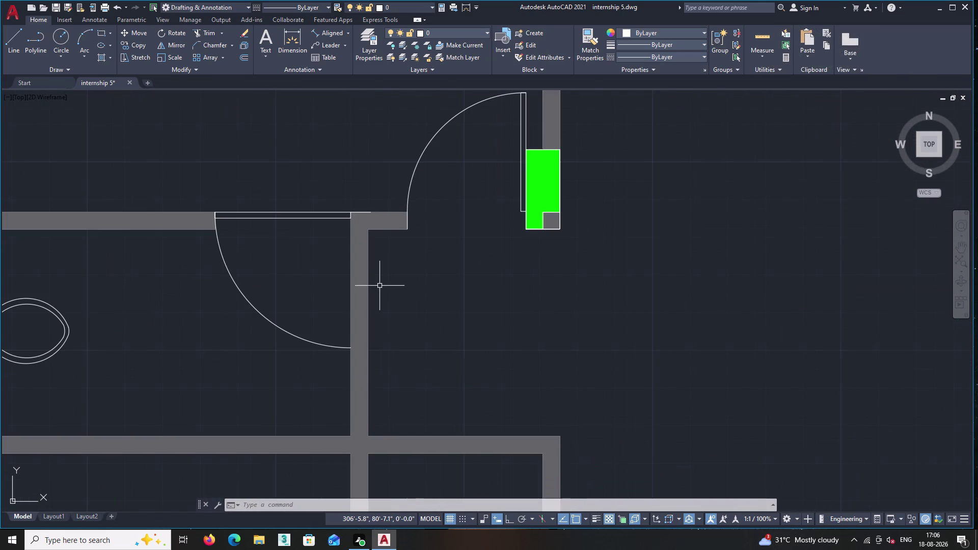
scroll(up, 3)
scroll(down, 3)
scroll(down, 3)
middle_drag(317, 327, 386, 315)
middle_drag(394, 310, 473, 304)
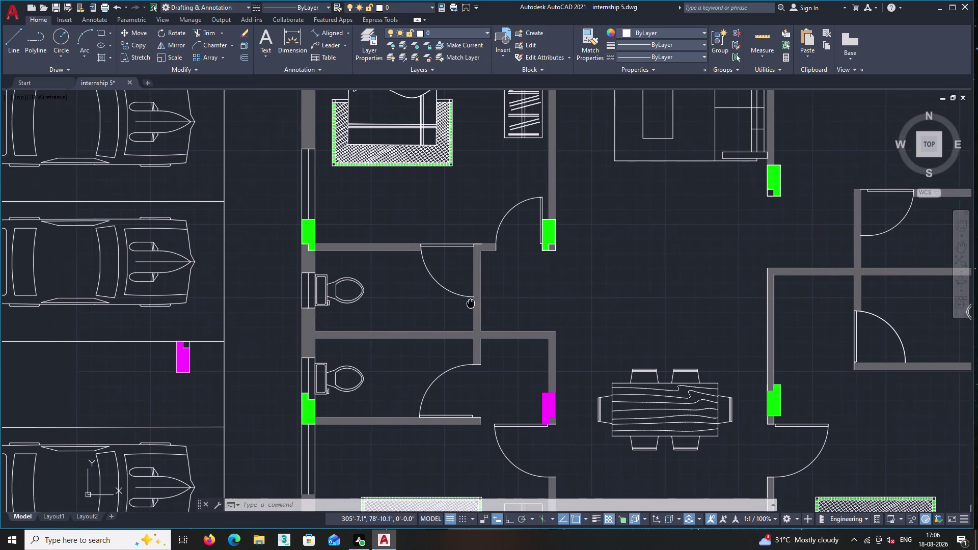
middle_drag(473, 303, 475, 303)
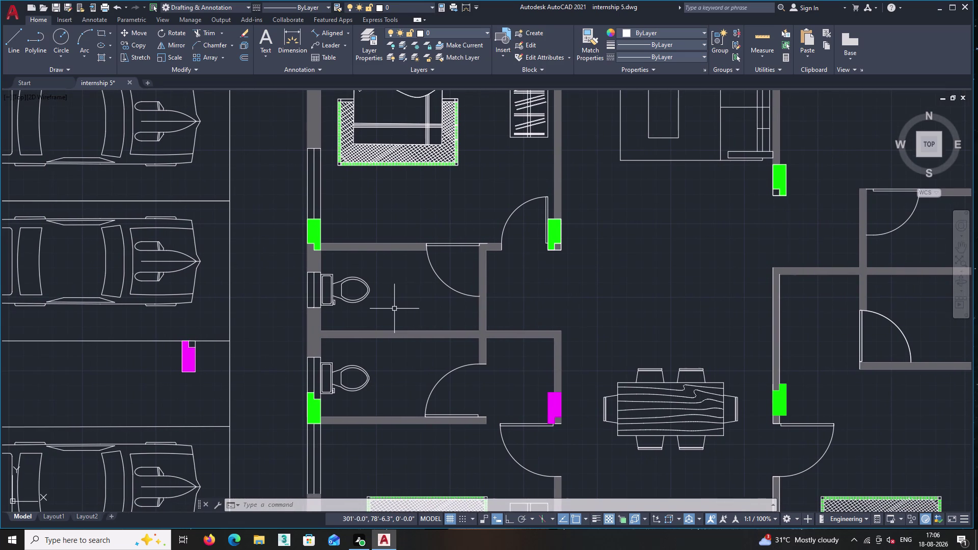
middle_drag(291, 286, 425, 321)
scroll(down, 3)
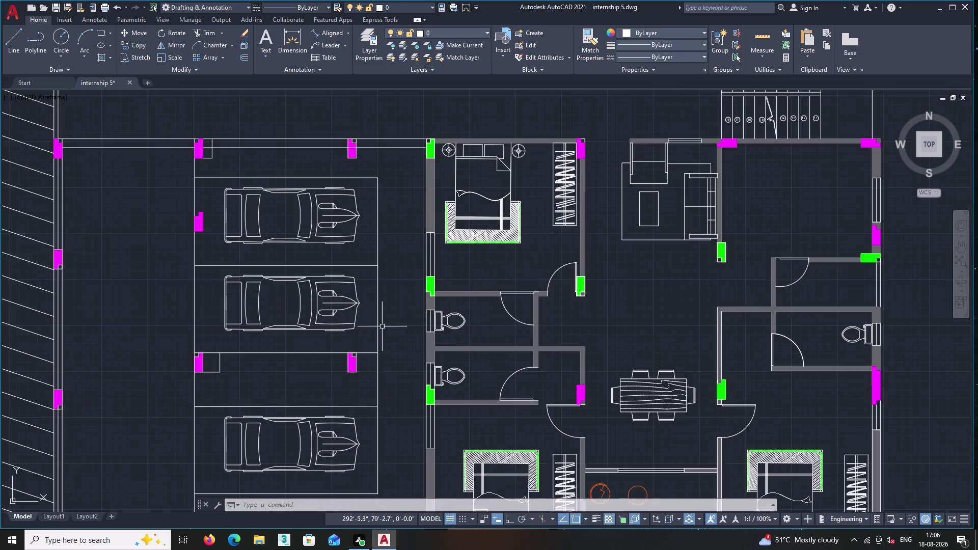
scroll(down, 3)
scroll(down, 3)
middle_drag(335, 279, 308, 347)
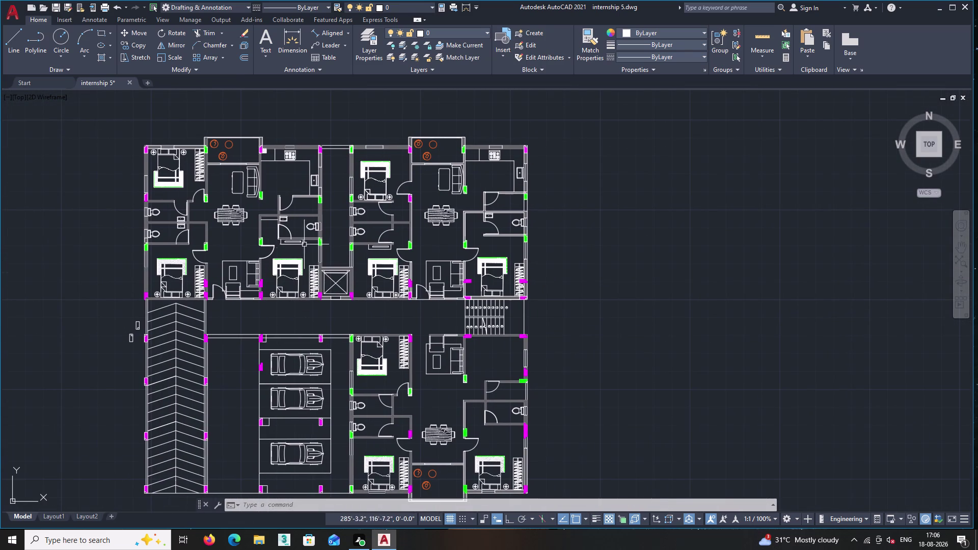
scroll(up, 3)
scroll(up, 3)
middle_drag(177, 222, 234, 249)
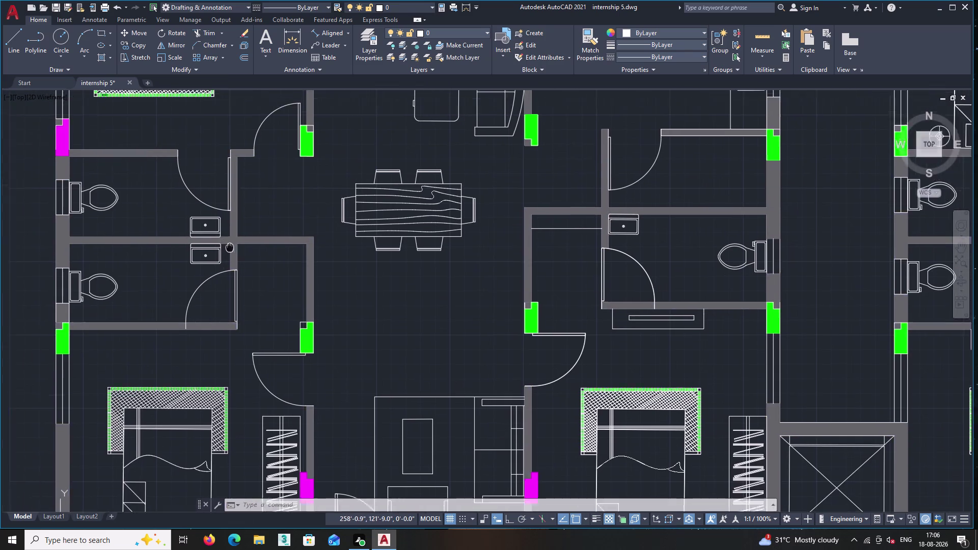
middle_drag(235, 250, 245, 253)
scroll(up, 3)
scroll(up, 3)
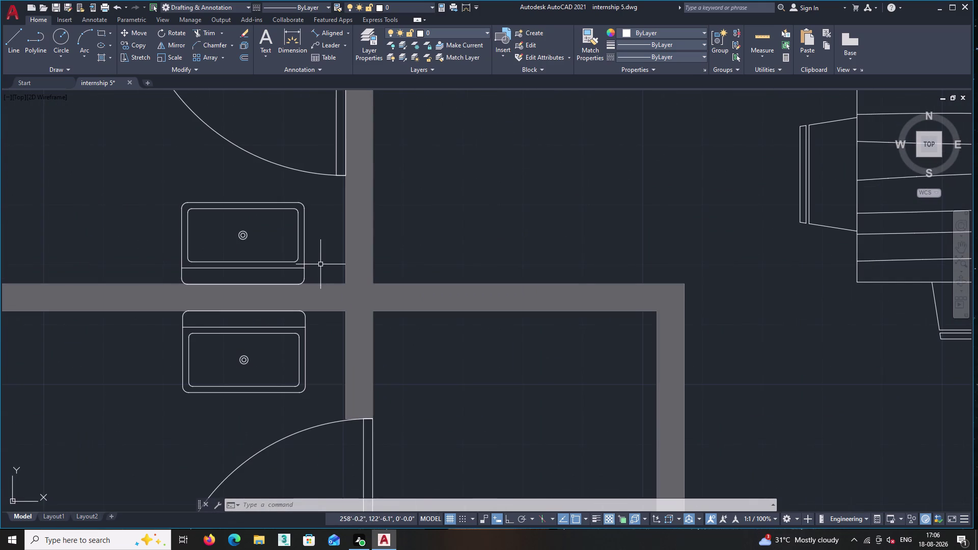
Select both washbasins and start copying them from the basin centre.
click(321, 265)
click(254, 220)
click(325, 348)
click(281, 328)
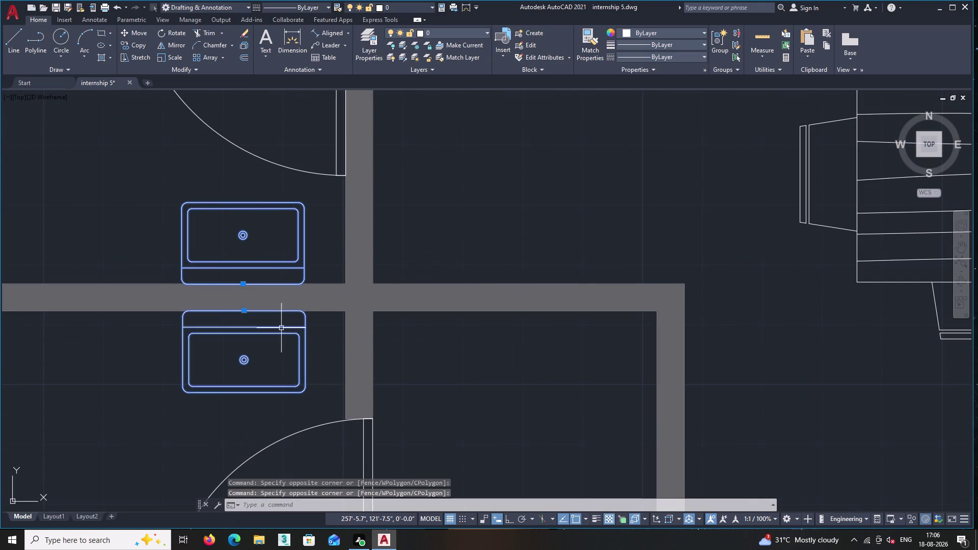
right_click(408, 223)
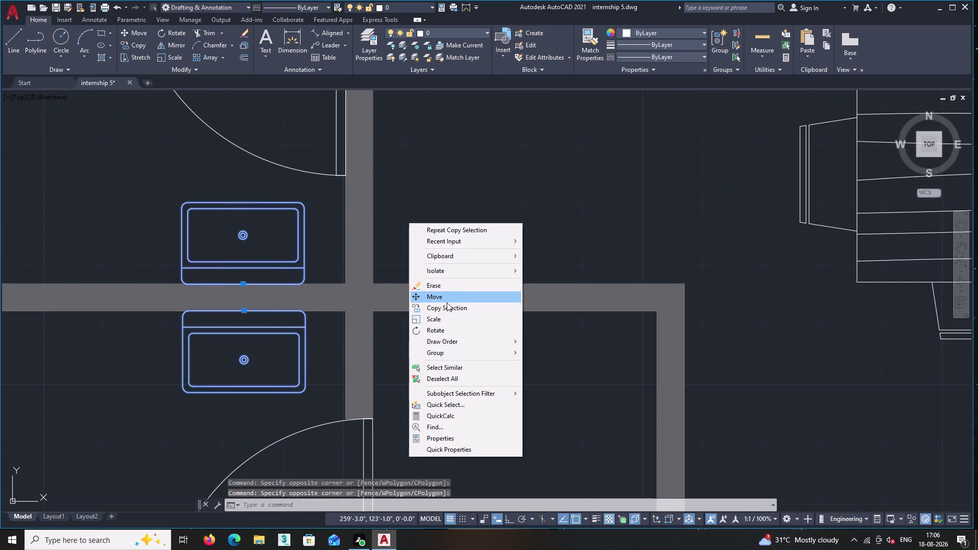
click(446, 305)
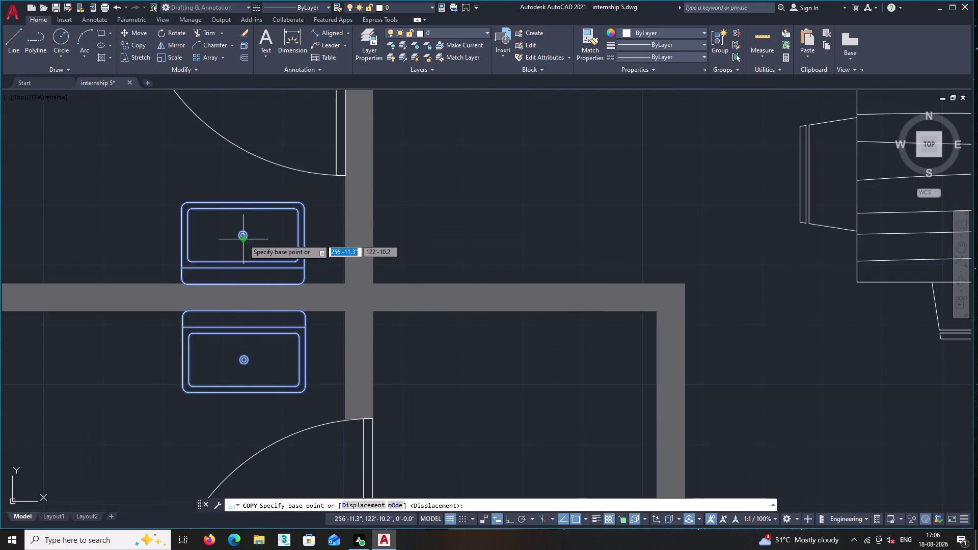
click(242, 234)
Place the washbasin pair beside the toilet in the other unit's bathroom.
middle_drag(460, 249, 311, 187)
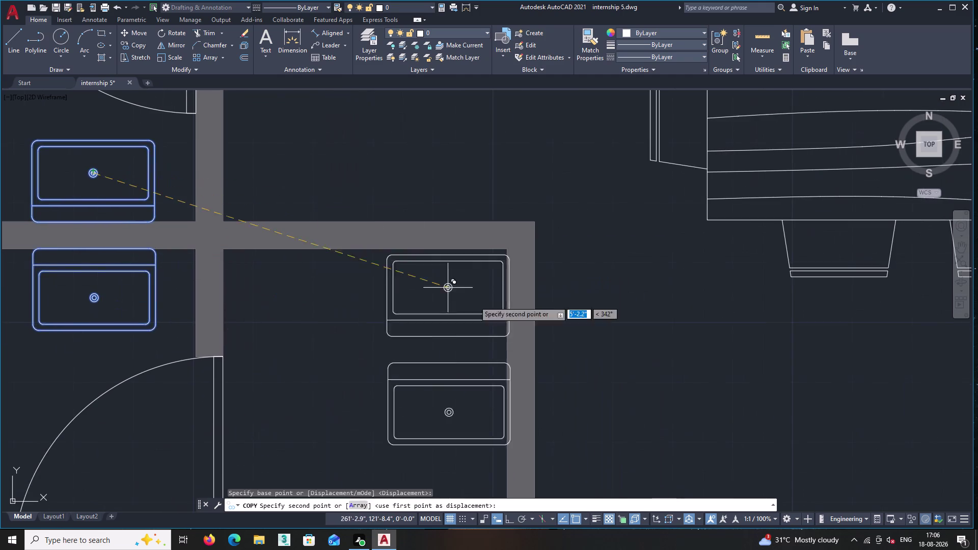
middle_drag(555, 333, 333, 153)
scroll(down, 3)
middle_click(548, 275)
scroll(down, 3)
middle_drag(548, 275, 279, 135)
scroll(down, 3)
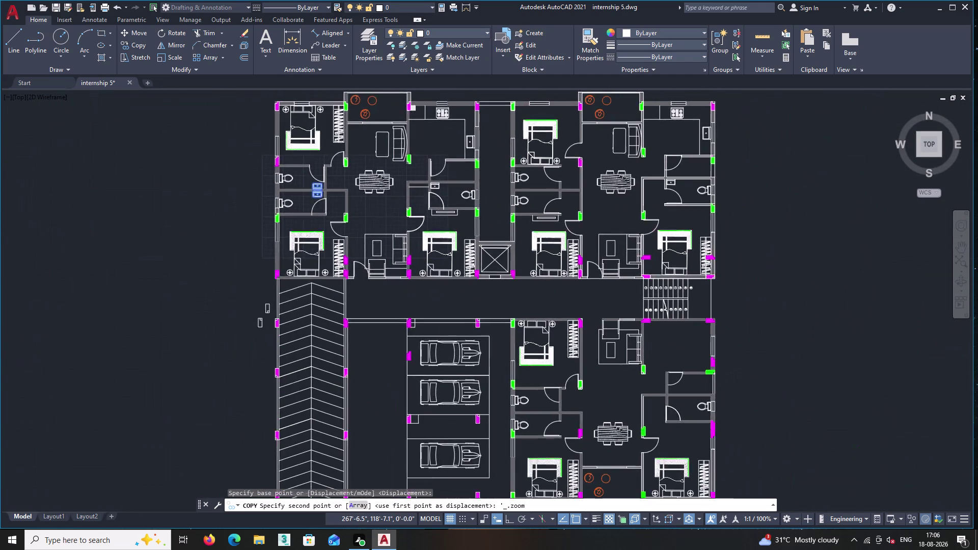
scroll(up, 3)
scroll(up, 3)
scroll(down, 3)
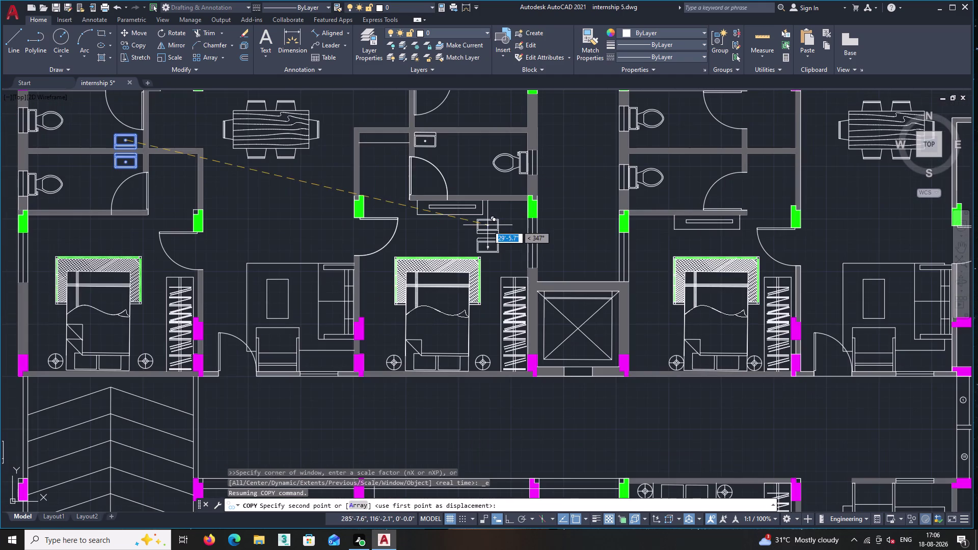
middle_drag(619, 213, 539, 274)
scroll(up, 3)
scroll(up, 3)
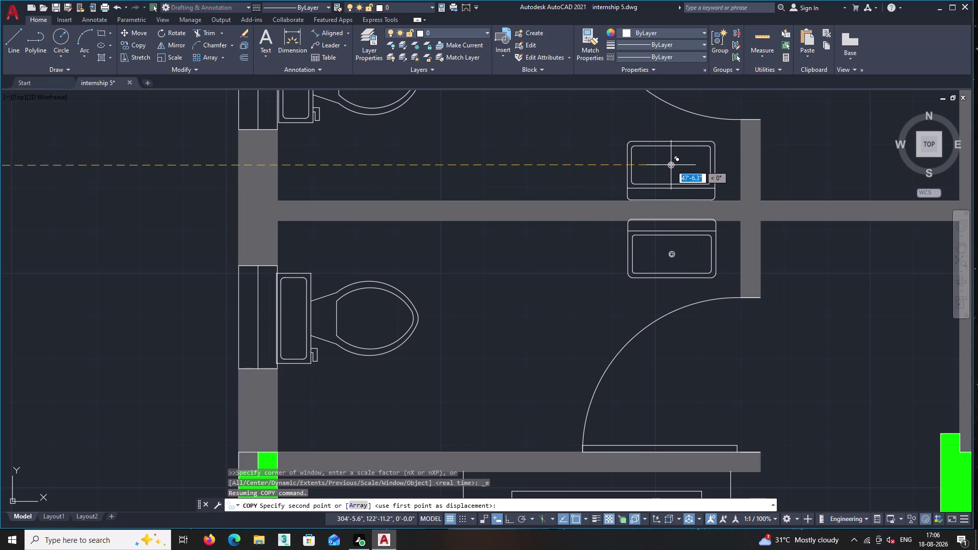
double_click(670, 165)
key(Escape)
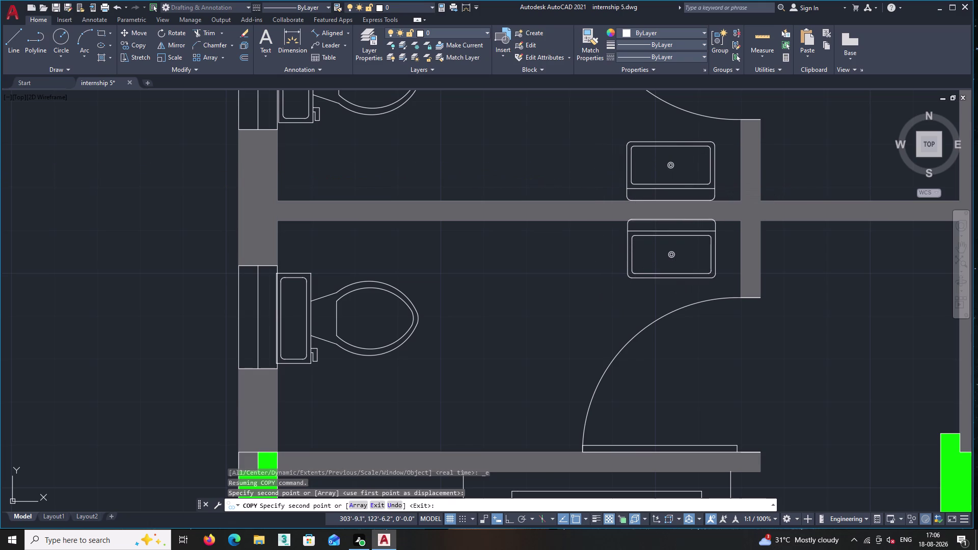
middle_drag(716, 212, 607, 356)
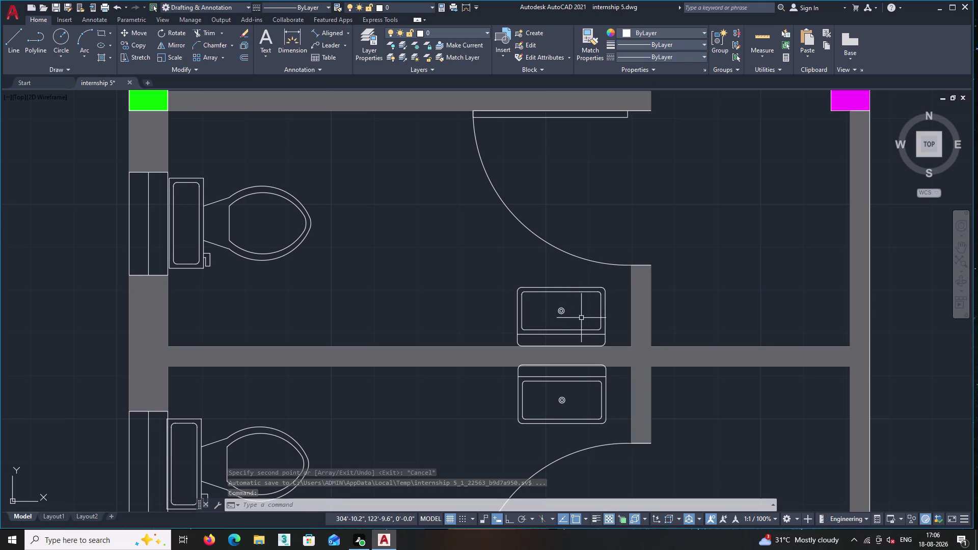
scroll(up, 3)
click(624, 341)
Copy the upper washbasin across the interior wall to its right, then select the copy.
click(594, 307)
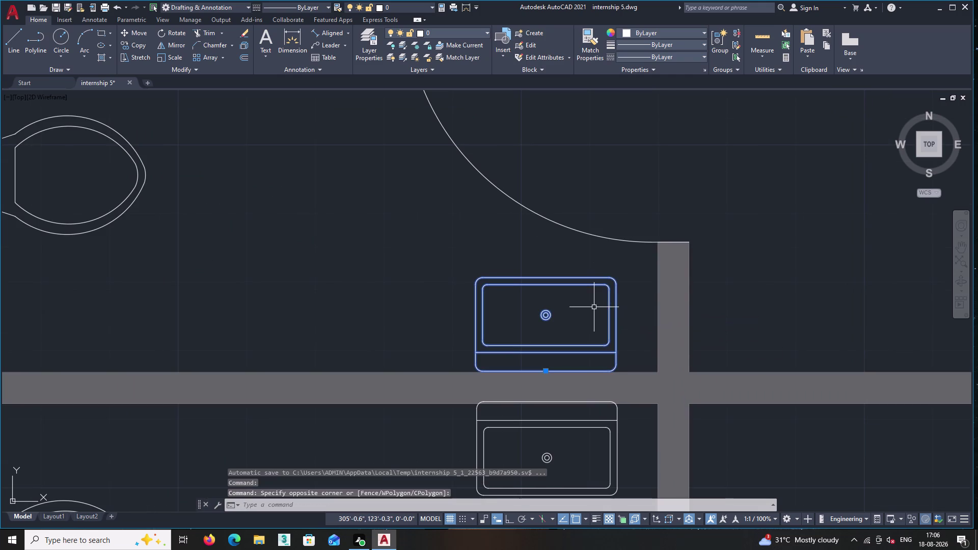
right_click(587, 301)
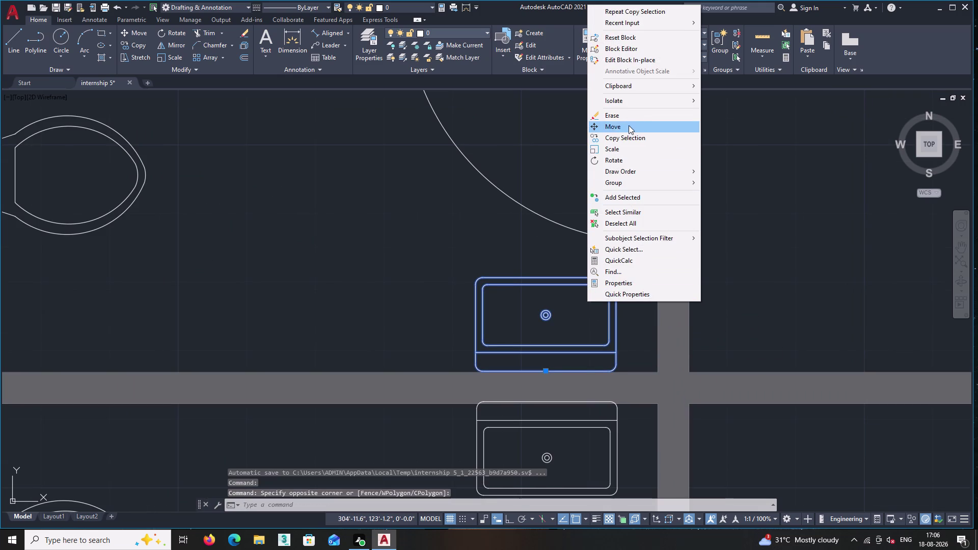
click(628, 138)
click(545, 314)
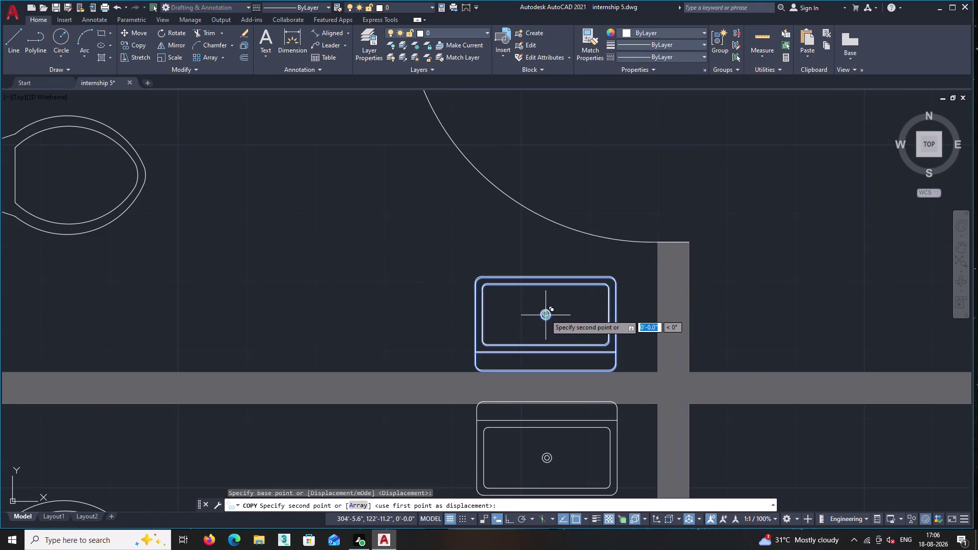
middle_drag(776, 299, 666, 308)
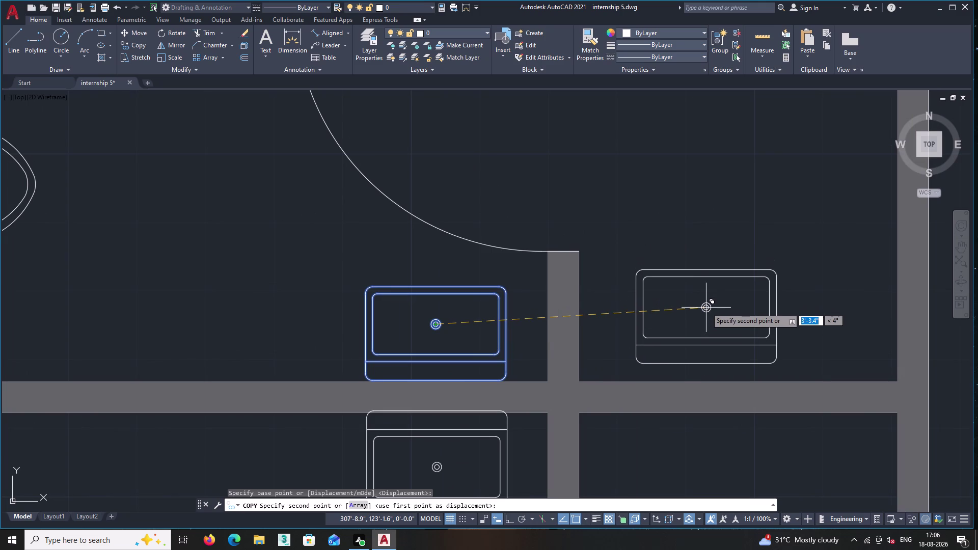
middle_drag(717, 302, 670, 305)
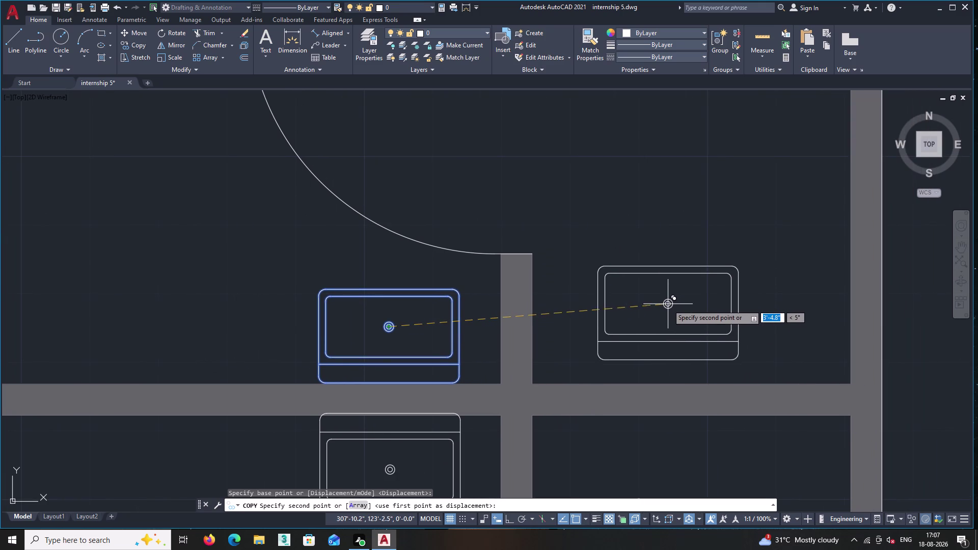
scroll(up, 3)
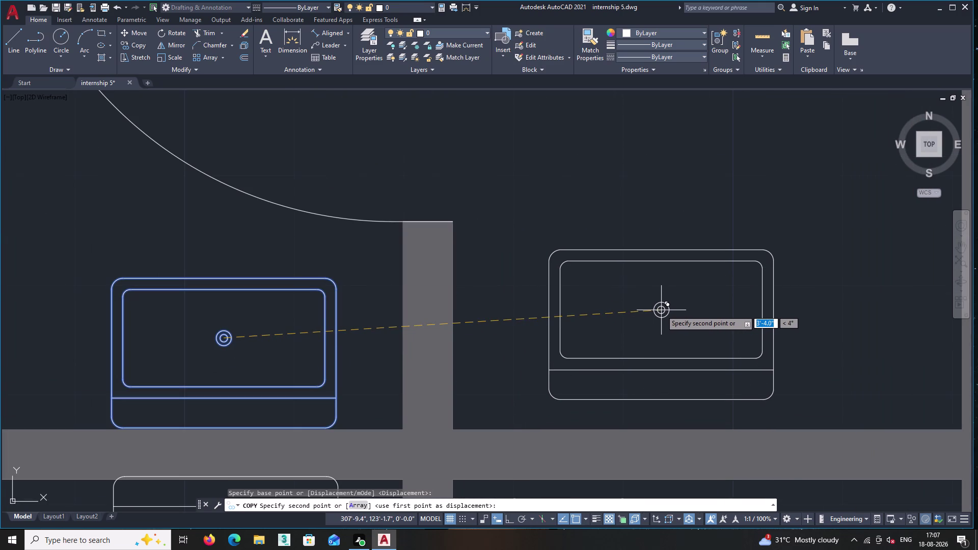
click(664, 305)
key(Escape)
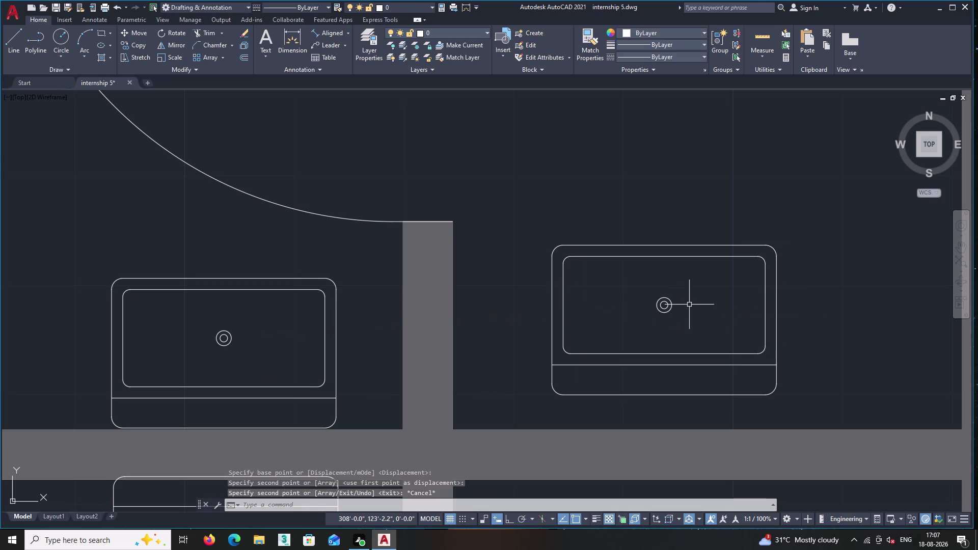
double_click(810, 348)
double_click(769, 306)
click(731, 293)
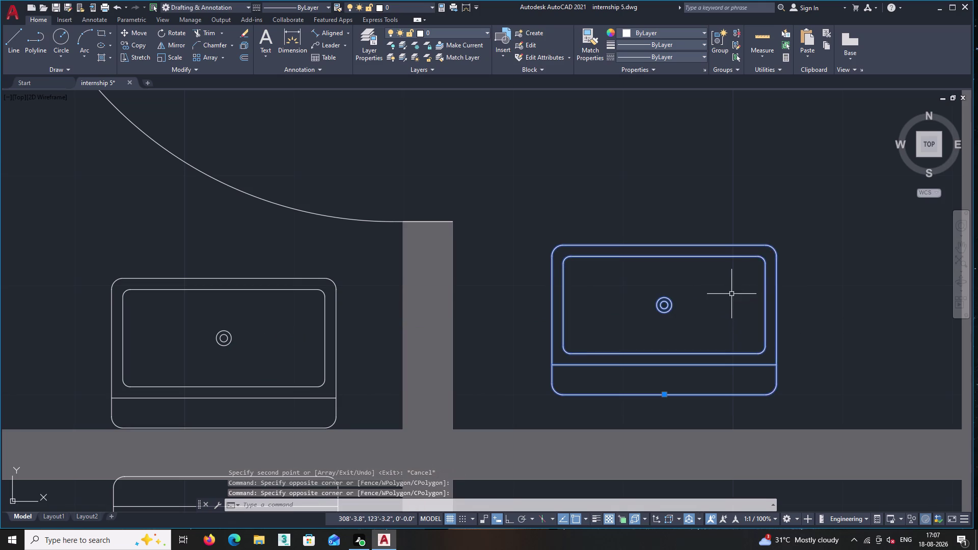
Rotate the copied washbasin 90° with Ortho on.
right_click(735, 288)
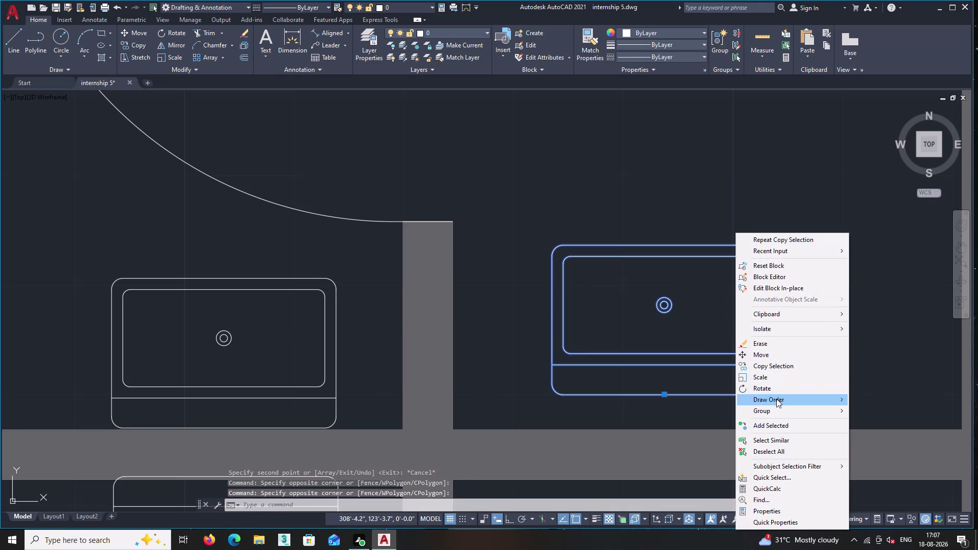
click(773, 388)
click(716, 351)
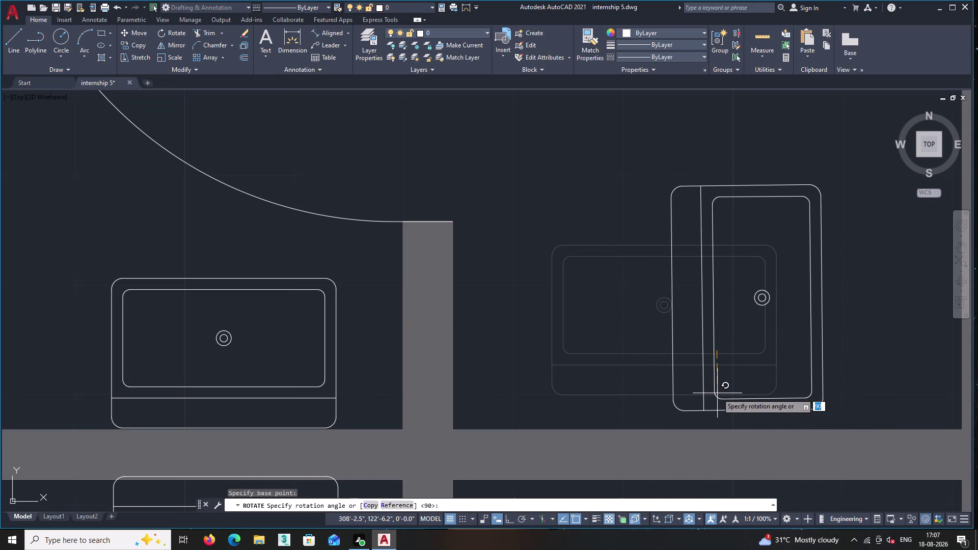
key(F8)
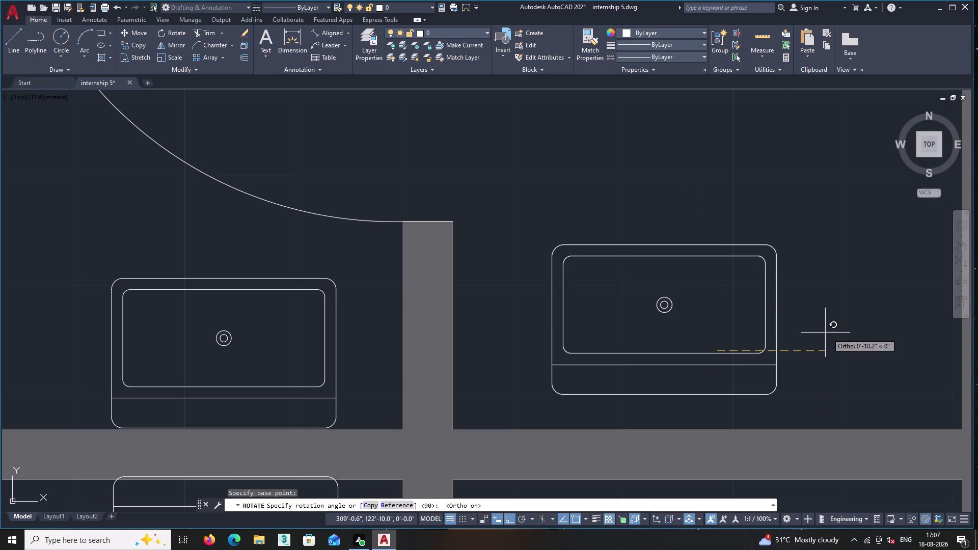
click(721, 413)
scroll(down, 3)
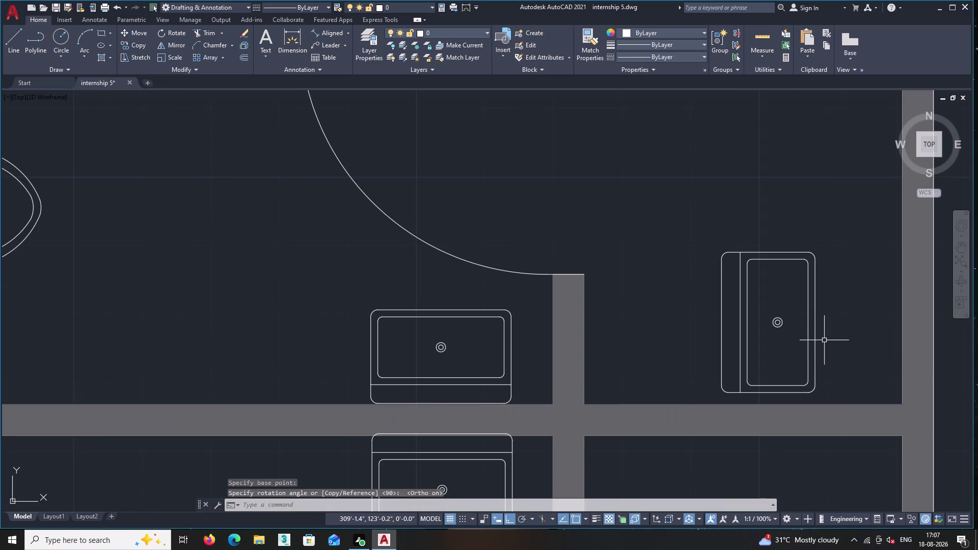
Move the rotated washbasin left to sit just right of the grey column.
click(832, 351)
click(772, 296)
right_click(769, 294)
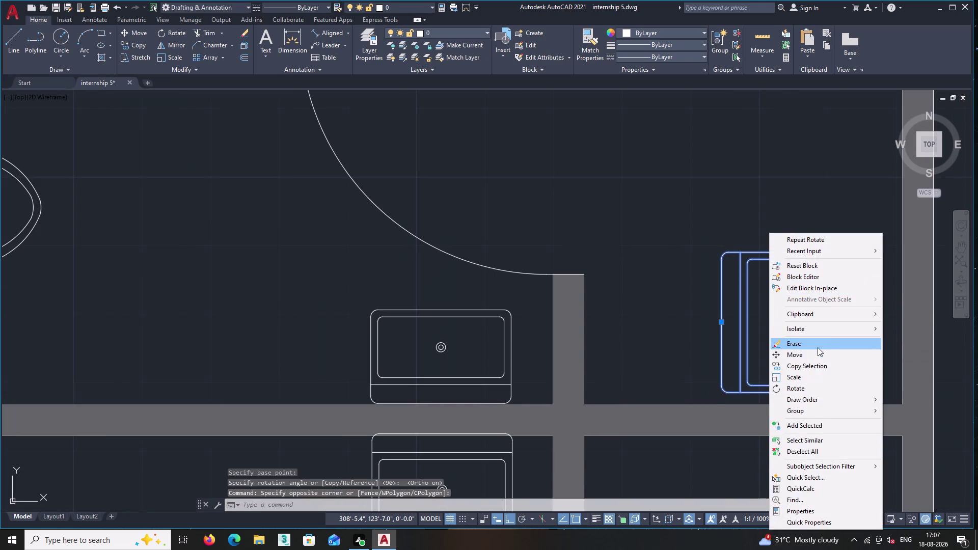
click(815, 352)
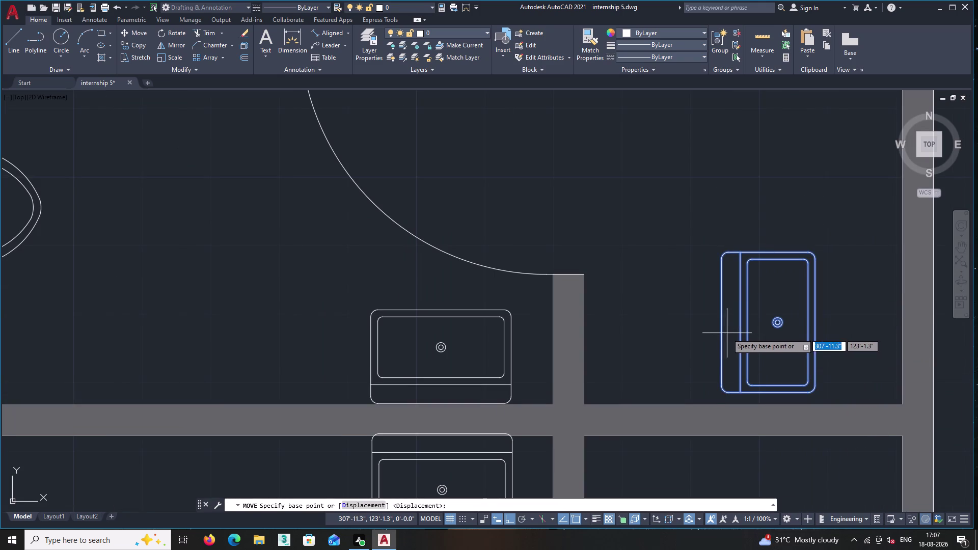
click(720, 324)
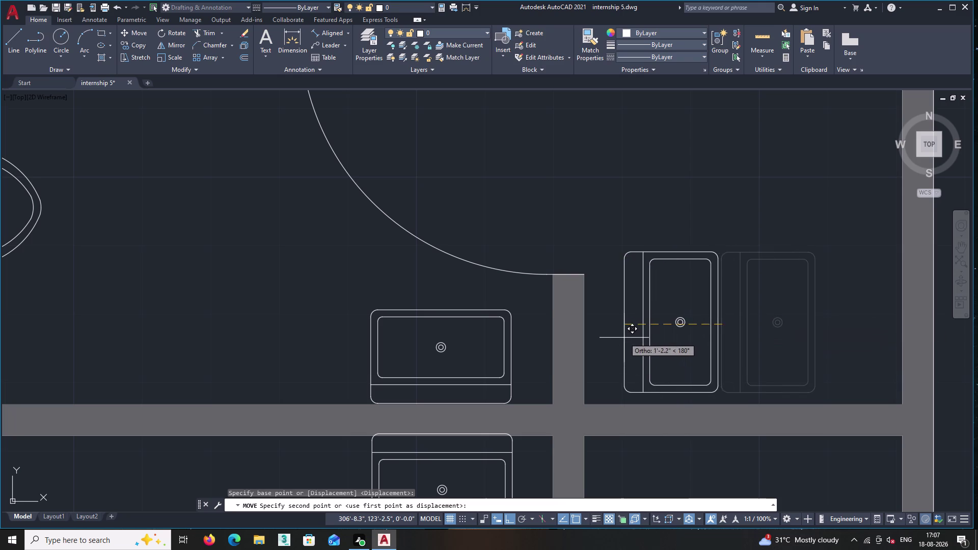
scroll(up, 3)
scroll(up, 3)
scroll(down, 3)
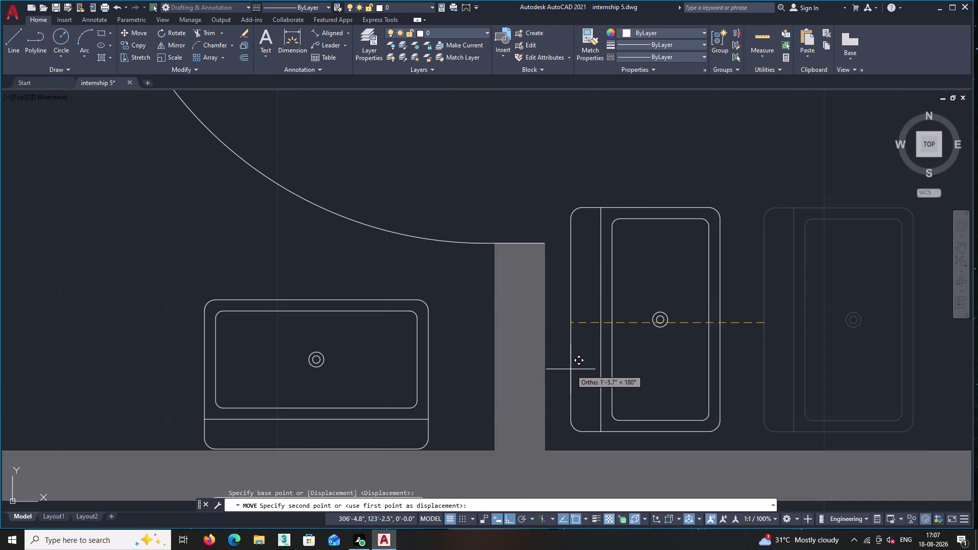
click(570, 369)
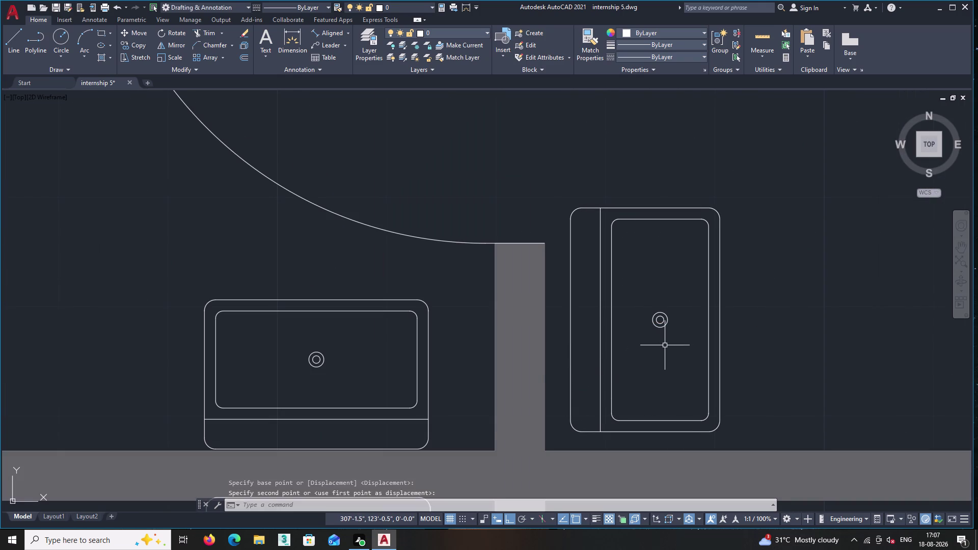
scroll(up, 3)
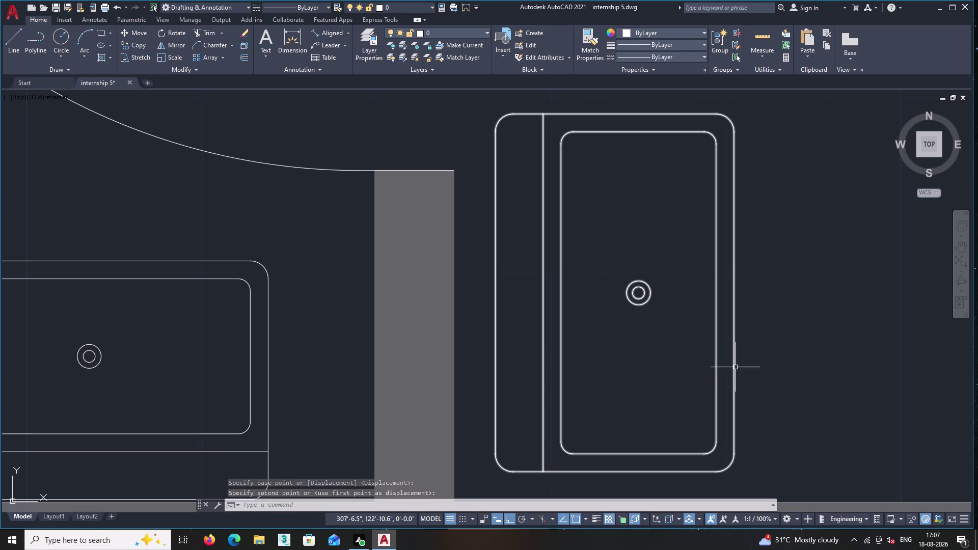
scroll(down, 3)
middle_drag(742, 383, 721, 420)
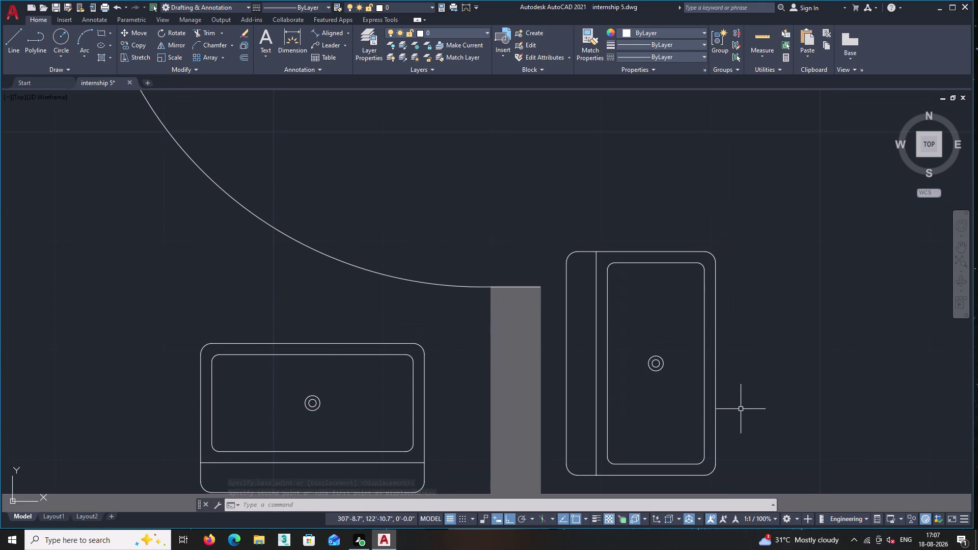
Scale the upright washbasin down to a smaller size.
click(740, 409)
click(680, 329)
right_click(610, 200)
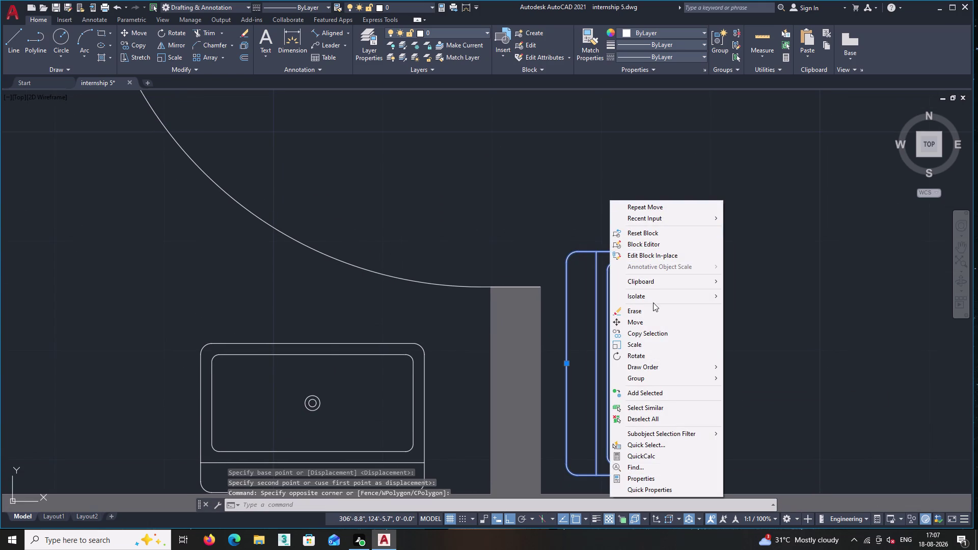
click(645, 346)
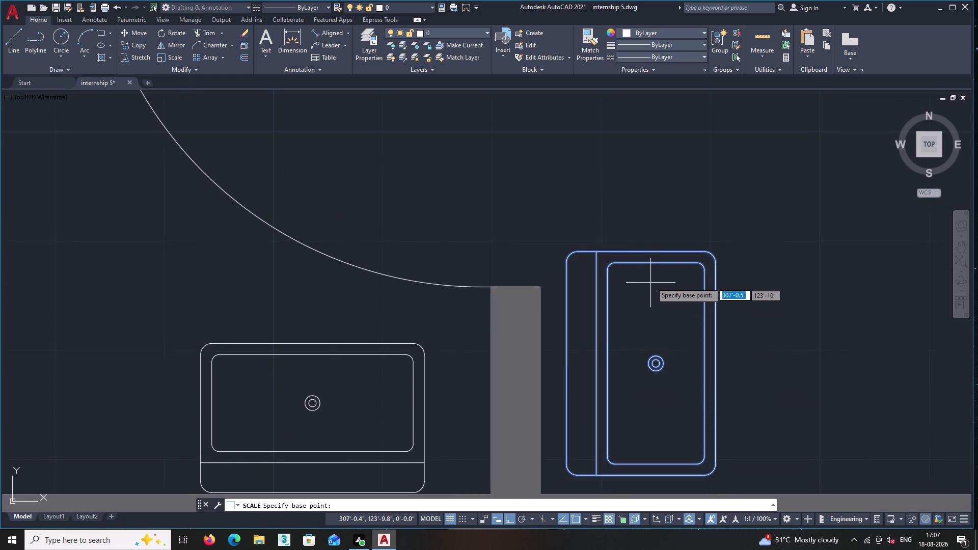
click(652, 251)
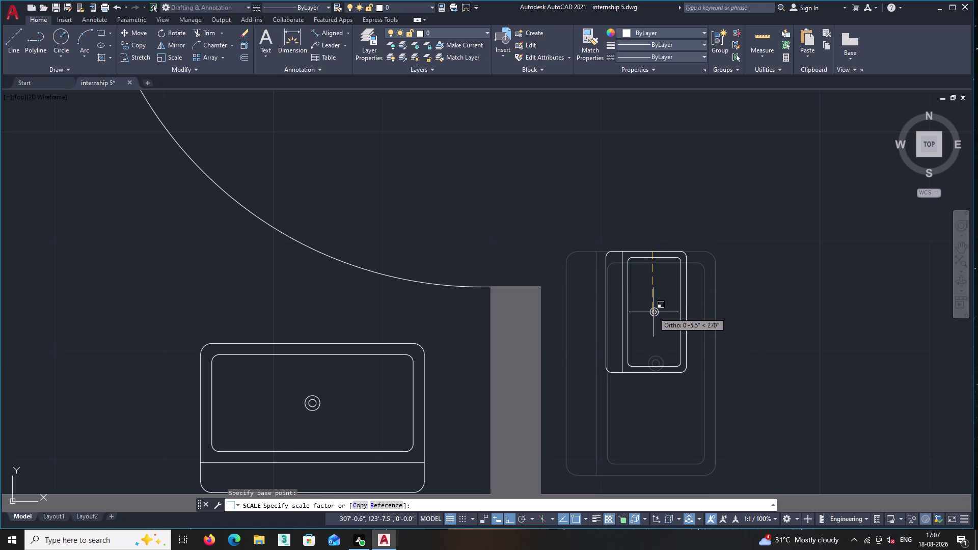
click(653, 312)
middle_drag(701, 364, 693, 323)
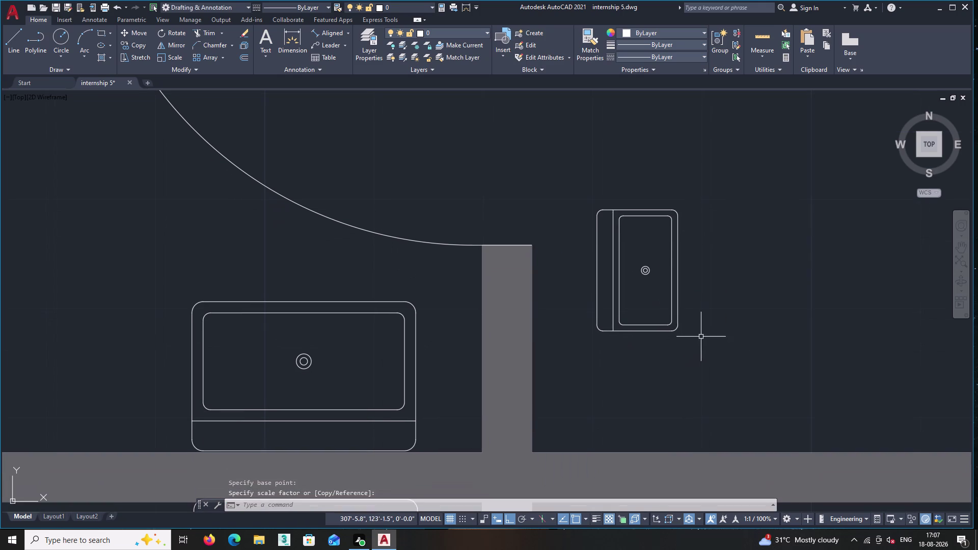
Move the resized basin against the grey column's right side.
click(703, 340)
click(643, 234)
right_click(644, 234)
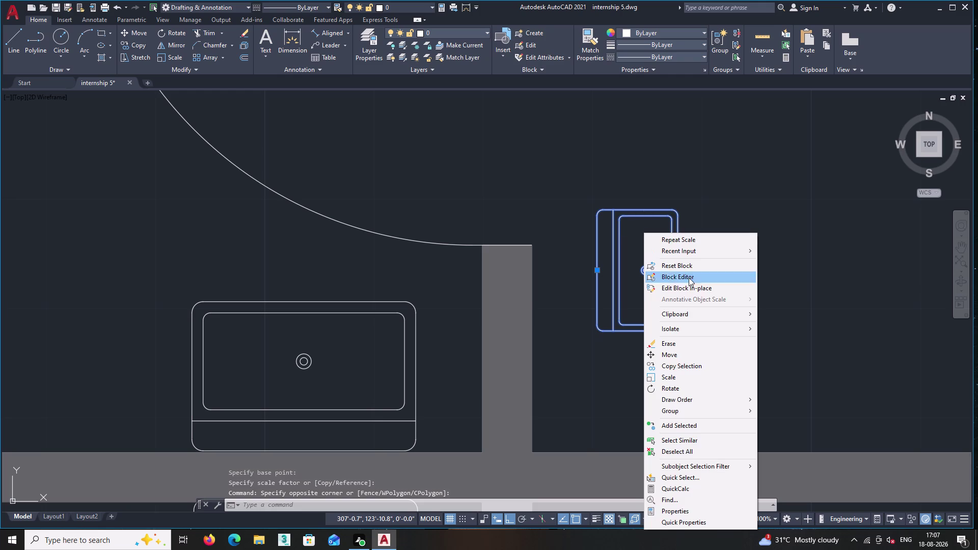
double_click(680, 355)
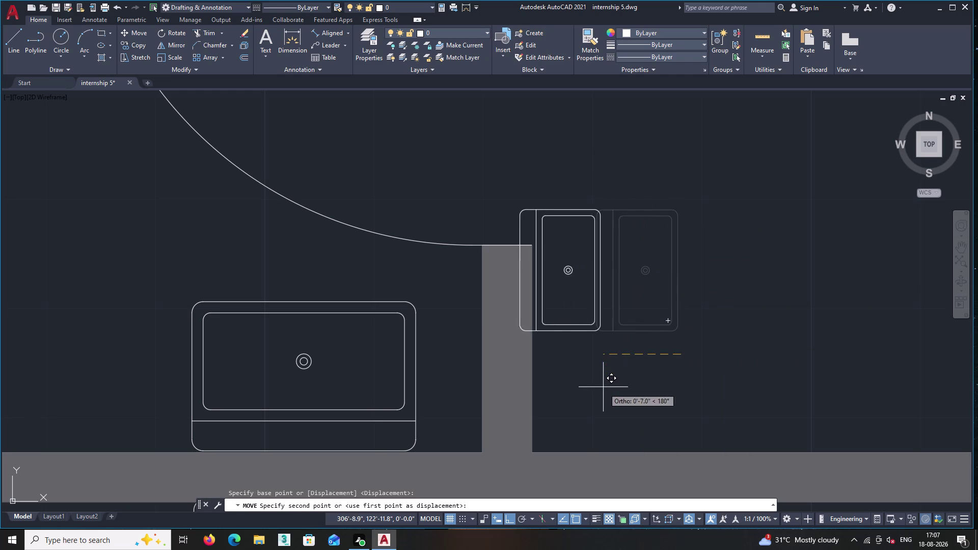
click(614, 402)
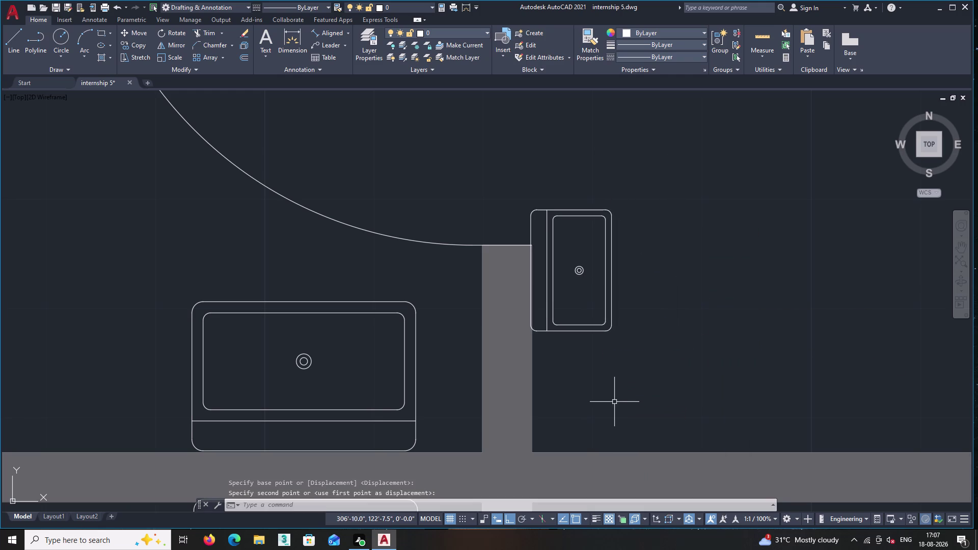
Move the basin down toward the bottom wall.
click(643, 303)
click(592, 243)
right_click(605, 224)
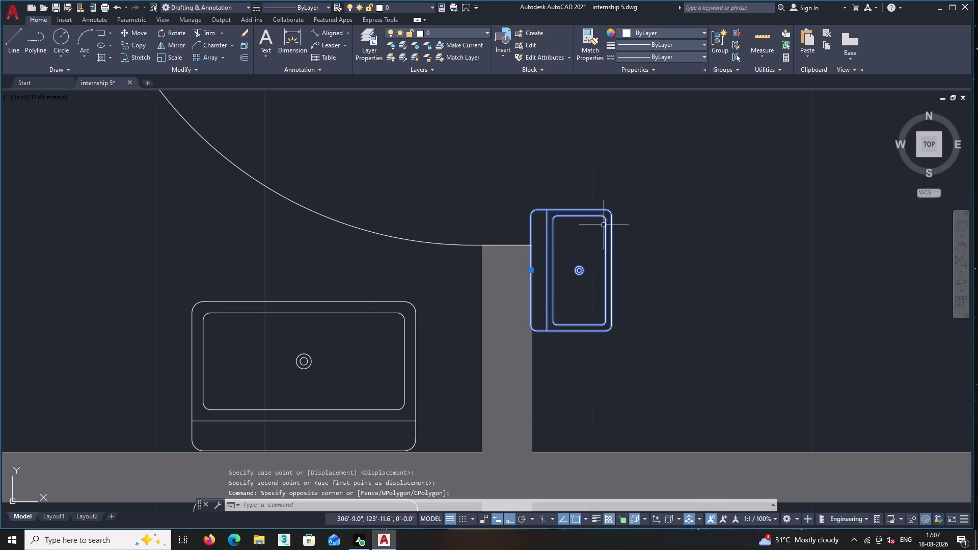
click(650, 348)
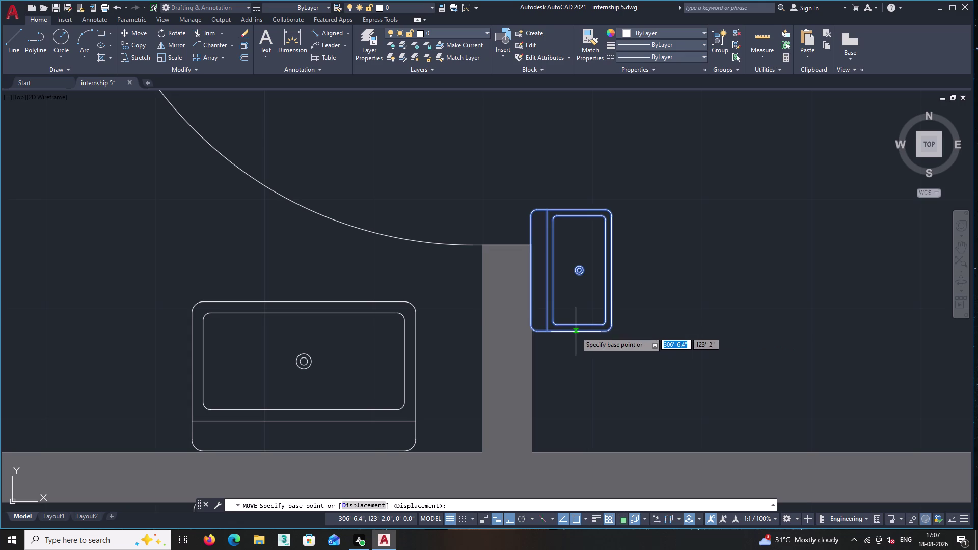
click(575, 332)
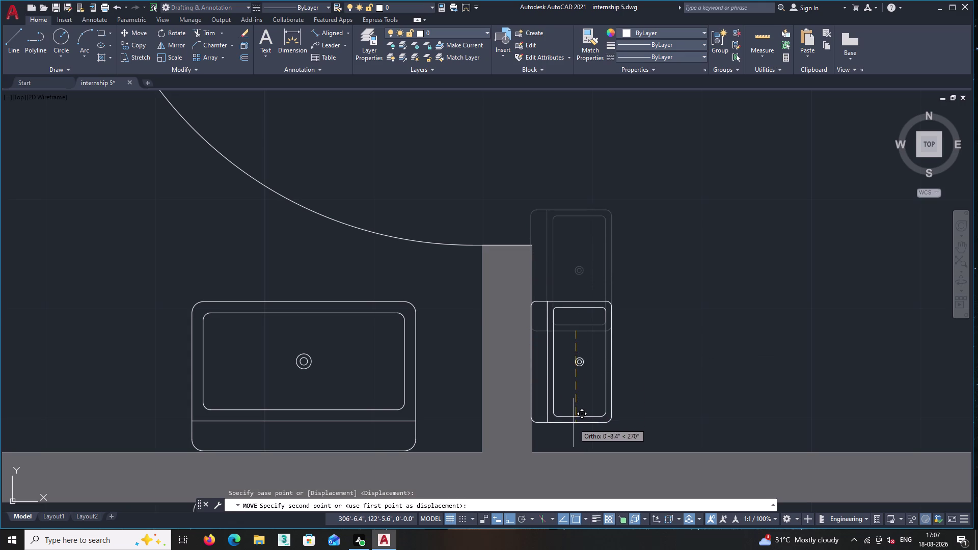
click(574, 432)
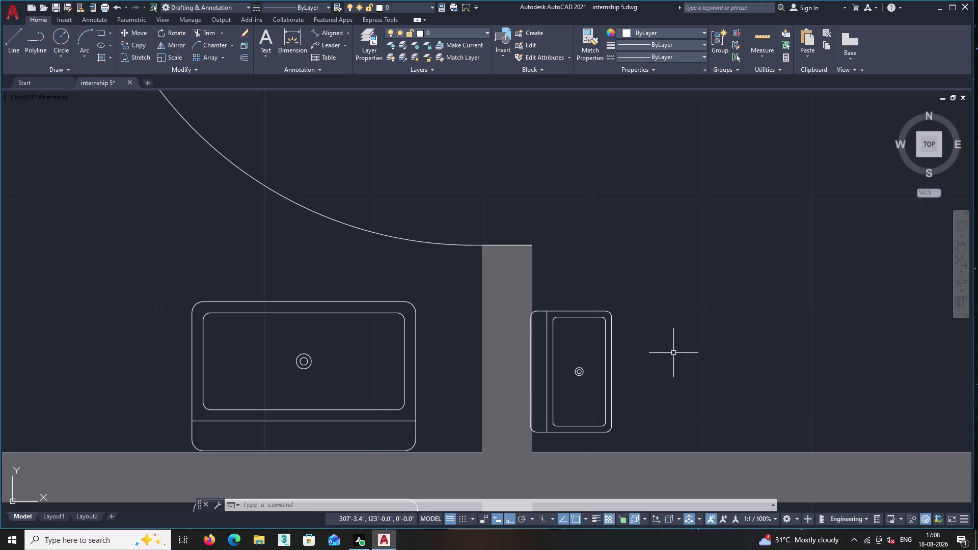
Zoom in and reselect the washbasin to bring up its actions.
scroll(up, 3)
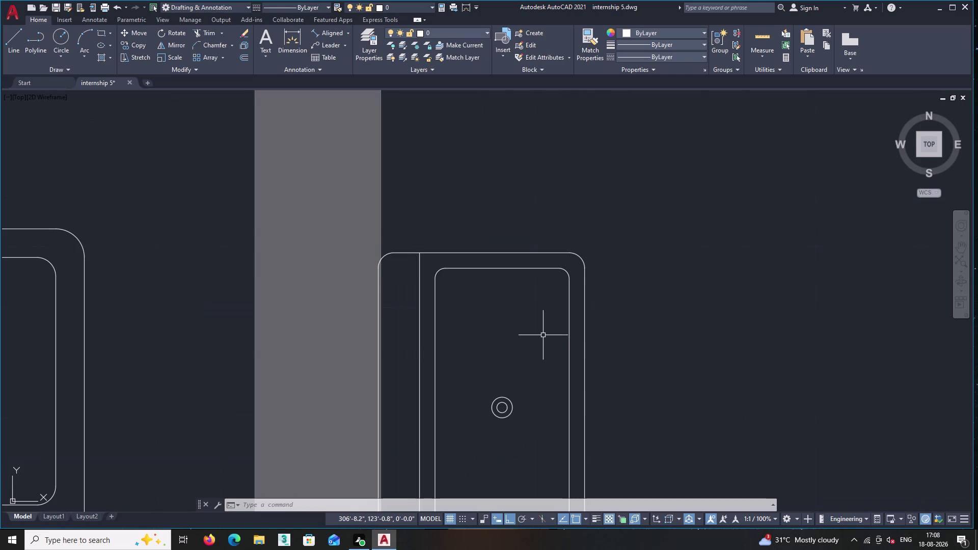
middle_drag(542, 334, 568, 357)
click(541, 325)
triple_click(519, 265)
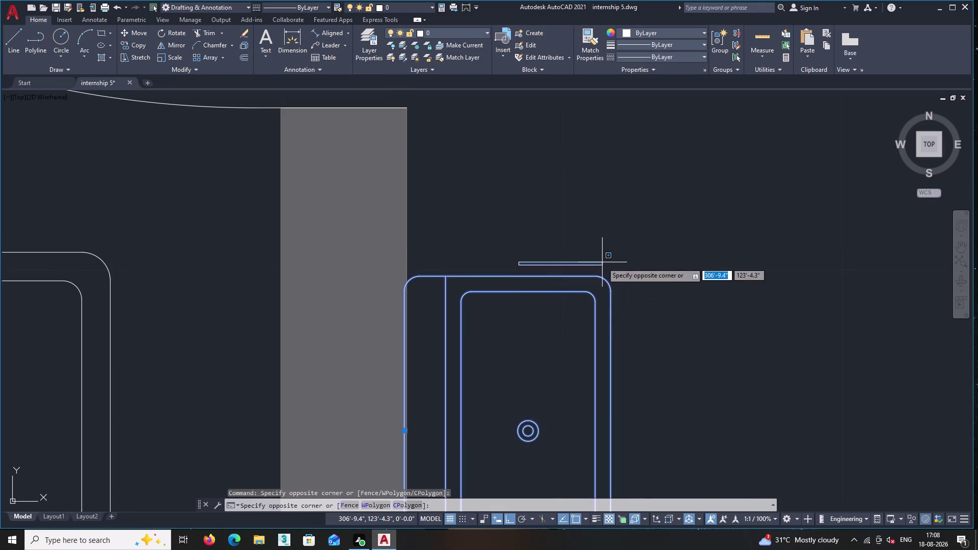
click(514, 320)
scroll(up, 3)
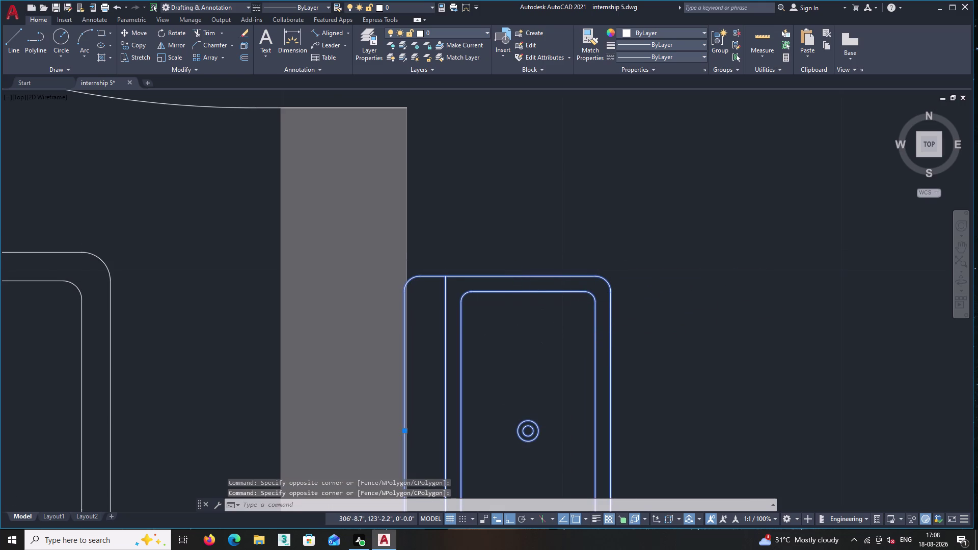
scroll(down, 3)
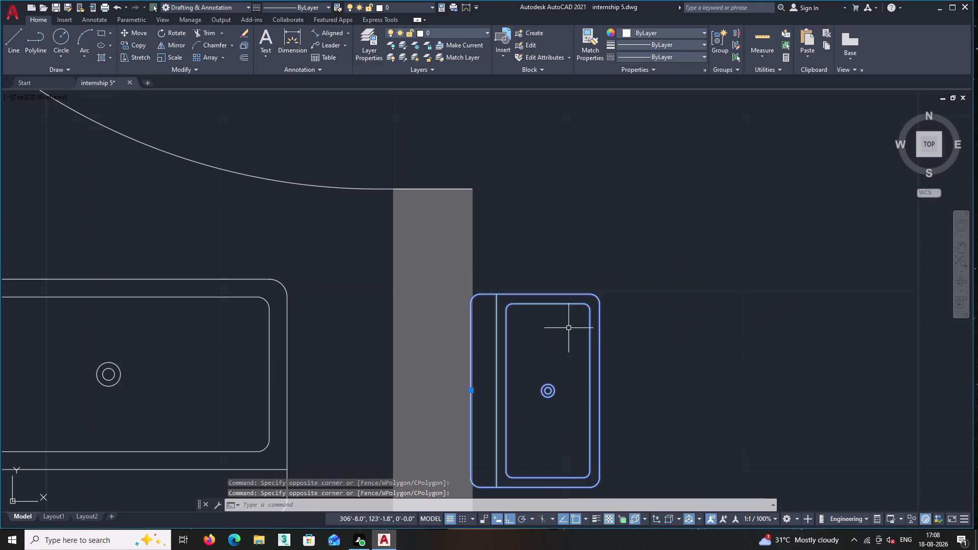
scroll(up, 3)
scroll(down, 3)
scroll(down, 3)
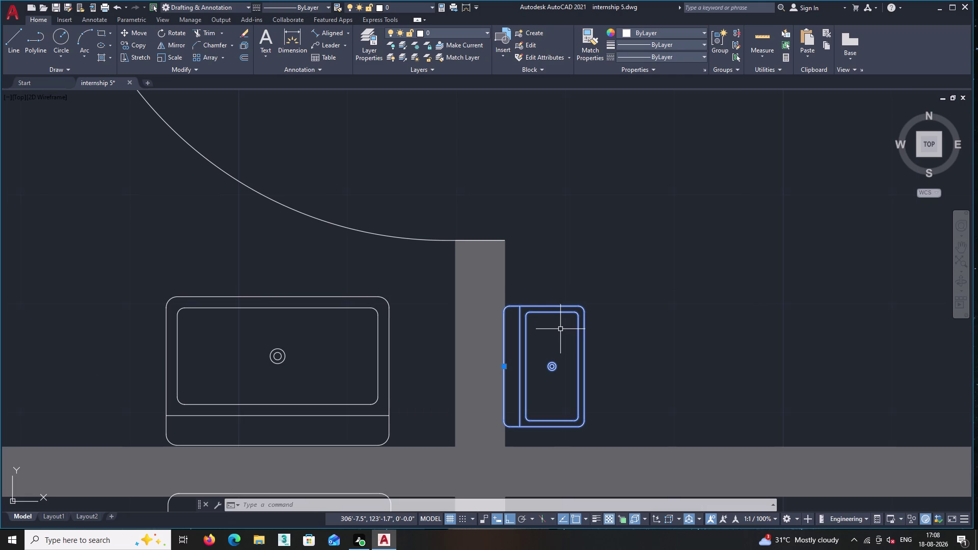
right_click(560, 329)
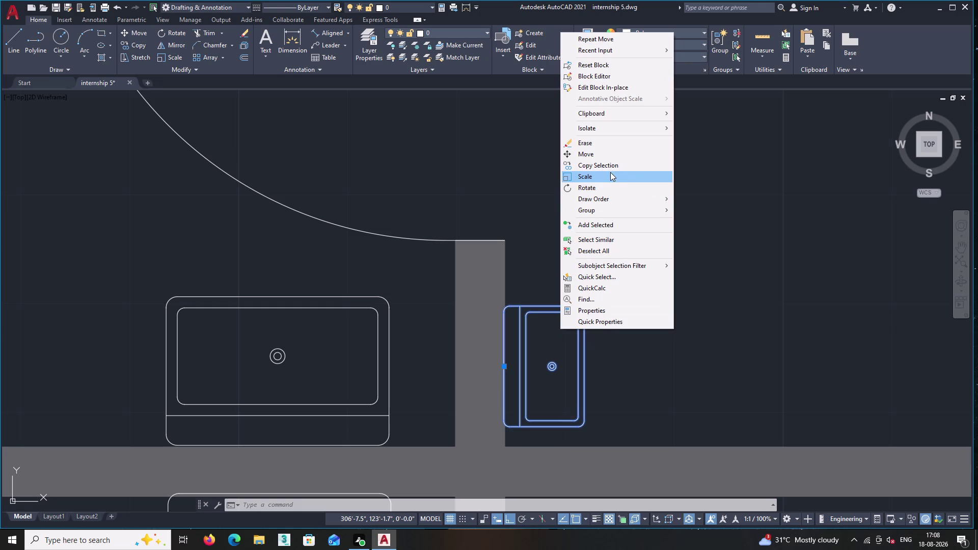
Rescale the basin to make it slightly larger.
click(610, 174)
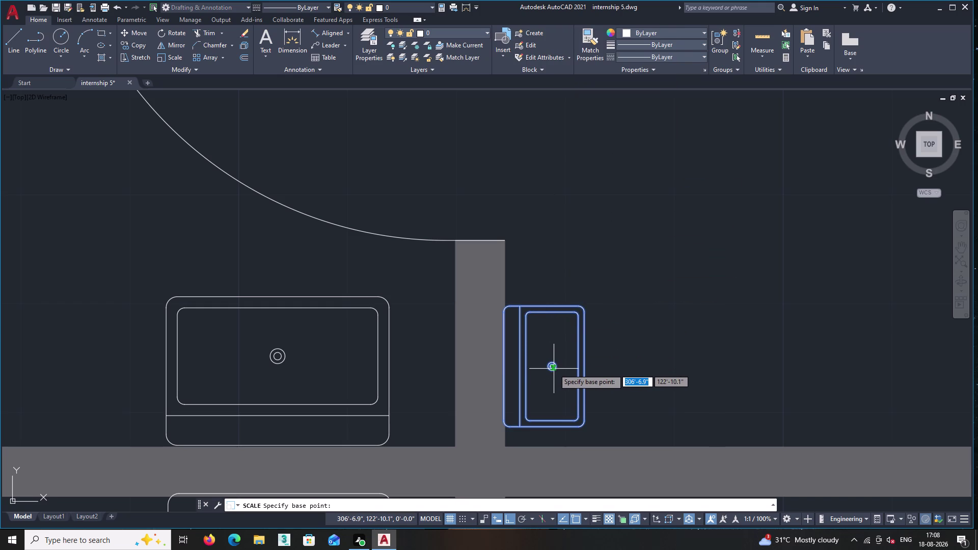
click(552, 367)
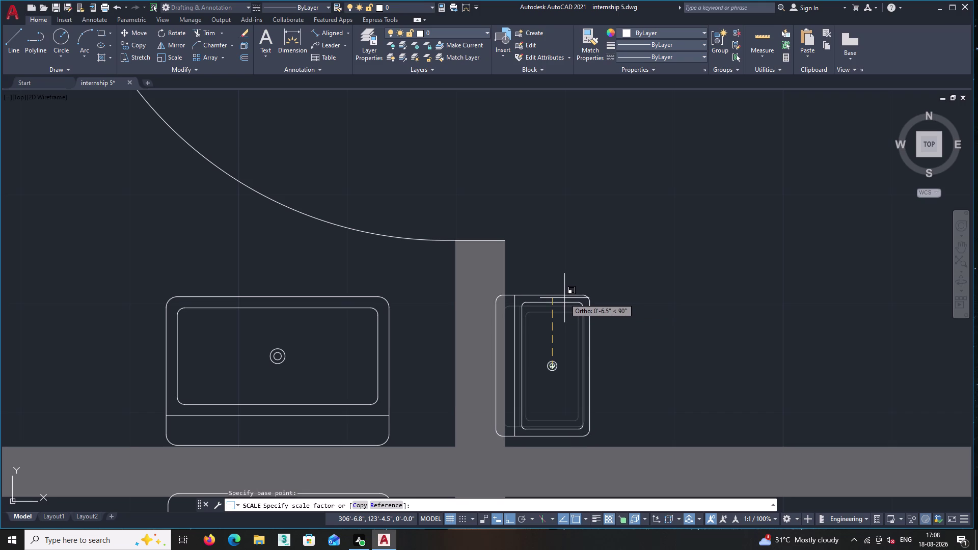
double_click(564, 298)
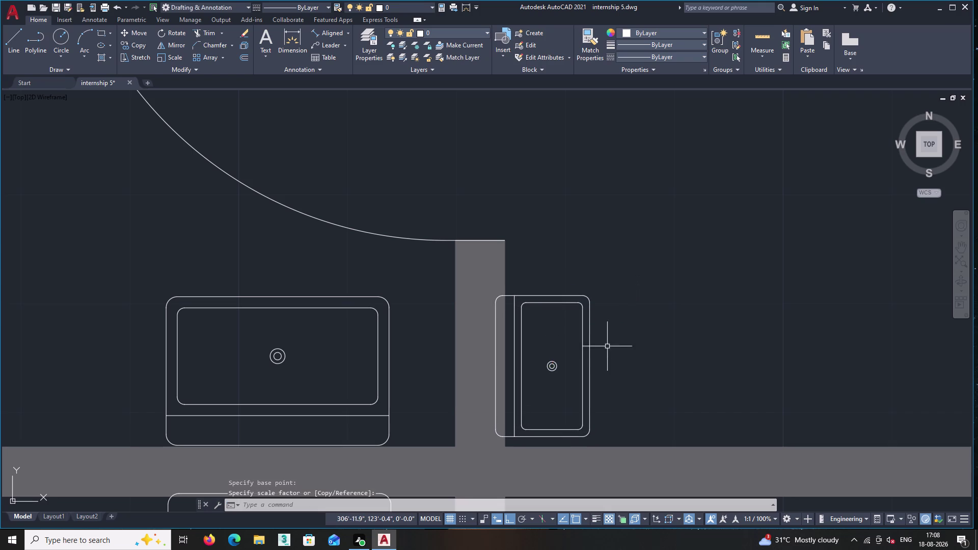
Move the small sink flush against the grey wall's right face.
click(495, 371)
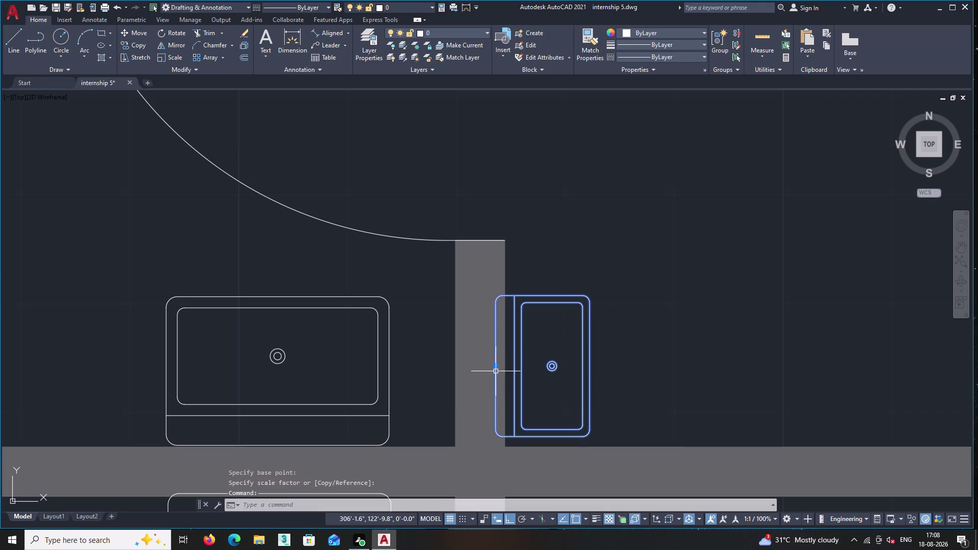
right_click(584, 271)
click(606, 357)
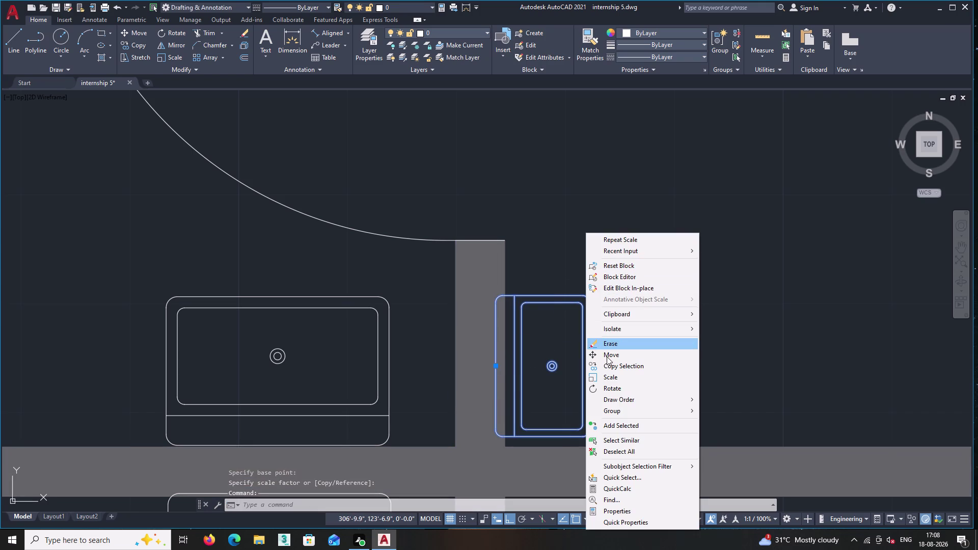
click(494, 373)
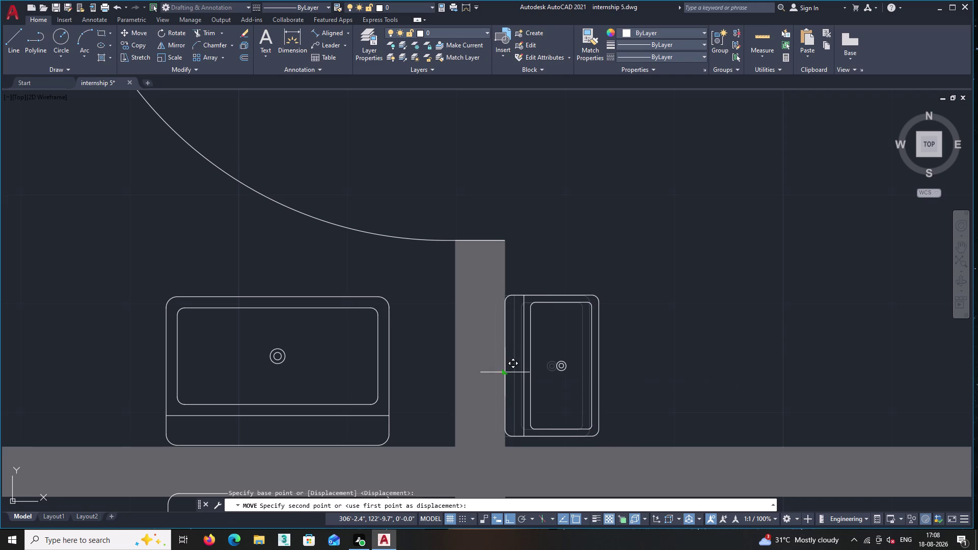
click(504, 372)
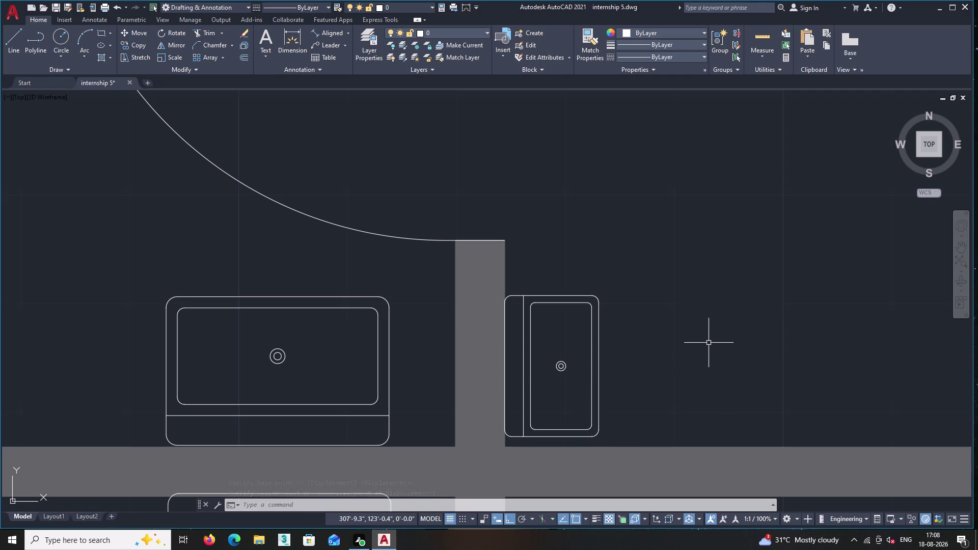
middle_drag(701, 321, 694, 334)
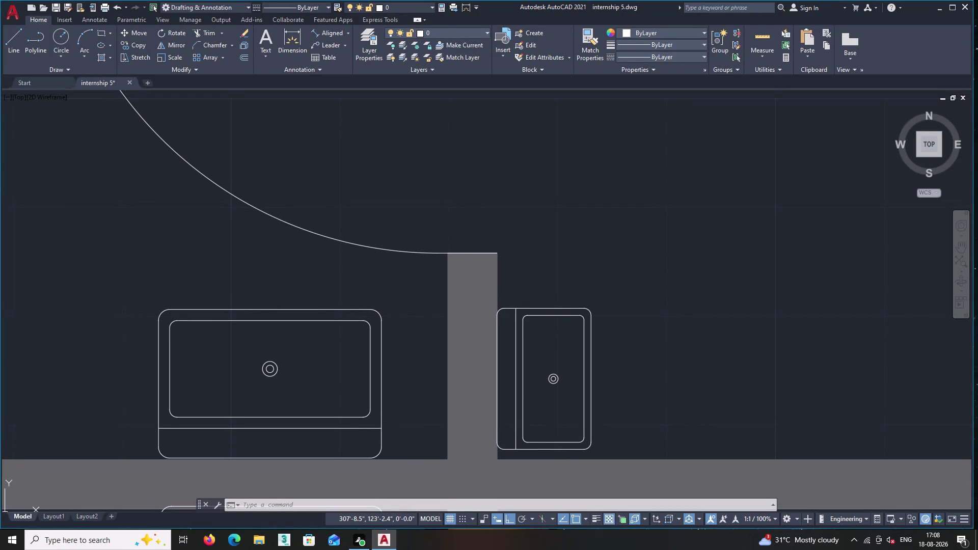
middle_drag(661, 336, 651, 387)
scroll(down, 3)
scroll(down, 3)
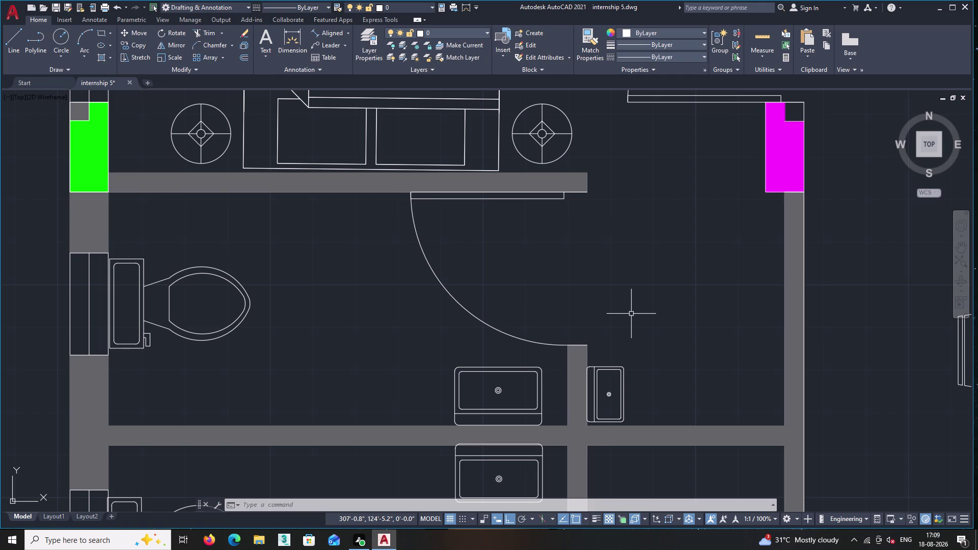
scroll(down, 3)
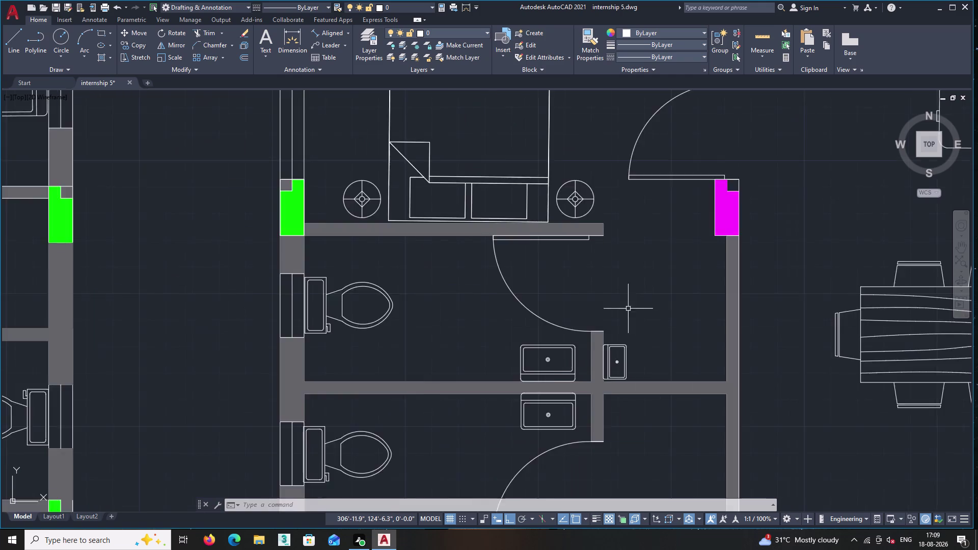
scroll(down, 3)
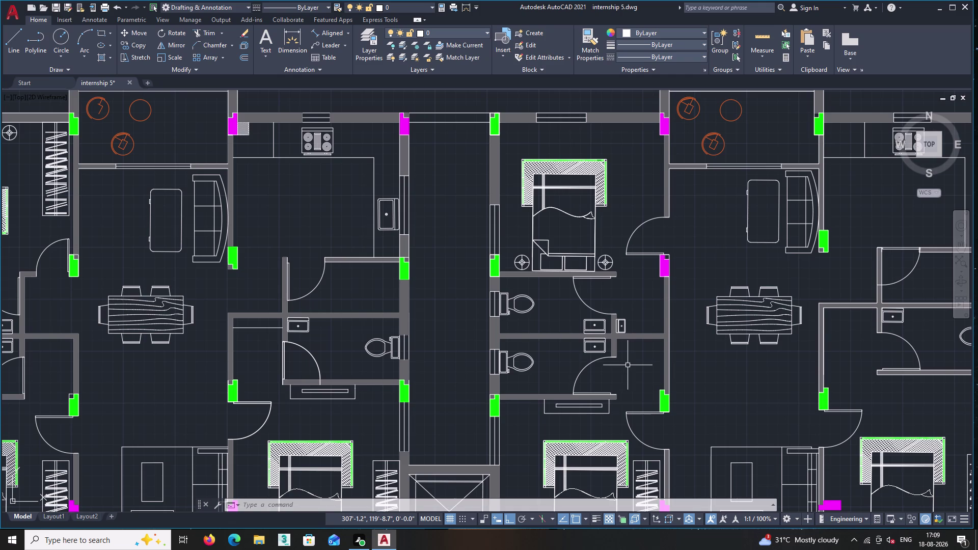
scroll(down, 3)
middle_drag(621, 368, 536, 291)
scroll(up, 3)
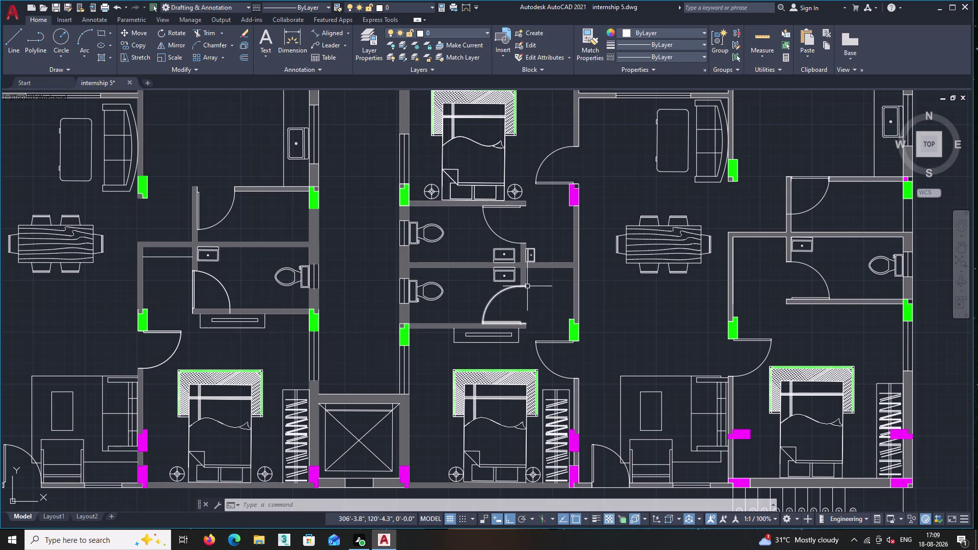
scroll(up, 3)
scroll(up, 3)
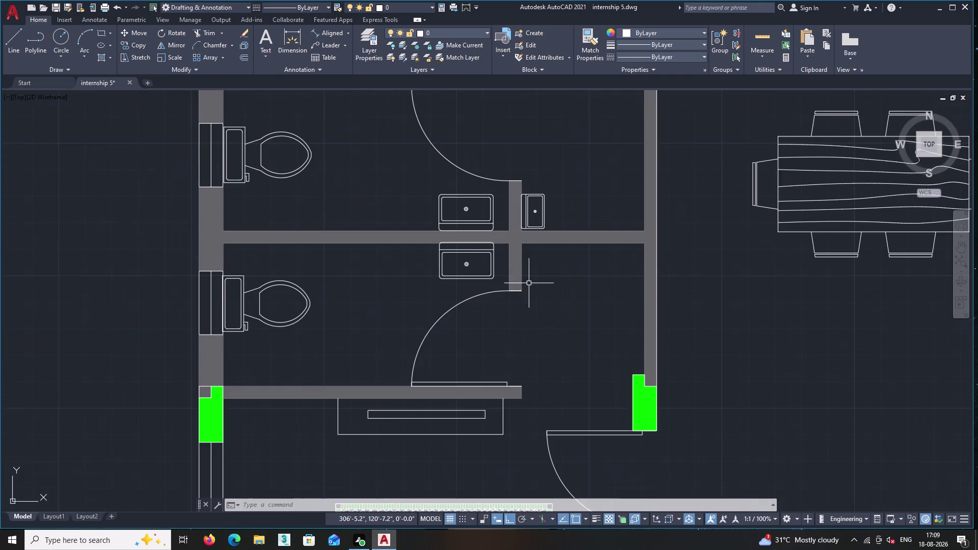
scroll(down, 3)
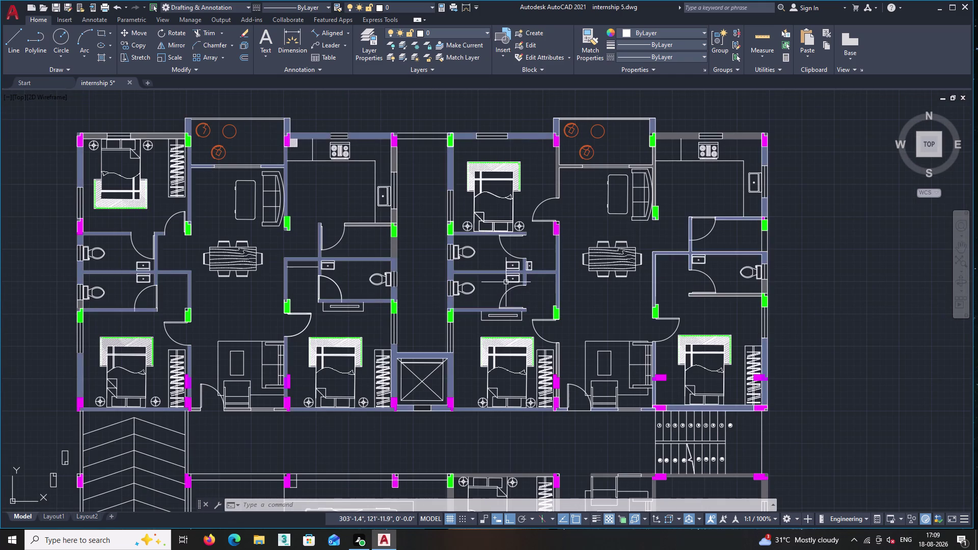
middle_drag(556, 354, 518, 161)
middle_drag(573, 367, 562, 315)
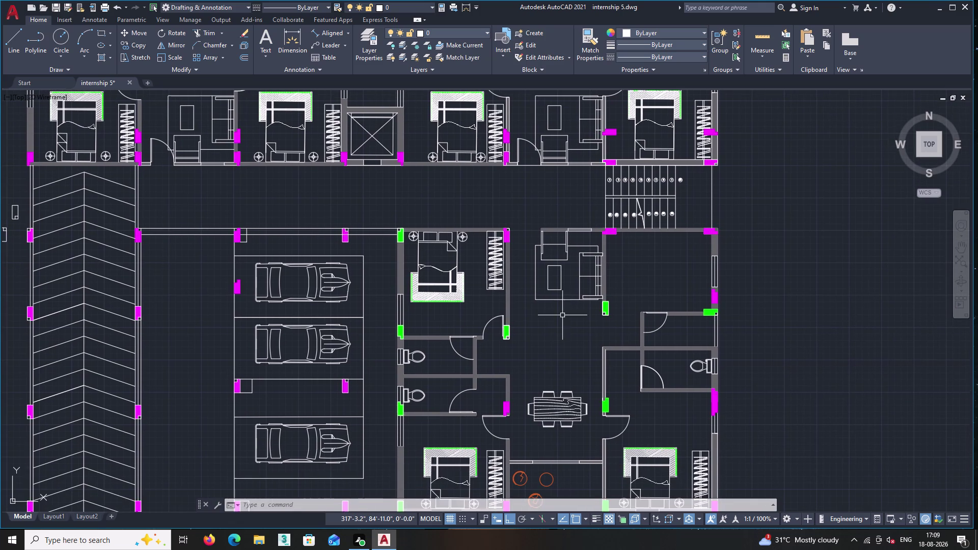
middle_drag(538, 355, 629, 549)
scroll(up, 3)
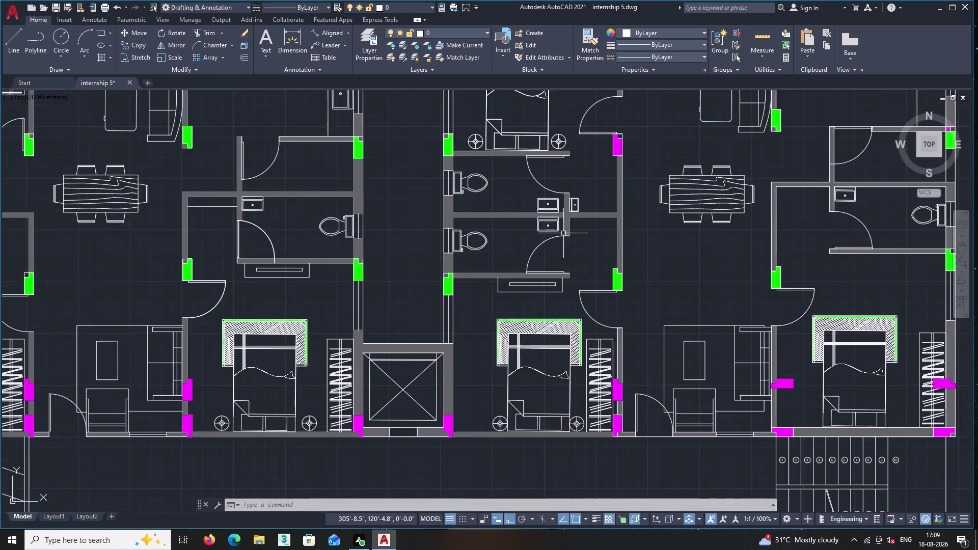
scroll(up, 3)
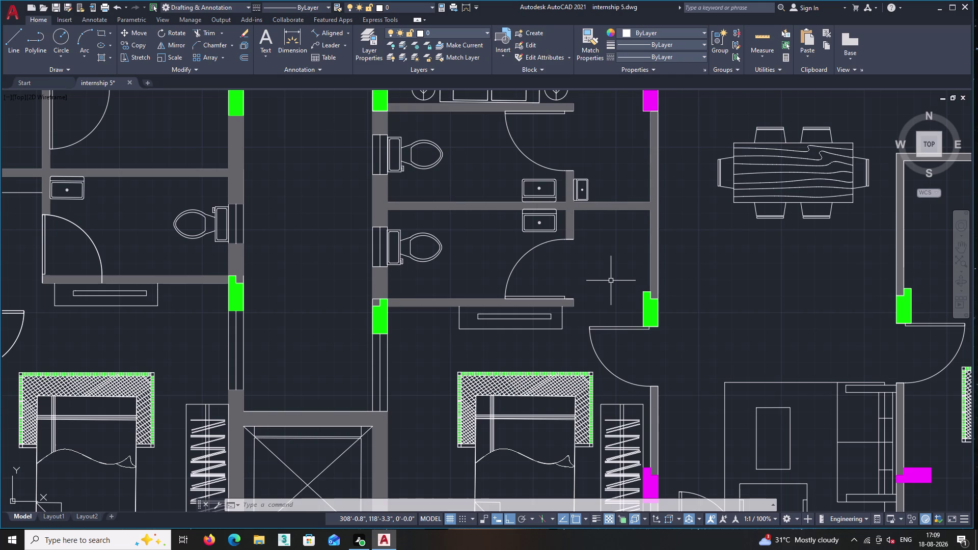
scroll(up, 3)
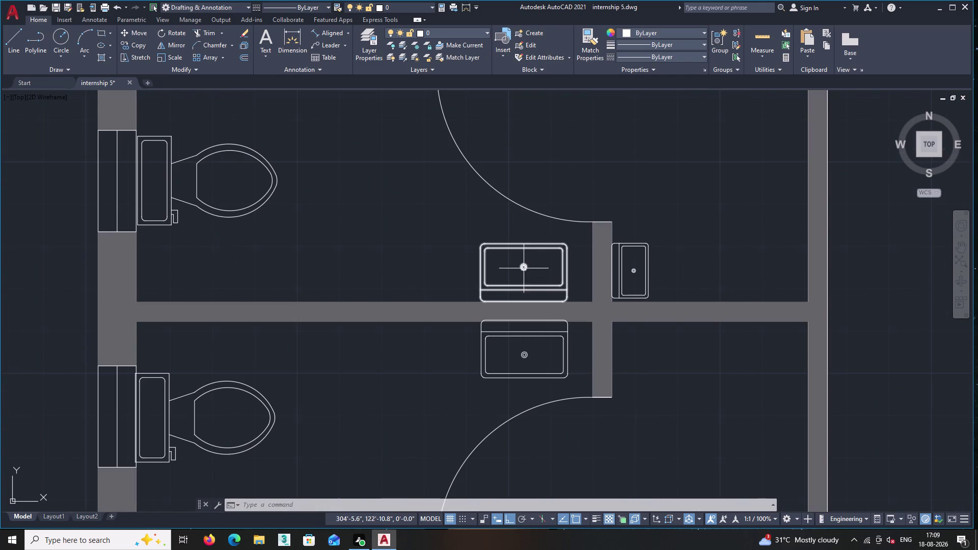
Select both back-to-back sinks and start copying them from a base point.
click(523, 268)
click(523, 358)
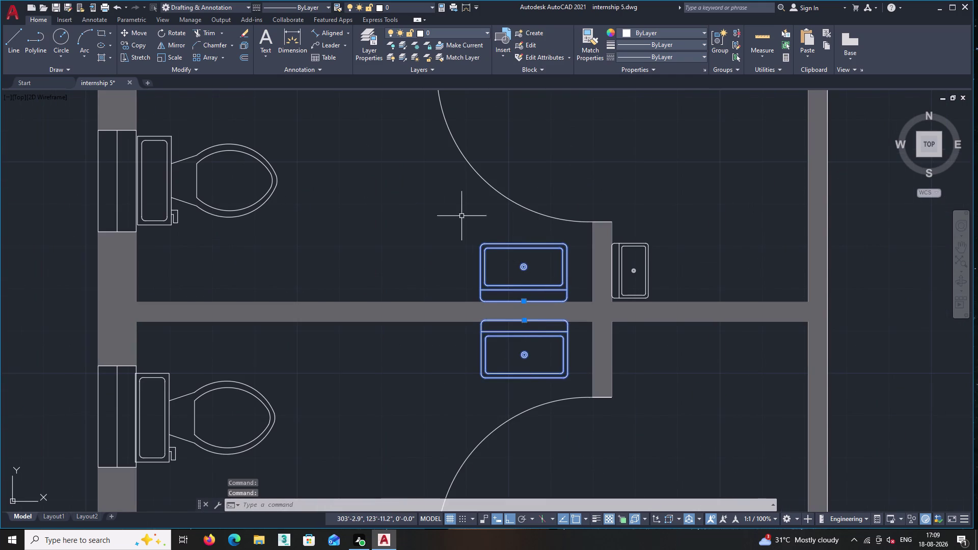
right_click(459, 214)
double_click(506, 299)
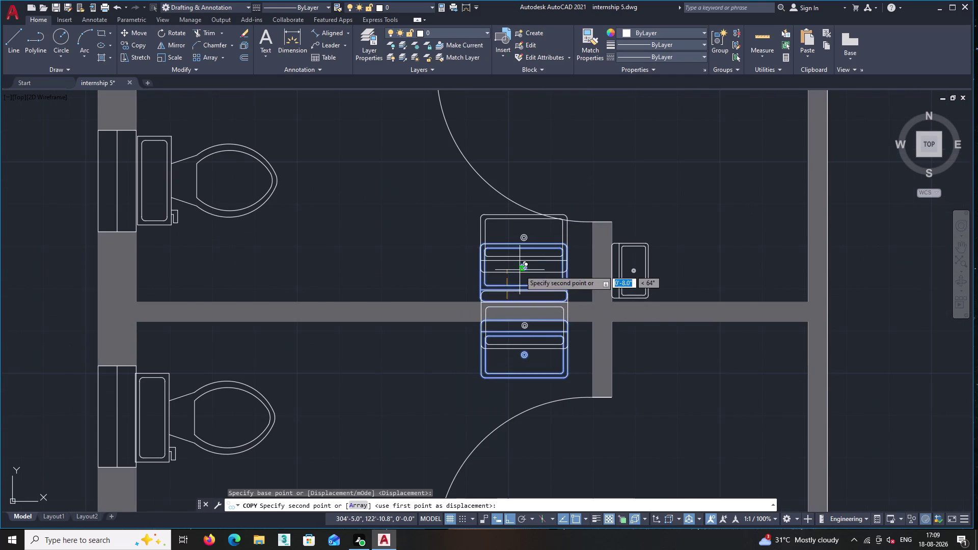
Place the sink copy in the lower unit's bathrooms, then end copying.
middle_drag(587, 442, 541, 115)
scroll(down, 3)
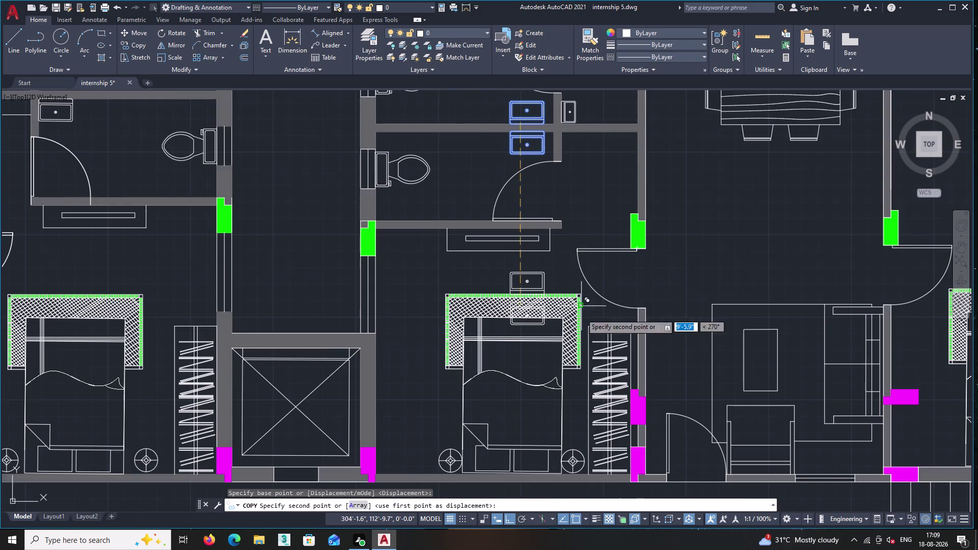
scroll(down, 3)
middle_drag(581, 328, 505, 118)
scroll(down, 3)
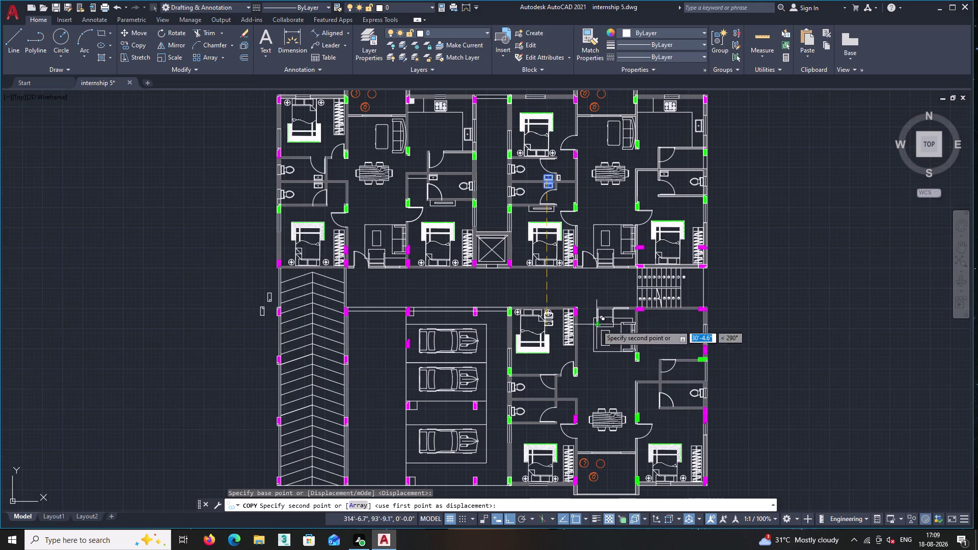
scroll(up, 3)
scroll(up, 3)
middle_drag(582, 391, 565, 292)
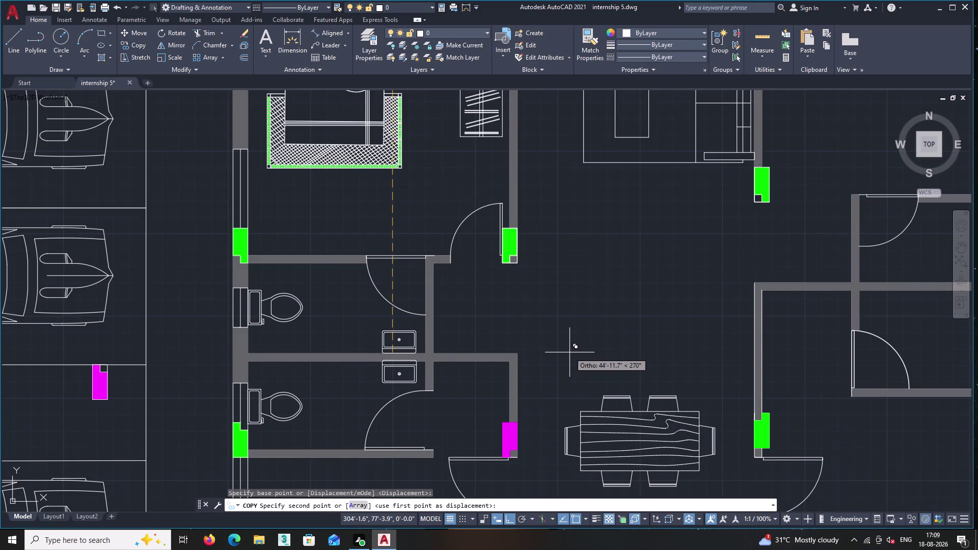
click(569, 352)
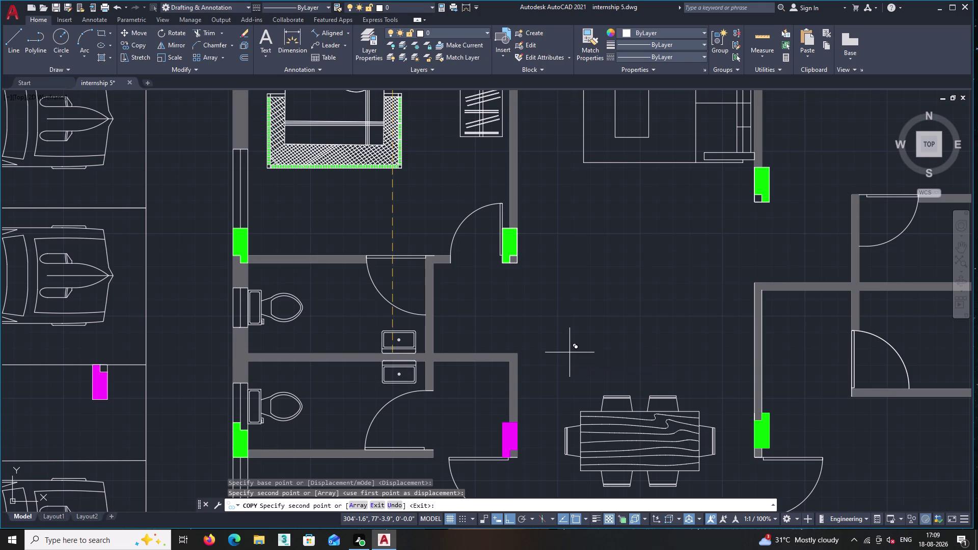
scroll(up, 3)
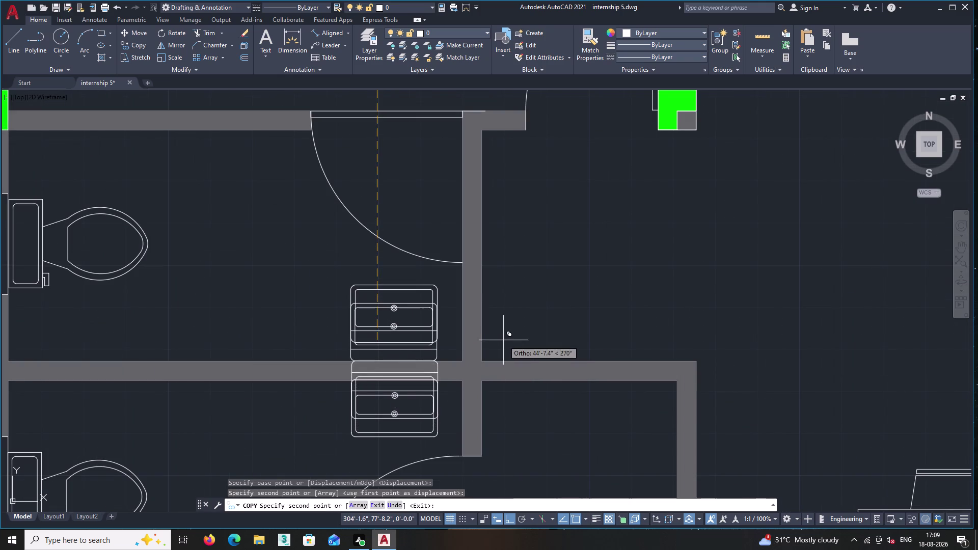
key(Escape)
scroll(up, 3)
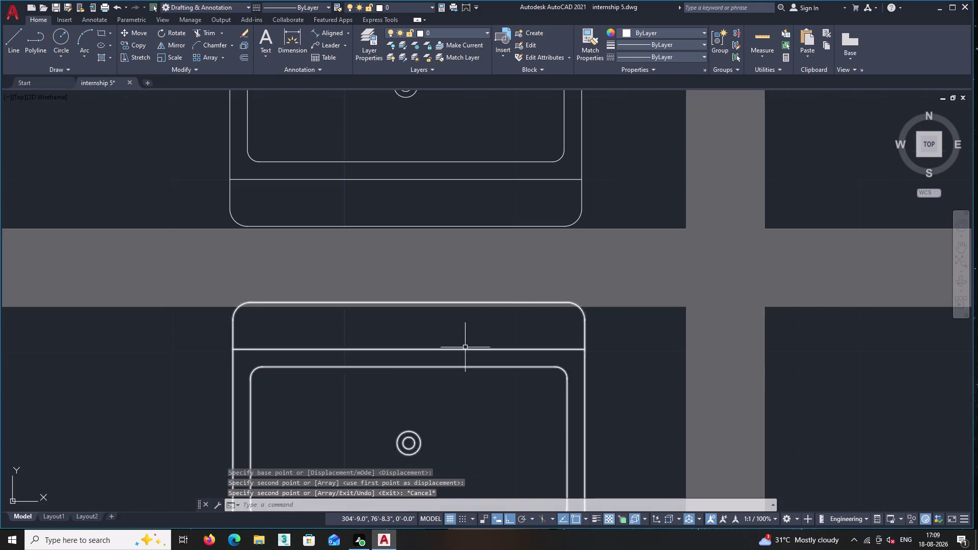
Nudge the copied sink to a slightly adjusted position.
click(456, 302)
right_click(406, 320)
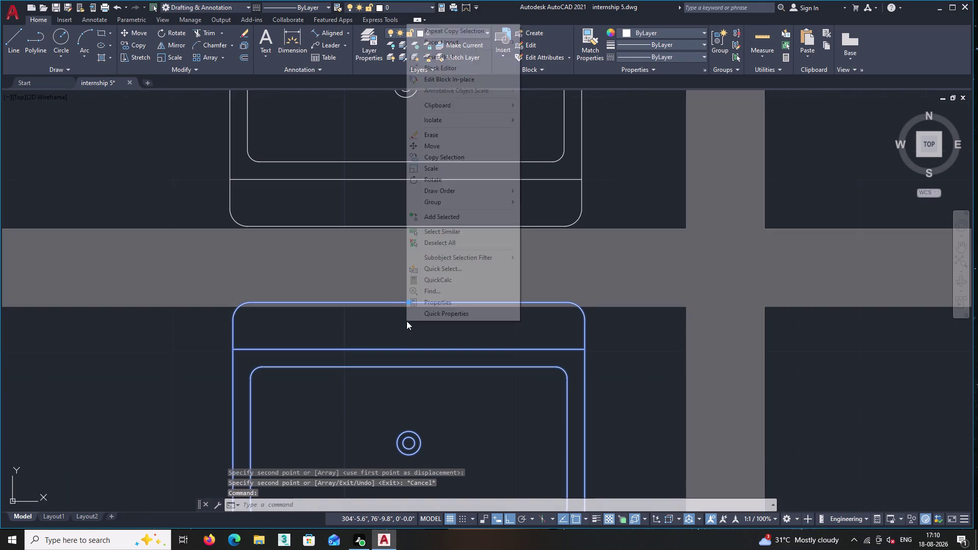
click(439, 147)
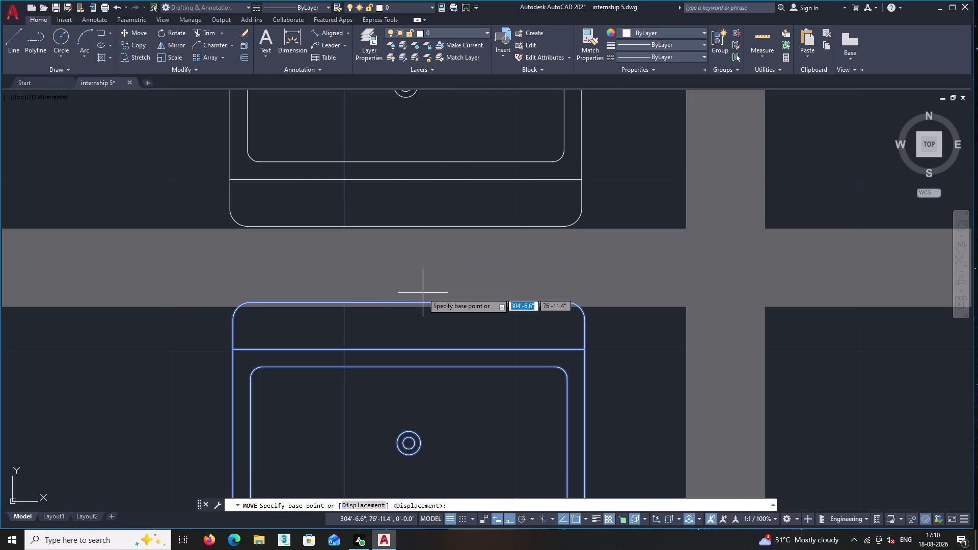
double_click(415, 301)
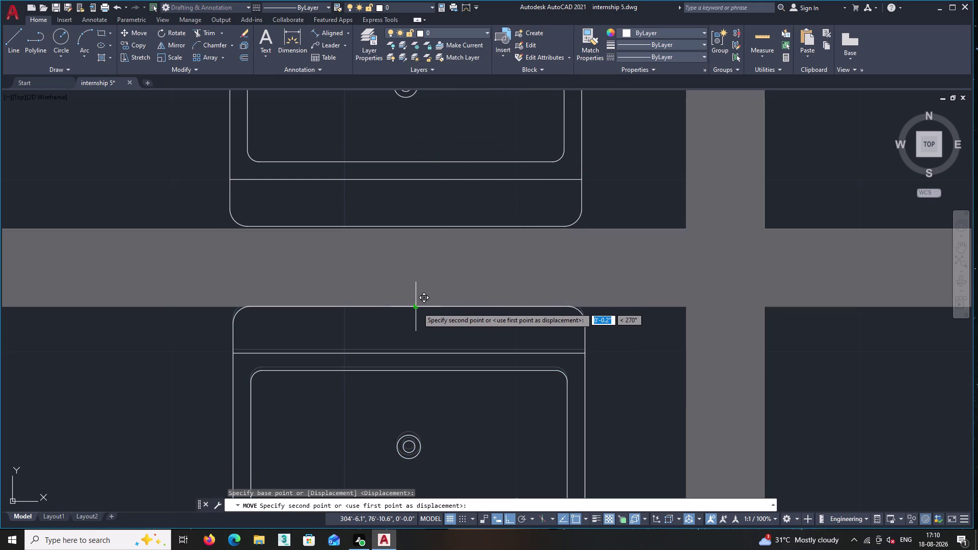
click(417, 307)
scroll(down, 3)
middle_click(424, 327)
scroll(up, 3)
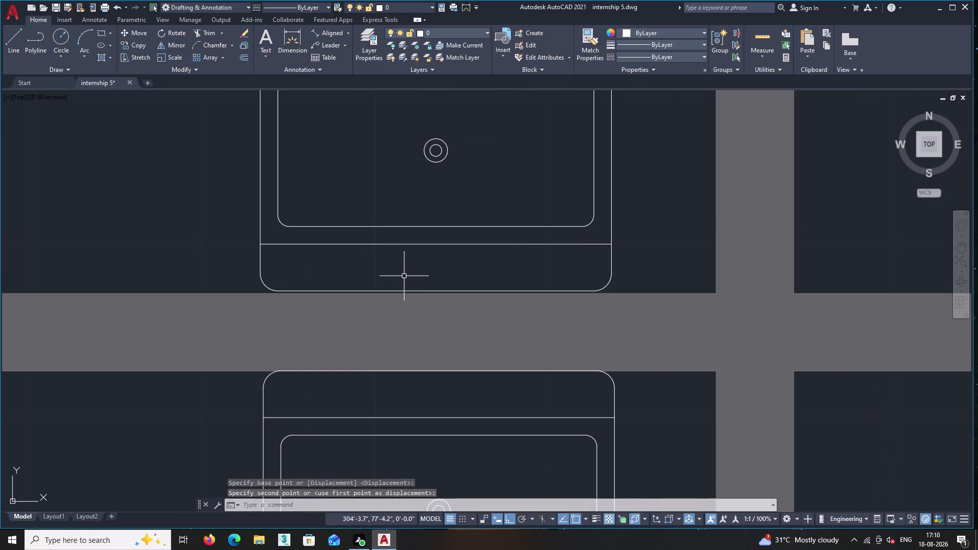
scroll(up, 3)
Open the sink block for editing, then dismiss the prompt.
double_click(395, 288)
right_click(396, 262)
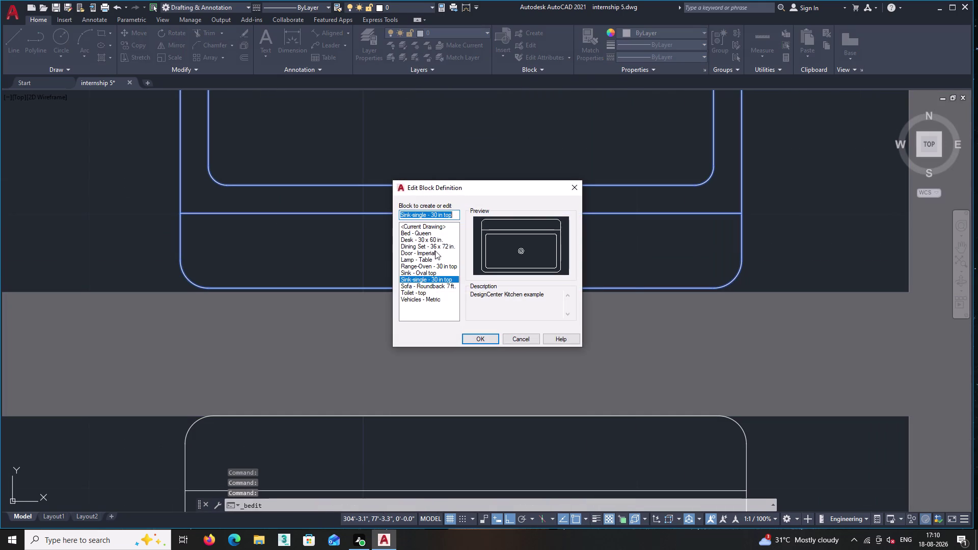
click(572, 187)
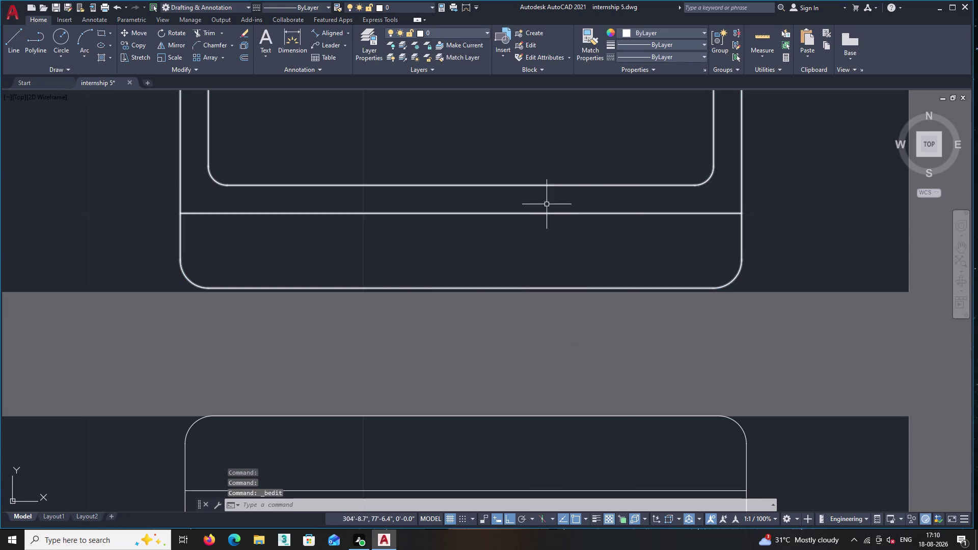
Move the upper sink against the wall.
click(519, 287)
right_click(506, 252)
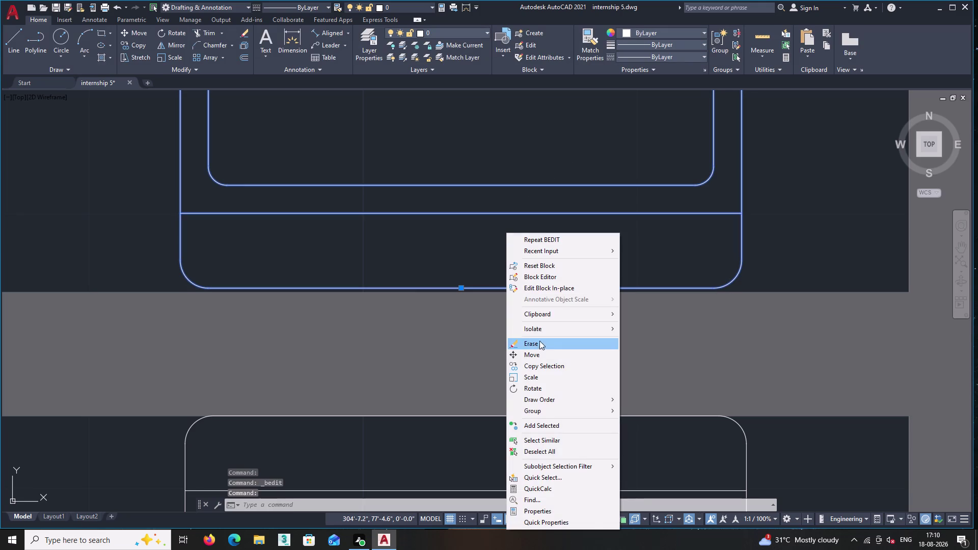
click(541, 354)
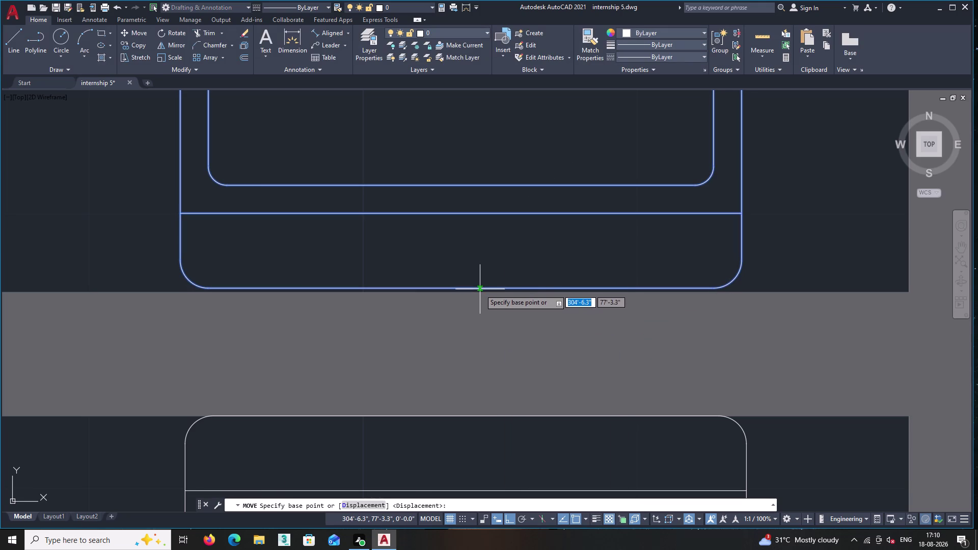
click(480, 289)
click(480, 294)
Pan across the lower unit to bring the bathroom basins into view.
scroll(down, 3)
middle_drag(502, 241, 463, 348)
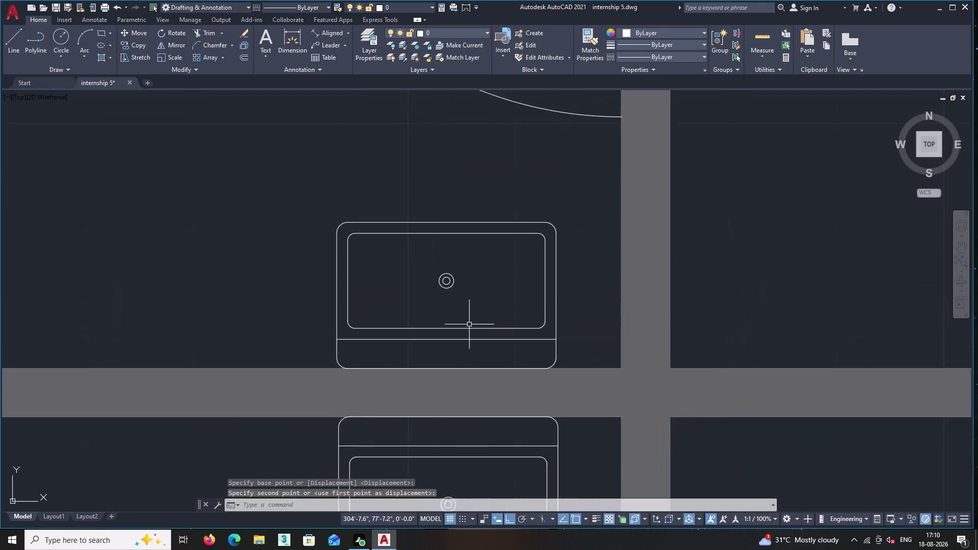
scroll(down, 3)
scroll(down, 3)
middle_drag(507, 292, 462, 345)
scroll(down, 3)
middle_drag(459, 242, 462, 356)
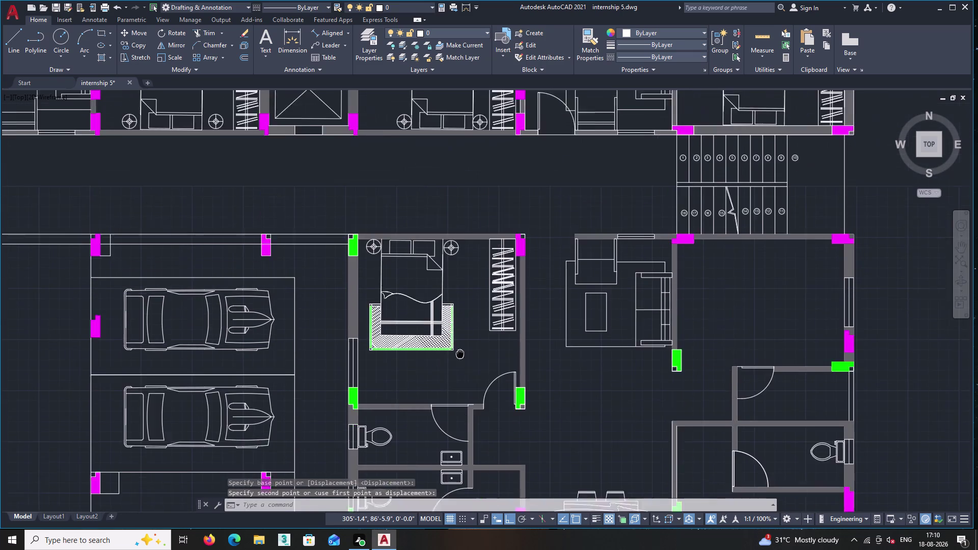
middle_drag(462, 355, 463, 357)
scroll(down, 3)
middle_drag(450, 189, 443, 402)
scroll(up, 3)
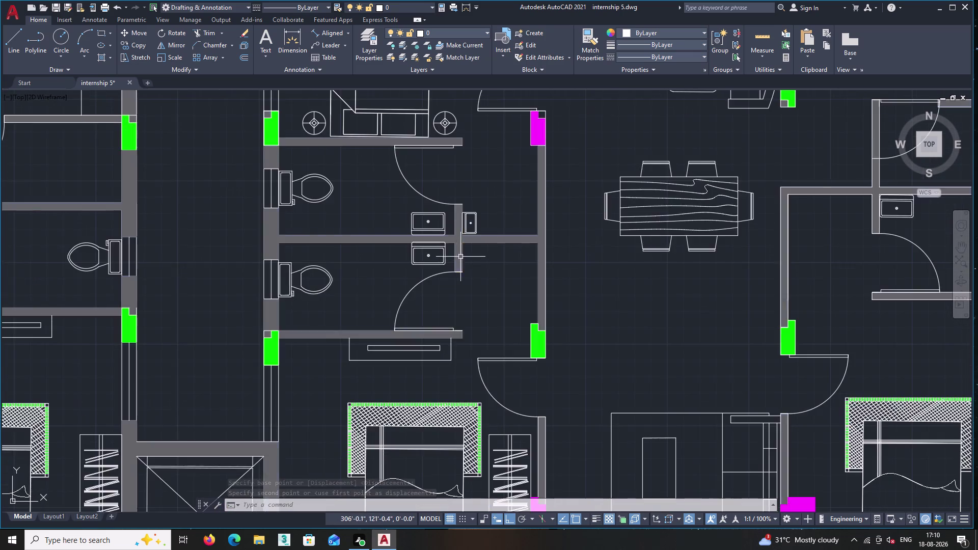
scroll(up, 3)
Erase the upper wash basin in the shared bathroom.
click(430, 193)
click(393, 174)
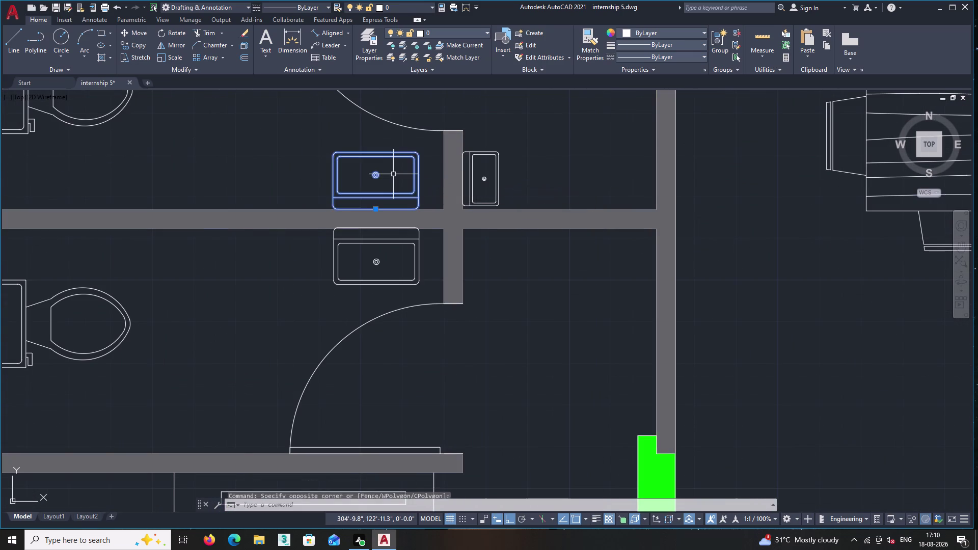
key(Delete)
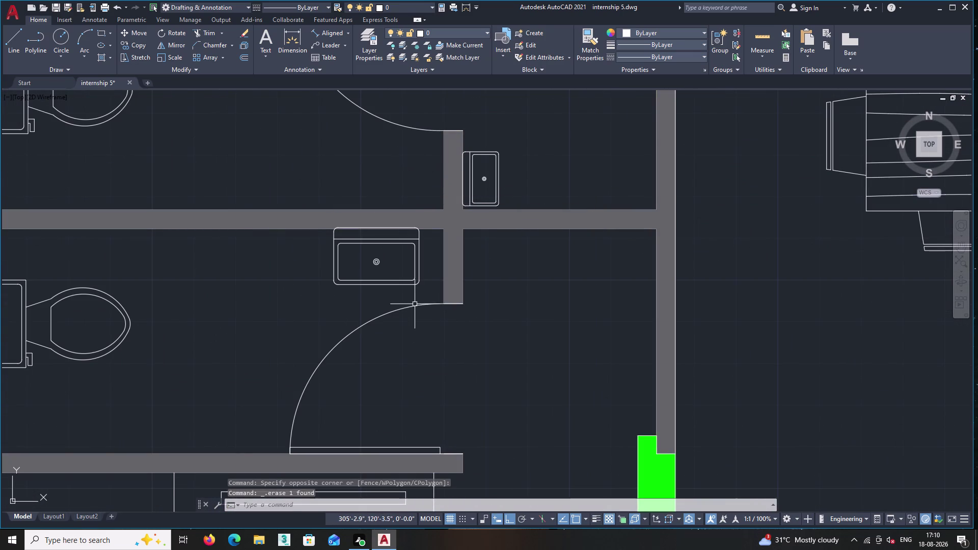
click(415, 291)
click(399, 266)
Start moving the small wash basin from a reference point.
key(Delete)
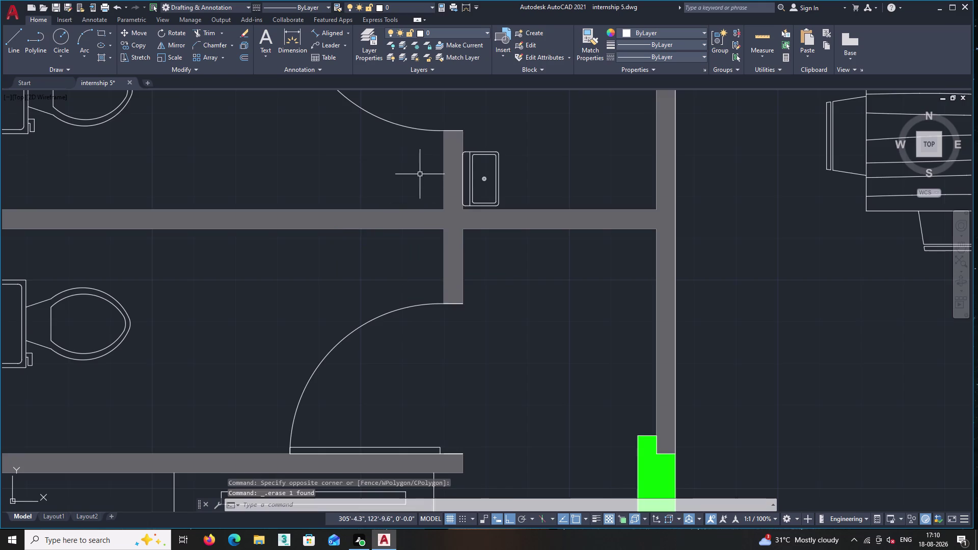
scroll(up, 3)
click(660, 227)
click(577, 159)
right_click(578, 159)
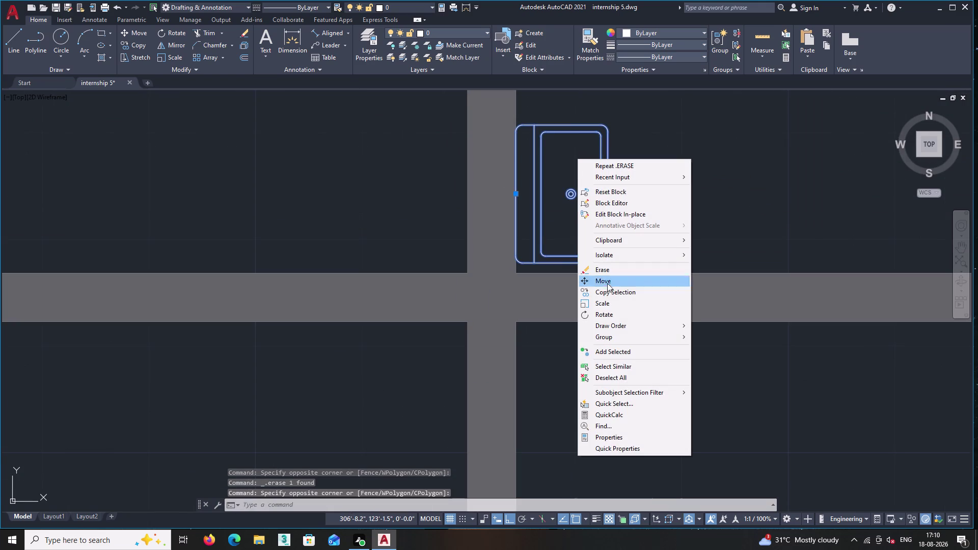
click(624, 284)
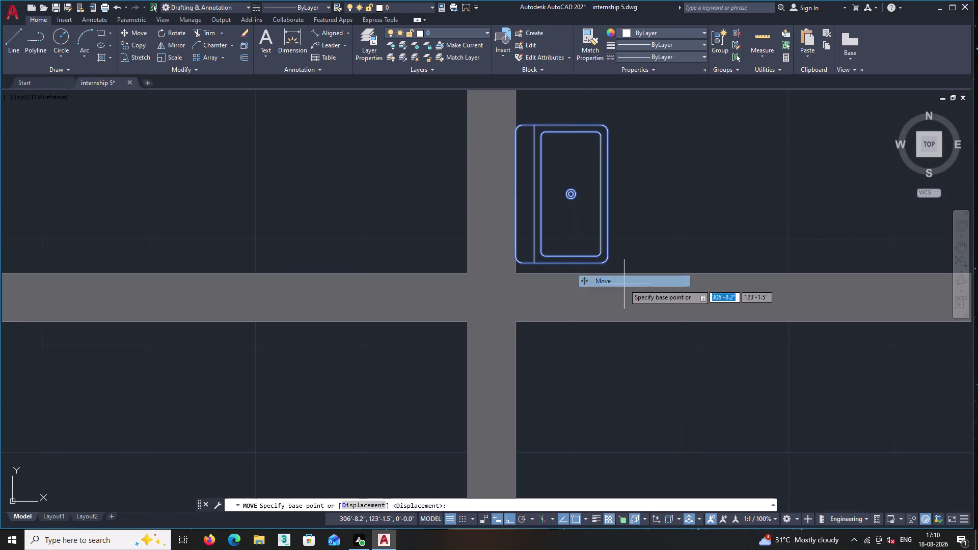
click(571, 194)
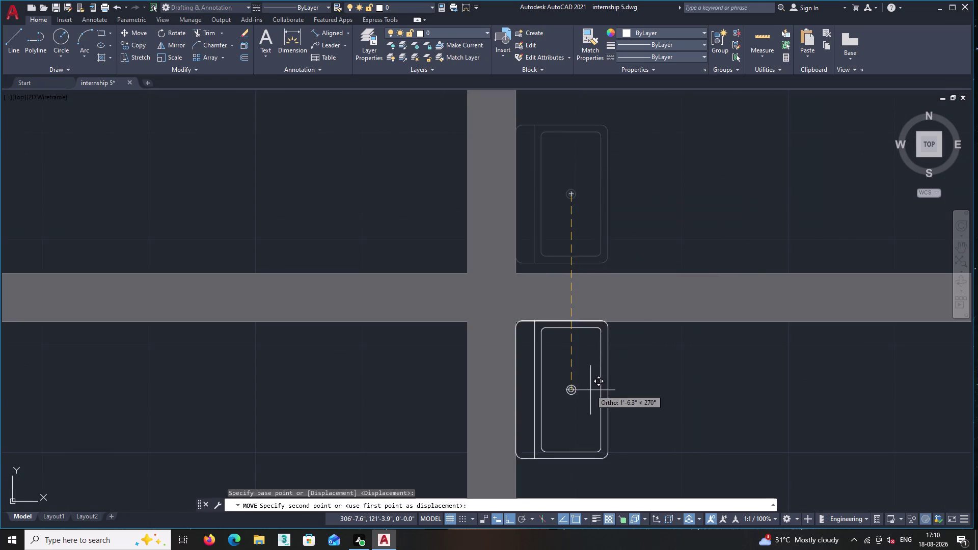
Drop the small basin slightly higher beside the bathroom partition.
middle_drag(590, 390, 507, 177)
scroll(down, 3)
middle_drag(530, 288, 505, 74)
middle_drag(512, 338, 473, 23)
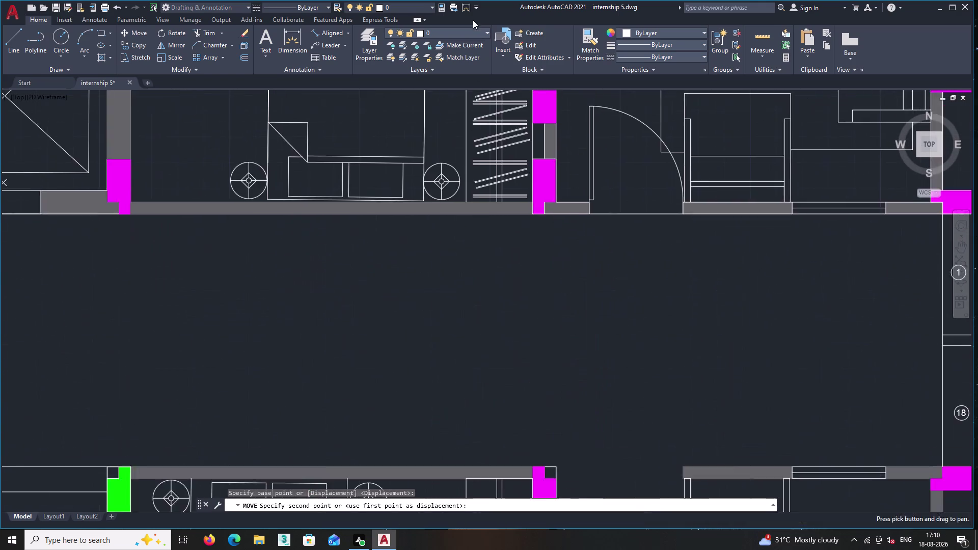
scroll(down, 3)
middle_drag(525, 346, 492, 0)
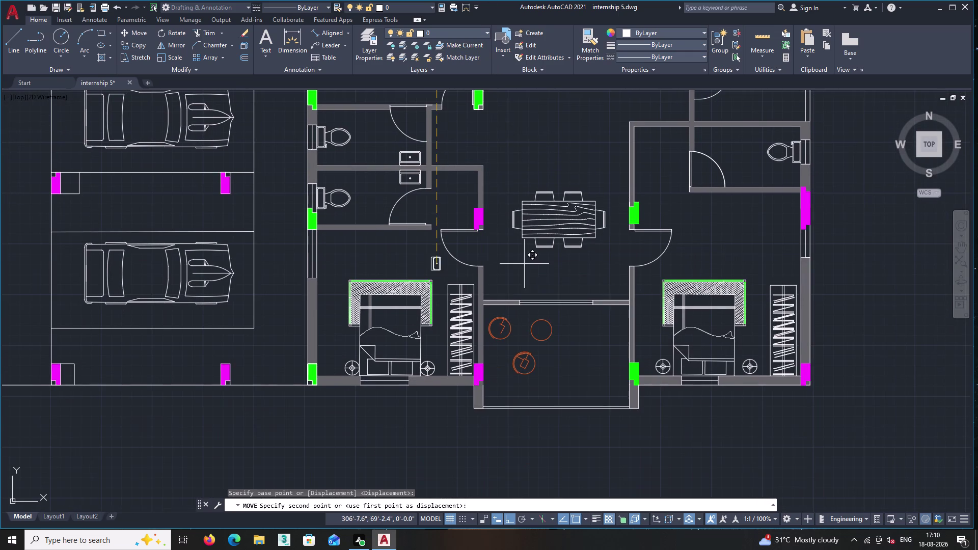
scroll(up, 3)
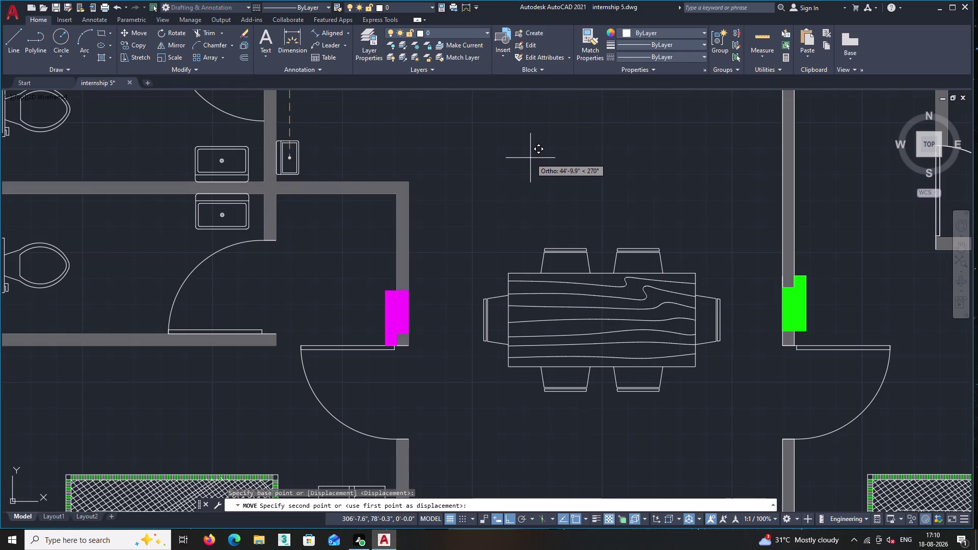
double_click(530, 158)
scroll(down, 3)
middle_drag(496, 173, 474, 261)
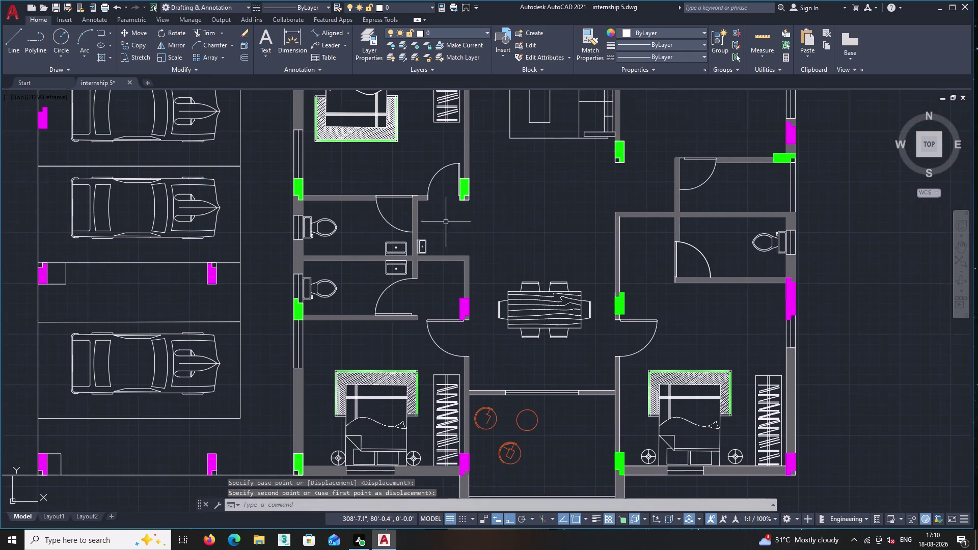
scroll(up, 3)
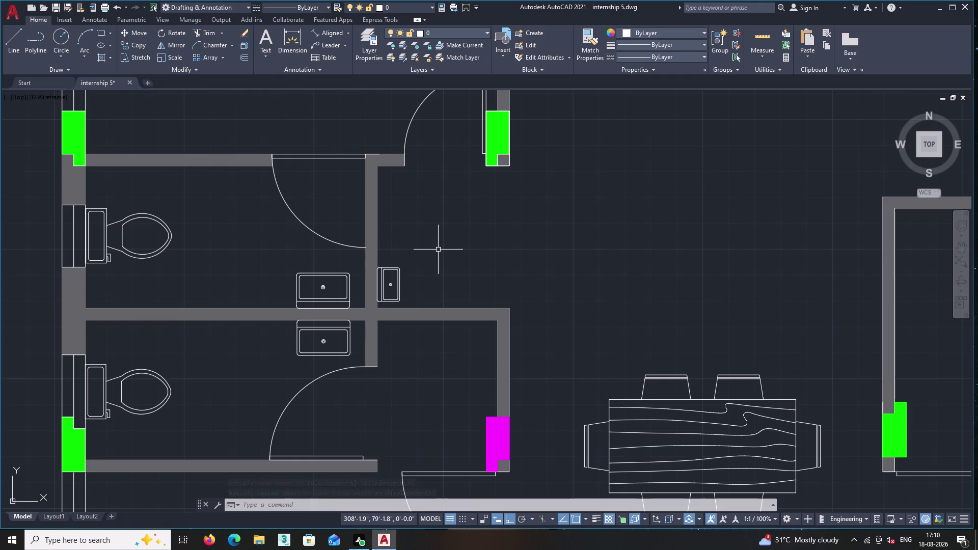
scroll(up, 3)
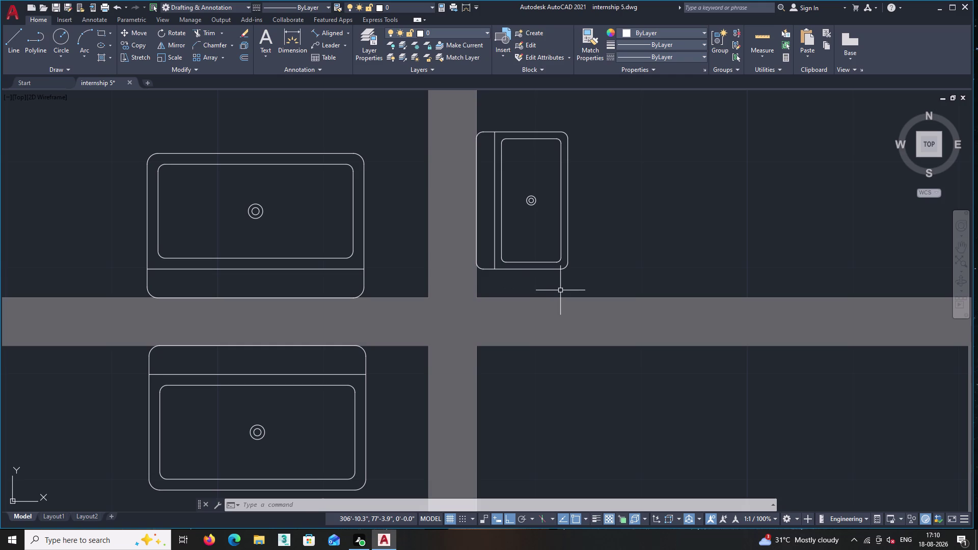
scroll(down, 3)
middle_drag(673, 337, 553, 310)
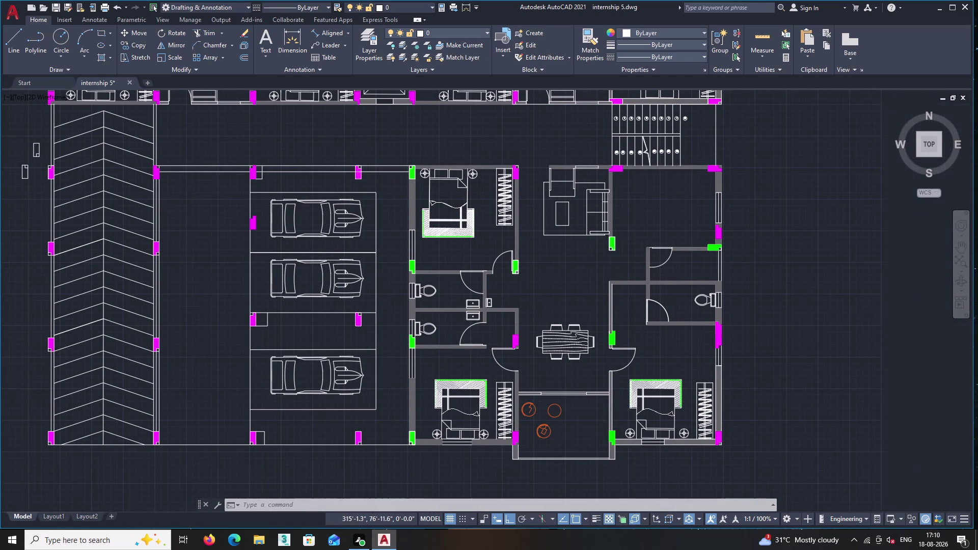
middle_drag(661, 370, 509, 322)
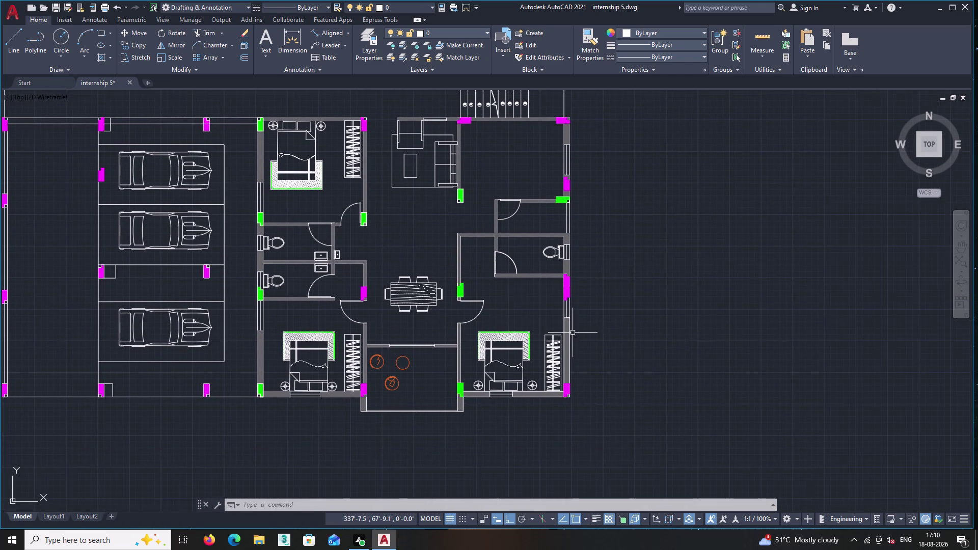
scroll(up, 3)
middle_drag(516, 296, 515, 317)
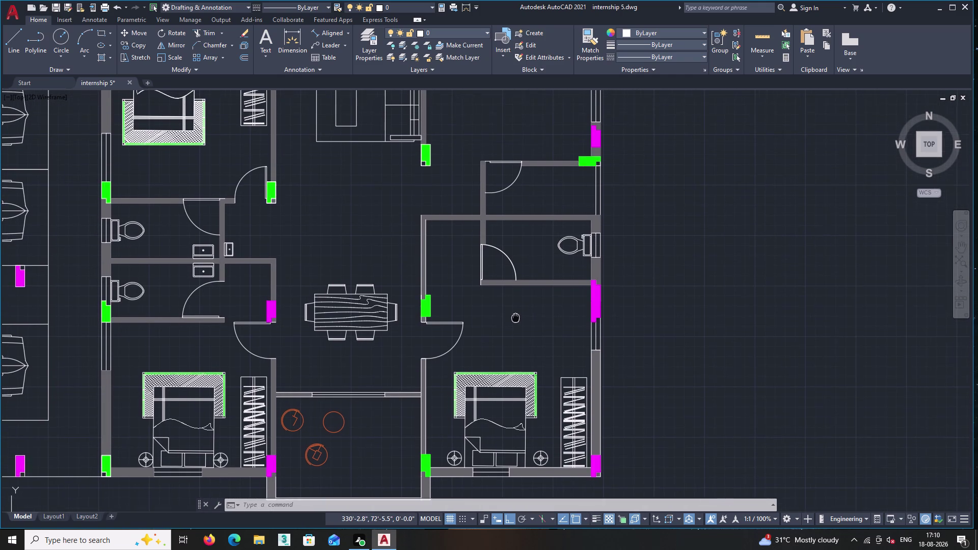
middle_drag(515, 317, 448, 305)
scroll(down, 3)
middle_drag(431, 309, 442, 328)
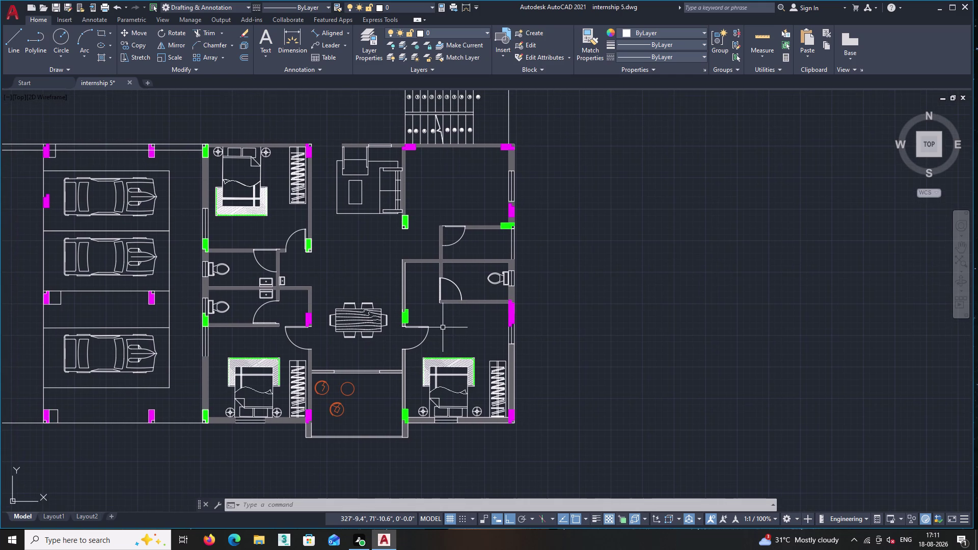
scroll(up, 3)
scroll(down, 3)
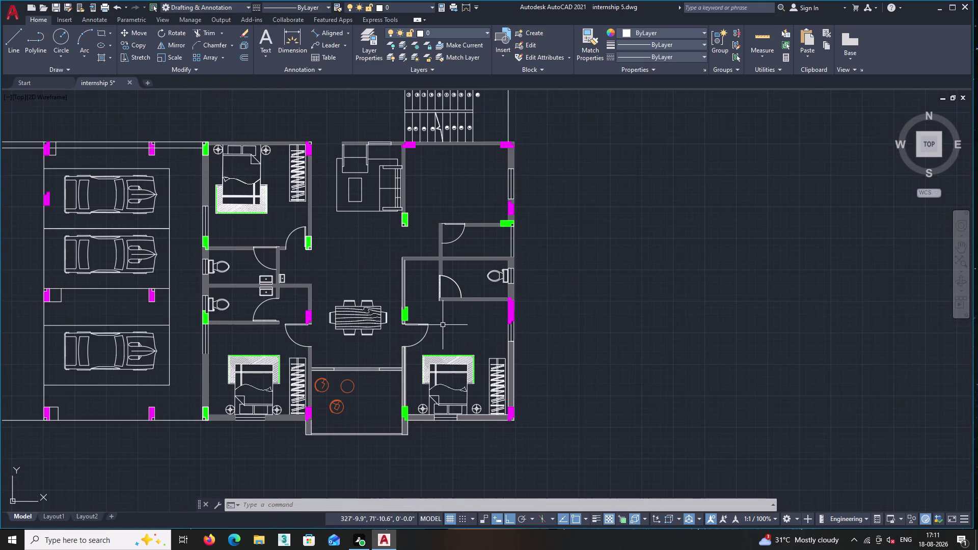
scroll(up, 3)
middle_drag(442, 322, 515, 433)
scroll(down, 3)
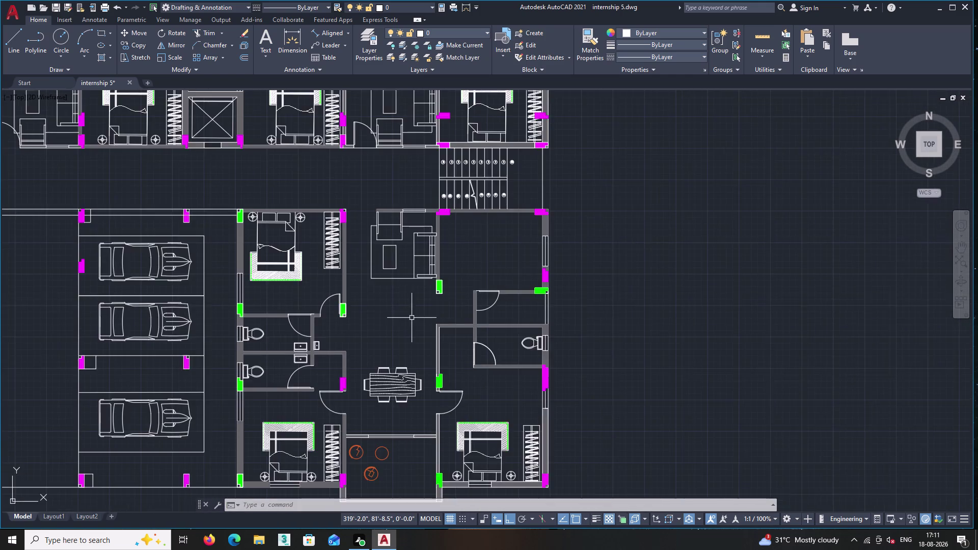
middle_drag(412, 318, 472, 377)
scroll(down, 3)
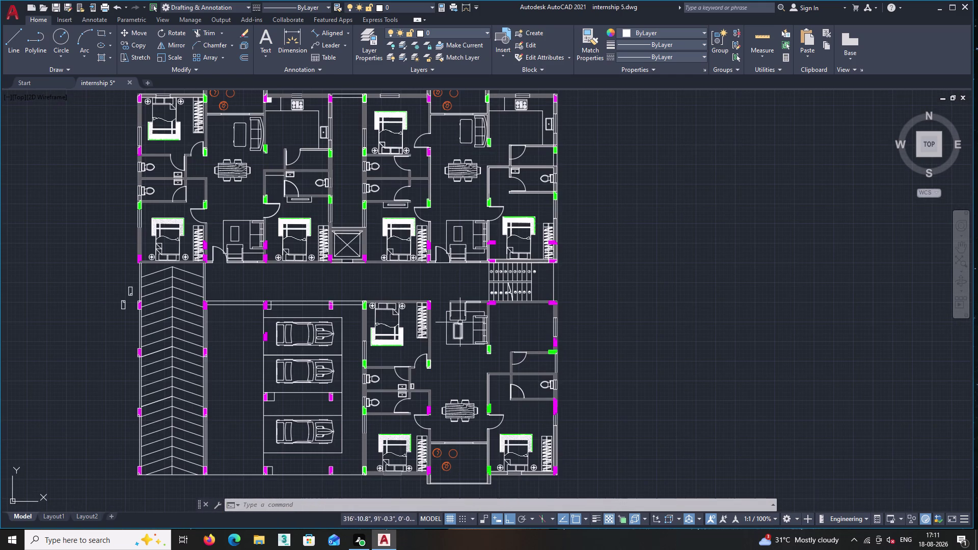
scroll(up, 3)
click(318, 211)
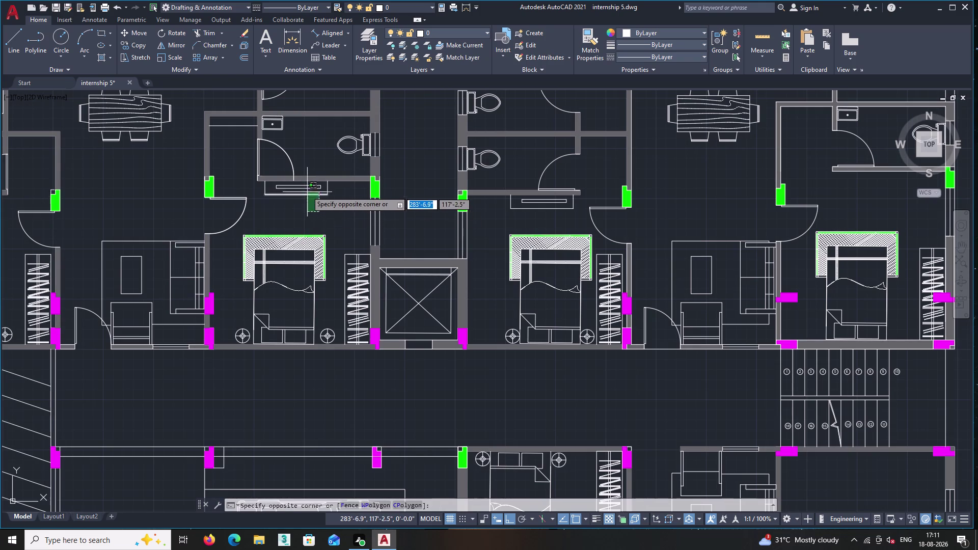
click(304, 182)
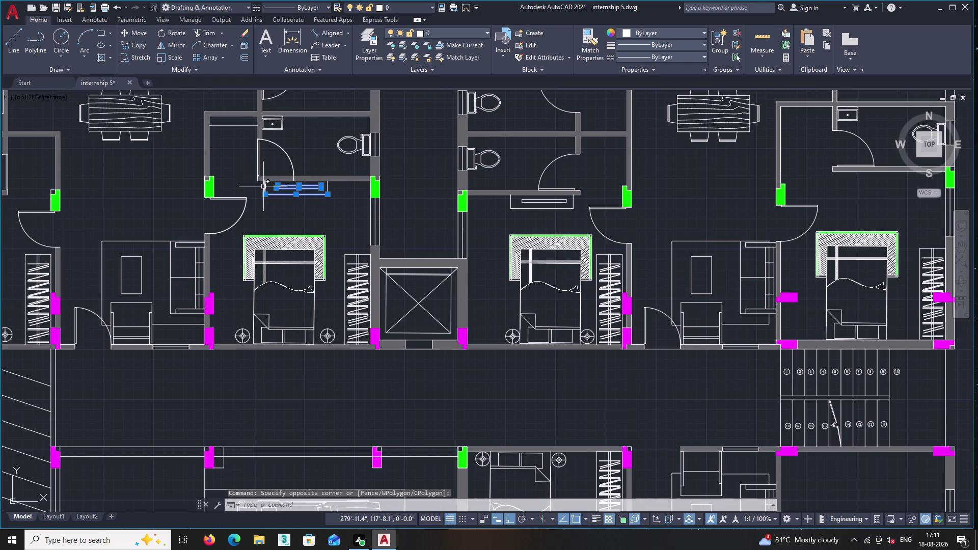
click(263, 186)
right_click(255, 197)
double_click(295, 282)
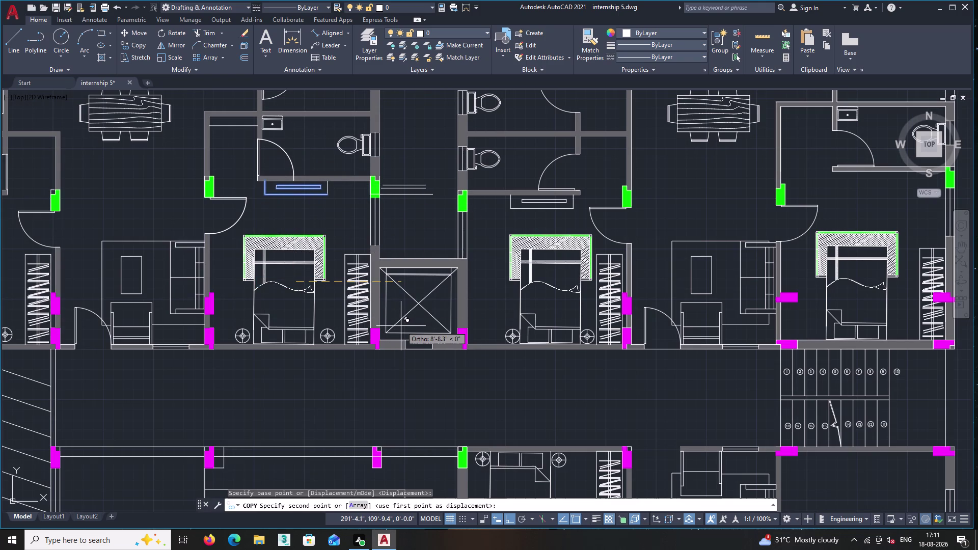
key(Escape)
middle_drag(375, 234, 503, 436)
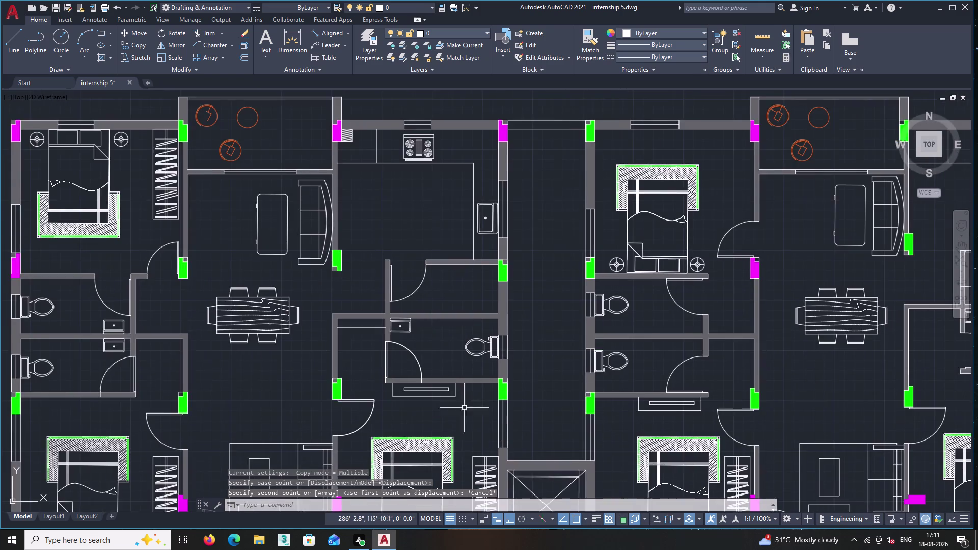
scroll(up, 3)
click(497, 419)
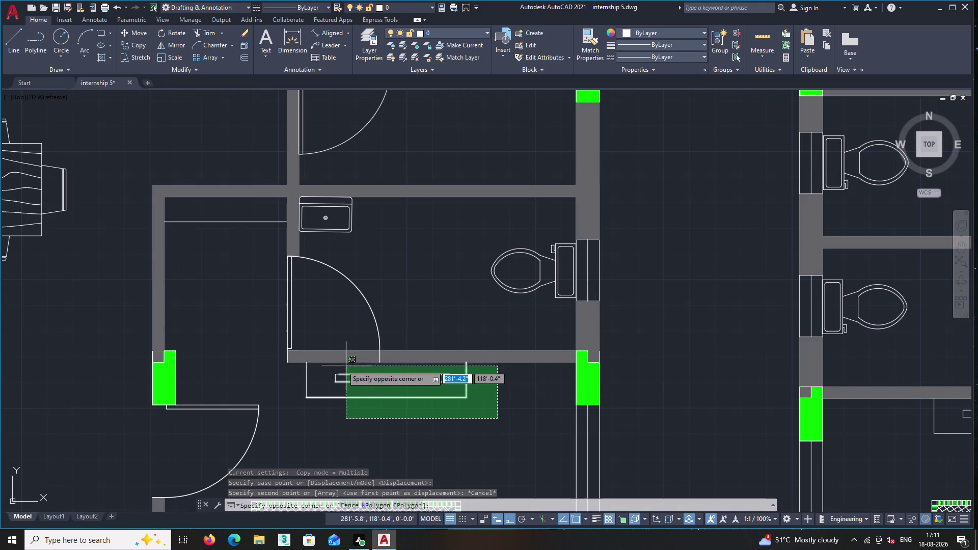
click(291, 371)
right_click(297, 389)
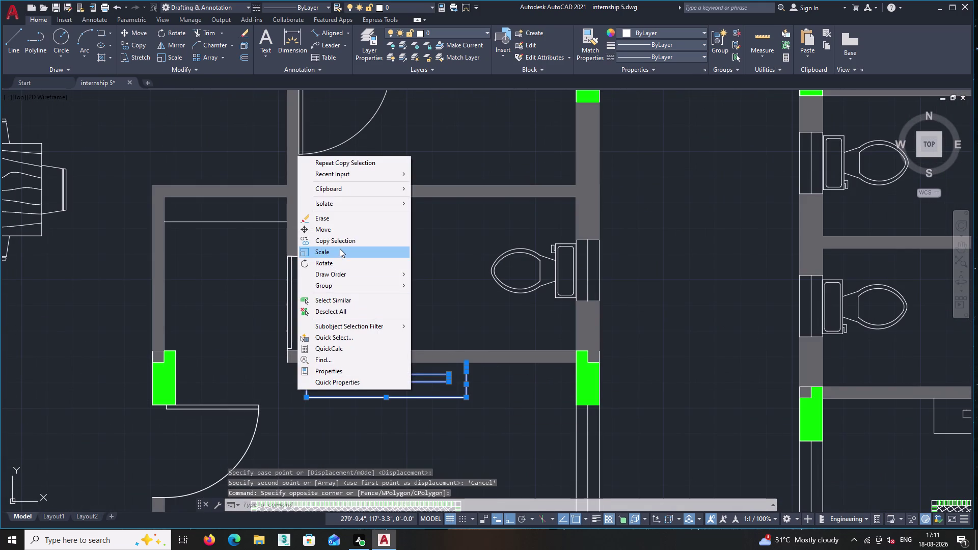
click(339, 245)
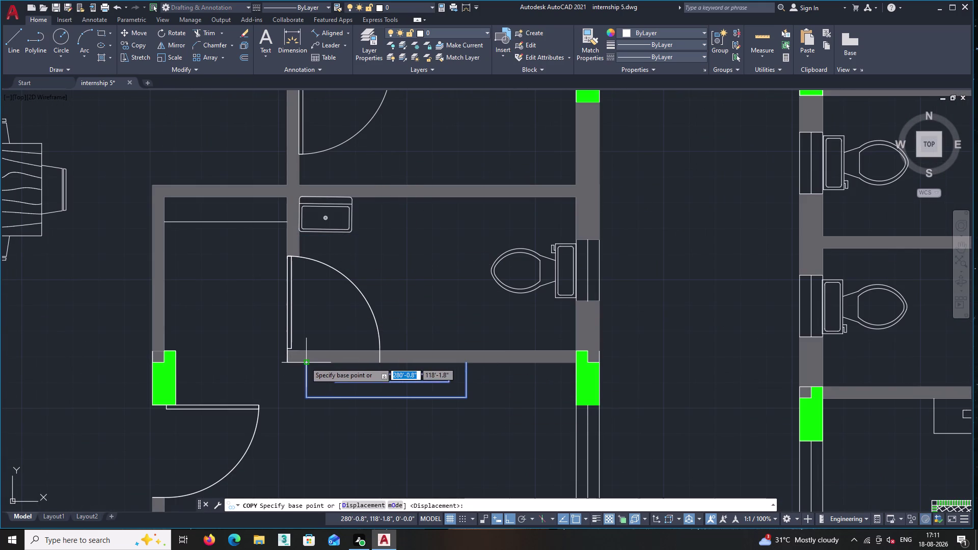
click(305, 362)
scroll(down, 3)
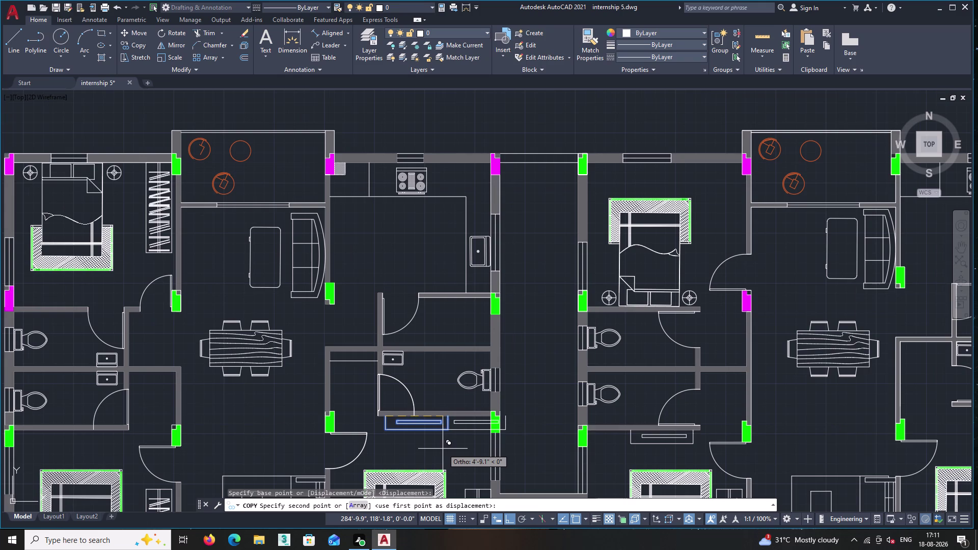
key(F8)
scroll(down, 3)
middle_drag(453, 443, 333, 301)
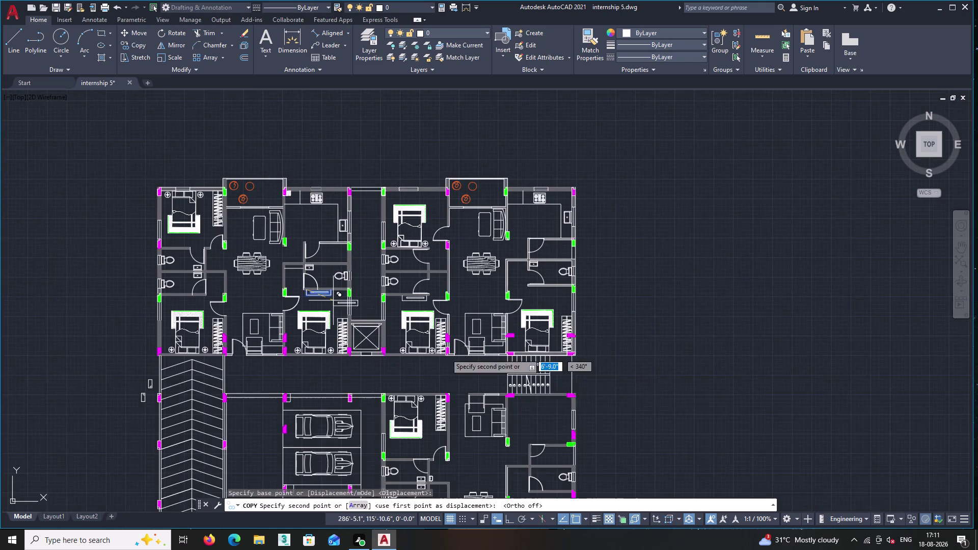
scroll(up, 3)
middle_drag(522, 392, 378, 255)
middle_drag(430, 416, 401, 209)
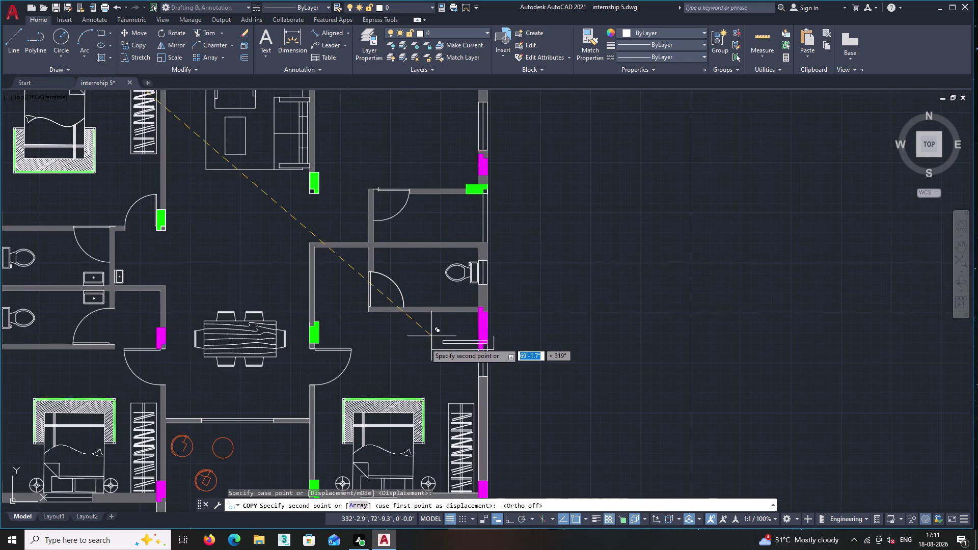
scroll(up, 3)
scroll(up, 3)
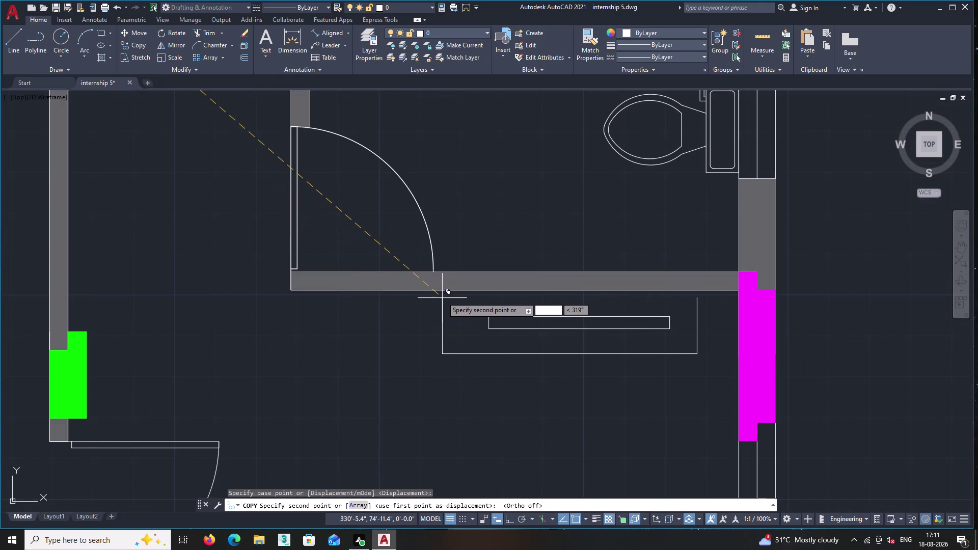
click(345, 292)
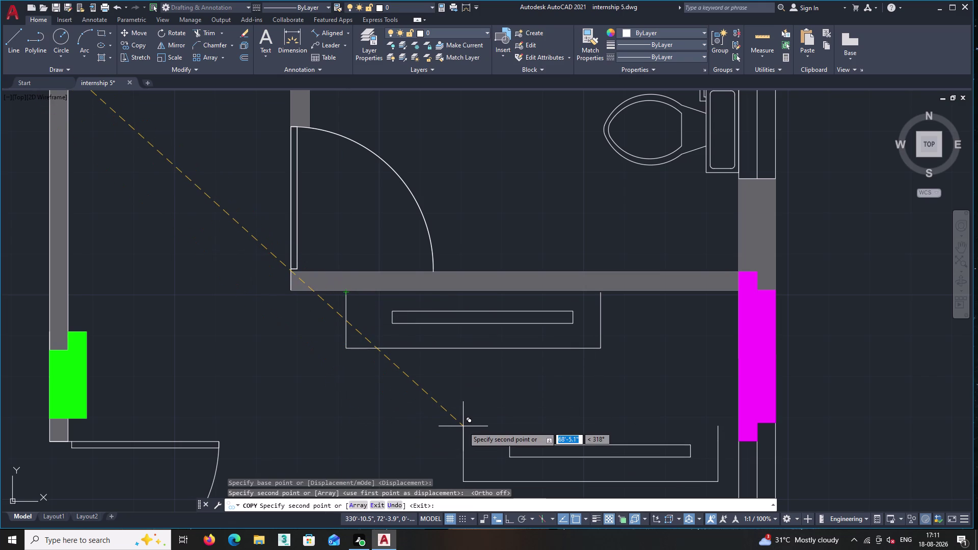
key(Escape)
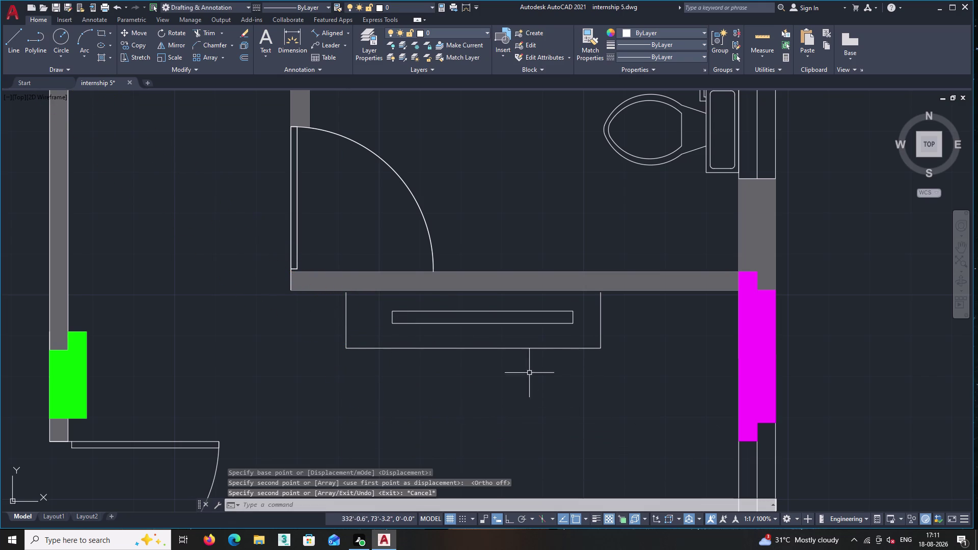
scroll(up, 3)
click(673, 351)
Select and deselect a counter edge line, then pan to the counter.
click(627, 285)
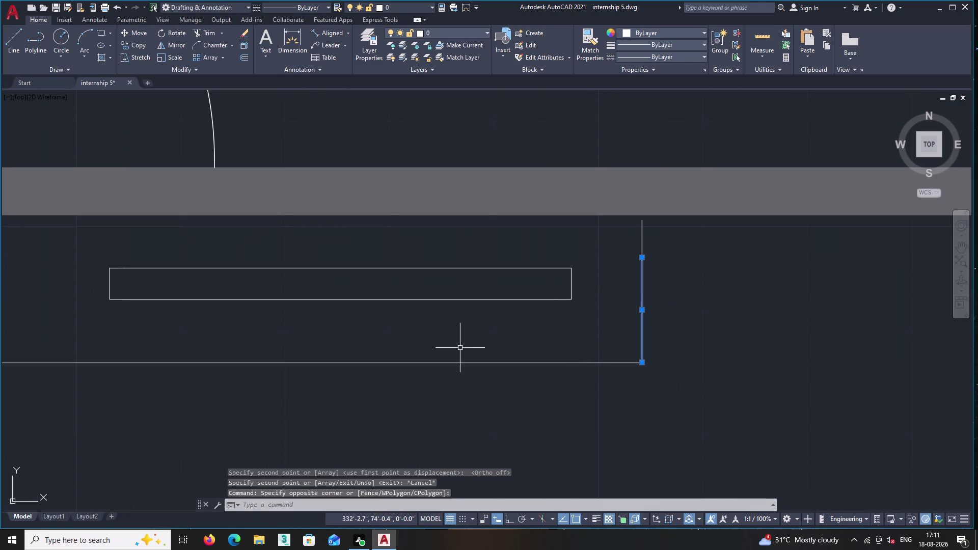
middle_click(459, 348)
key(Escape)
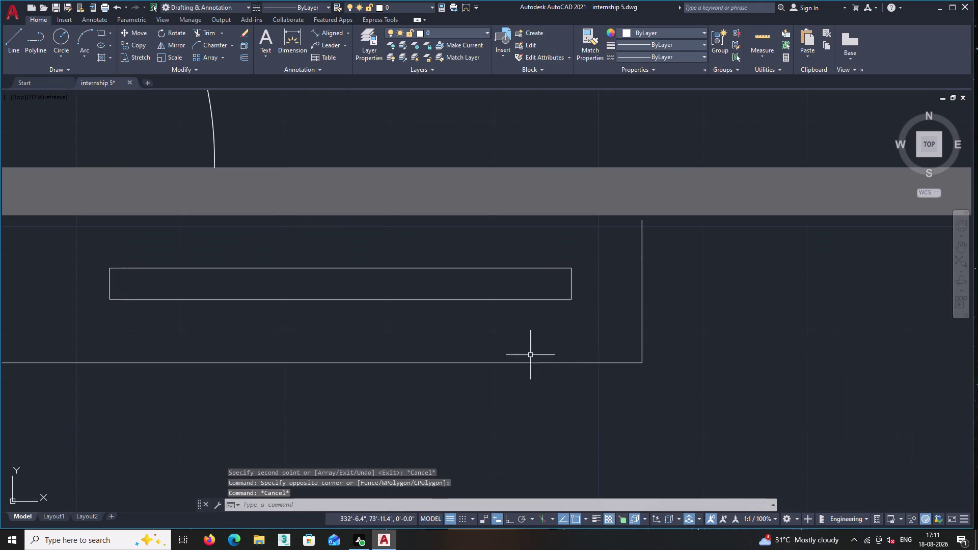
double_click(721, 395)
middle_drag(95, 237, 680, 360)
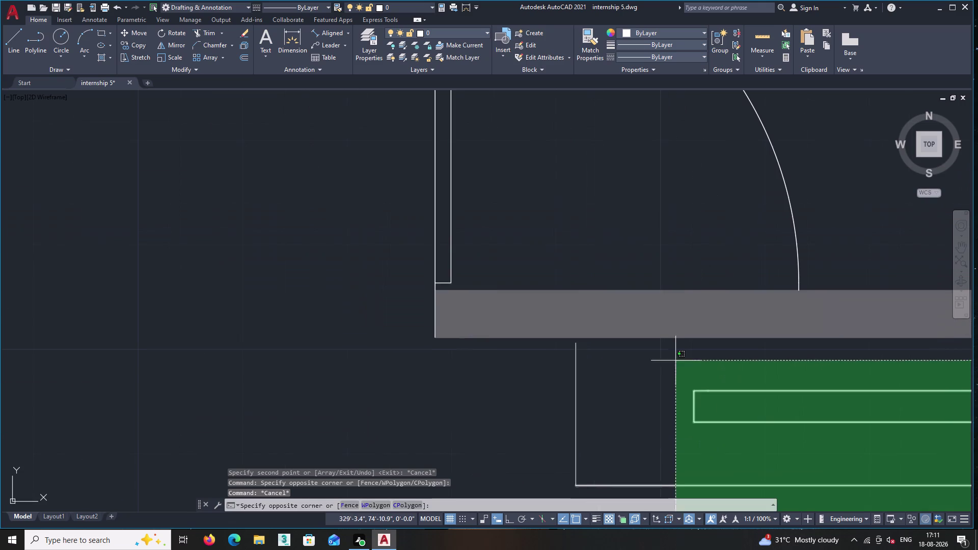
Move the window-selected counter and basin outlines to a new point.
click(481, 355)
scroll(down, 3)
middle_drag(506, 358, 225, 292)
right_click(337, 319)
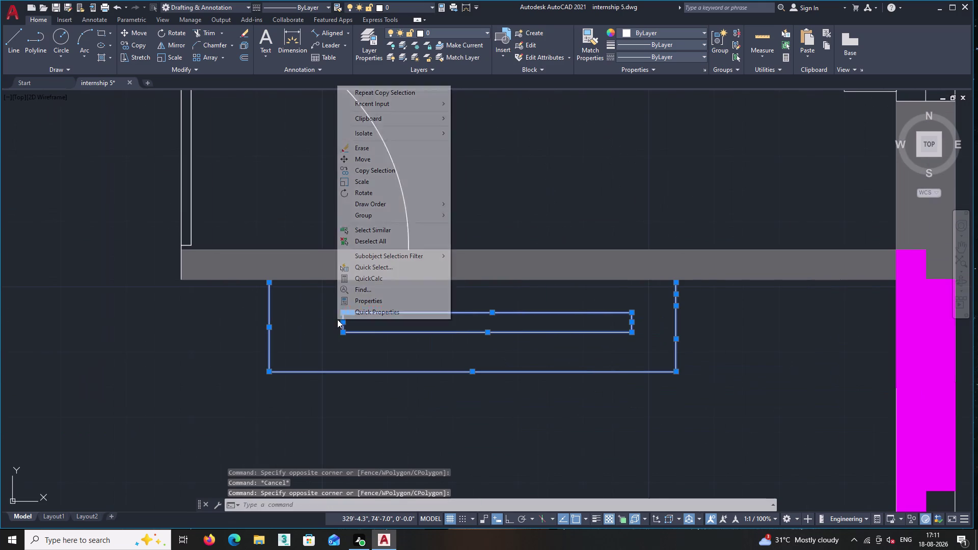
click(382, 158)
scroll(up, 3)
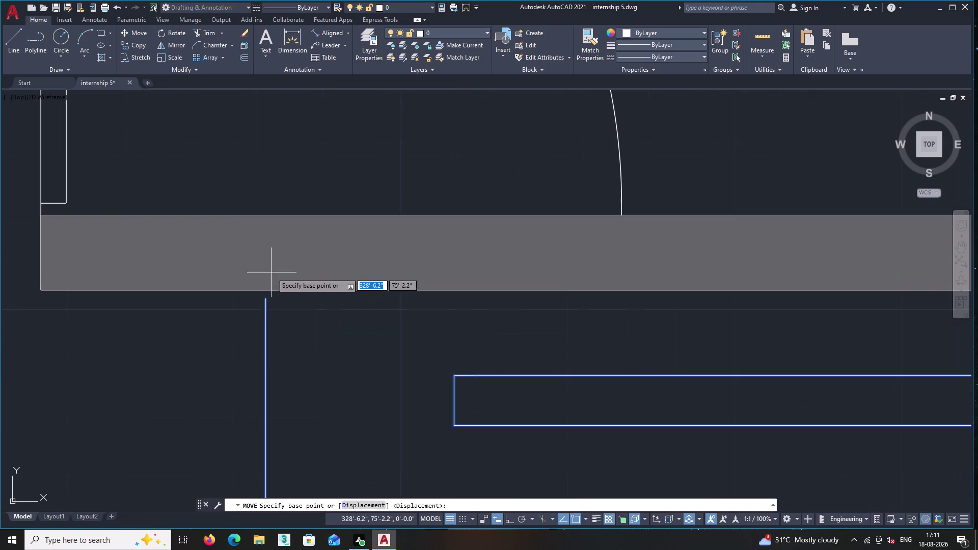
click(264, 298)
click(265, 291)
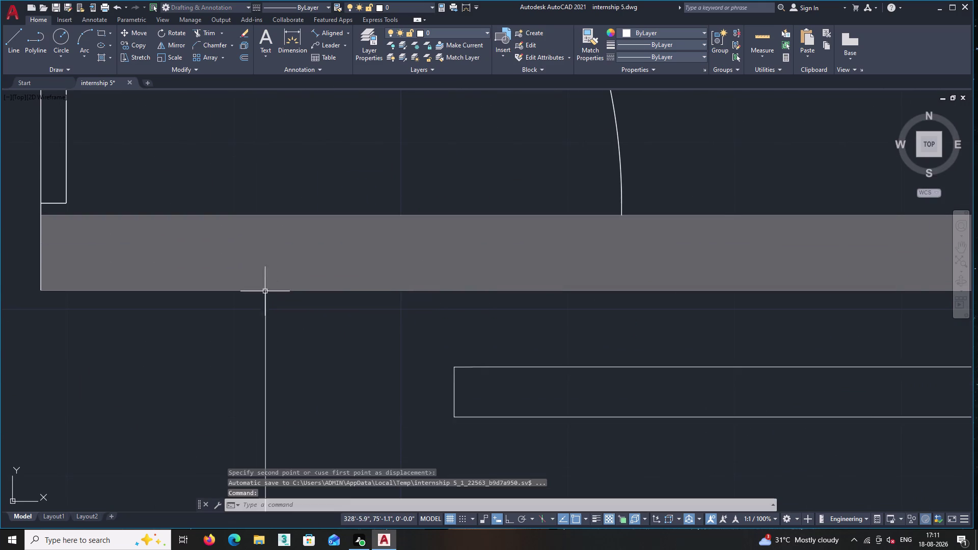
Pan and zoom around the full apartment floor plan.
scroll(down, 3)
middle_click(262, 302)
middle_click(446, 379)
scroll(down, 3)
middle_drag(546, 390, 361, 341)
scroll(down, 3)
middle_drag(223, 356, 333, 349)
scroll(up, 3)
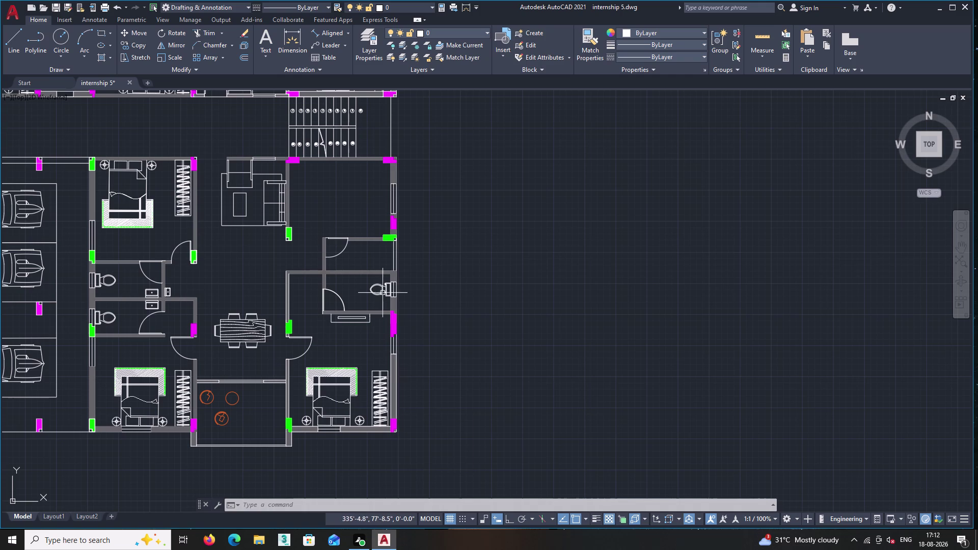
scroll(up, 3)
middle_drag(332, 326, 402, 444)
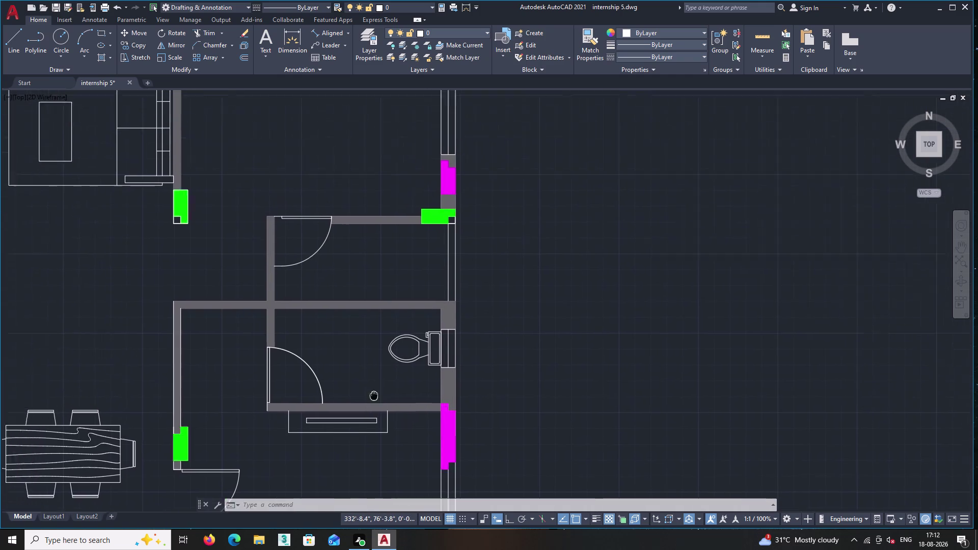
middle_drag(402, 444, 408, 454)
scroll(up, 3)
scroll(down, 3)
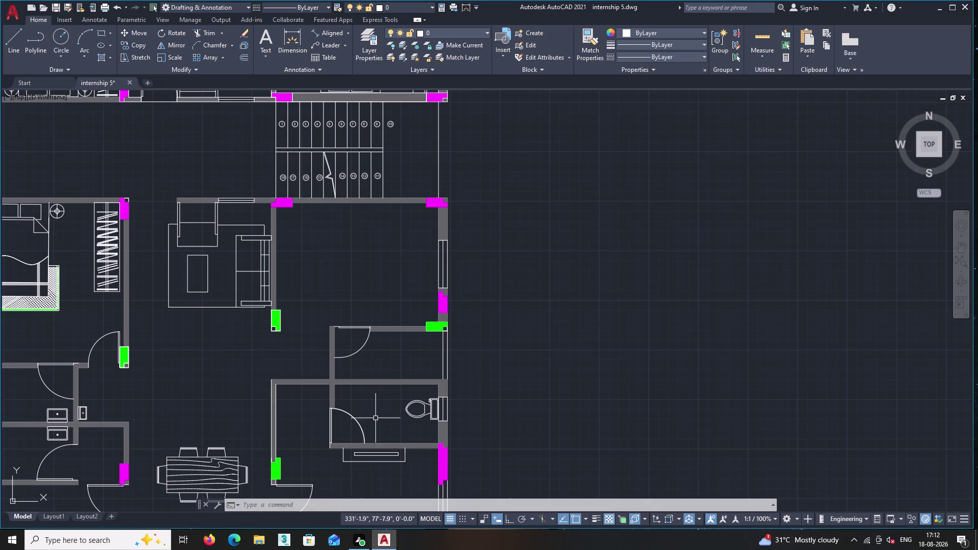
scroll(down, 3)
scroll(up, 3)
scroll(down, 3)
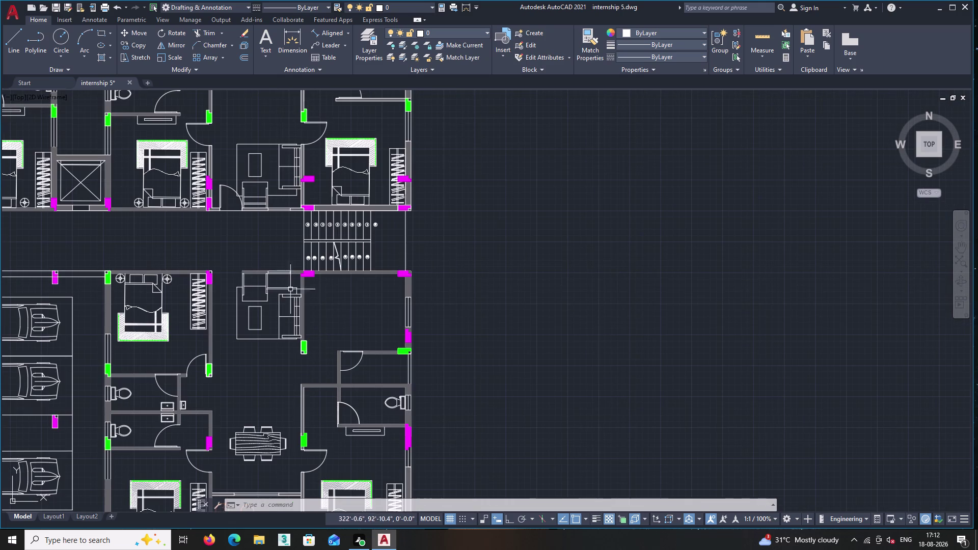
middle_drag(260, 276, 320, 322)
middle_drag(342, 221, 377, 336)
scroll(up, 3)
scroll(up, 3)
click(396, 208)
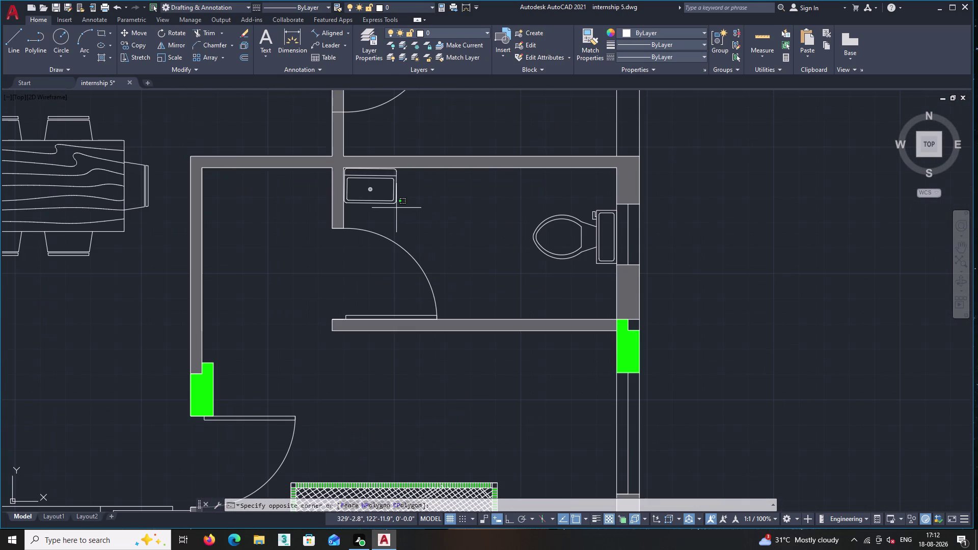
Dismiss the sink block's Edit Block Definition dialog without making changes.
double_click(378, 178)
right_click(380, 184)
right_click(367, 195)
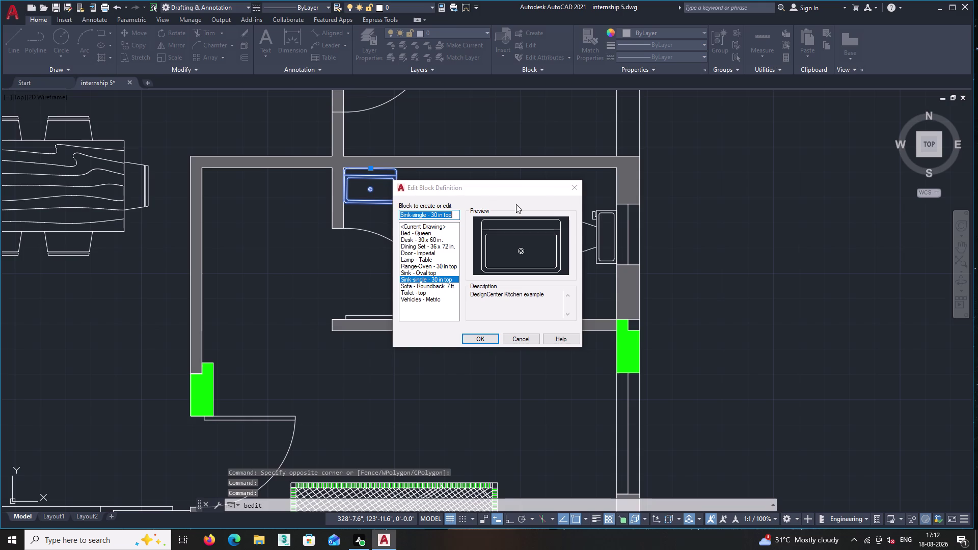
double_click(577, 185)
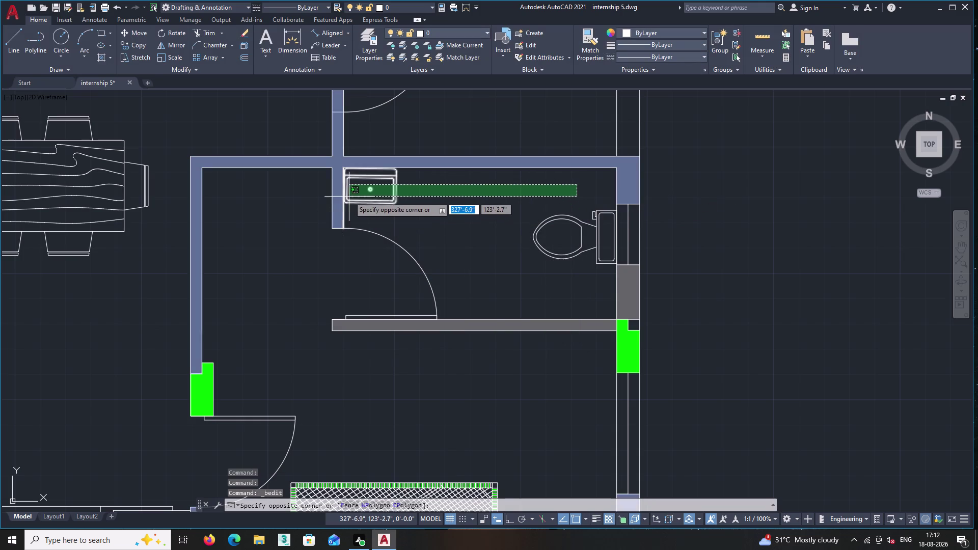
double_click(360, 198)
right_click(357, 212)
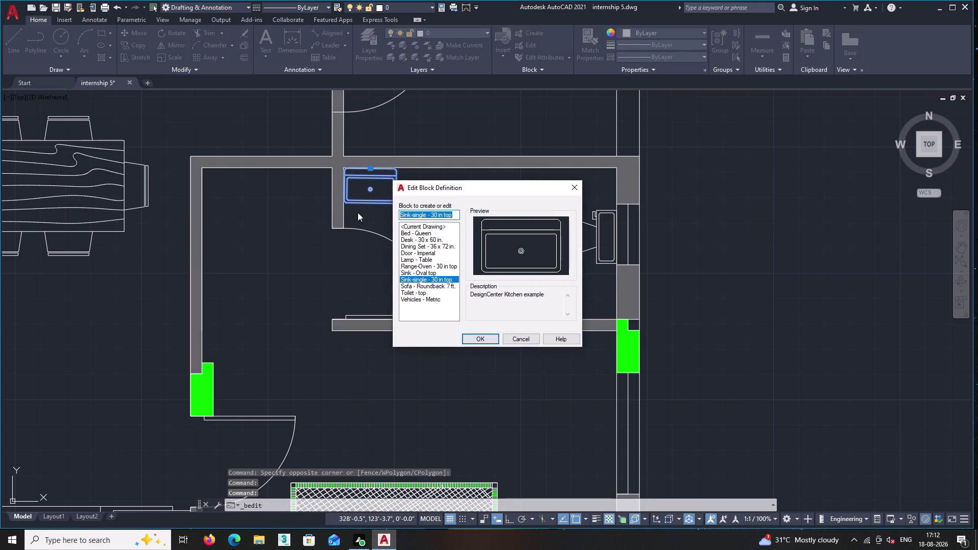
click(575, 190)
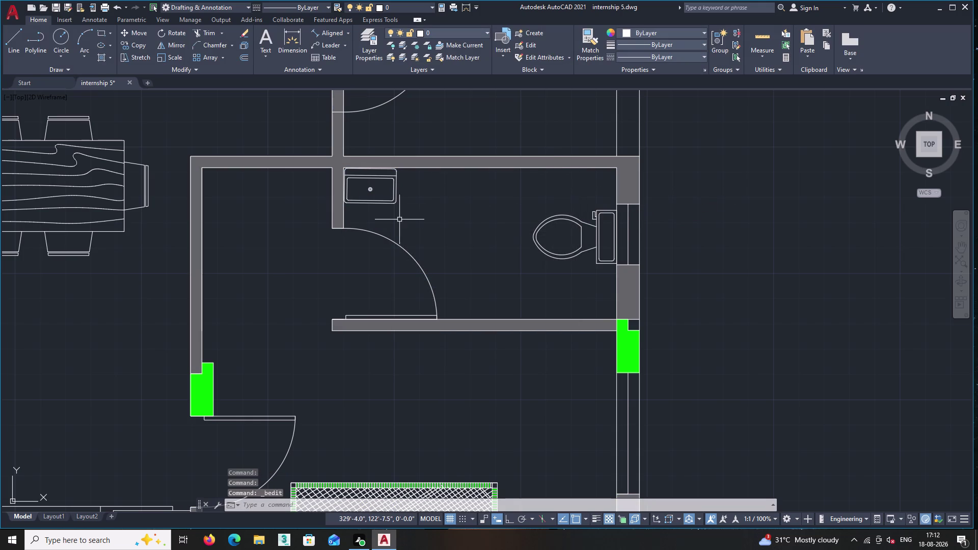
Copy the washbasin by its corner to the top wall of another unit's bathroom.
click(401, 220)
click(381, 192)
right_click(392, 198)
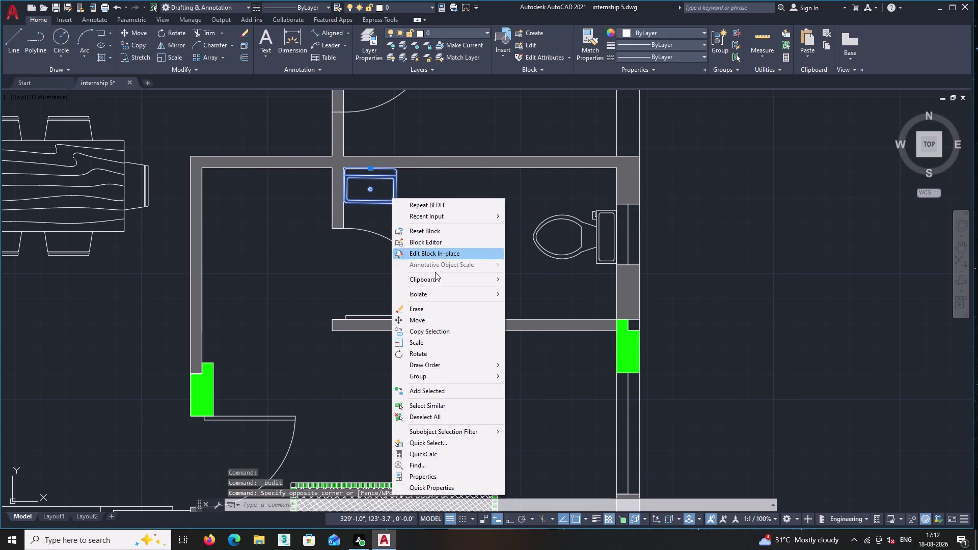
click(430, 332)
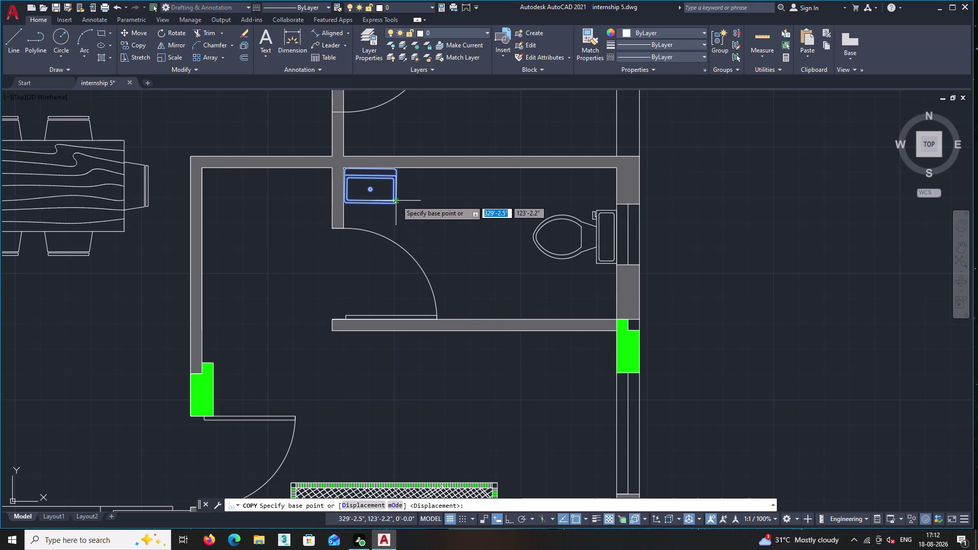
click(371, 191)
middle_drag(429, 416, 417, 243)
scroll(down, 3)
middle_drag(403, 393, 399, 180)
scroll(down, 3)
middle_drag(361, 393, 430, 90)
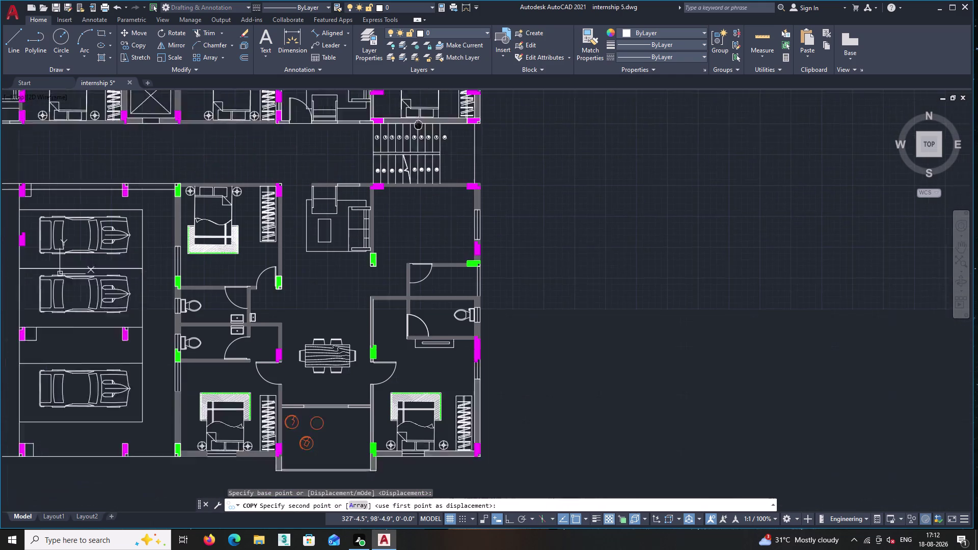
scroll(up, 3)
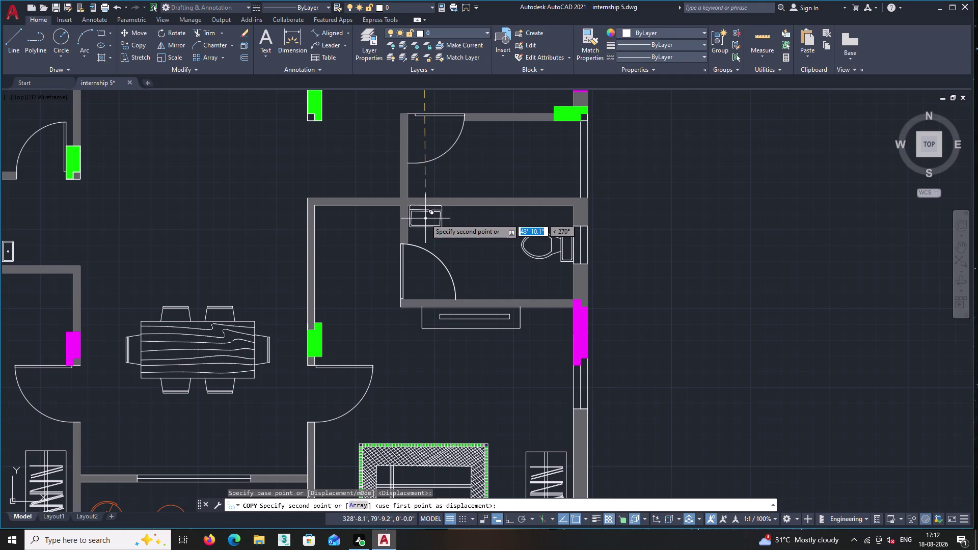
click(425, 218)
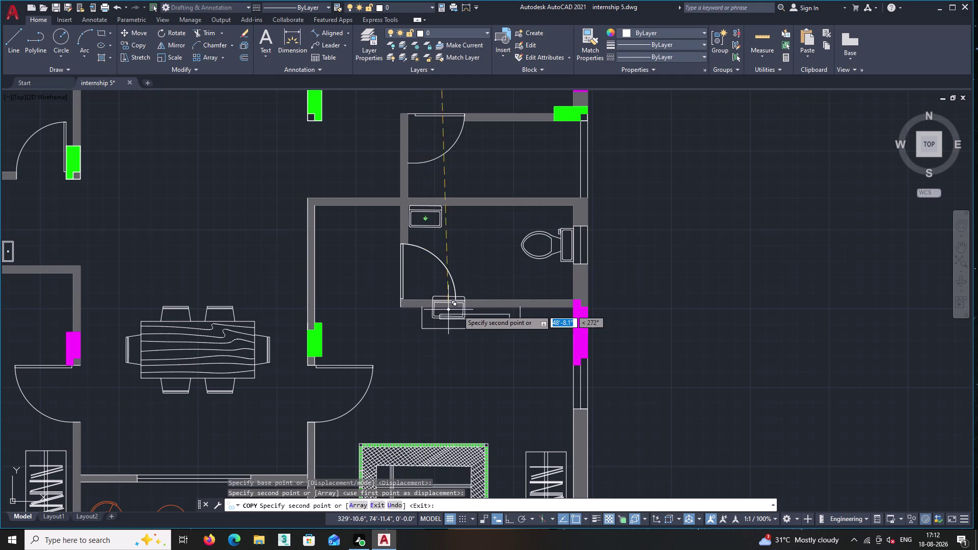
key(Escape)
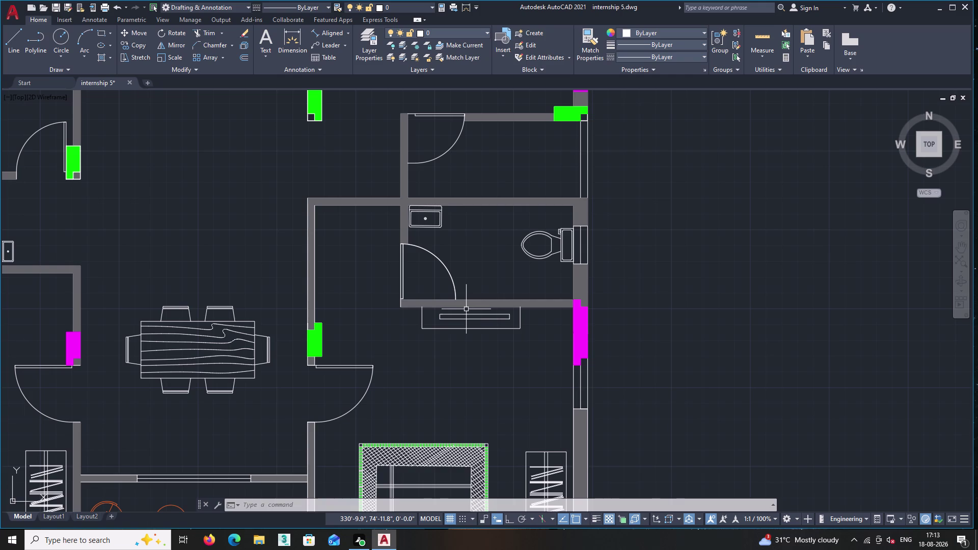
scroll(down, 3)
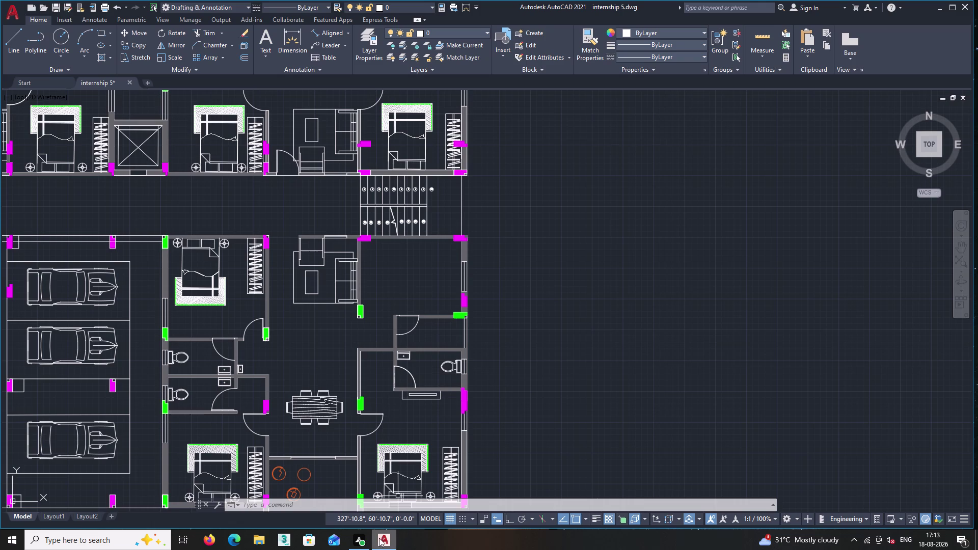
Erase the two stray small rectangles at the parking area's left edge.
middle_drag(240, 314, 341, 219)
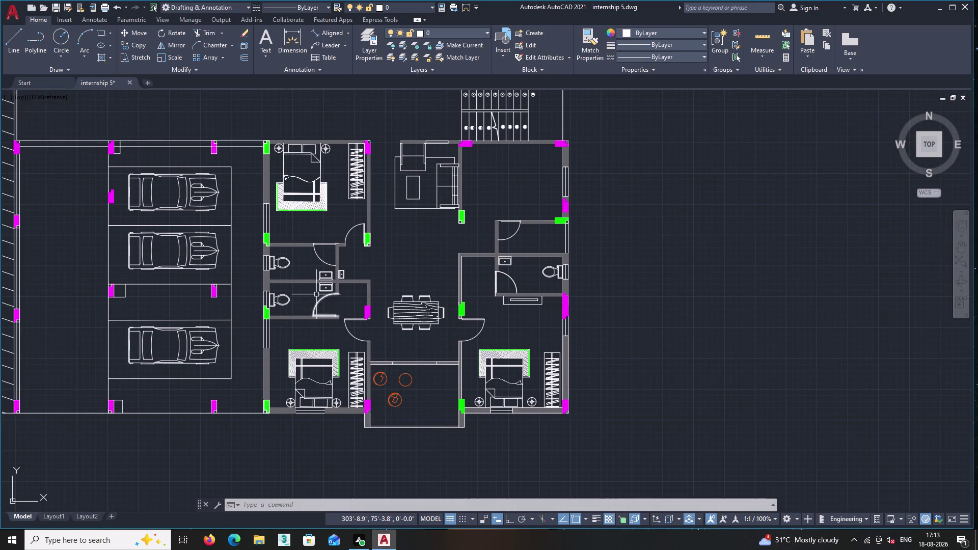
scroll(down, 3)
middle_drag(304, 285, 386, 316)
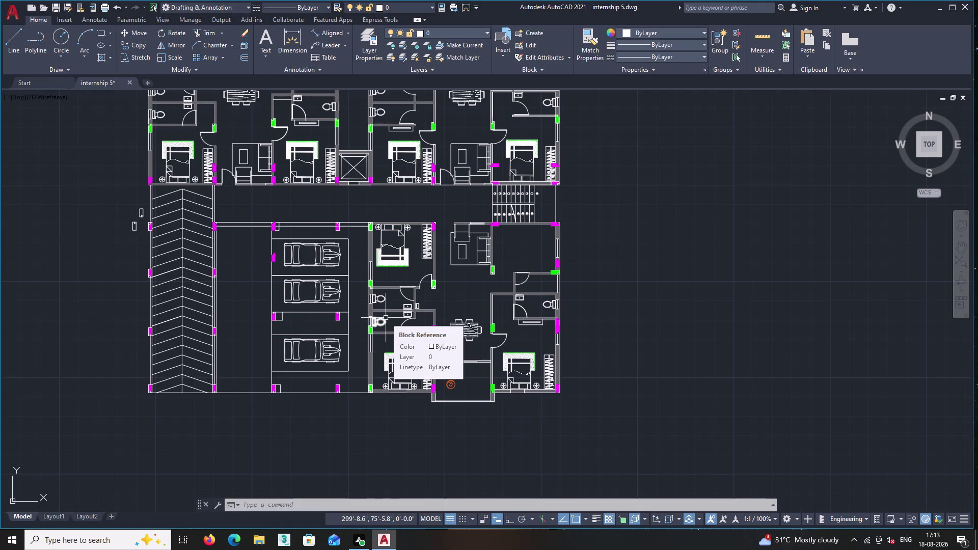
middle_drag(285, 324, 551, 413)
scroll(up, 3)
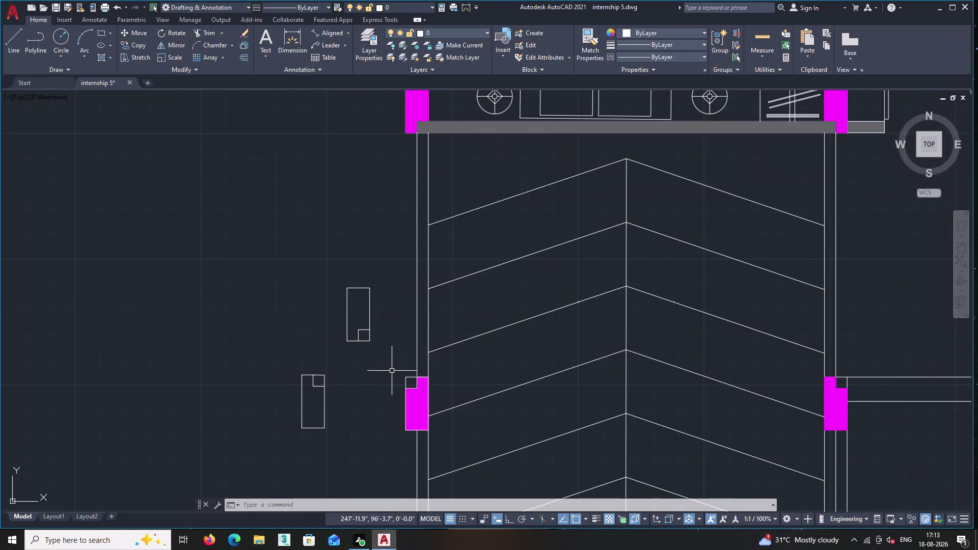
click(389, 371)
click(336, 263)
key(Delete)
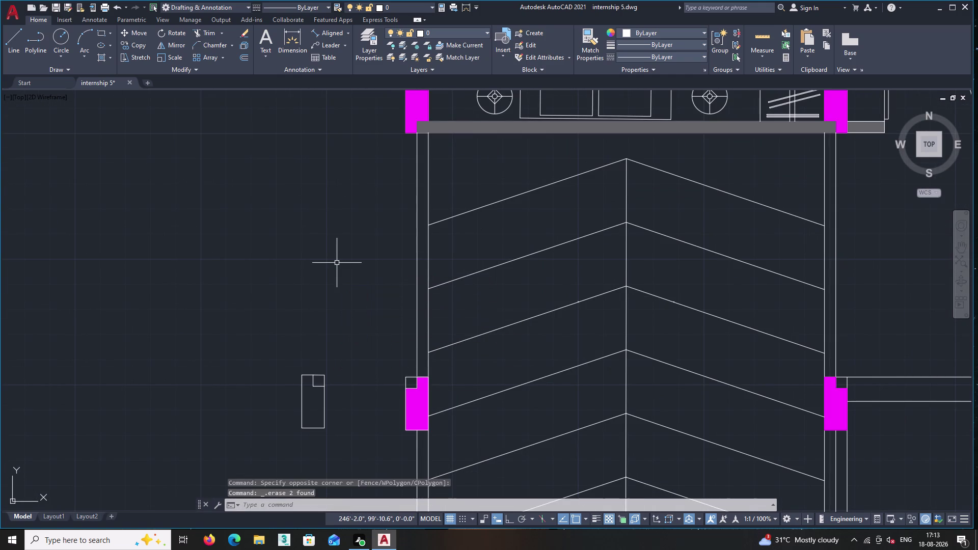
Erase the remaining stray rectangle left of the parking ramp.
middle_drag(412, 470, 548, 299)
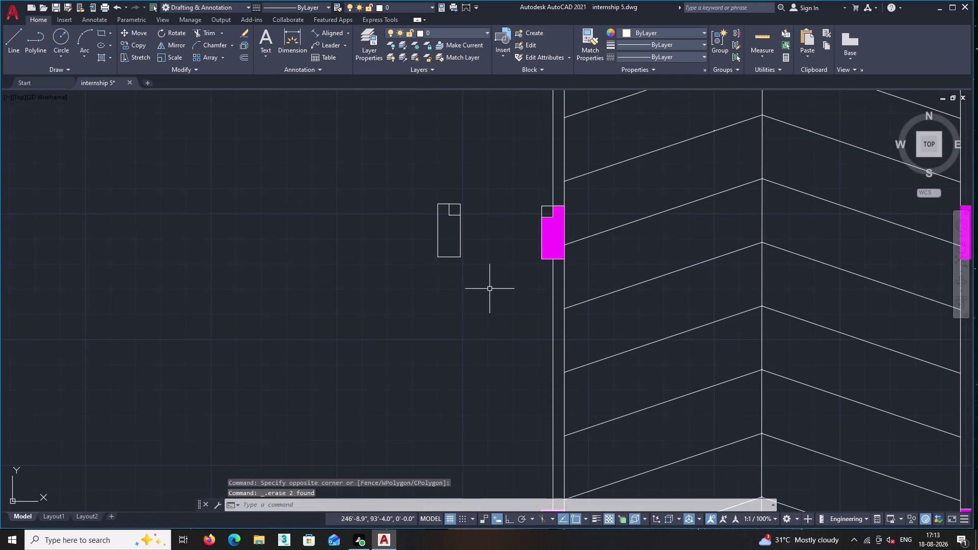
double_click(480, 278)
click(397, 171)
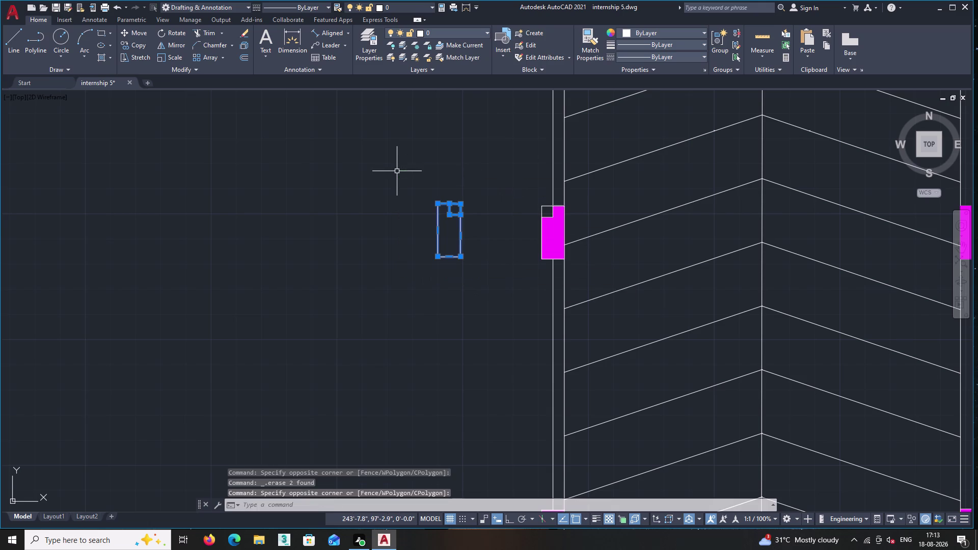
key(Delete)
scroll(down, 3)
middle_drag(513, 205, 428, 279)
scroll(up, 3)
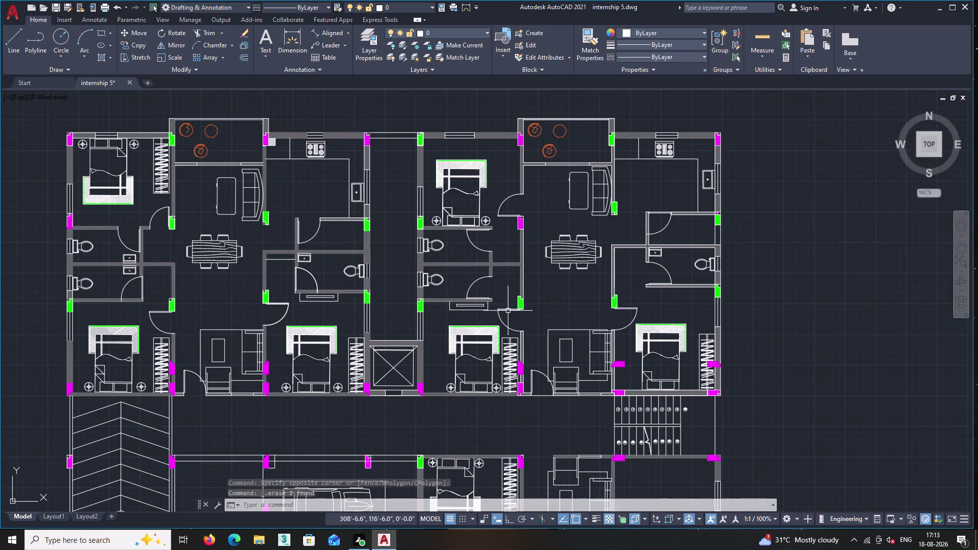
Pan and zoom past the staircase until the upper unit's kitchen and balcony fill the view.
middle_drag(508, 432, 544, 354)
scroll(up, 3)
middle_drag(501, 368, 550, 255)
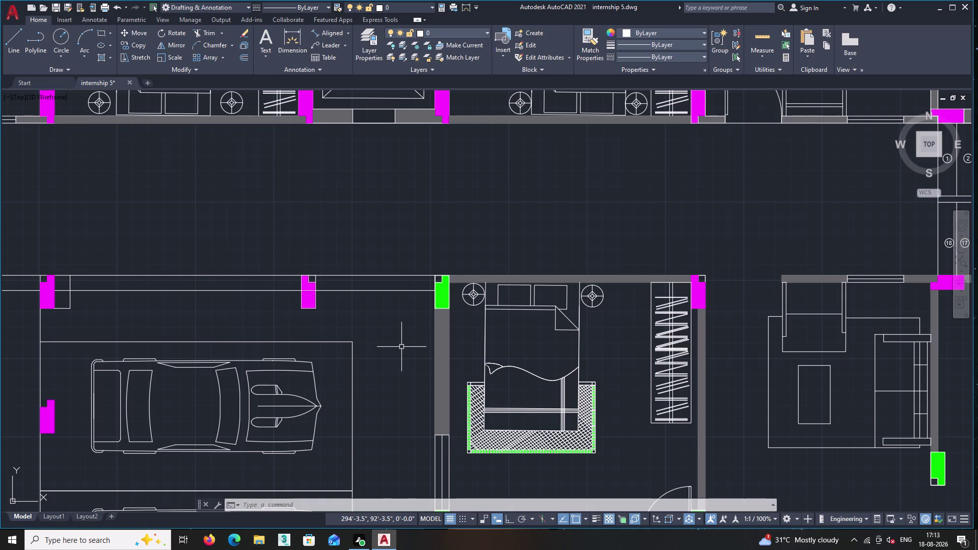
scroll(down, 3)
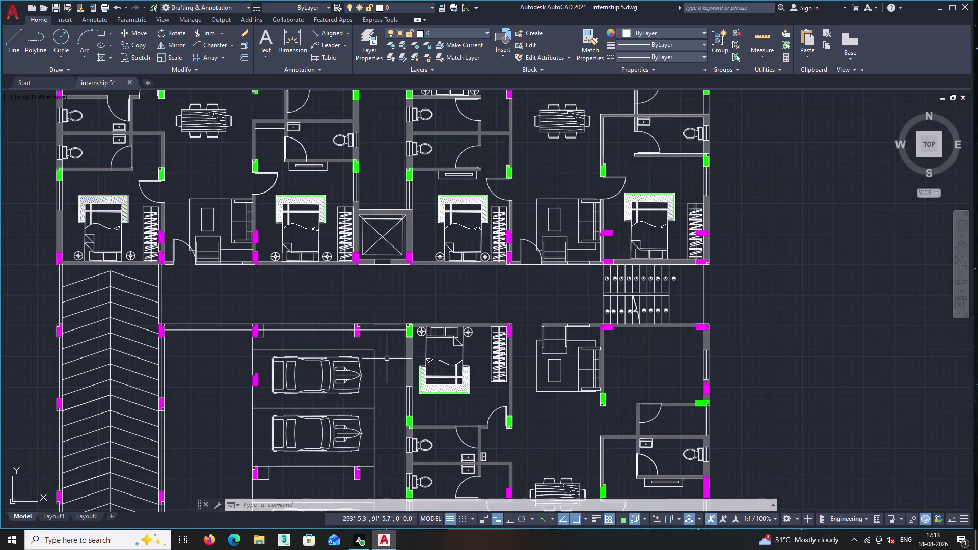
middle_drag(385, 365, 429, 141)
scroll(down, 3)
middle_drag(469, 359, 438, 377)
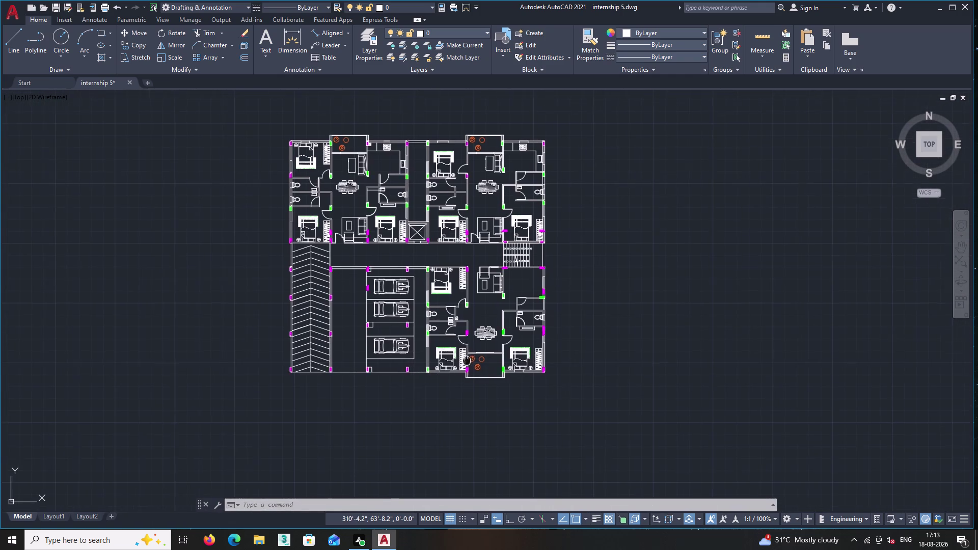
middle_drag(437, 377, 378, 402)
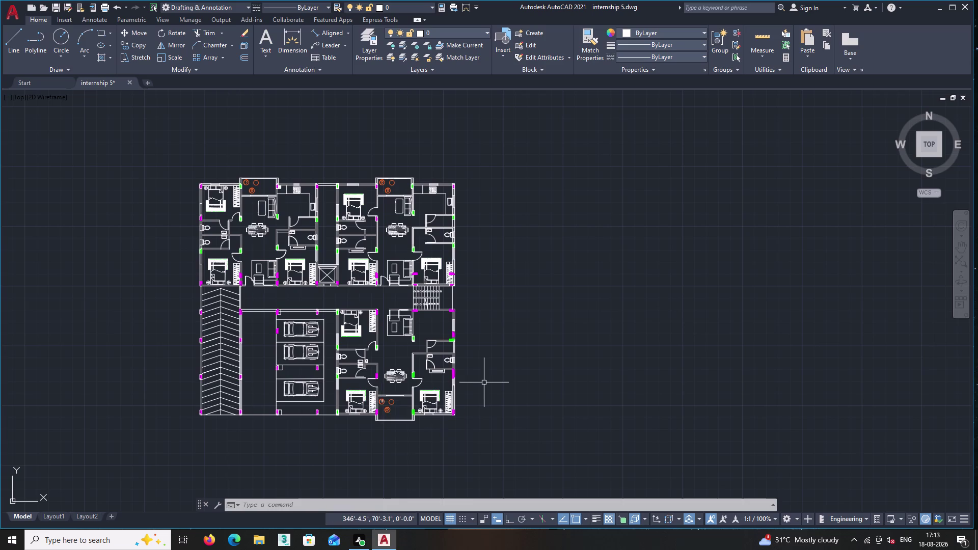
scroll(up, 3)
middle_drag(430, 356, 382, 390)
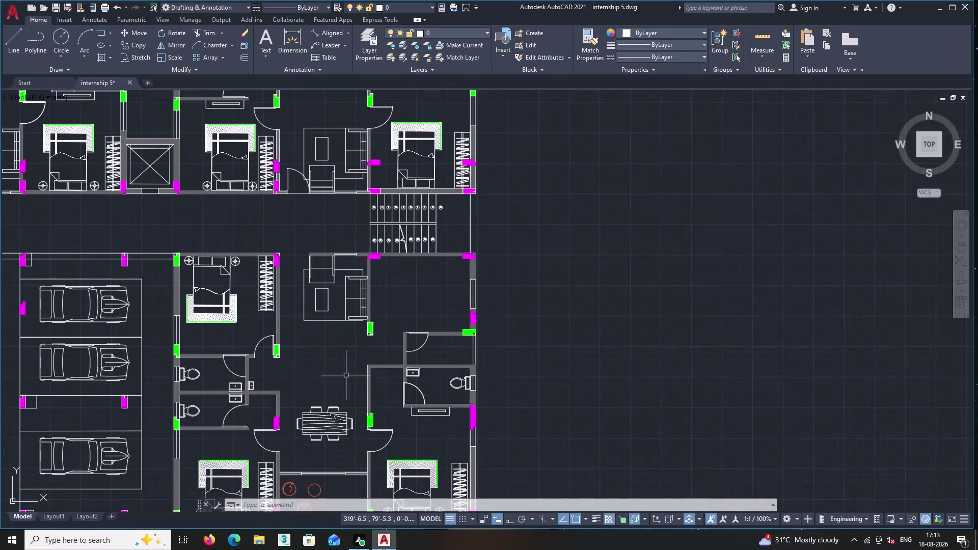
scroll(down, 3)
middle_drag(320, 381, 310, 385)
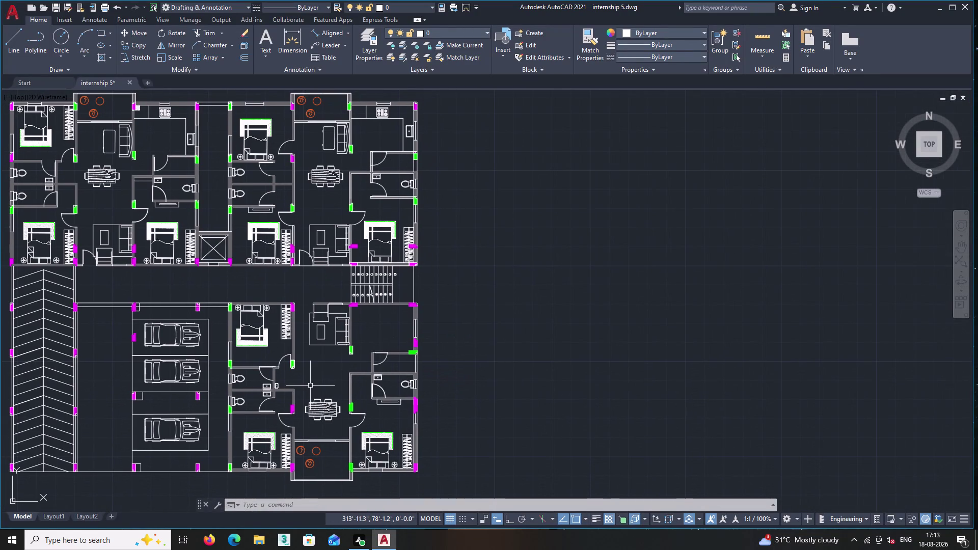
scroll(up, 3)
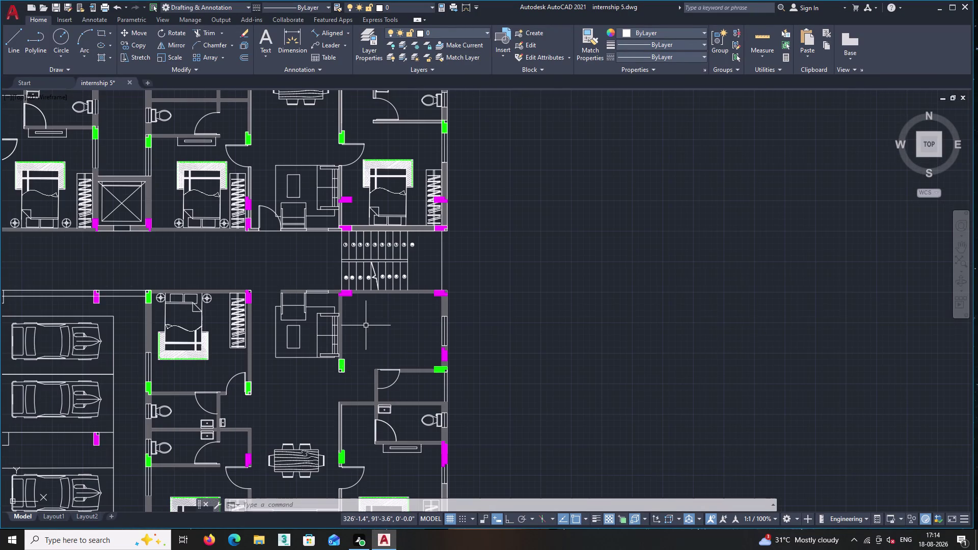
scroll(up, 3)
scroll(down, 3)
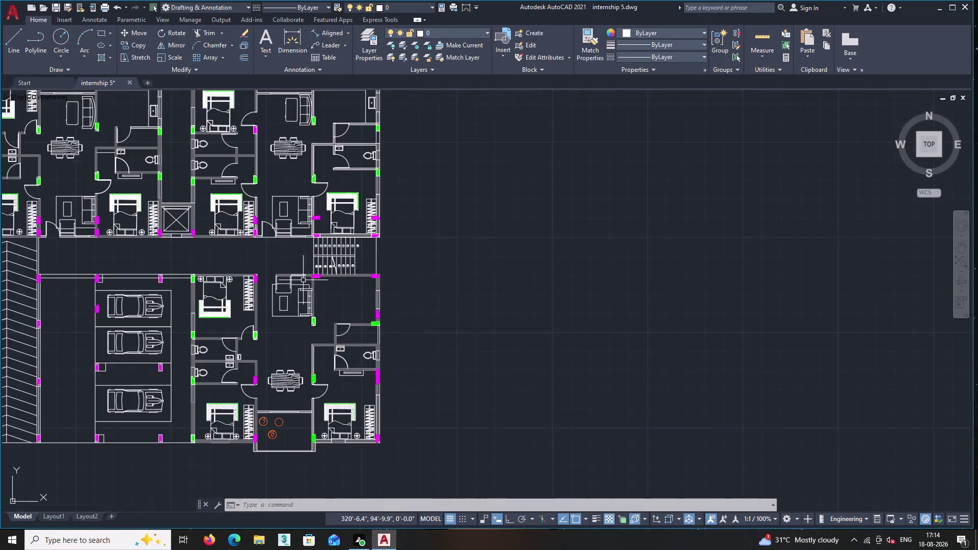
middle_drag(303, 280, 327, 451)
scroll(up, 3)
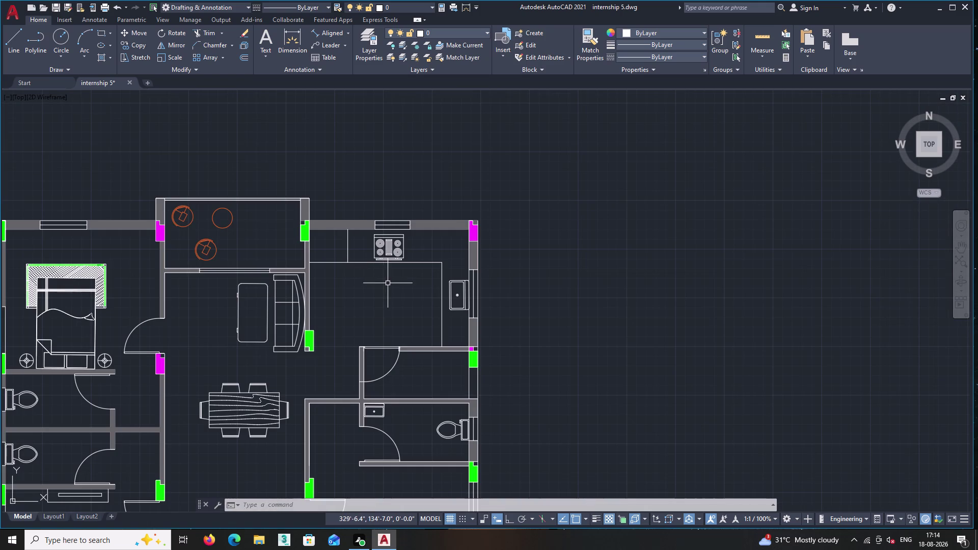
middle_drag(387, 283, 317, 306)
Window-select the kitchen's stove, sink and counter lines.
click(348, 304)
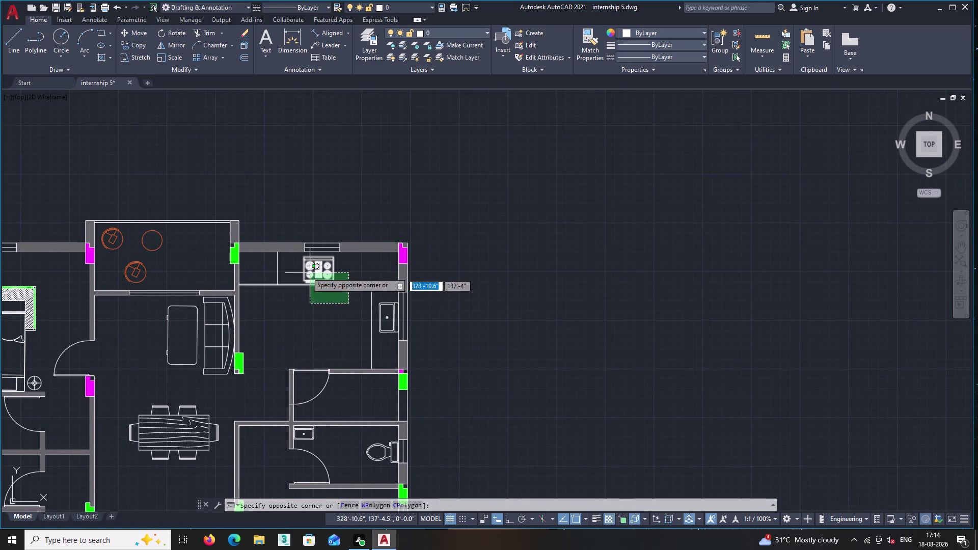
click(266, 266)
scroll(up, 3)
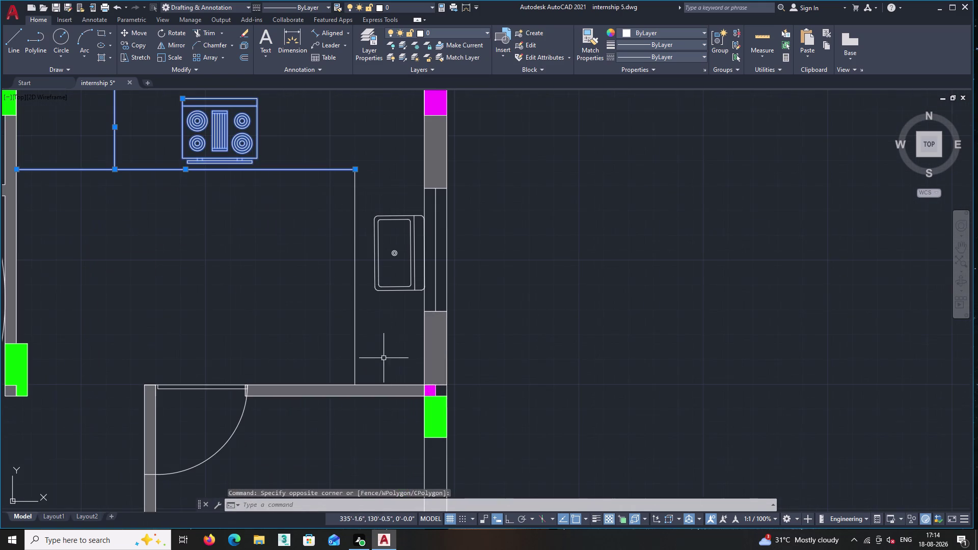
click(393, 335)
click(335, 228)
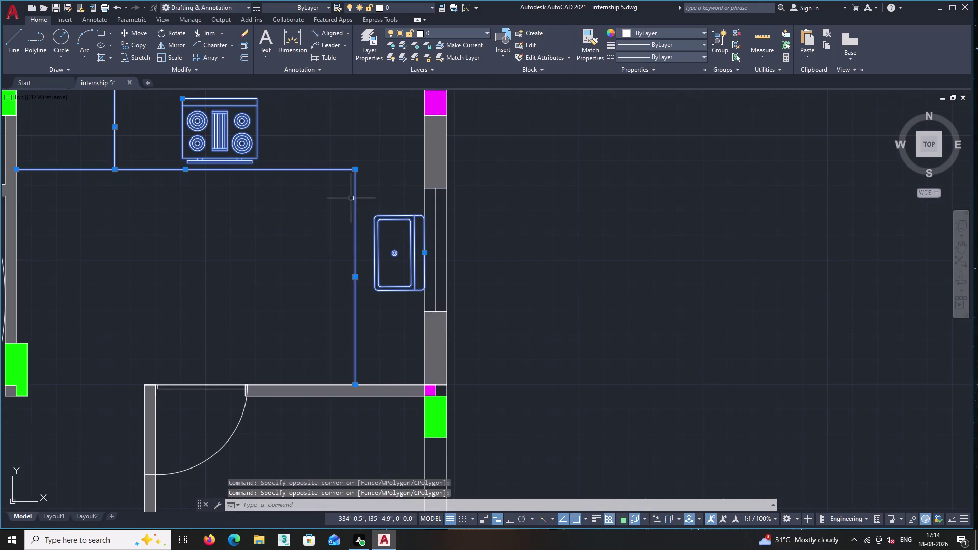
right_click(275, 258)
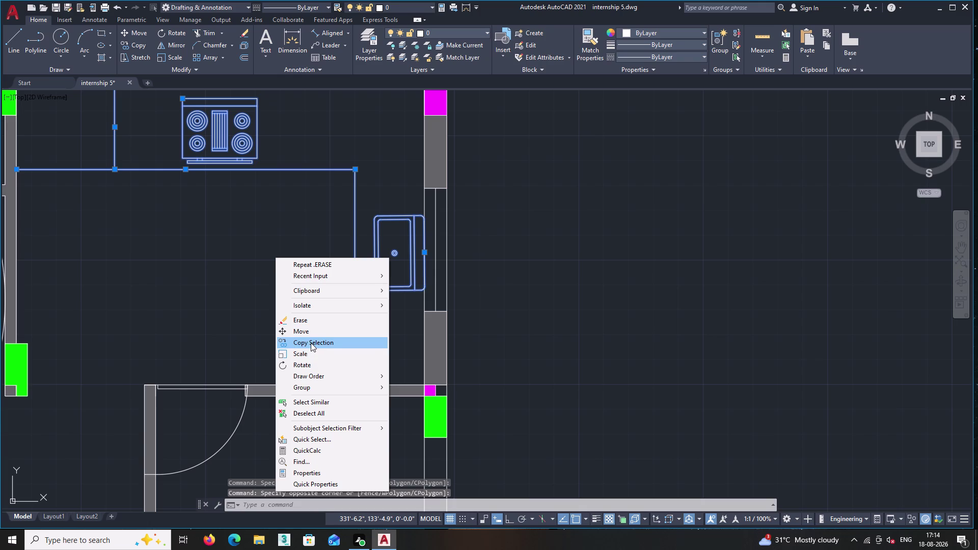
Copy the selected fixtures into the kitchen of the unit below the staircase.
click(310, 343)
middle_drag(223, 303, 449, 374)
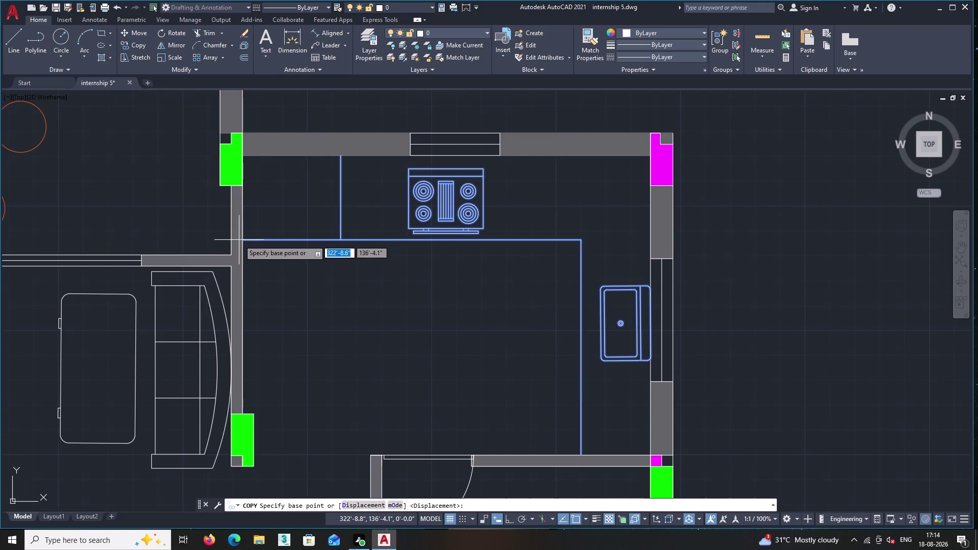
click(243, 240)
middle_drag(282, 367, 249, 184)
scroll(down, 3)
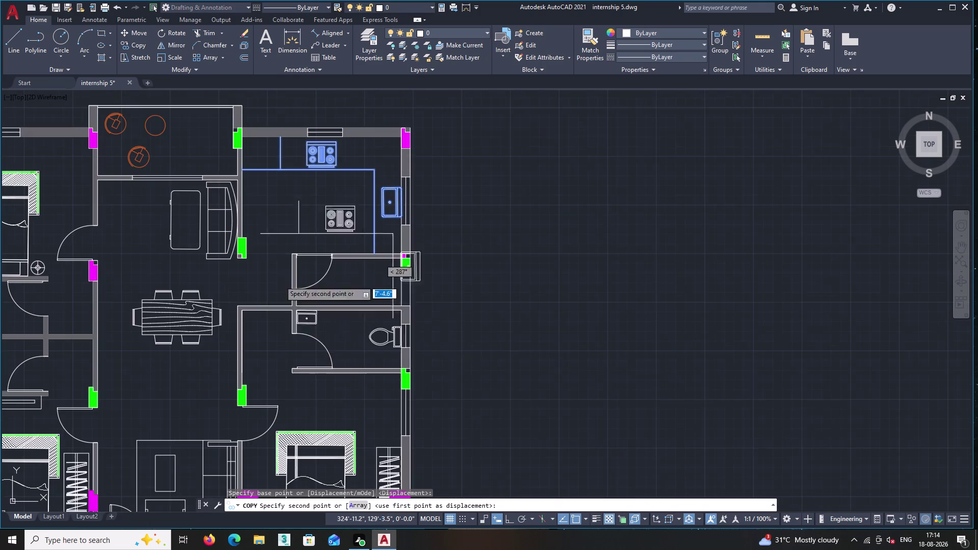
middle_drag(304, 347, 272, 129)
middle_drag(274, 344, 323, 334)
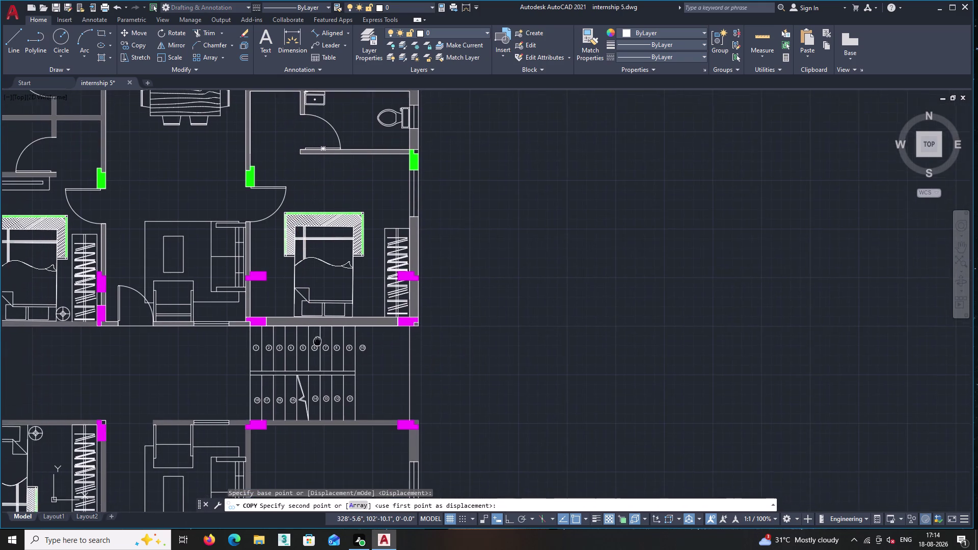
middle_drag(323, 334, 313, 153)
scroll(up, 3)
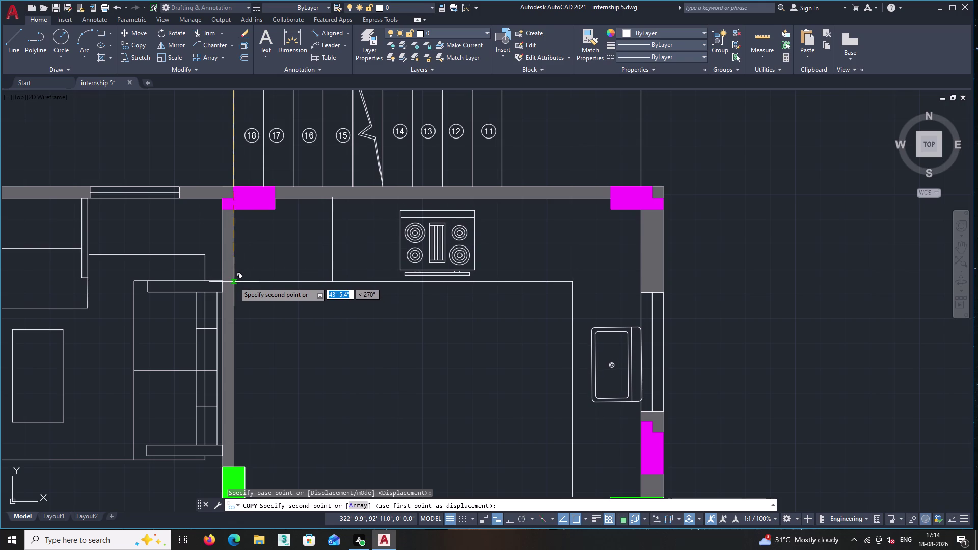
click(233, 281)
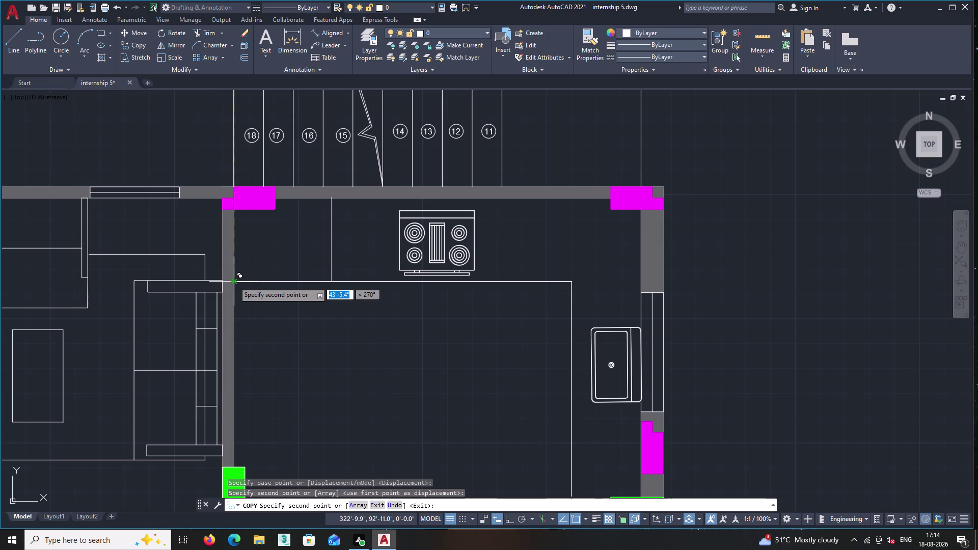
key(Escape)
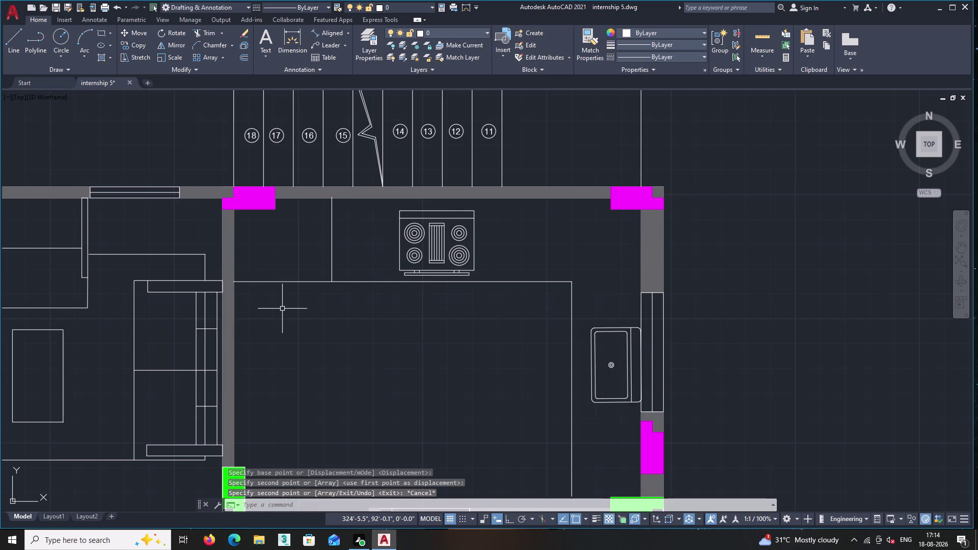
Dismiss the copied sink's Edit Block Definition dialog without changes.
scroll(up, 3)
middle_drag(594, 417, 621, 338)
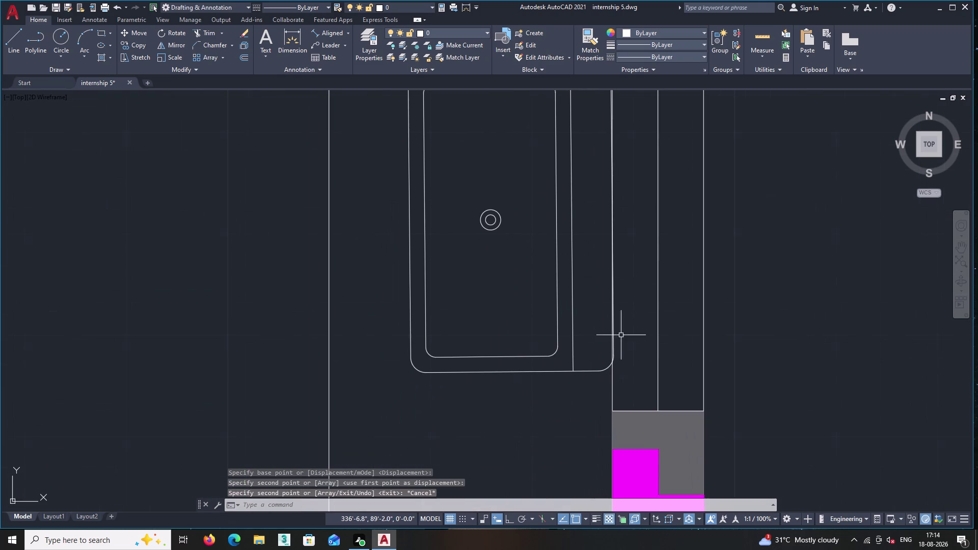
scroll(up, 3)
double_click(604, 421)
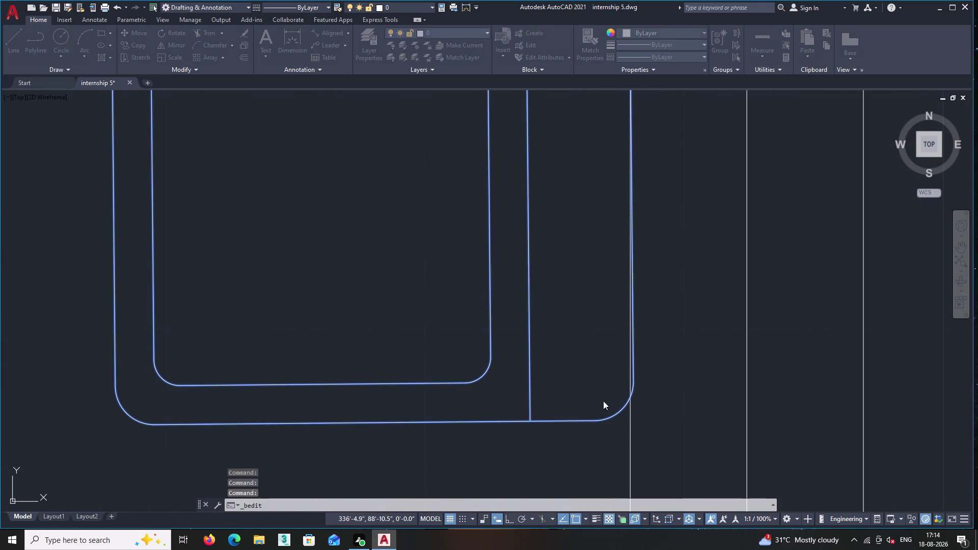
right_click(603, 381)
right_click(616, 337)
key(Escape)
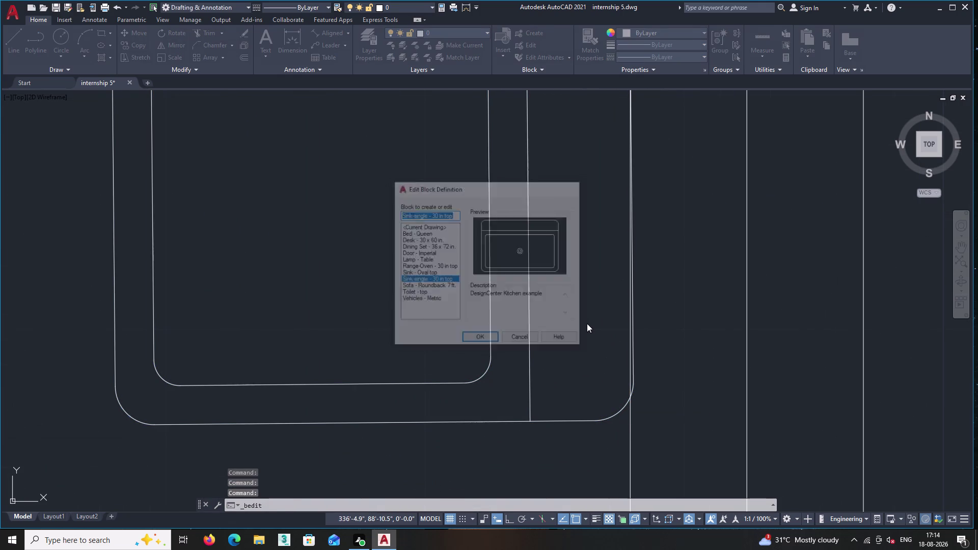
Move the copied sink by its corner flush against the kitchen's right-hand wall.
click(561, 375)
click(474, 280)
right_click(474, 280)
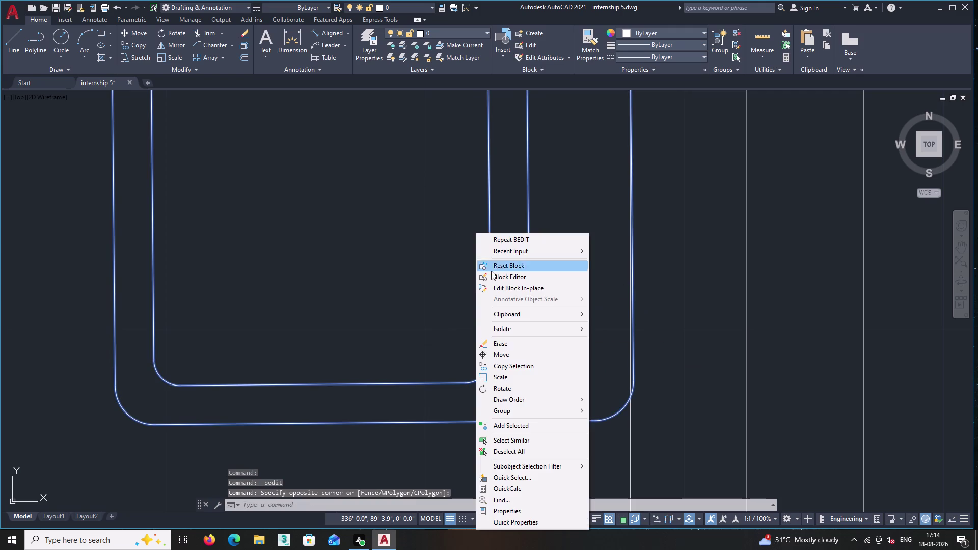
click(504, 353)
scroll(up, 3)
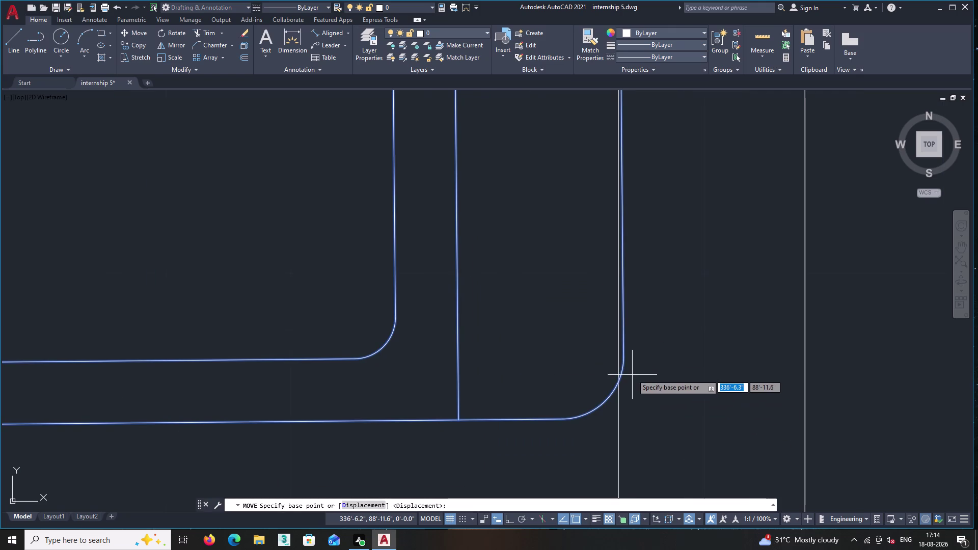
click(623, 362)
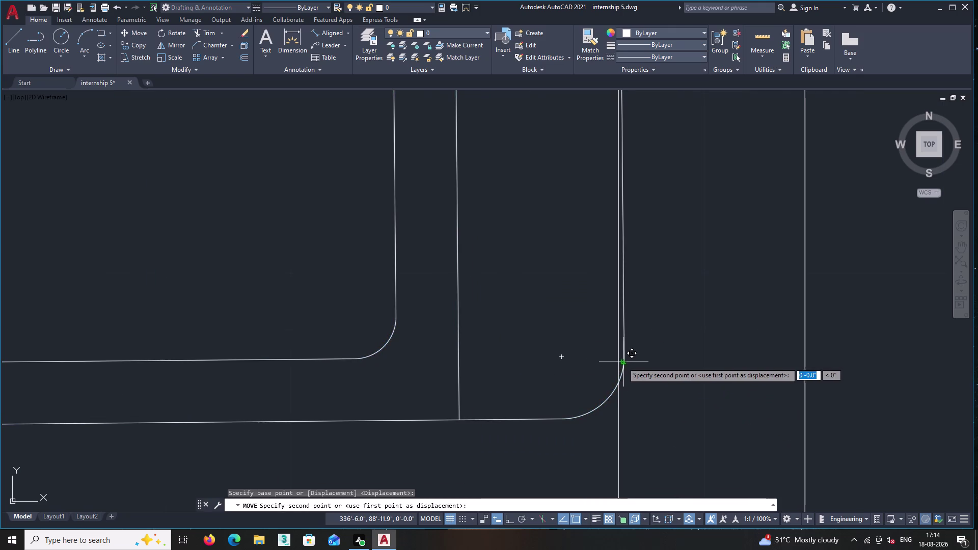
click(618, 362)
Zoom and pan around the kitchen to check the sink's new position.
scroll(down, 3)
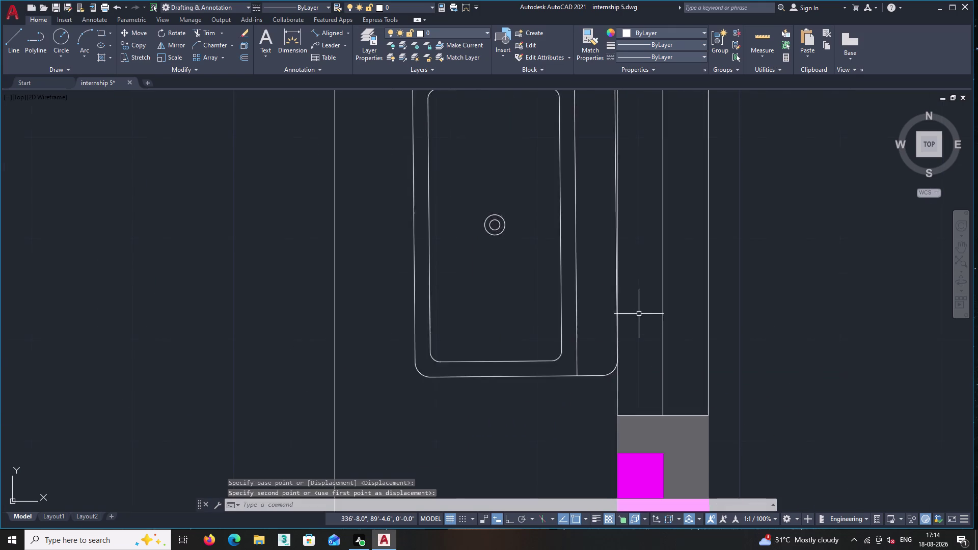
middle_drag(638, 314, 623, 438)
scroll(up, 3)
scroll(up, 3)
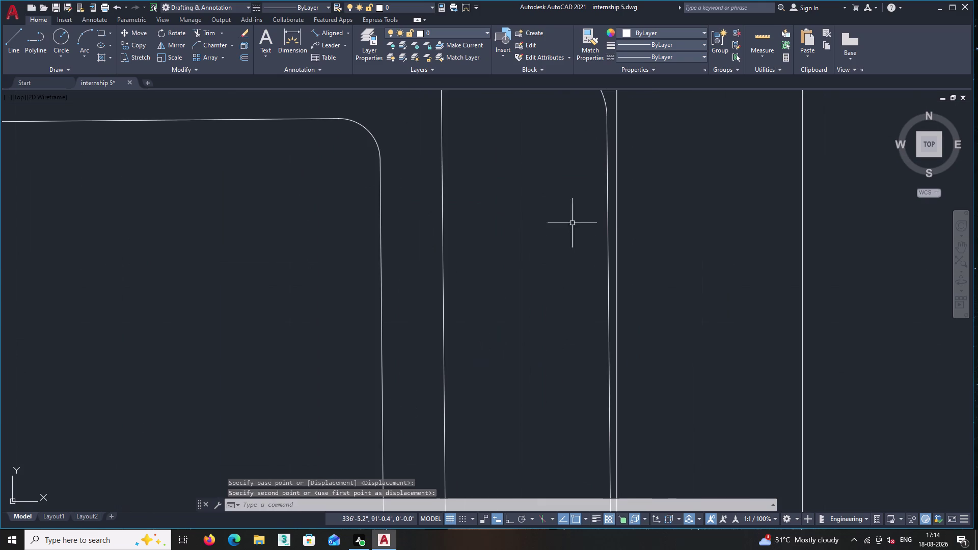
scroll(down, 3)
middle_drag(482, 335, 492, 273)
scroll(up, 3)
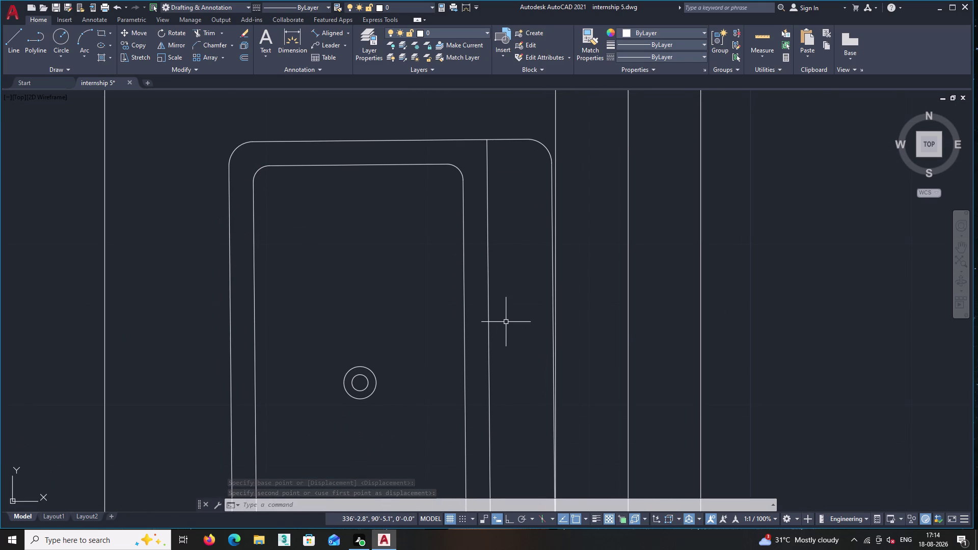
middle_drag(498, 315, 485, 237)
scroll(down, 3)
scroll(down, 3)
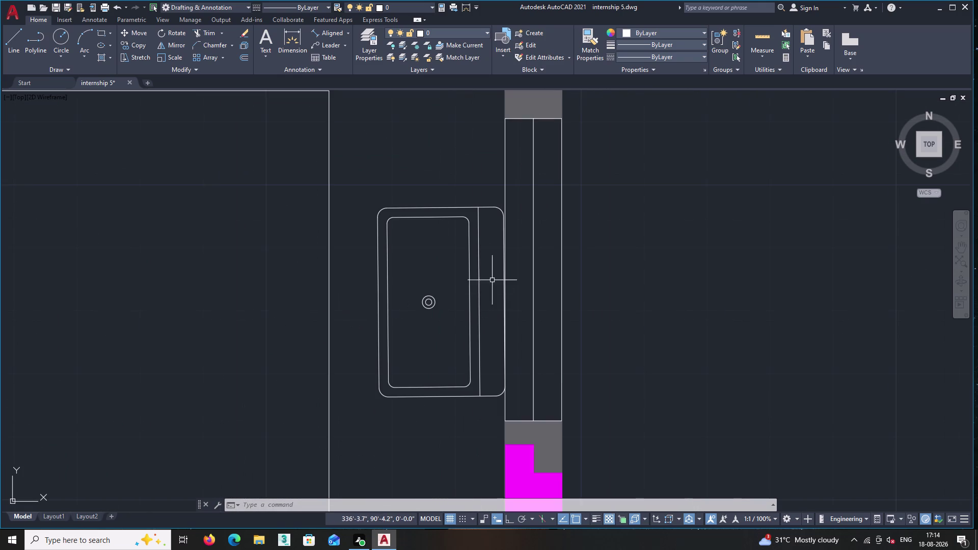
scroll(up, 3)
scroll(down, 3)
scroll(down, 3)
middle_drag(481, 316, 527, 287)
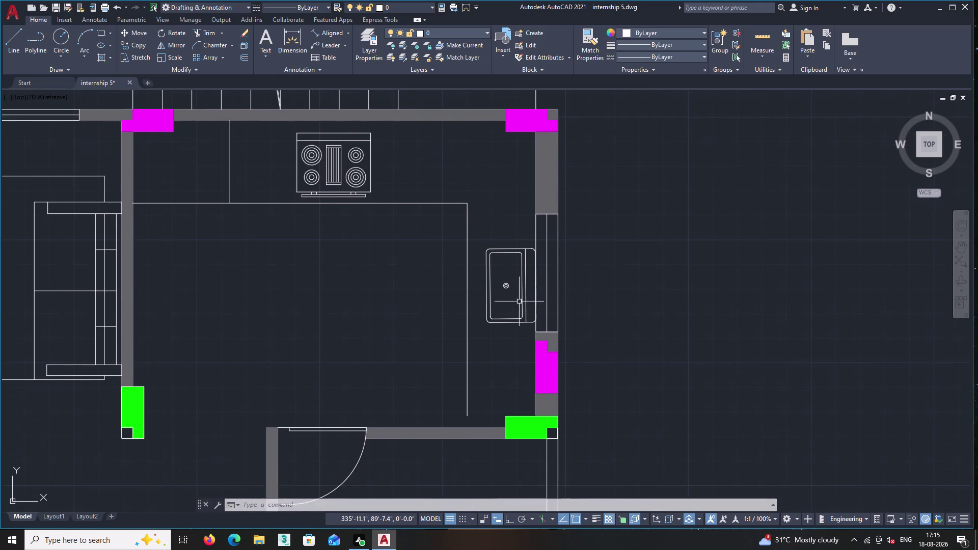
Pan and zoom in on the grey wall beside the kitchen counter.
scroll(down, 3)
middle_drag(478, 332, 554, 384)
middle_drag(530, 359, 623, 456)
middle_drag(531, 392, 697, 426)
scroll(up, 3)
scroll(down, 3)
middle_drag(589, 268, 533, 234)
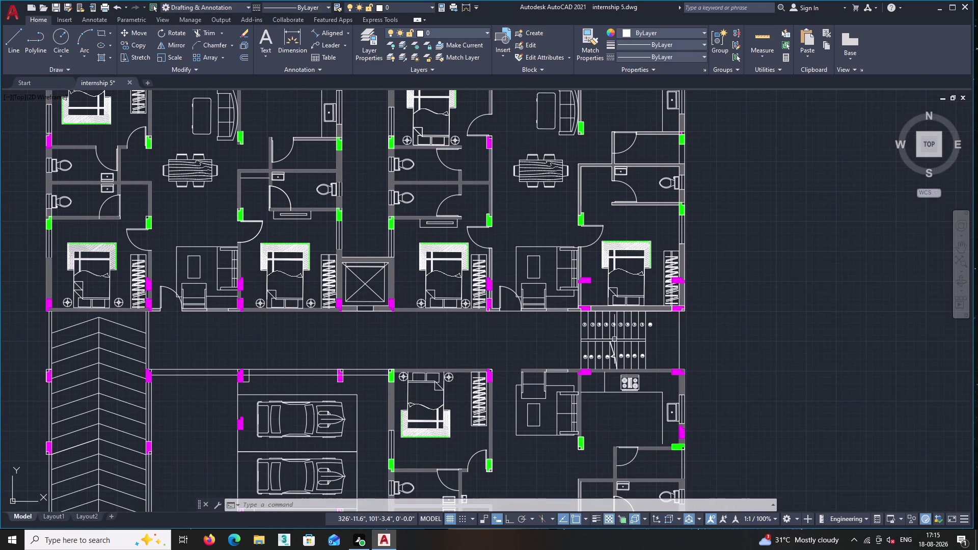
scroll(up, 3)
scroll(up, 3)
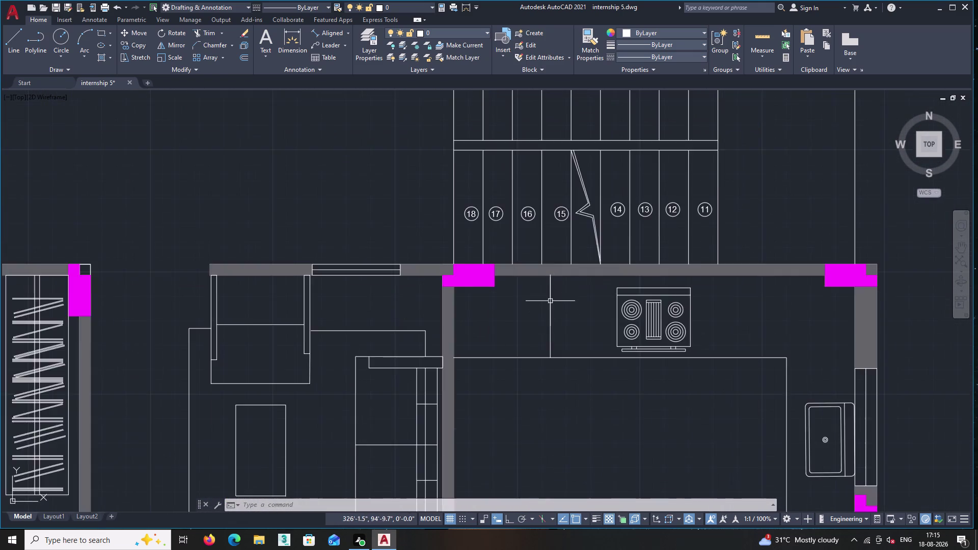
scroll(up, 3)
scroll(up, 3)
scroll(up, 3)
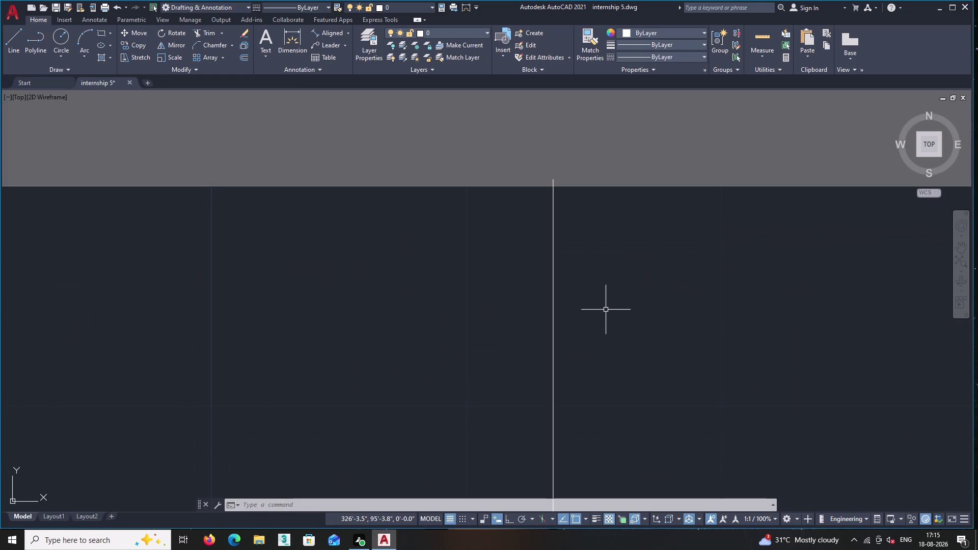
Trim a surplus counter line end against the grey wall.
text(tr)
key(Return)
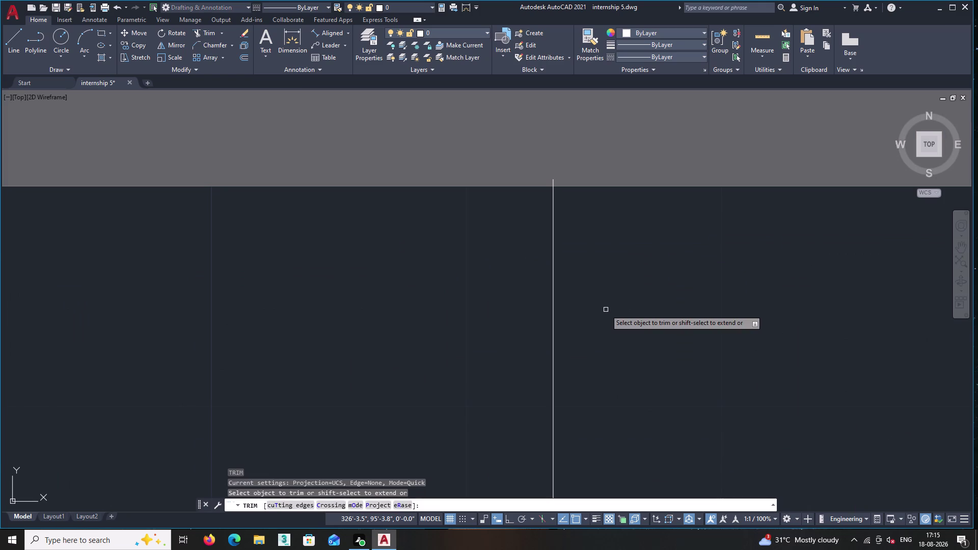
click(553, 182)
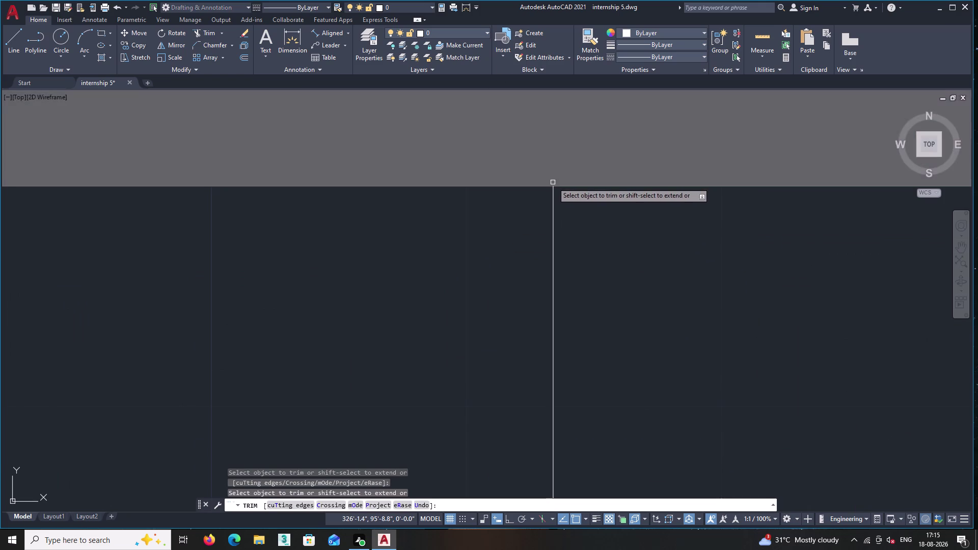
scroll(down, 3)
scroll(down, 3)
Centre the view on the kitchen and end the trim.
middle_drag(482, 286, 610, 230)
scroll(up, 3)
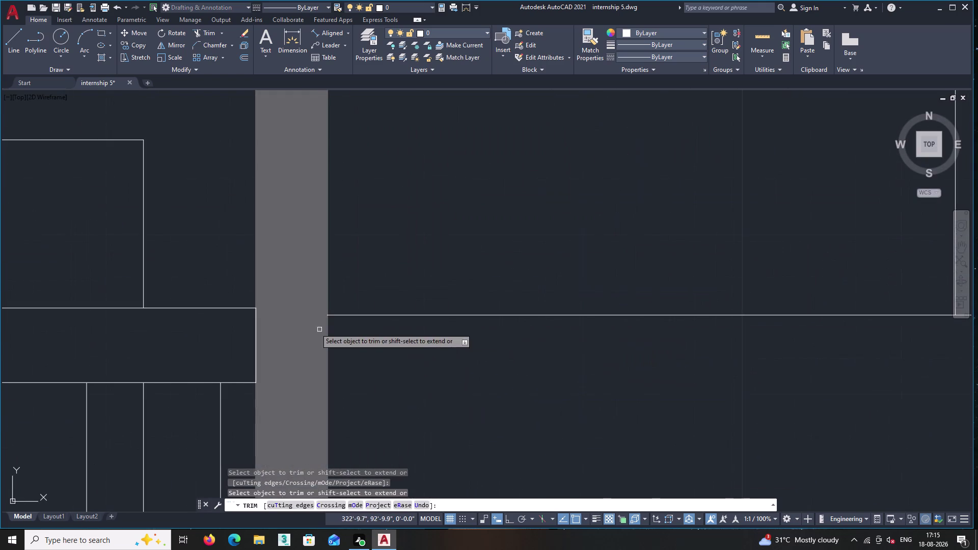
scroll(up, 3)
scroll(up, 3)
scroll(down, 3)
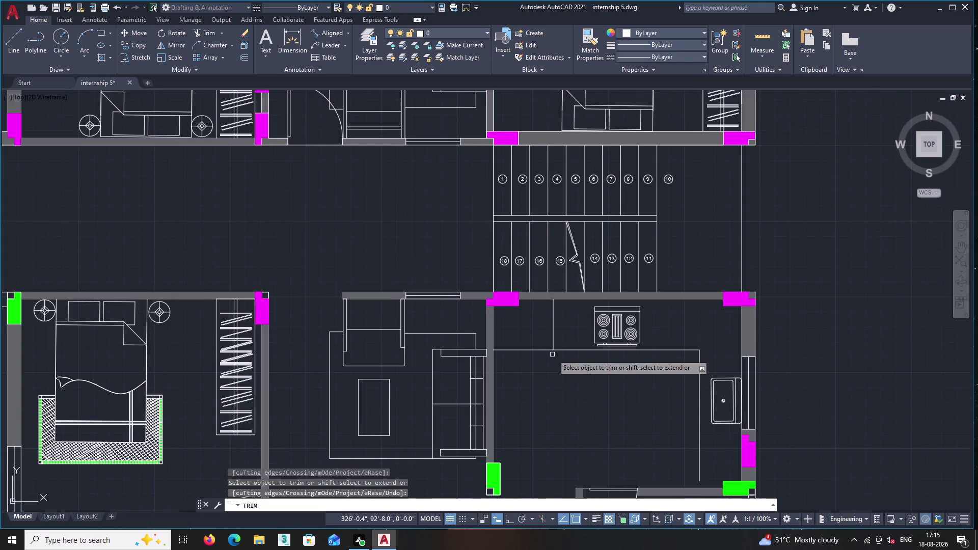
middle_drag(553, 354, 324, 250)
key(Return)
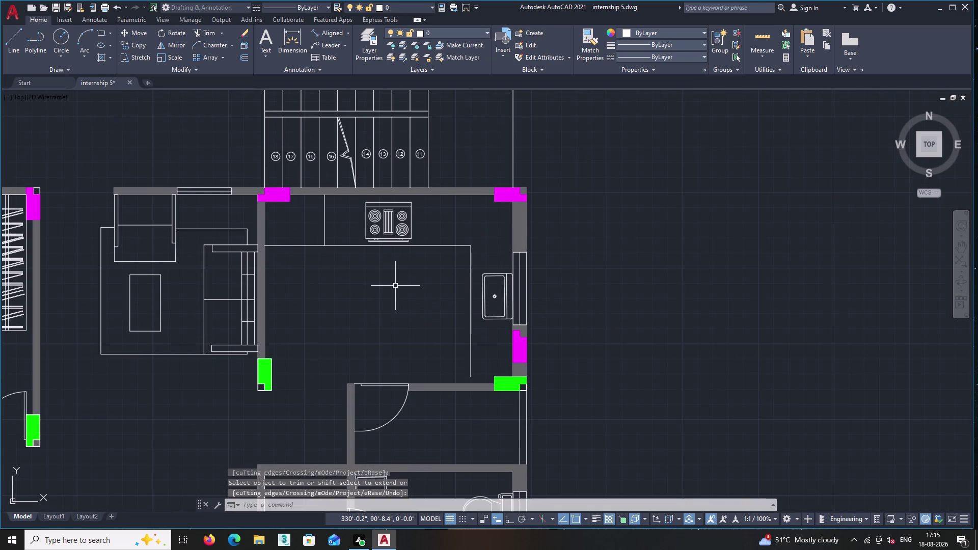
Extend the kitchen counter edge with EX, then view the wider apartment plan.
text(ex)
key(Return)
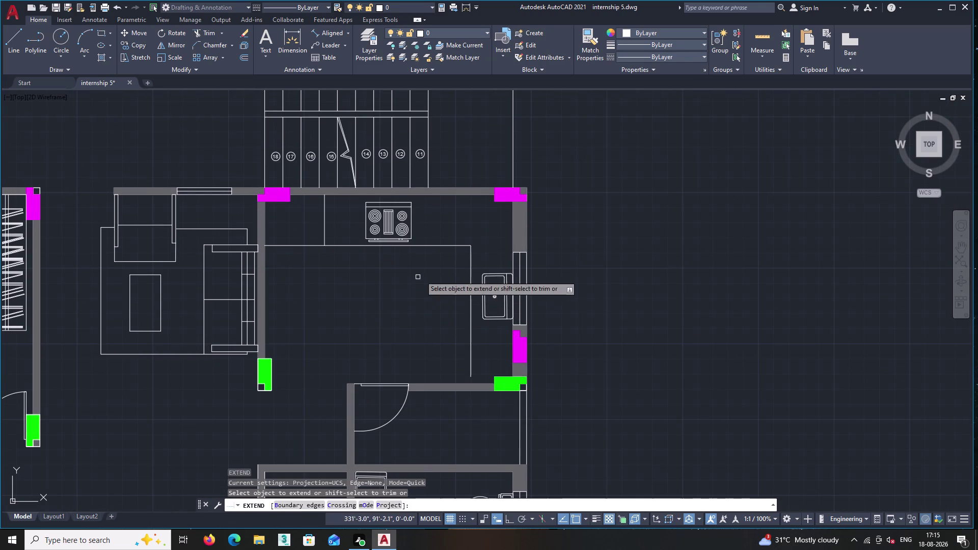
double_click(470, 371)
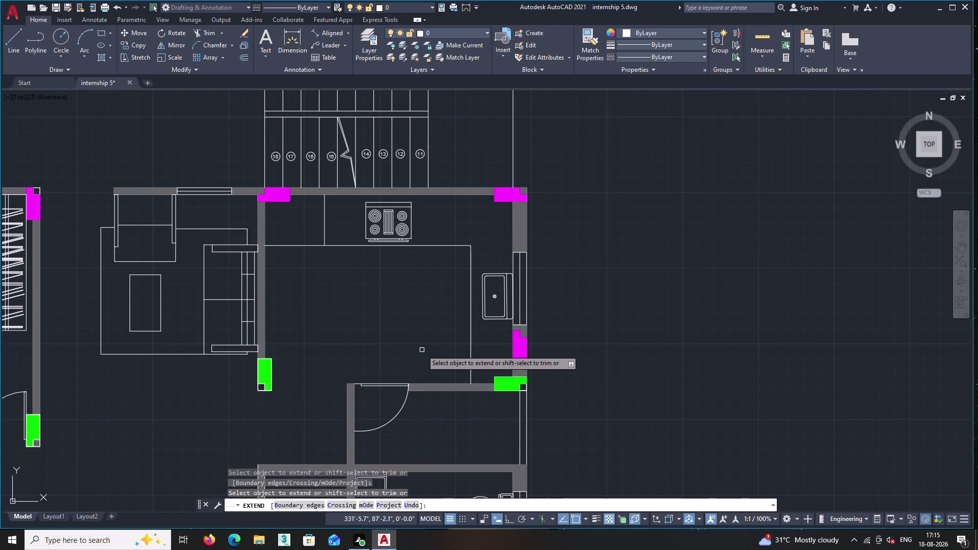
key(Return)
scroll(down, 3)
middle_drag(417, 351, 580, 364)
scroll(up, 3)
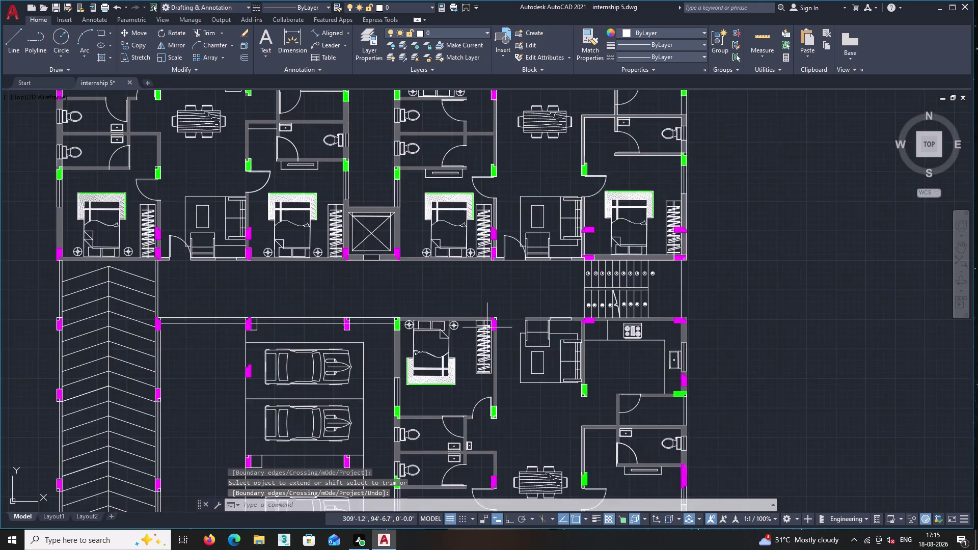
scroll(up, 3)
middle_drag(535, 288, 560, 209)
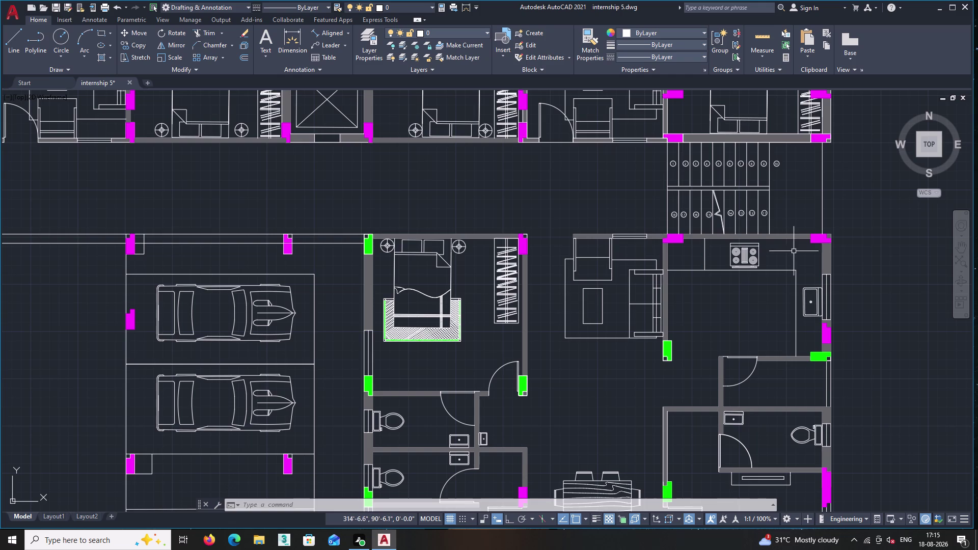
scroll(down, 3)
middle_drag(650, 375, 678, 345)
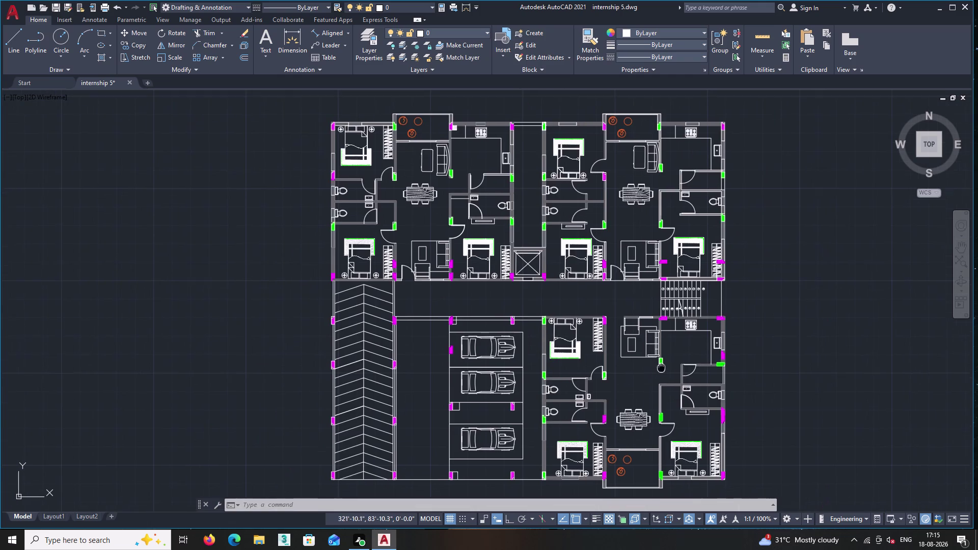
middle_drag(678, 344, 676, 267)
scroll(up, 3)
scroll(up, 3)
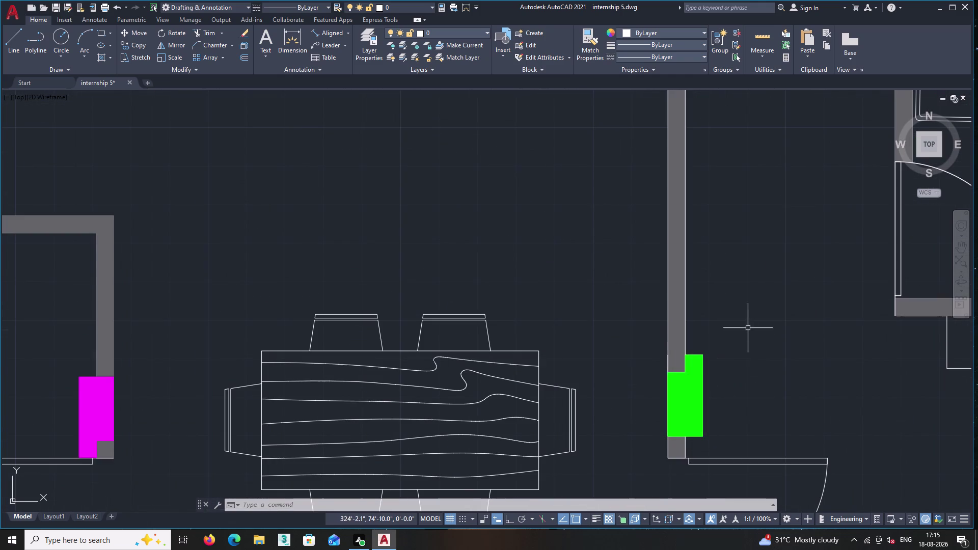
middle_drag(743, 346, 752, 549)
middle_drag(642, 231, 641, 318)
scroll(up, 3)
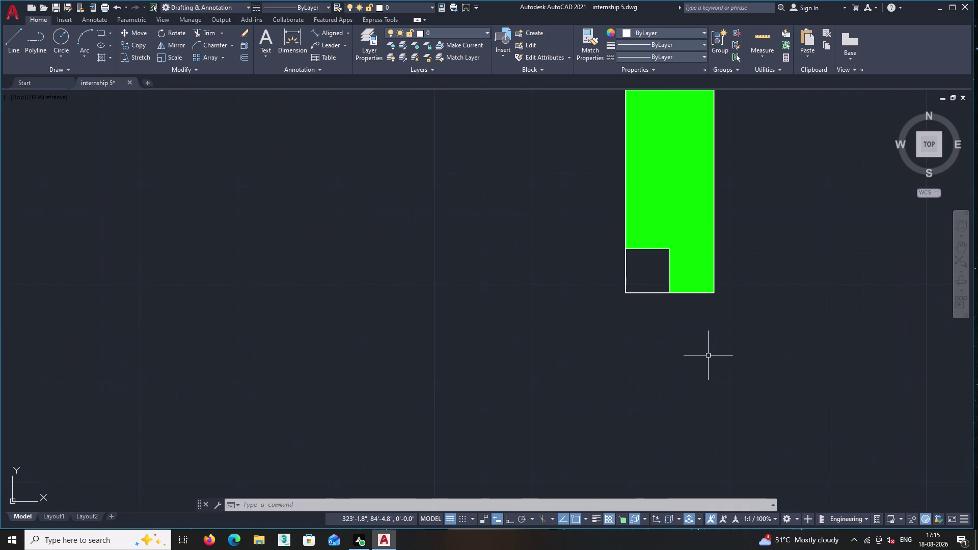
Start a SOLID hatch with its colour set to grey 99,100,102.
key(h)
key(Return)
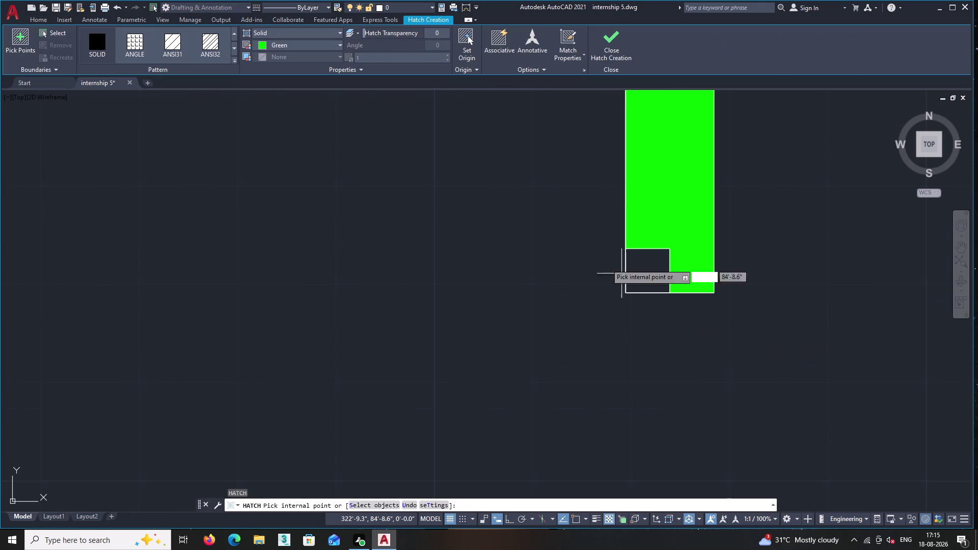
double_click(341, 43)
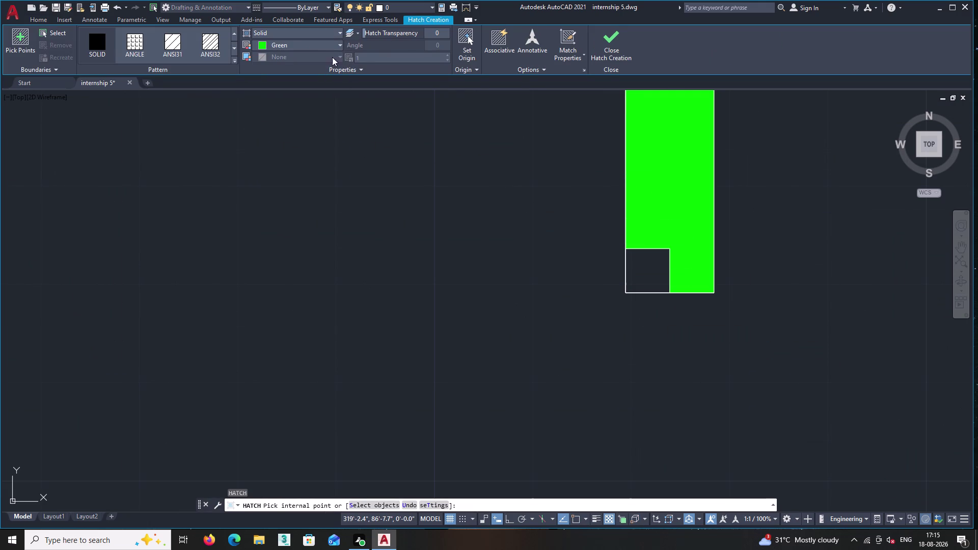
click(343, 43)
click(261, 107)
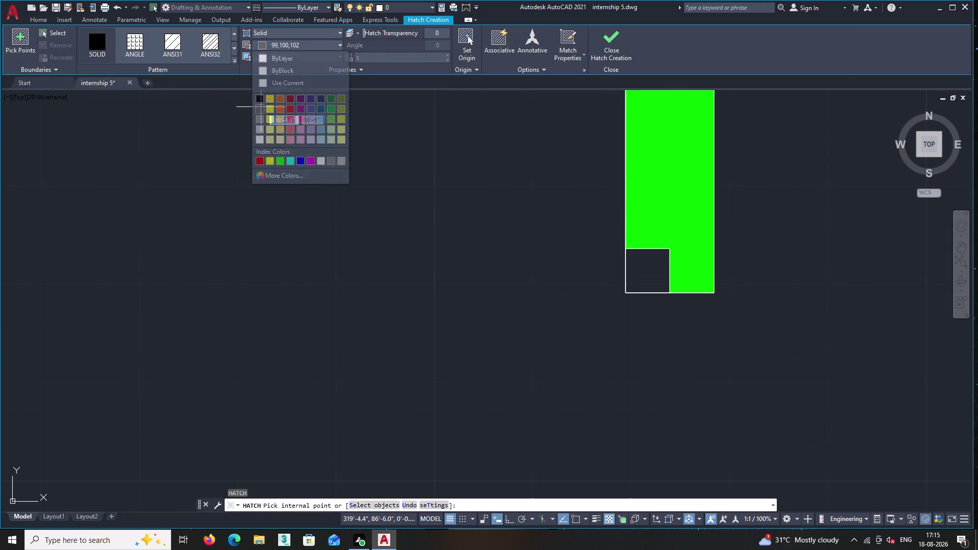
double_click(633, 273)
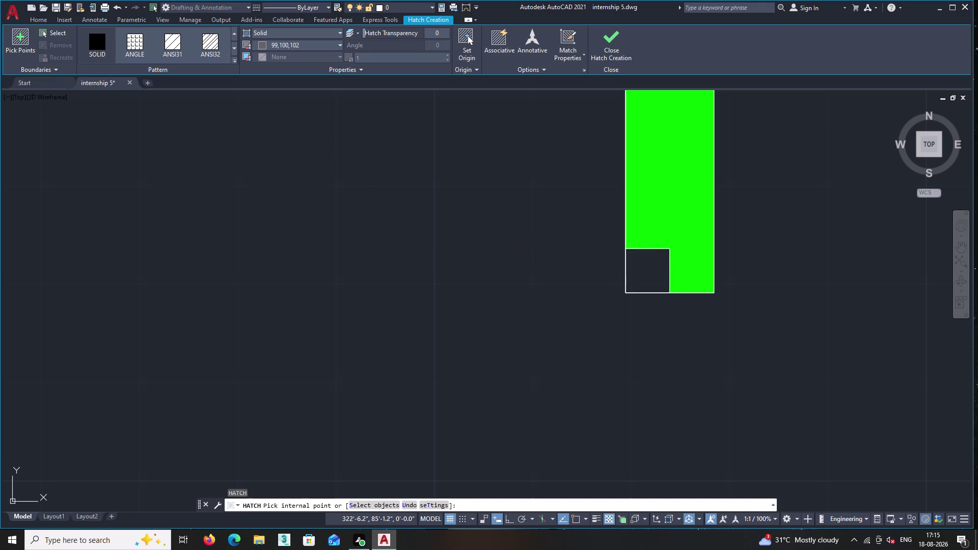
scroll(down, 3)
middle_click(454, 302)
Fill the notches of a magenta living-room column and a green bedroom-wall column grey.
scroll(down, 3)
middle_drag(443, 298, 504, 408)
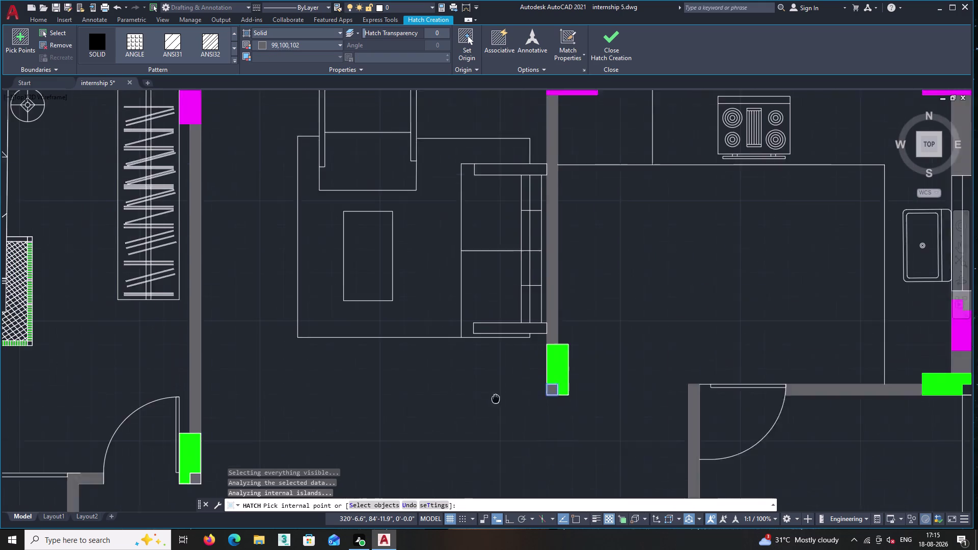
middle_drag(504, 409, 558, 472)
scroll(down, 3)
scroll(up, 3)
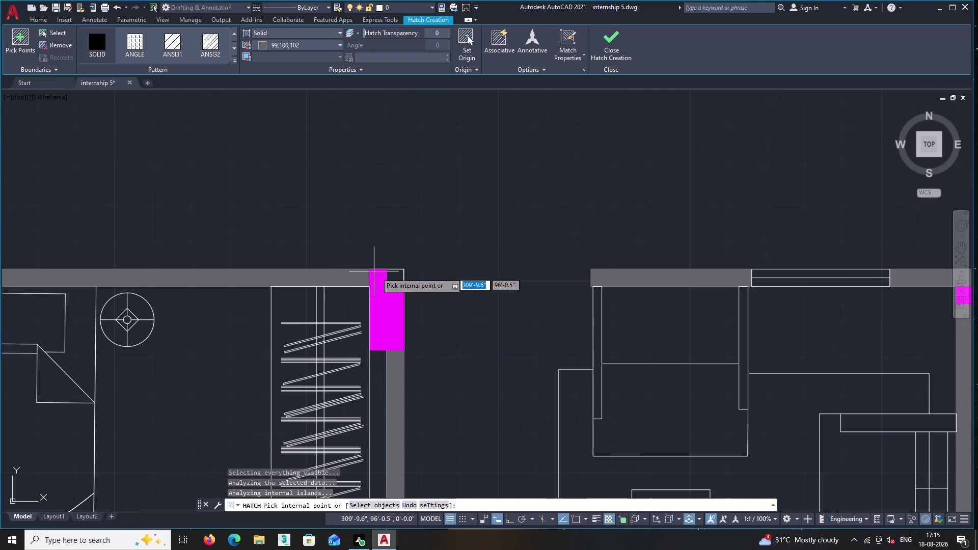
click(393, 277)
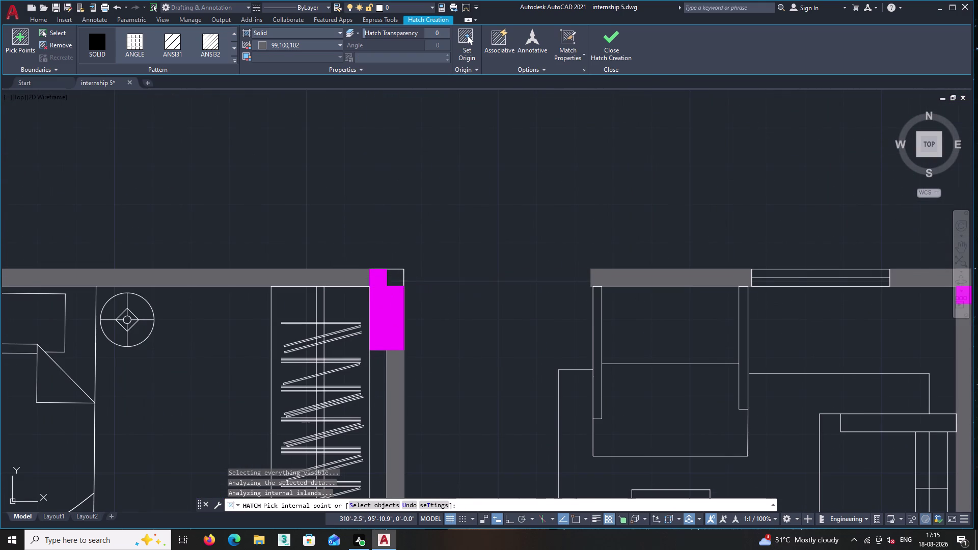
middle_drag(386, 217, 668, 246)
middle_drag(335, 263, 585, 216)
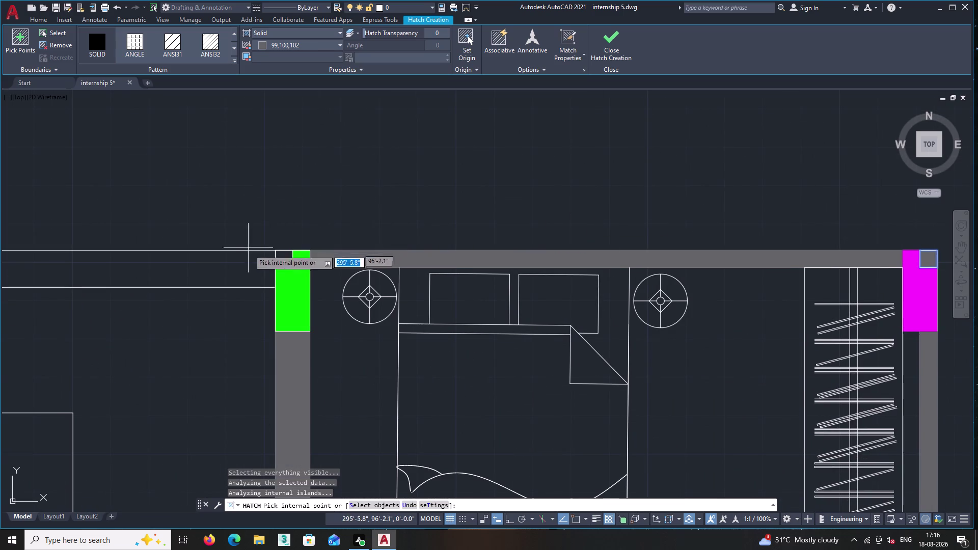
click(281, 262)
Fill another column notch grey, then a green column's corner notch in the lower unit.
scroll(down, 3)
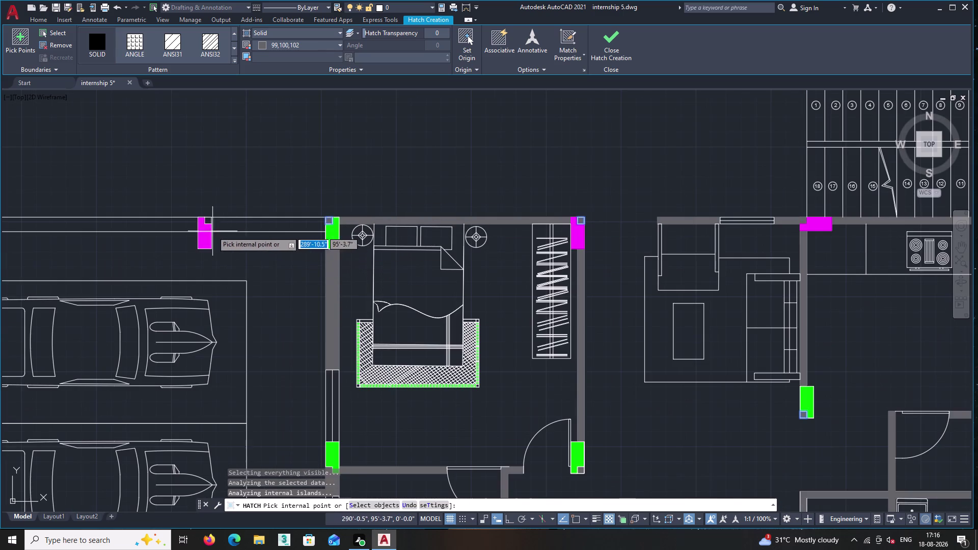
scroll(up, 3)
double_click(196, 201)
scroll(down, 3)
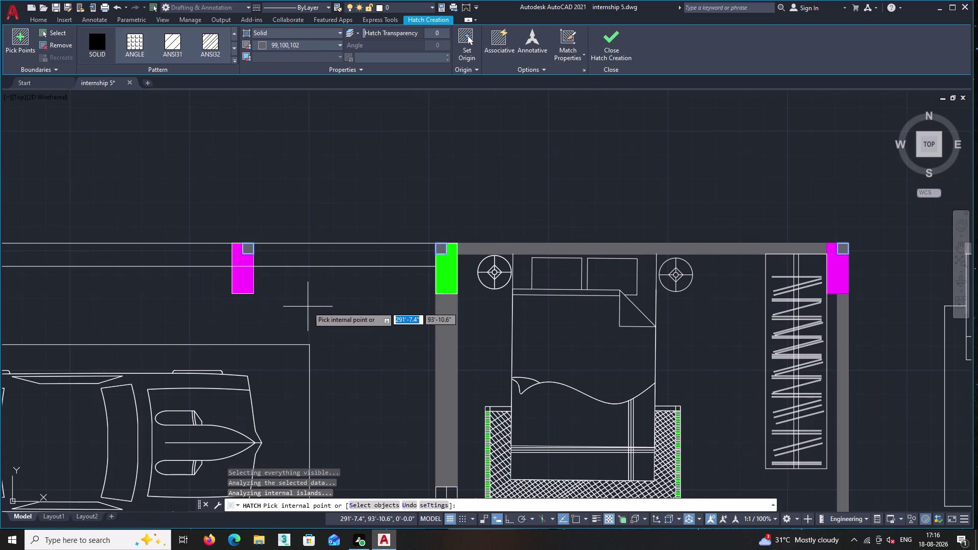
scroll(down, 3)
middle_drag(319, 350, 322, 189)
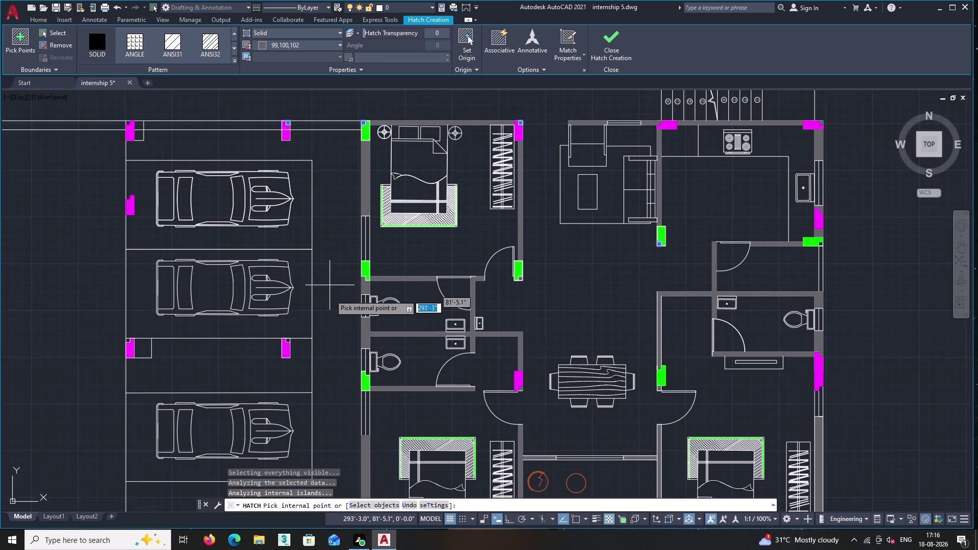
middle_drag(330, 303, 327, 167)
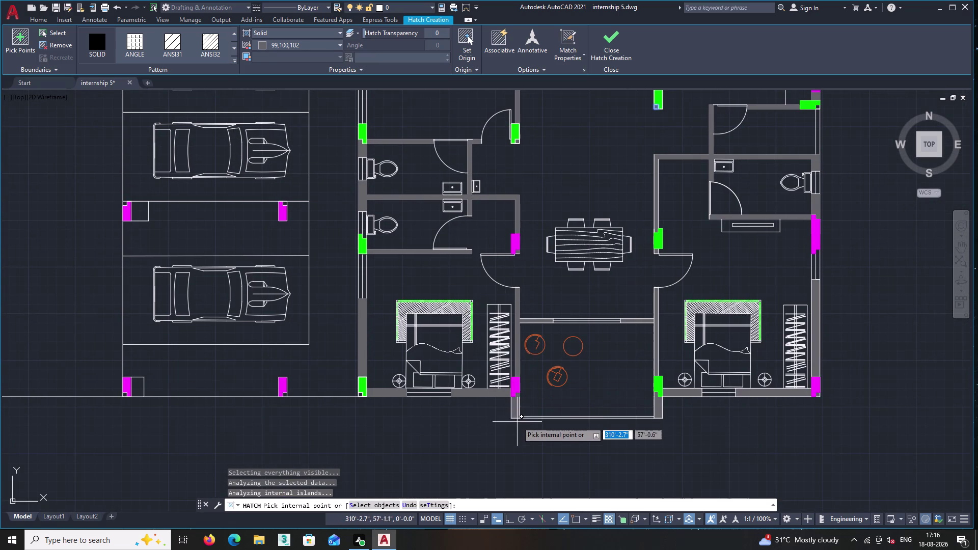
scroll(up, 3)
scroll(down, 3)
middle_drag(560, 257, 371, 370)
scroll(down, 3)
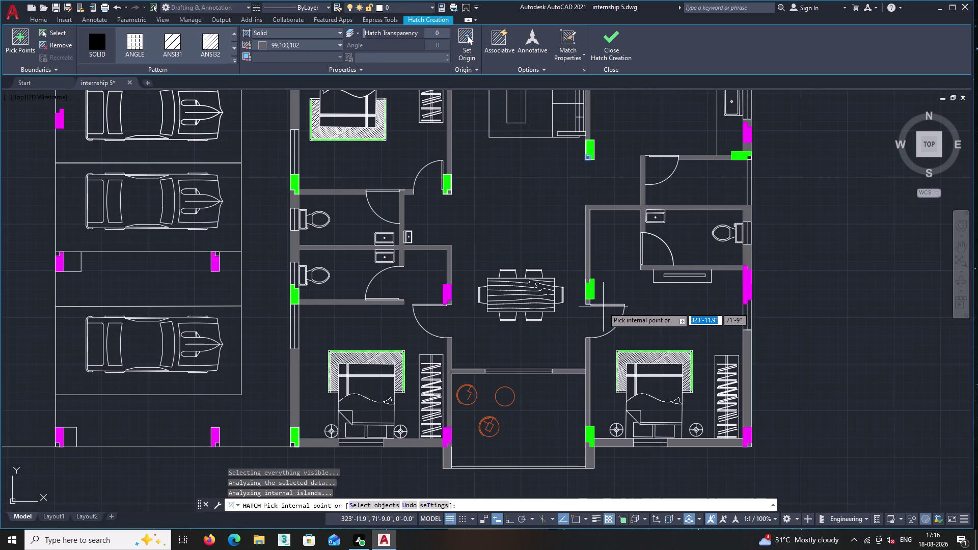
scroll(up, 3)
scroll(up, 3)
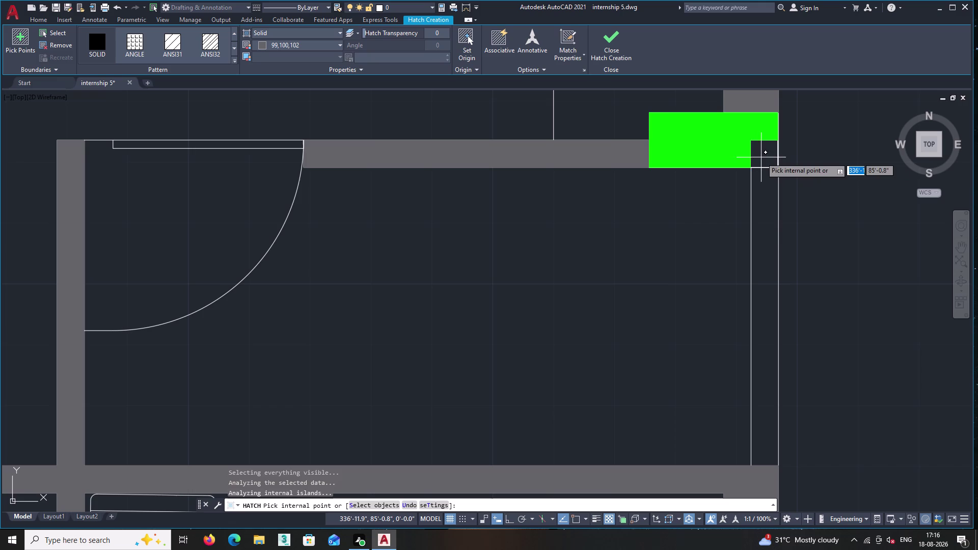
click(761, 158)
Fill the notches of the magenta kitchen-wall column and a nearby green column grey.
scroll(down, 3)
middle_drag(637, 266, 544, 162)
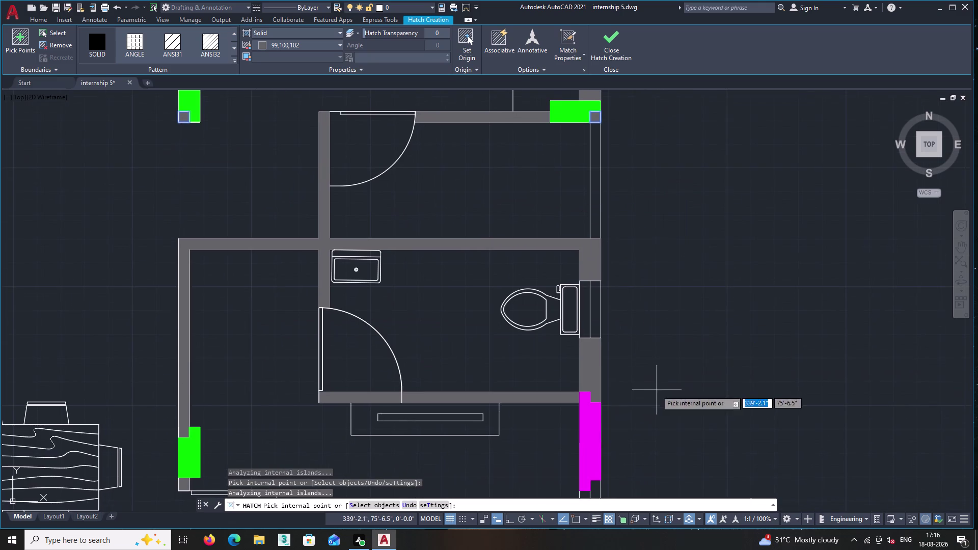
middle_drag(656, 381, 613, 205)
scroll(down, 3)
middle_drag(595, 329, 577, 235)
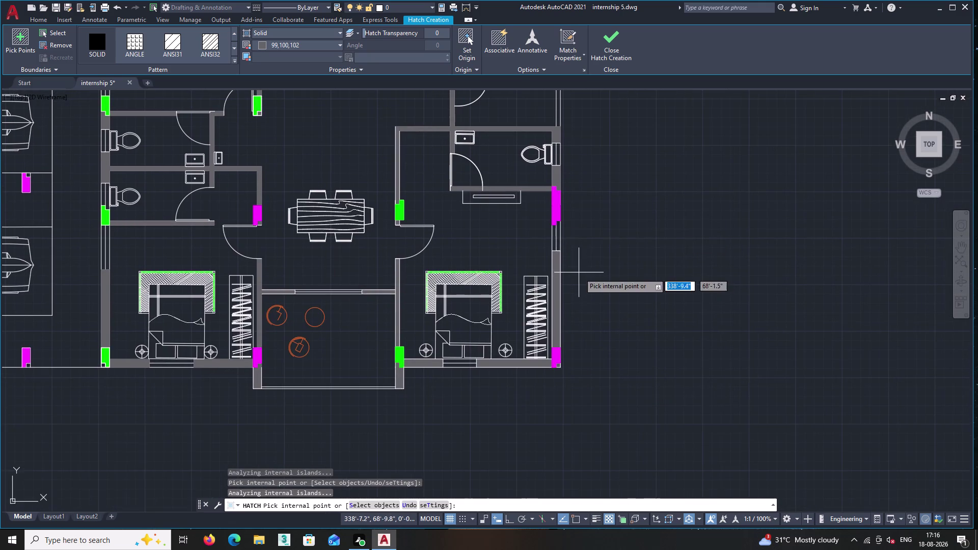
middle_drag(579, 275, 631, 549)
scroll(down, 3)
middle_drag(622, 454, 648, 549)
scroll(up, 3)
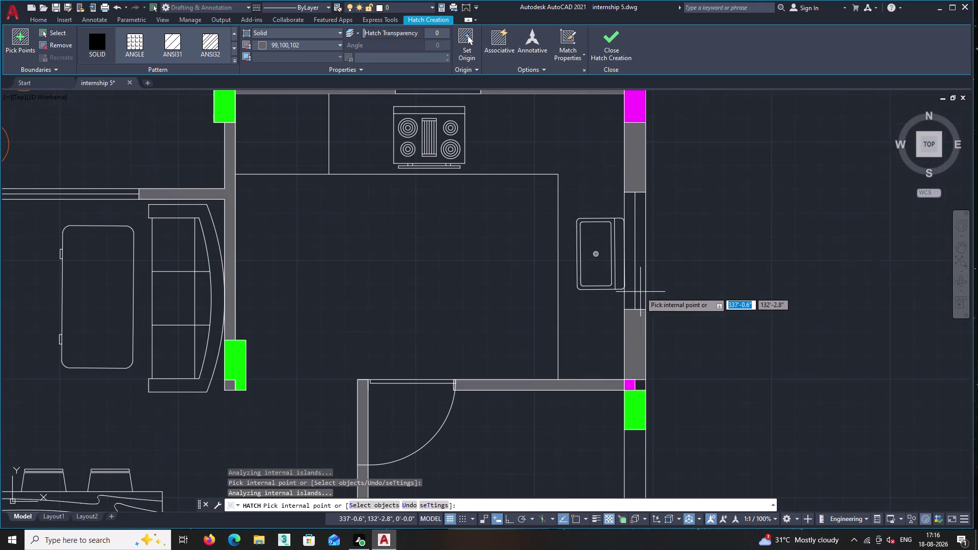
scroll(up, 3)
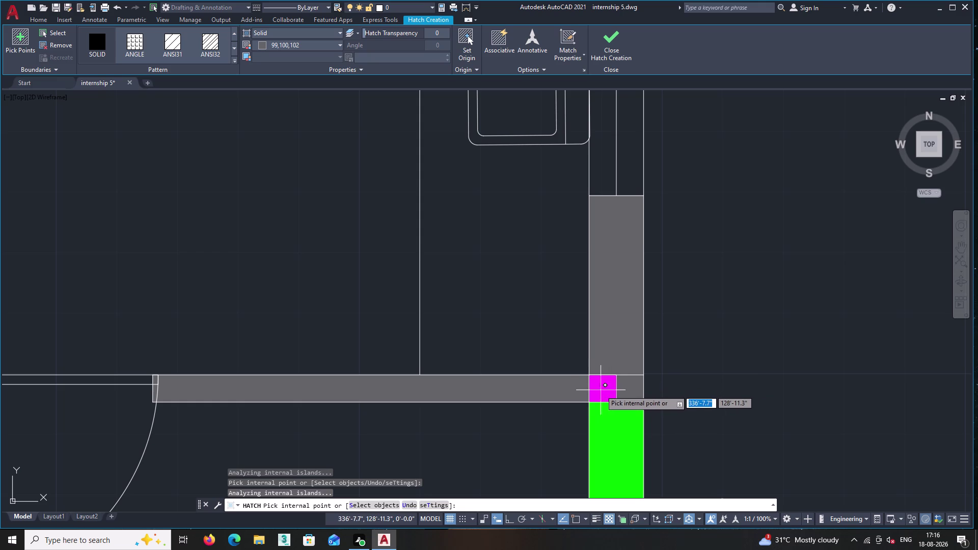
click(620, 391)
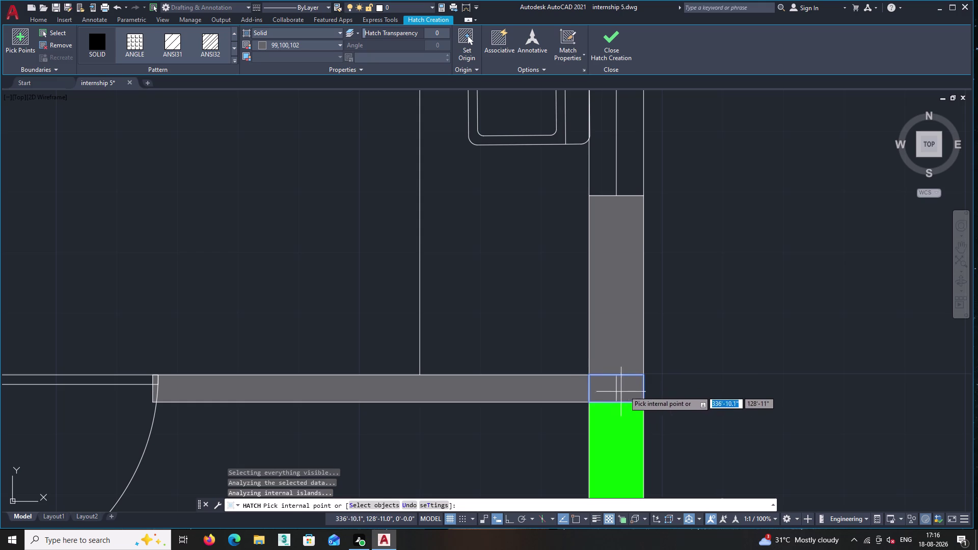
scroll(down, 3)
scroll(down, 3)
middle_drag(676, 293, 679, 300)
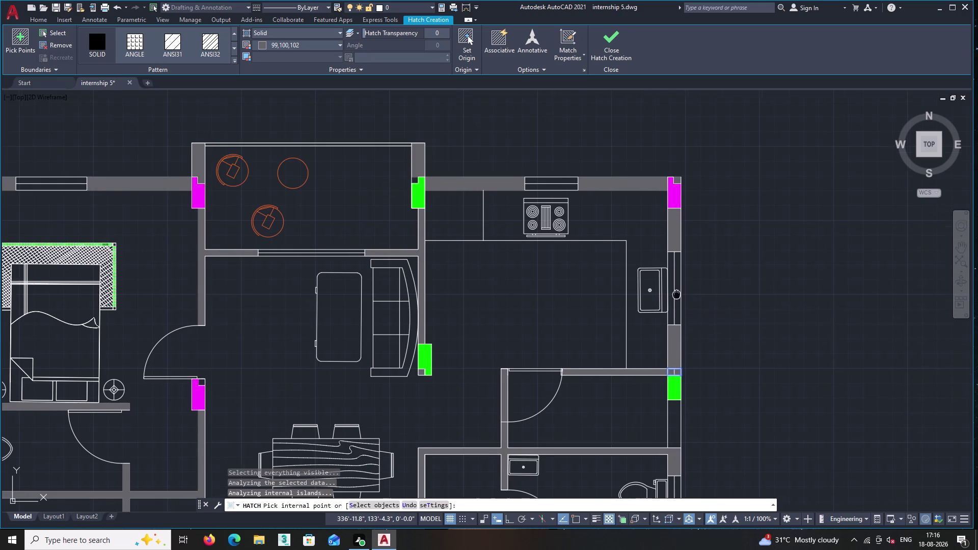
middle_drag(679, 300, 683, 321)
scroll(up, 3)
click(409, 202)
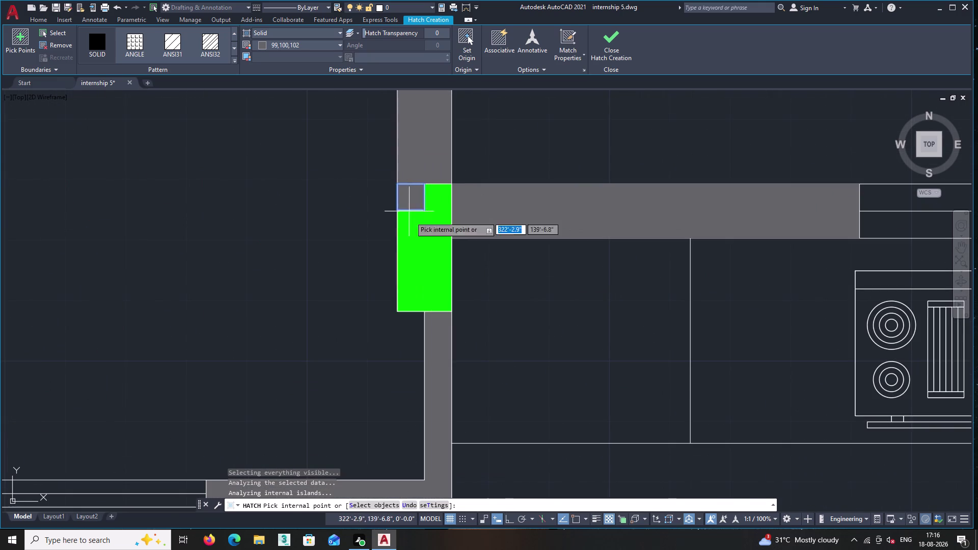
Pick one more column area in the next unit's bathroom, then finish the hatch command.
scroll(down, 3)
middle_drag(495, 356, 471, 277)
scroll(down, 3)
middle_drag(482, 372, 457, 276)
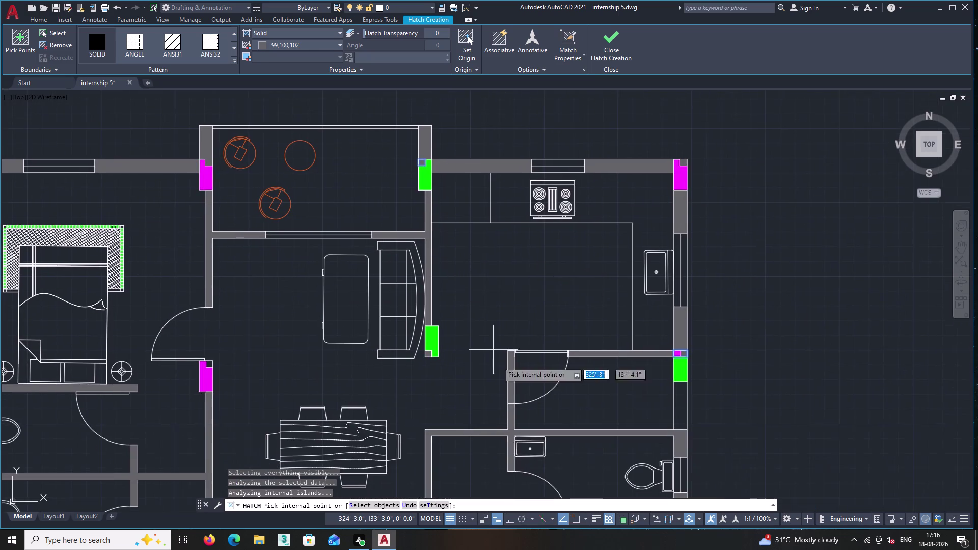
middle_drag(498, 404, 465, 275)
middle_drag(479, 406, 452, 333)
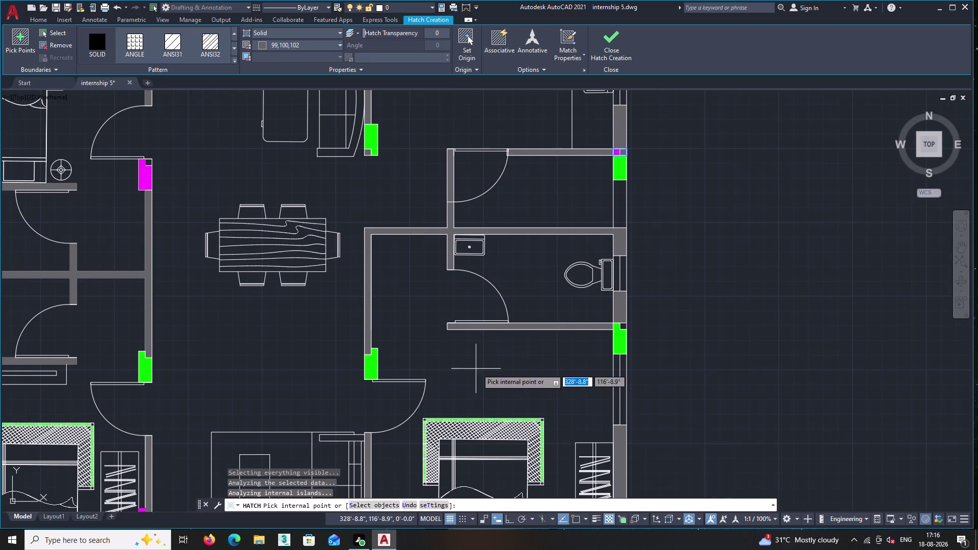
scroll(up, 3)
scroll(up, 3)
click(584, 305)
middle_click(634, 307)
scroll(down, 3)
scroll(down, 3)
middle_drag(639, 308, 550, 238)
middle_click(591, 369)
scroll(down, 3)
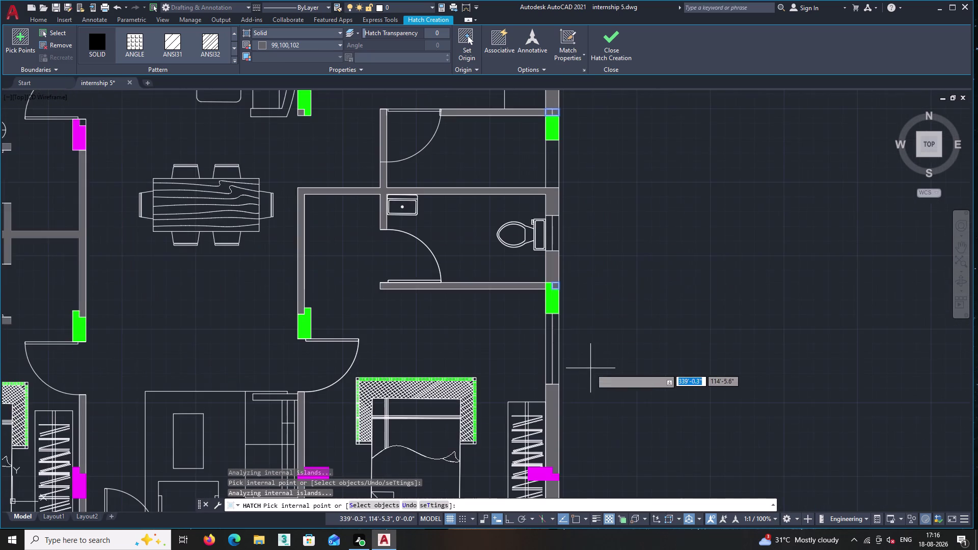
middle_drag(591, 367, 558, 233)
key(Return)
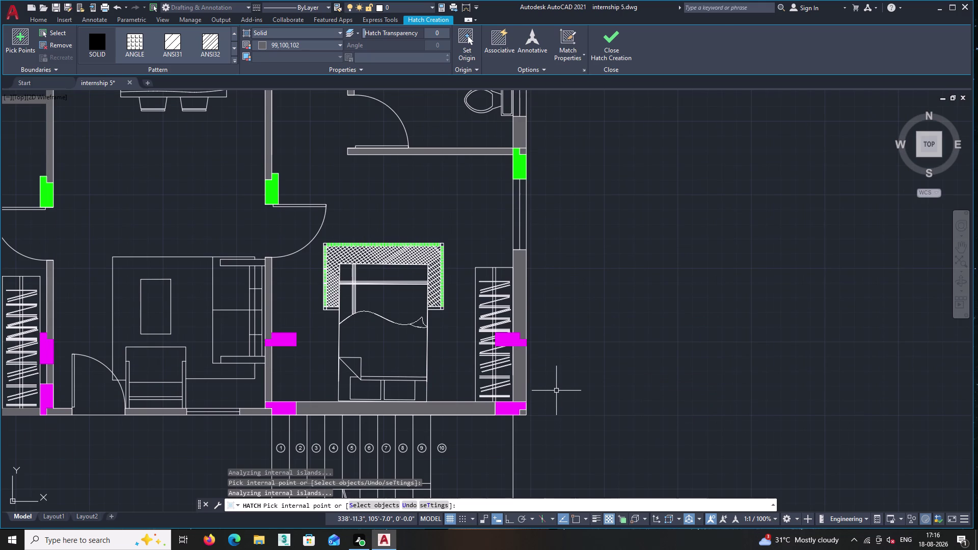
scroll(down, 3)
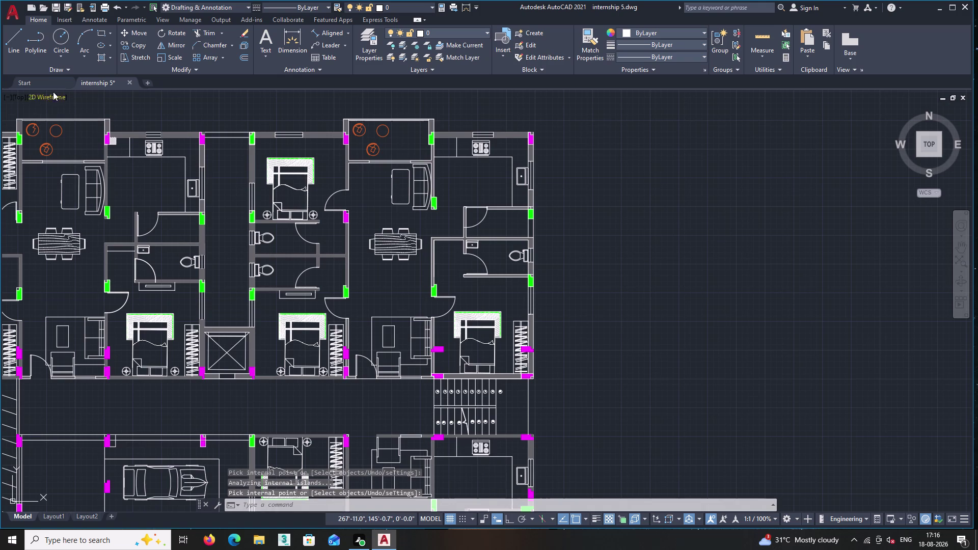
Quick-save the apartment floor plan to internship 5.dwg.
click(14, 15)
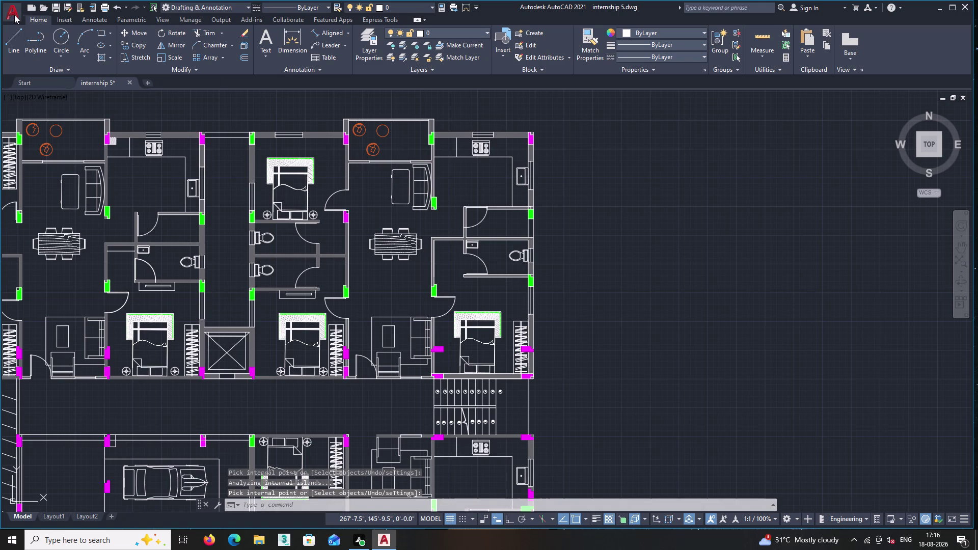
double_click(28, 111)
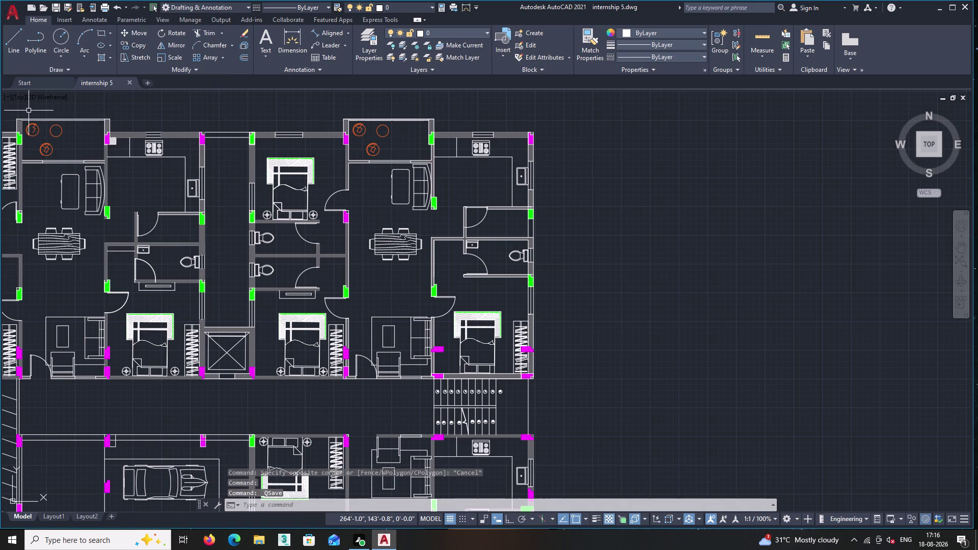
middle_drag(548, 300, 572, 219)
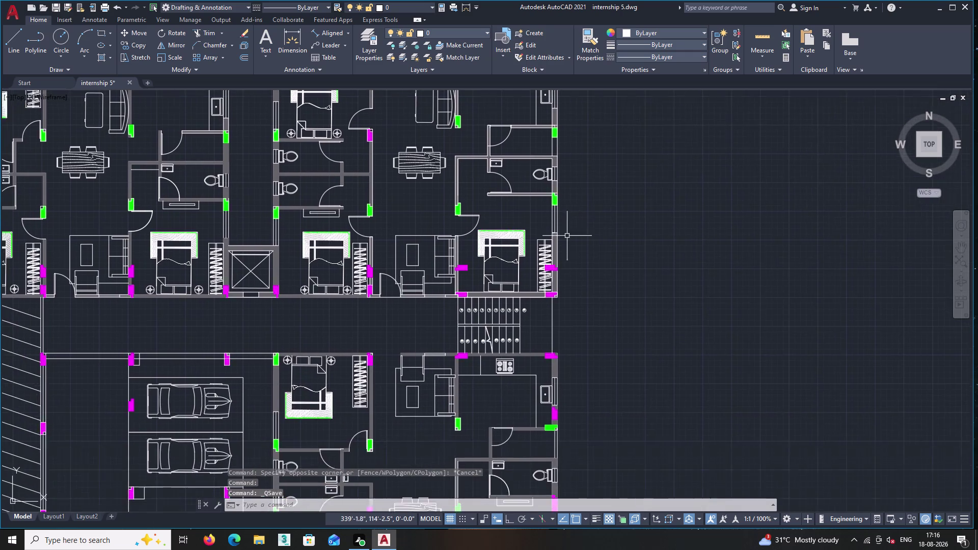
scroll(down, 3)
Zoom and pan to review the whole floor plan, dismissing the Windows start menu.
middle_drag(555, 322, 550, 248)
middle_drag(572, 290, 578, 304)
scroll(down, 3)
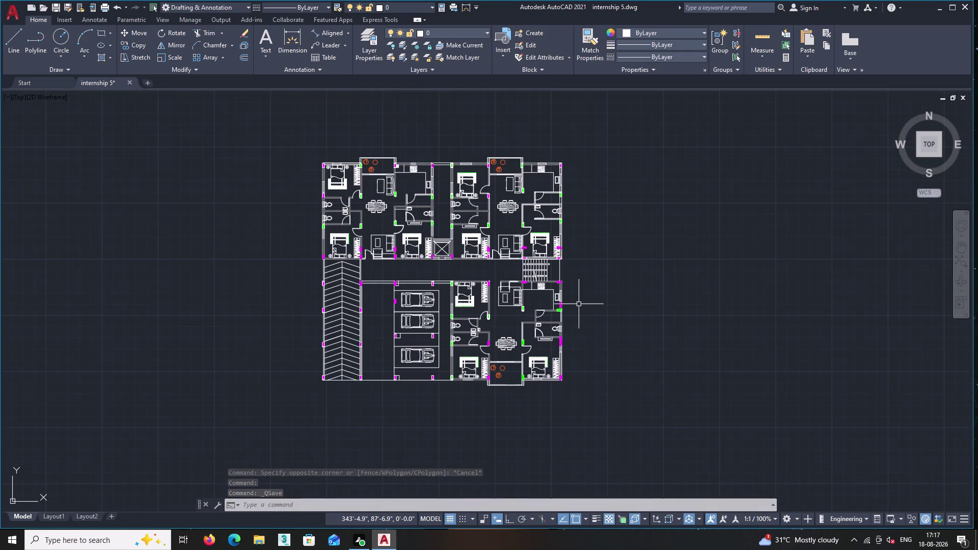
middle_drag(590, 307, 629, 311)
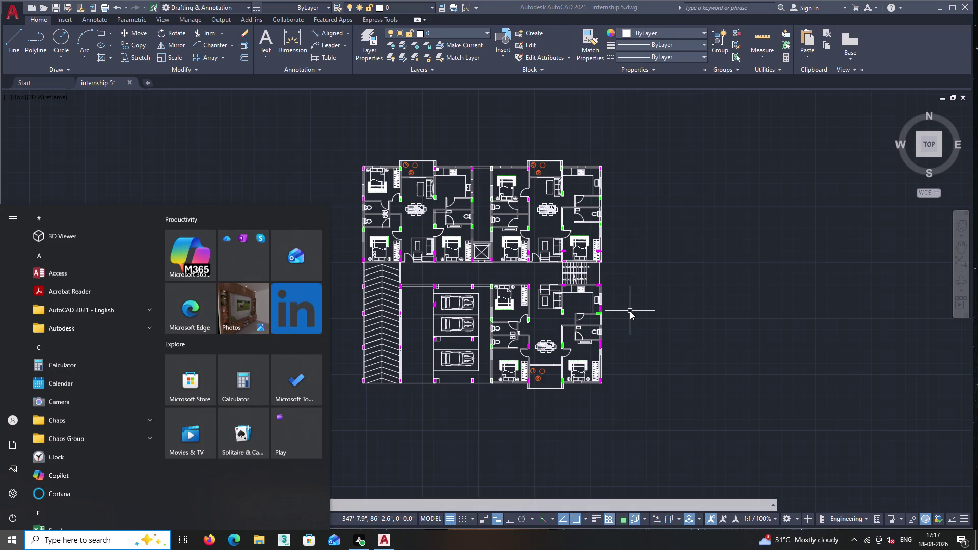
click(307, 158)
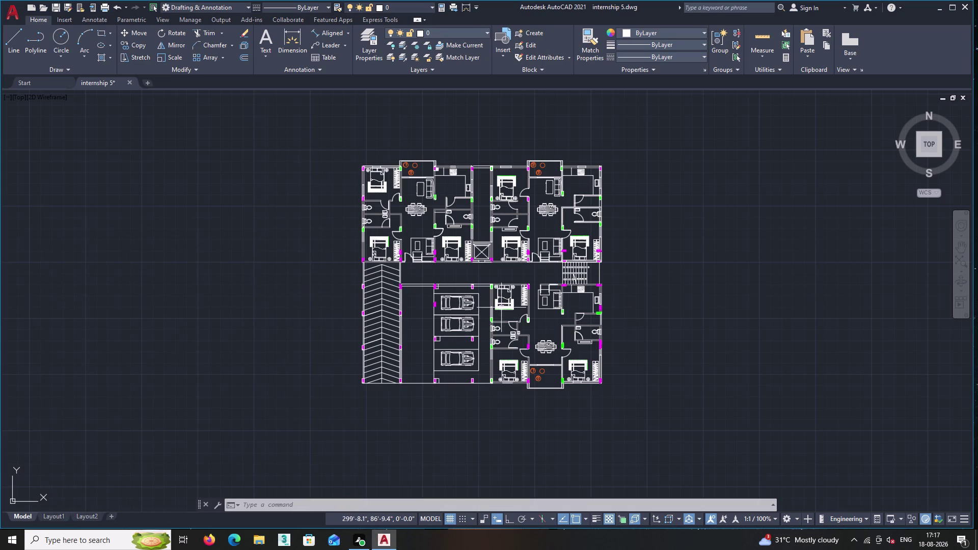
scroll(up, 3)
middle_drag(438, 315, 425, 357)
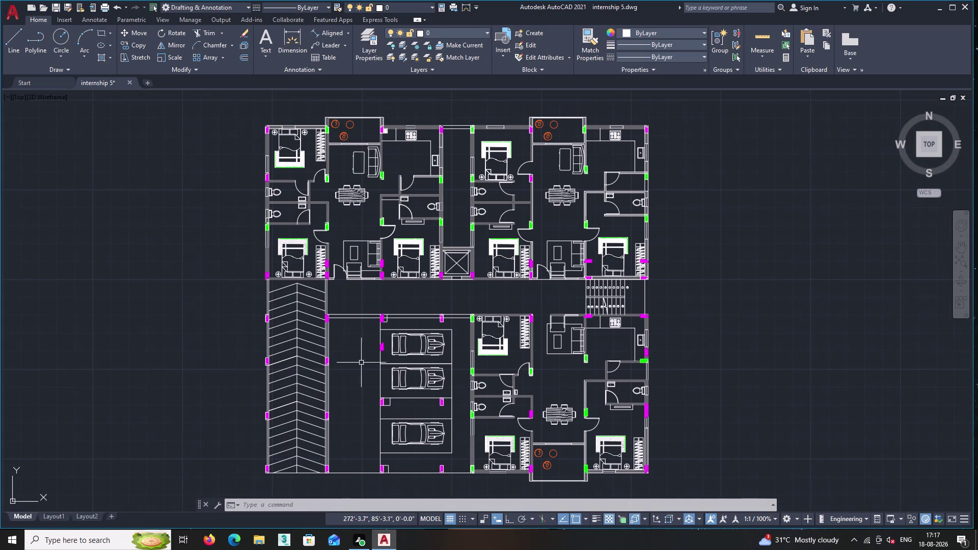
middle_drag(420, 290, 360, 304)
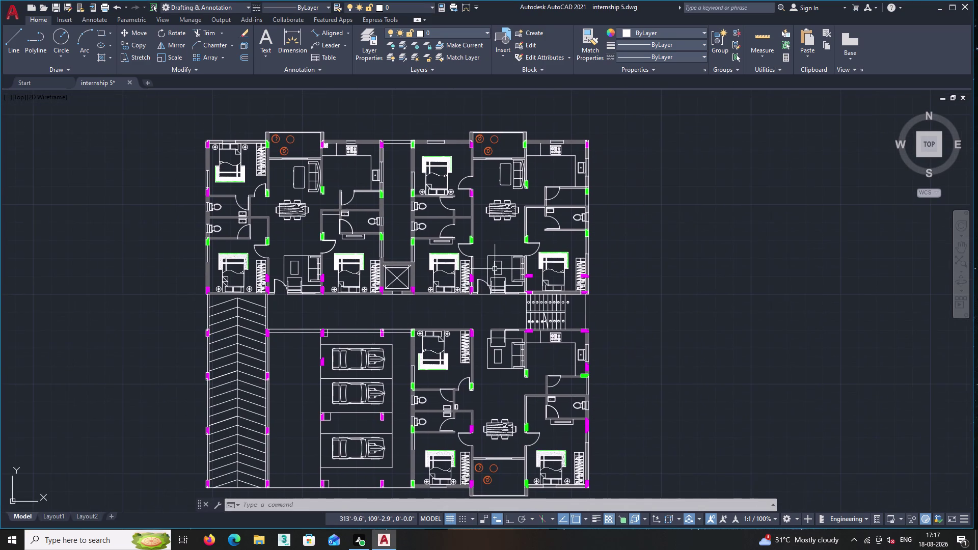
scroll(down, 3)
scroll(up, 3)
middle_drag(610, 250, 593, 250)
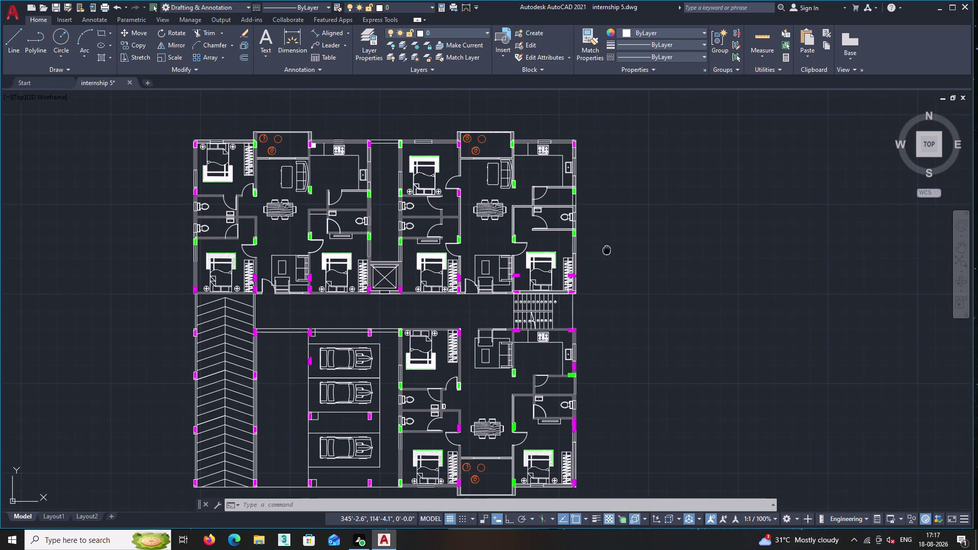
middle_drag(592, 250, 588, 250)
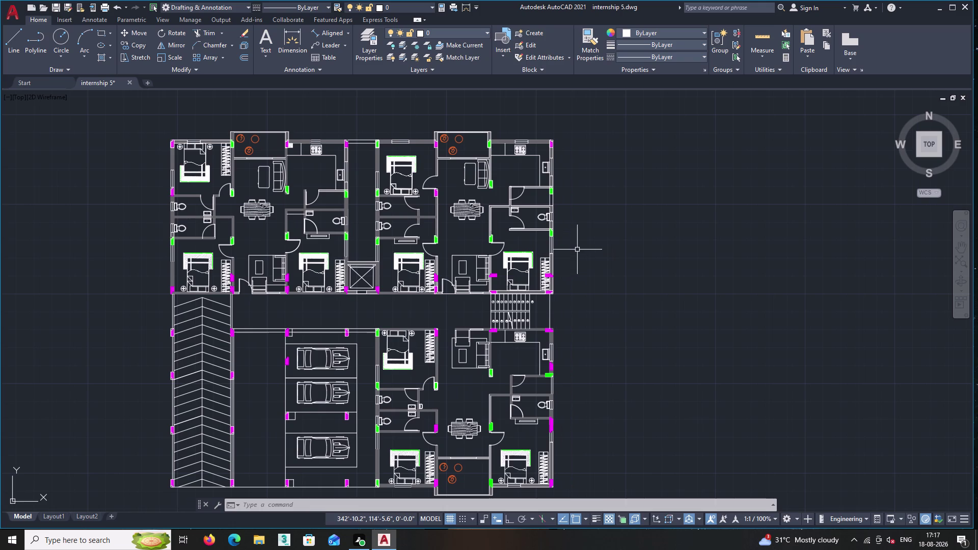